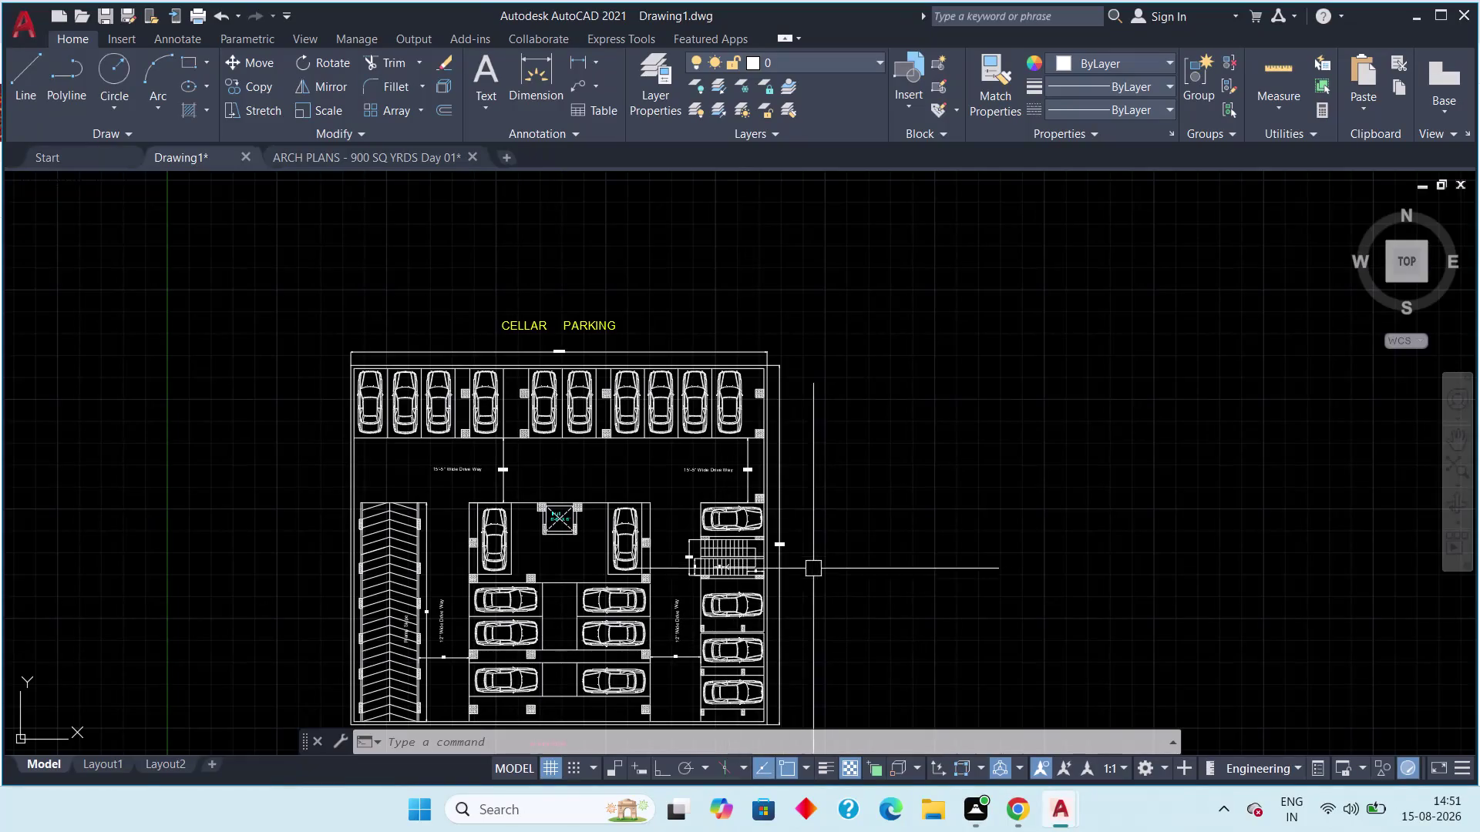
Window-select the entire cellar parking plan, including its title.
middle_drag(802, 584, 939, 437)
scroll(up, 3)
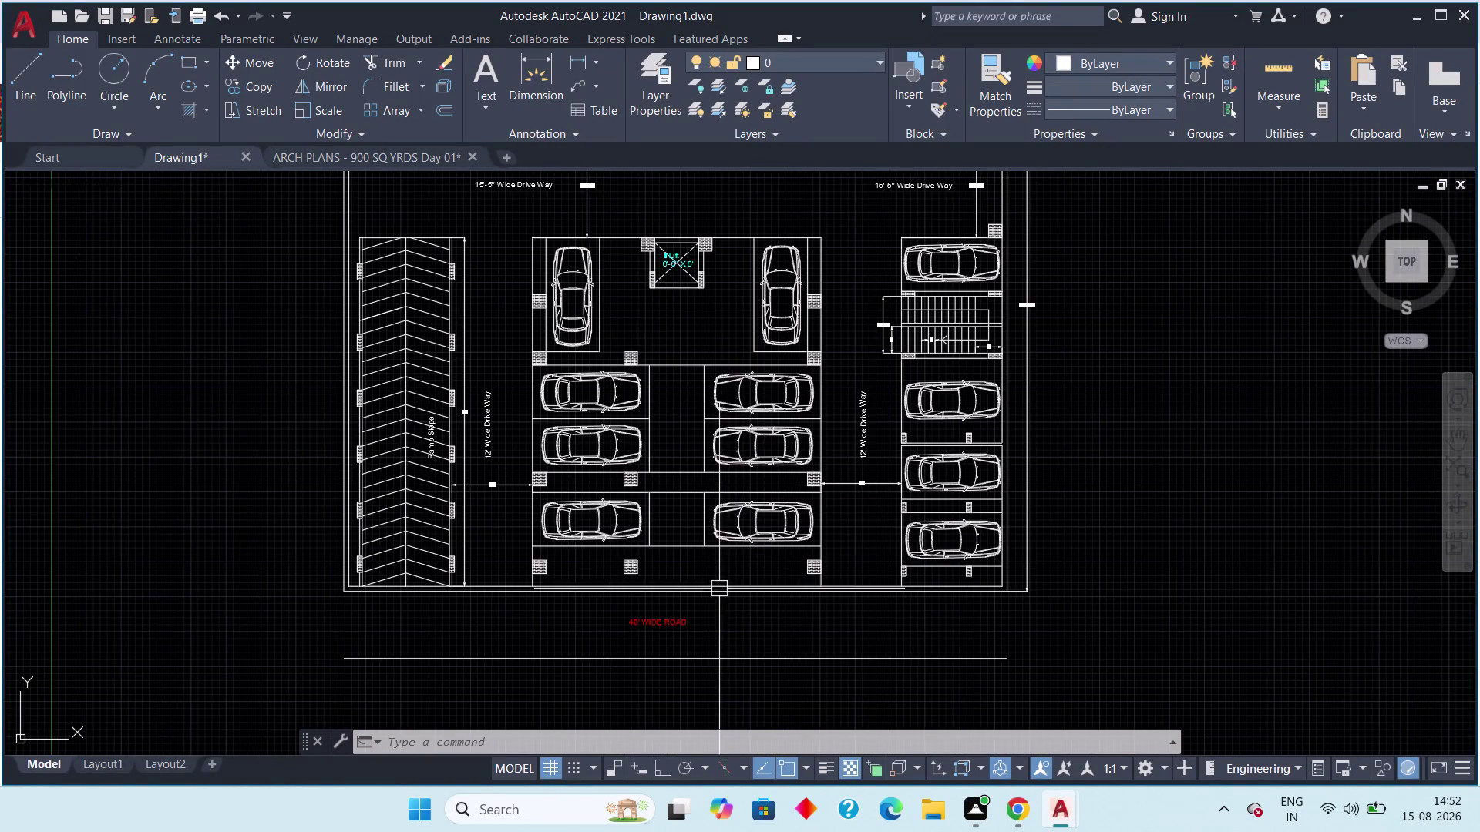
scroll(up, 3)
middle_drag(714, 585, 612, 669)
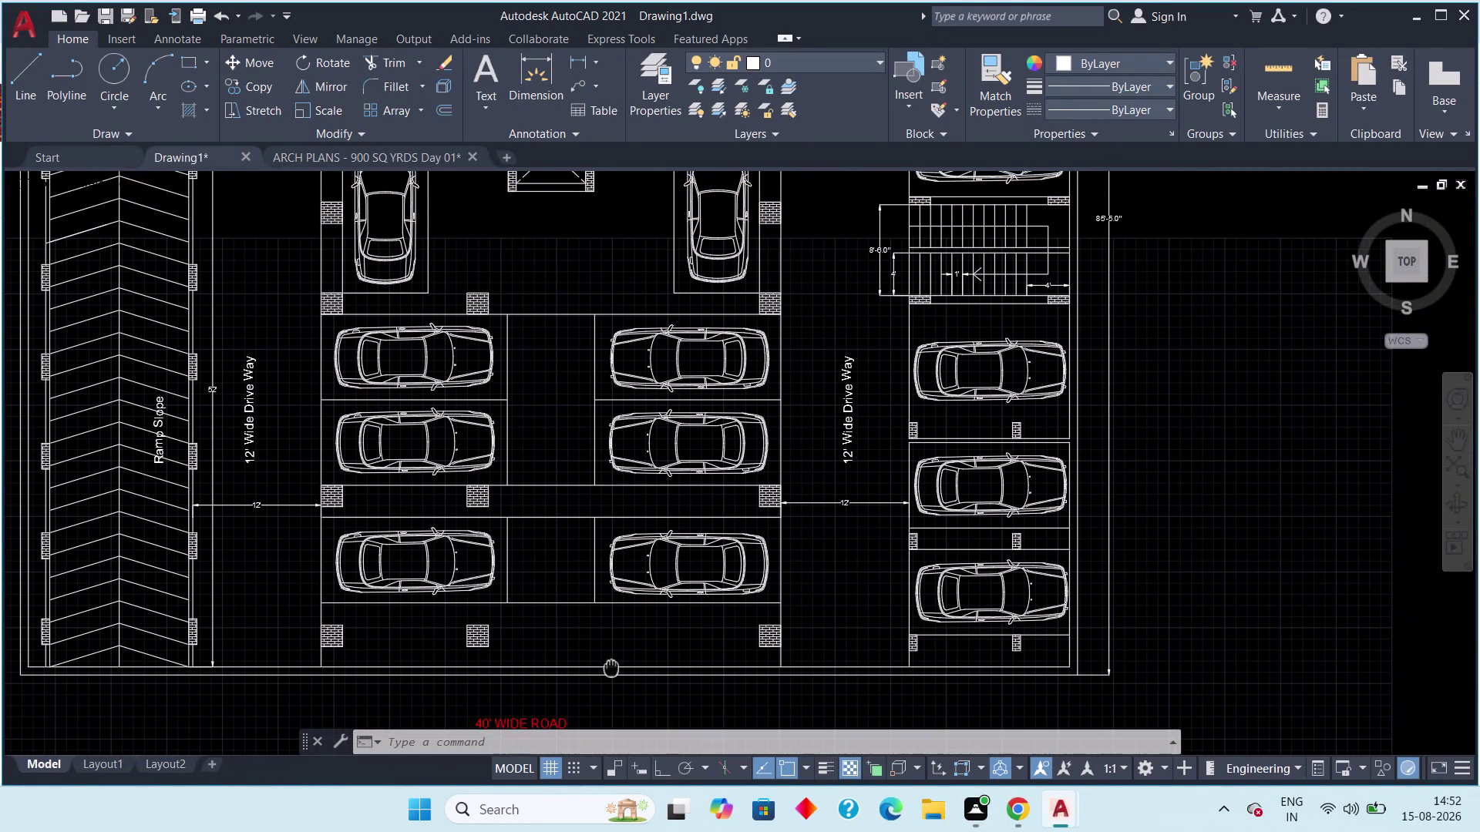
middle_drag(612, 668, 611, 668)
middle_drag(569, 564, 556, 653)
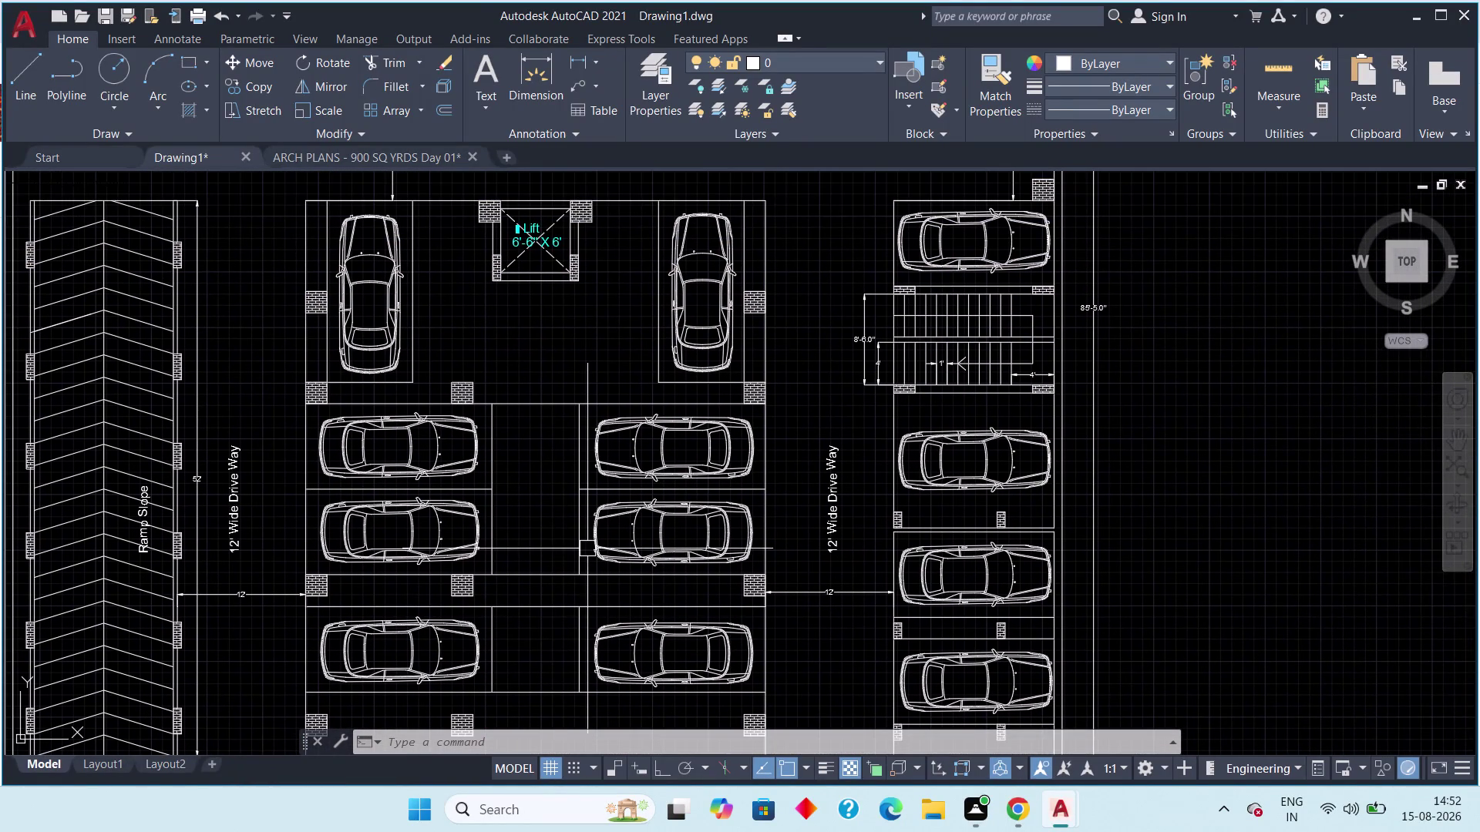
scroll(down, 3)
middle_drag(589, 534, 494, 615)
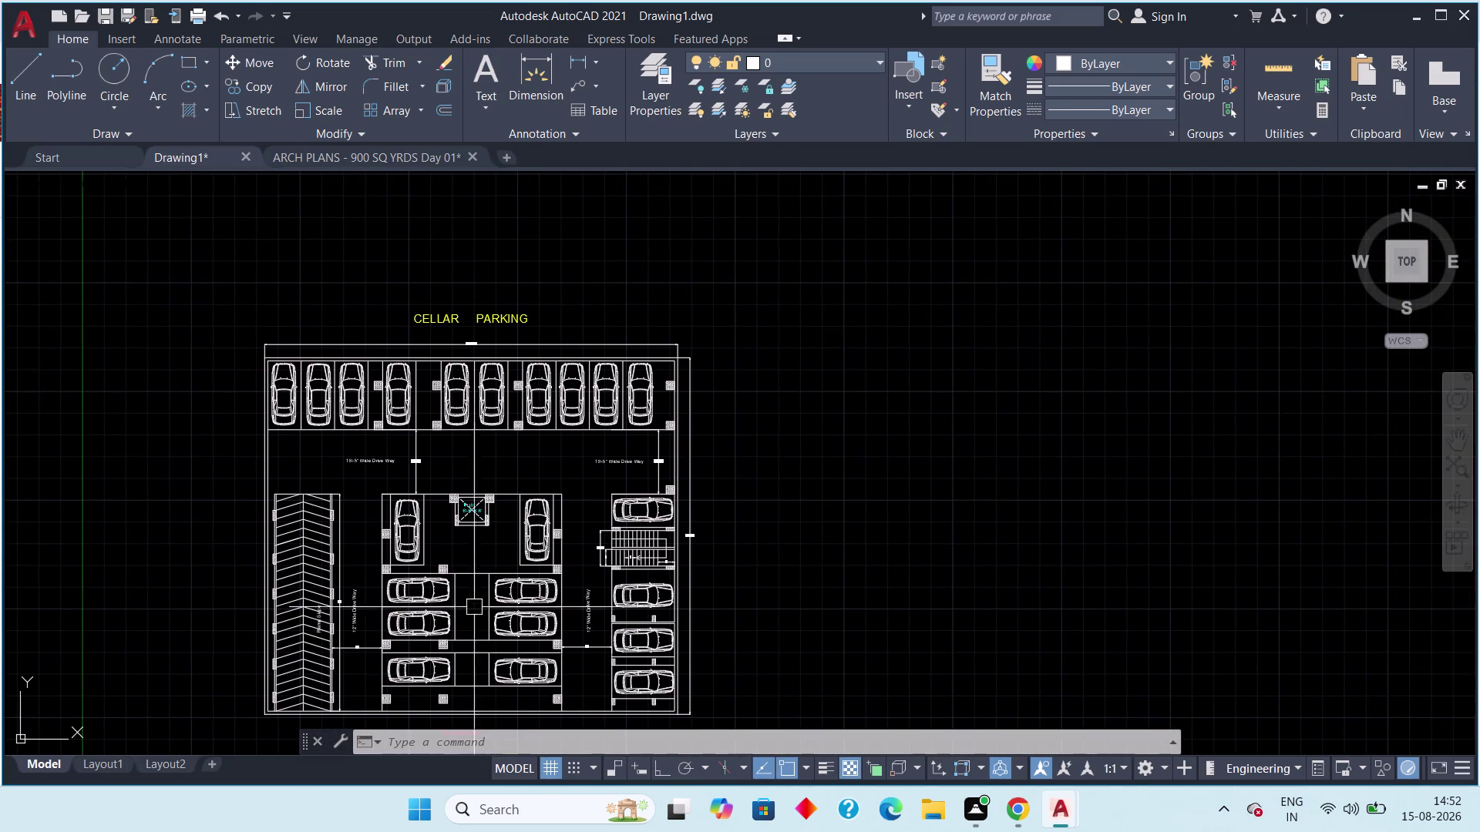
scroll(up, 3)
scroll(down, 3)
scroll(up, 3)
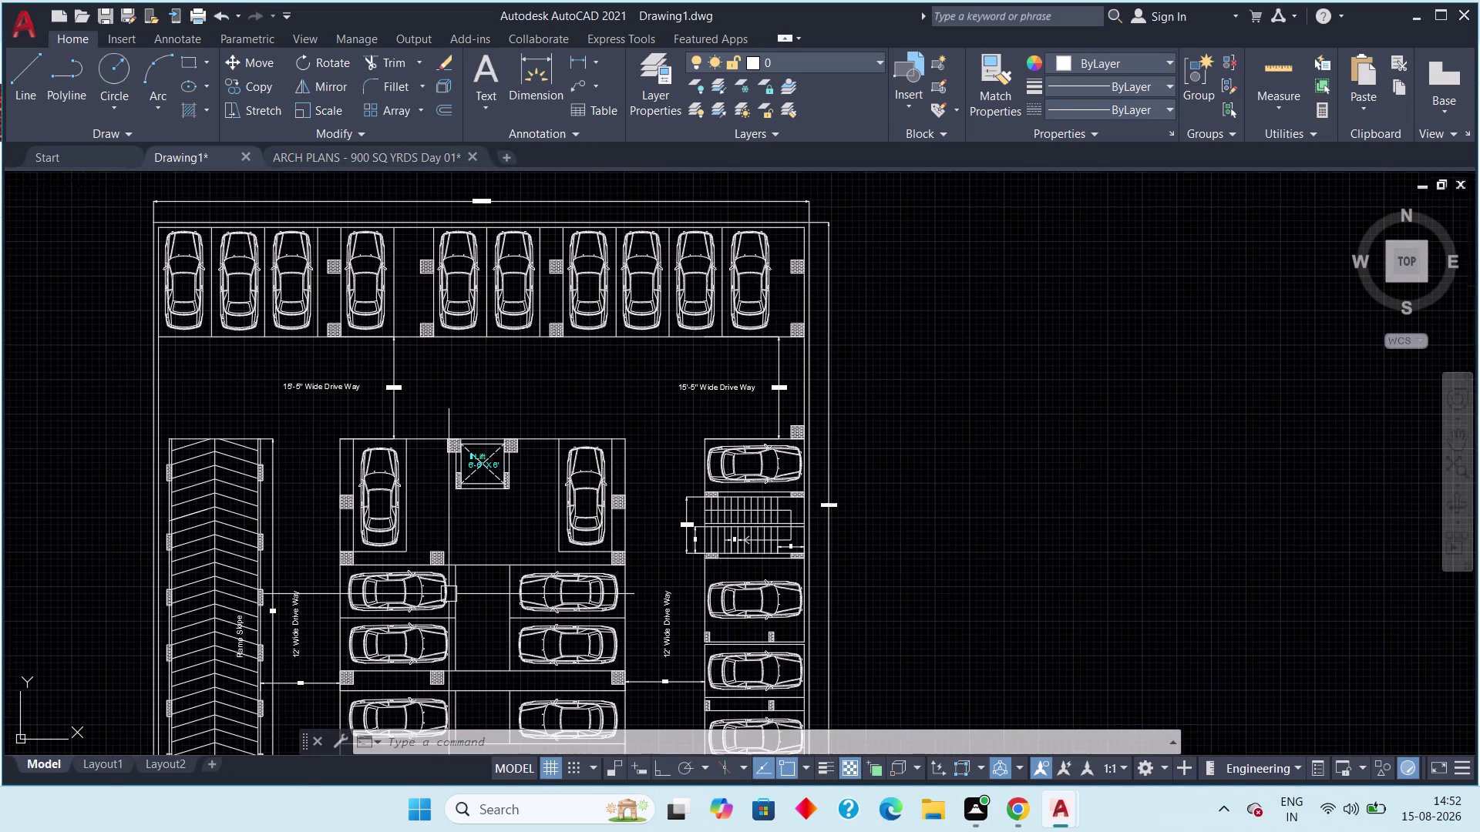
middle_drag(449, 594, 538, 509)
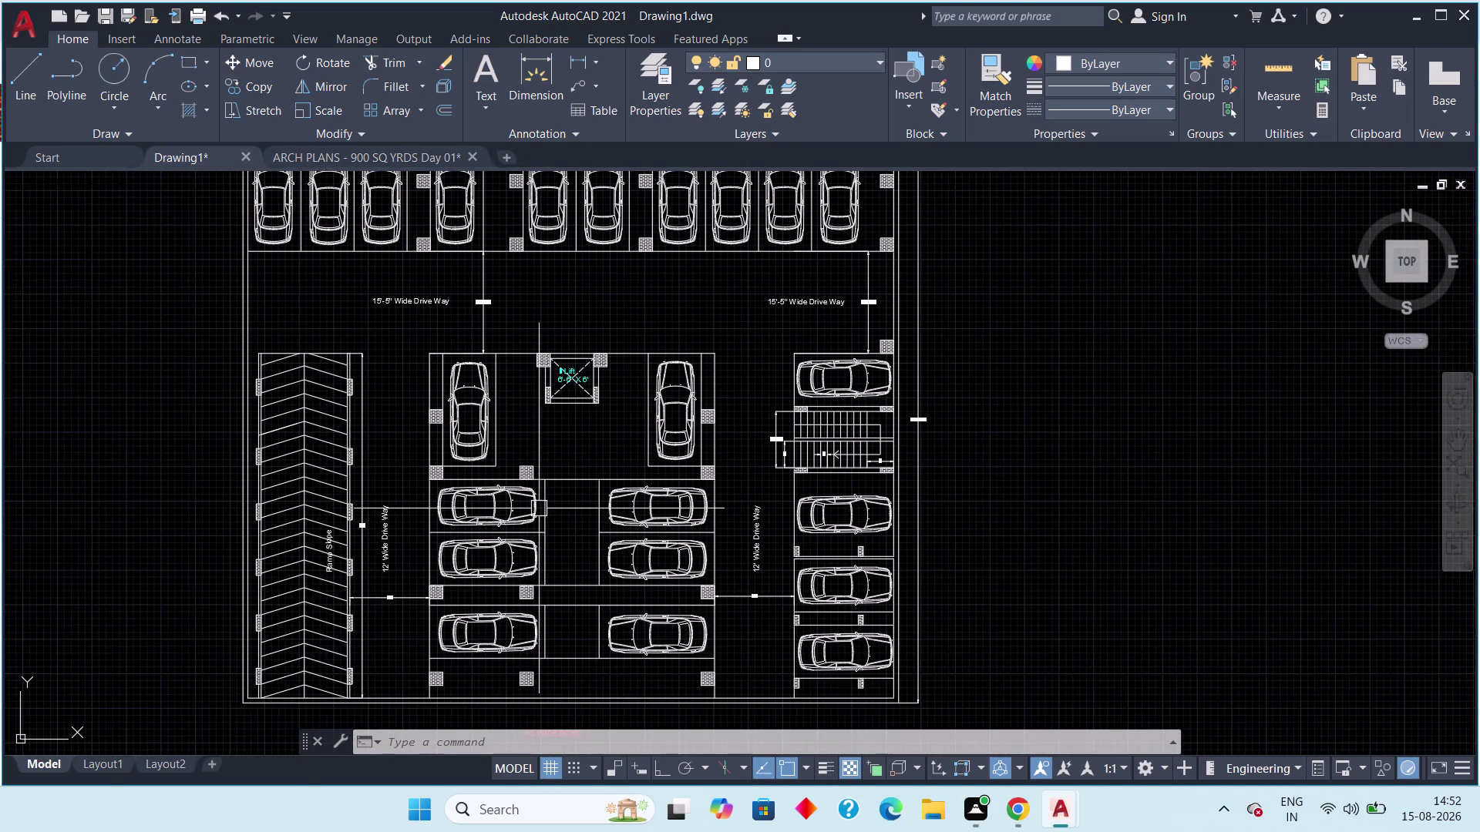
scroll(down, 3)
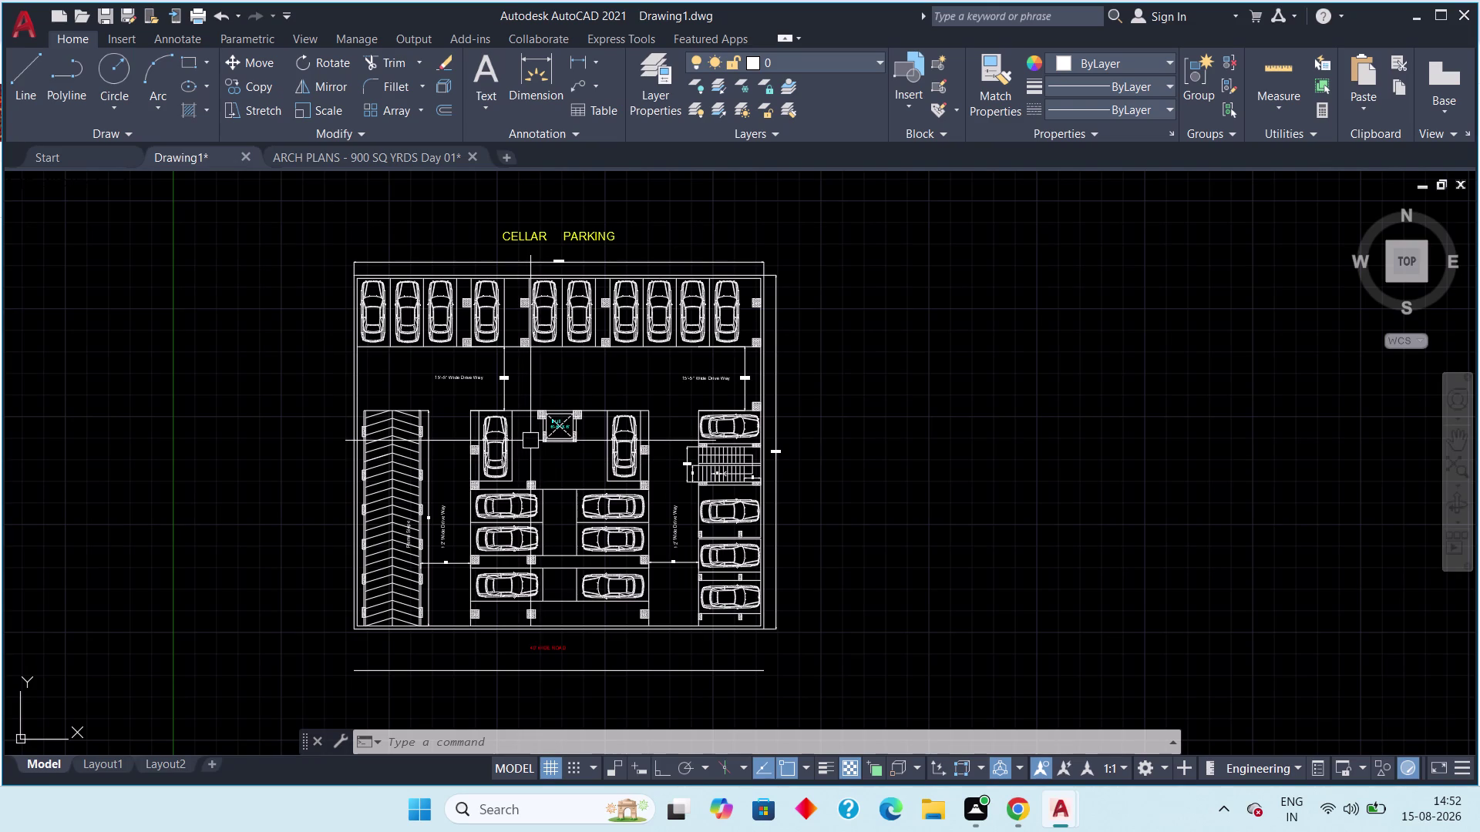
scroll(up, 3)
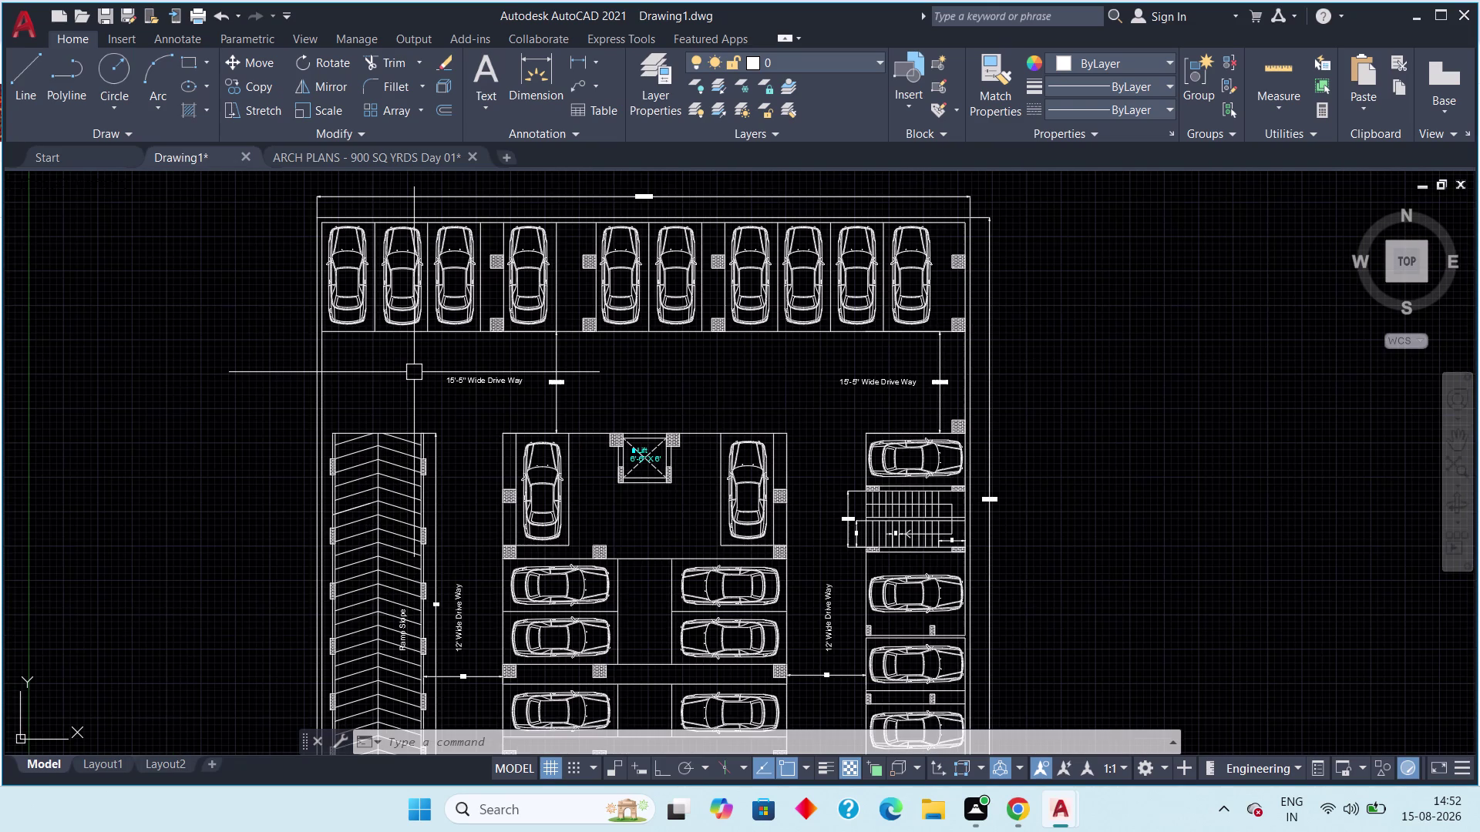
middle_drag(844, 361, 736, 347)
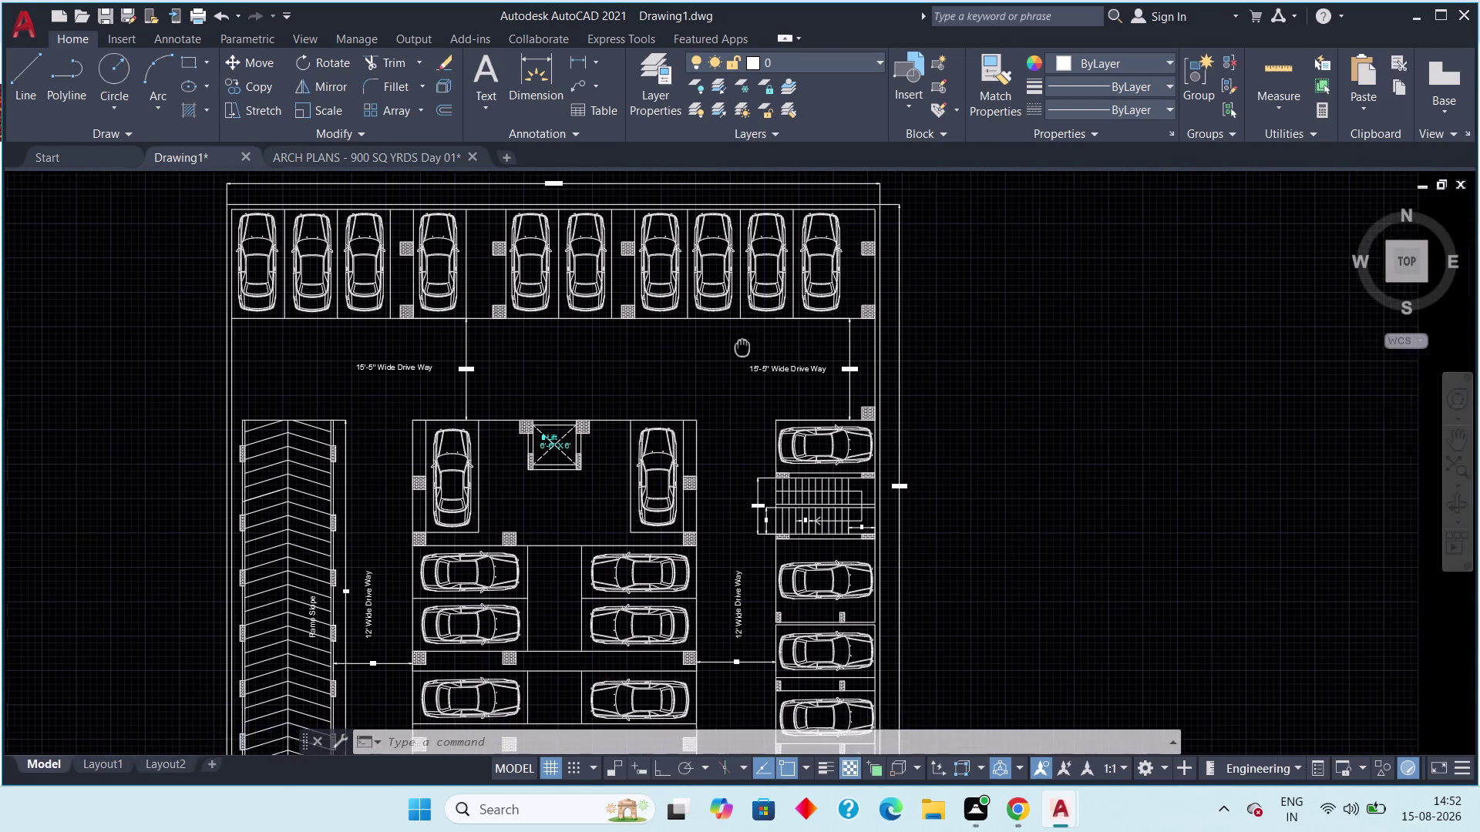
middle_drag(737, 348, 432, 346)
scroll(down, 3)
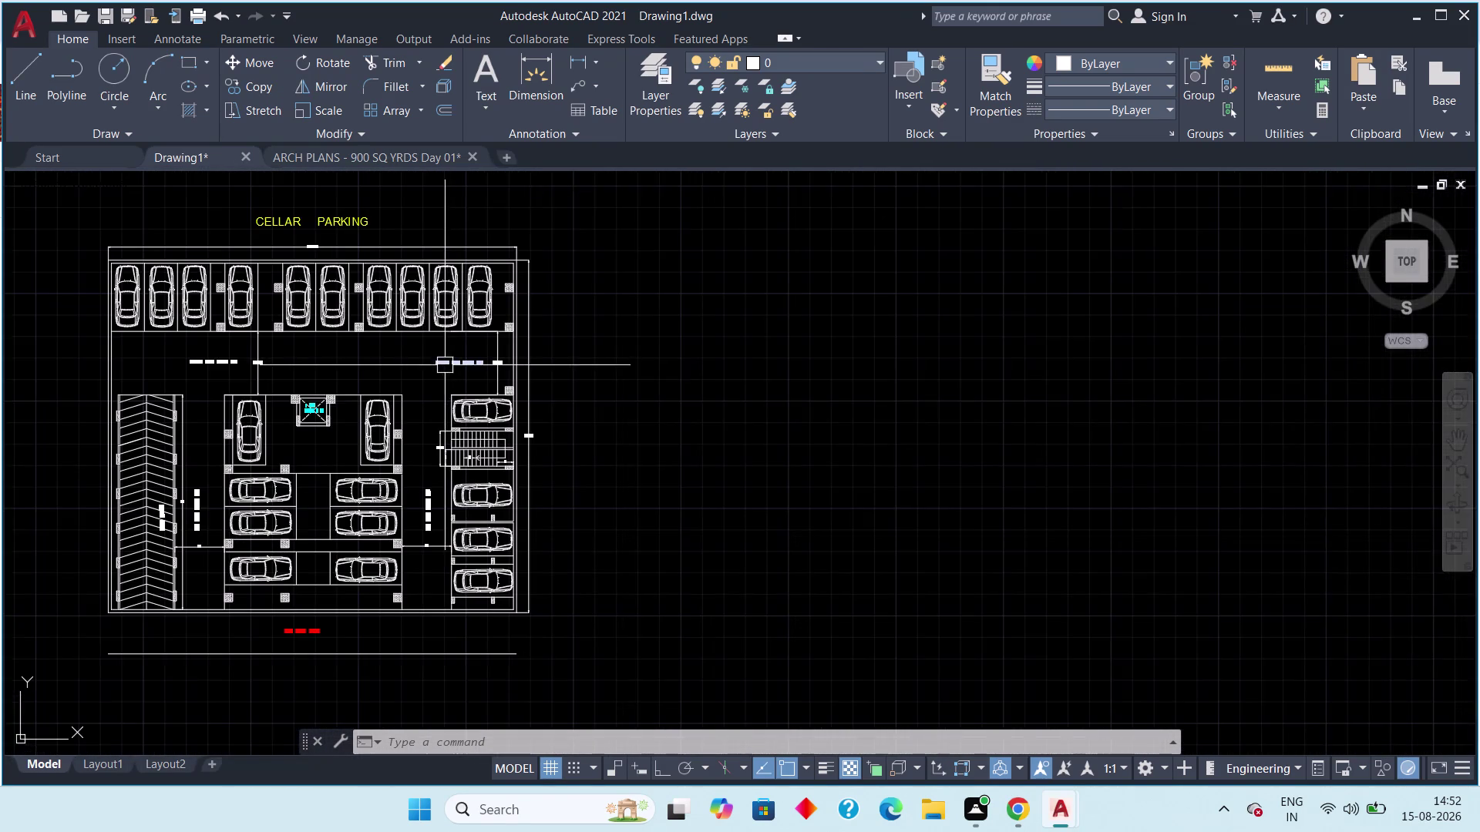
middle_drag(444, 365, 559, 360)
scroll(up, 3)
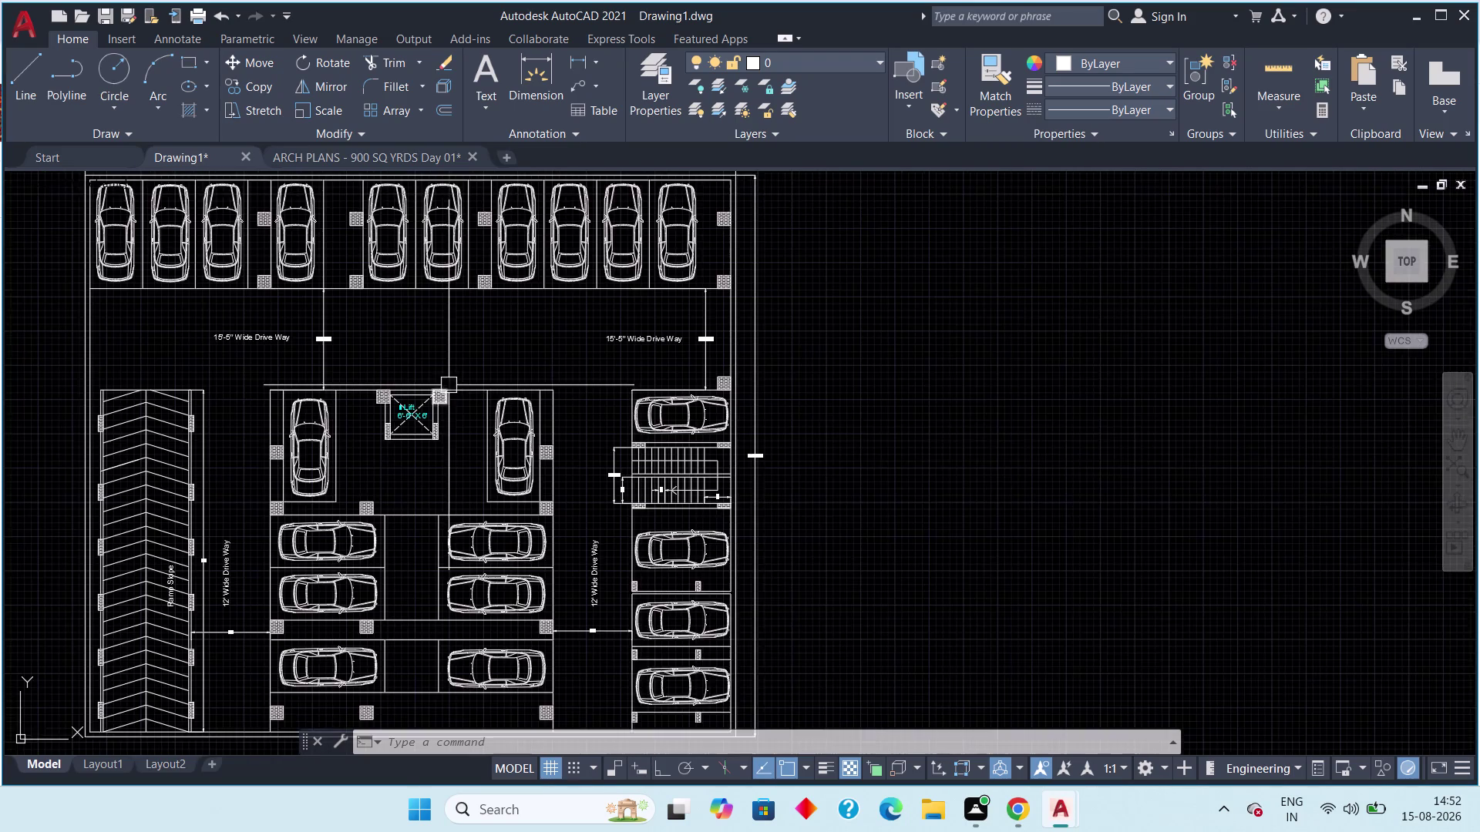
middle_drag(449, 385, 520, 347)
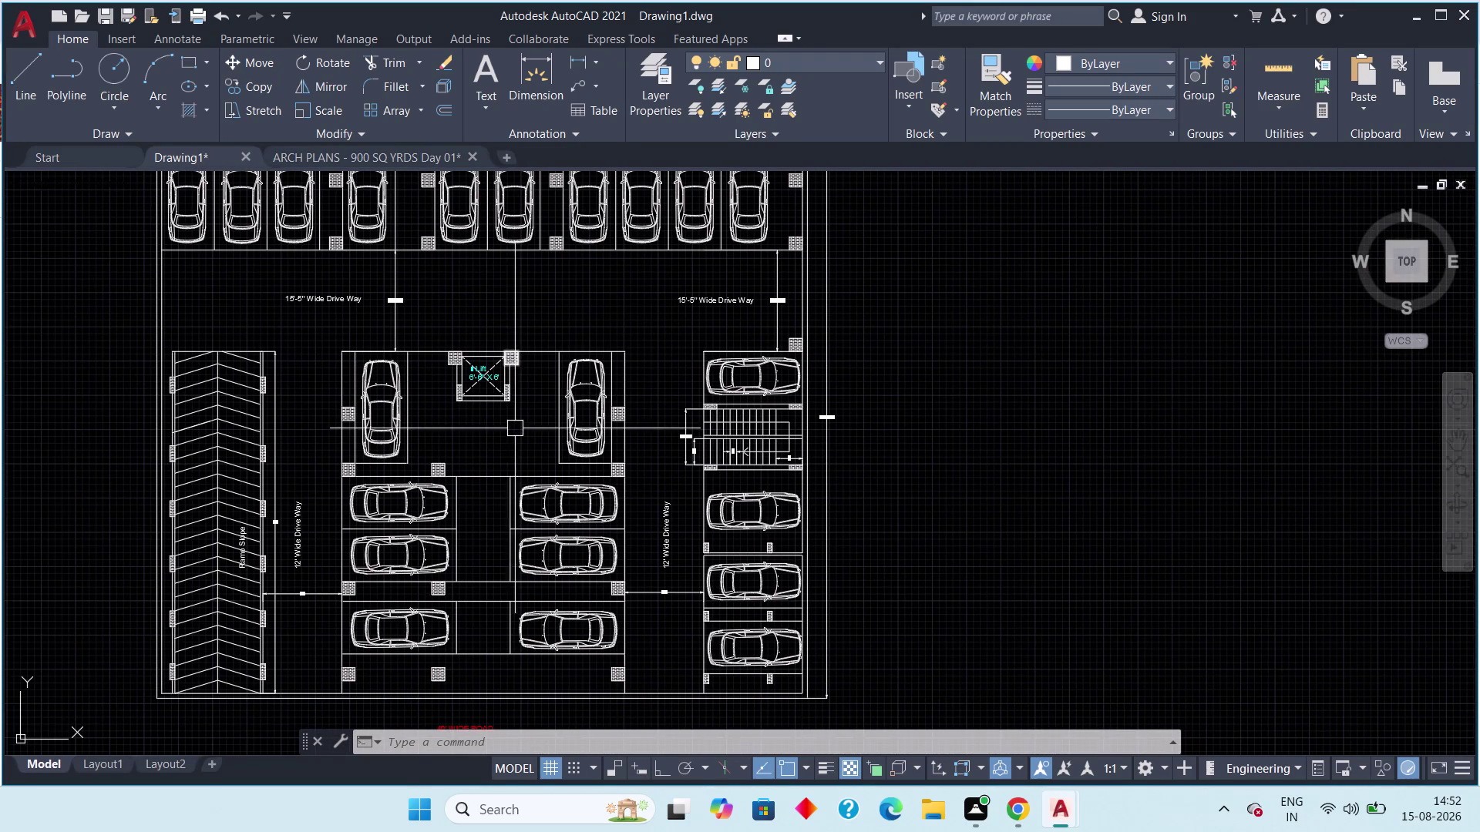
scroll(down, 3)
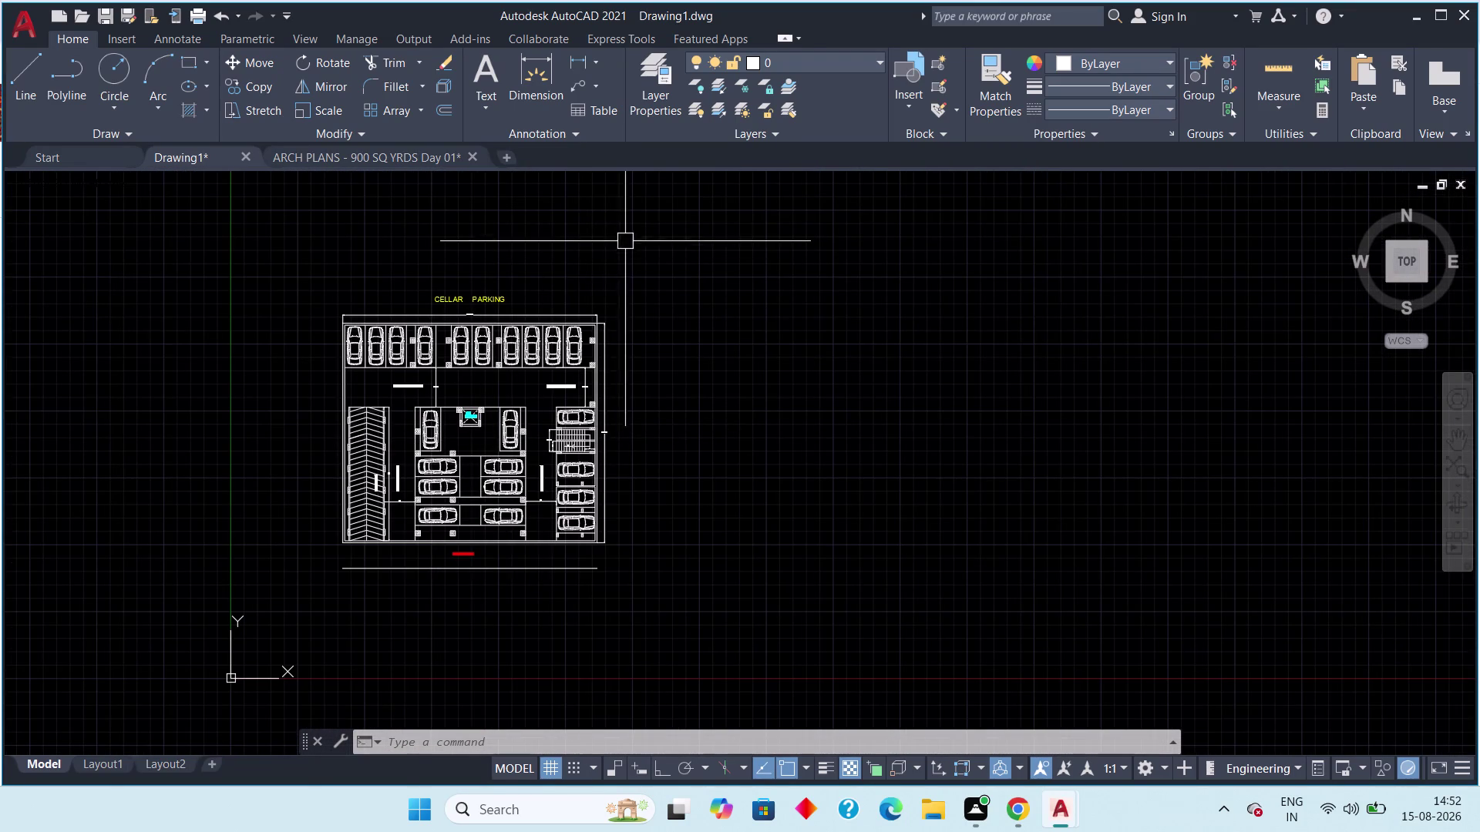
drag(627, 235, 625, 242)
click(286, 614)
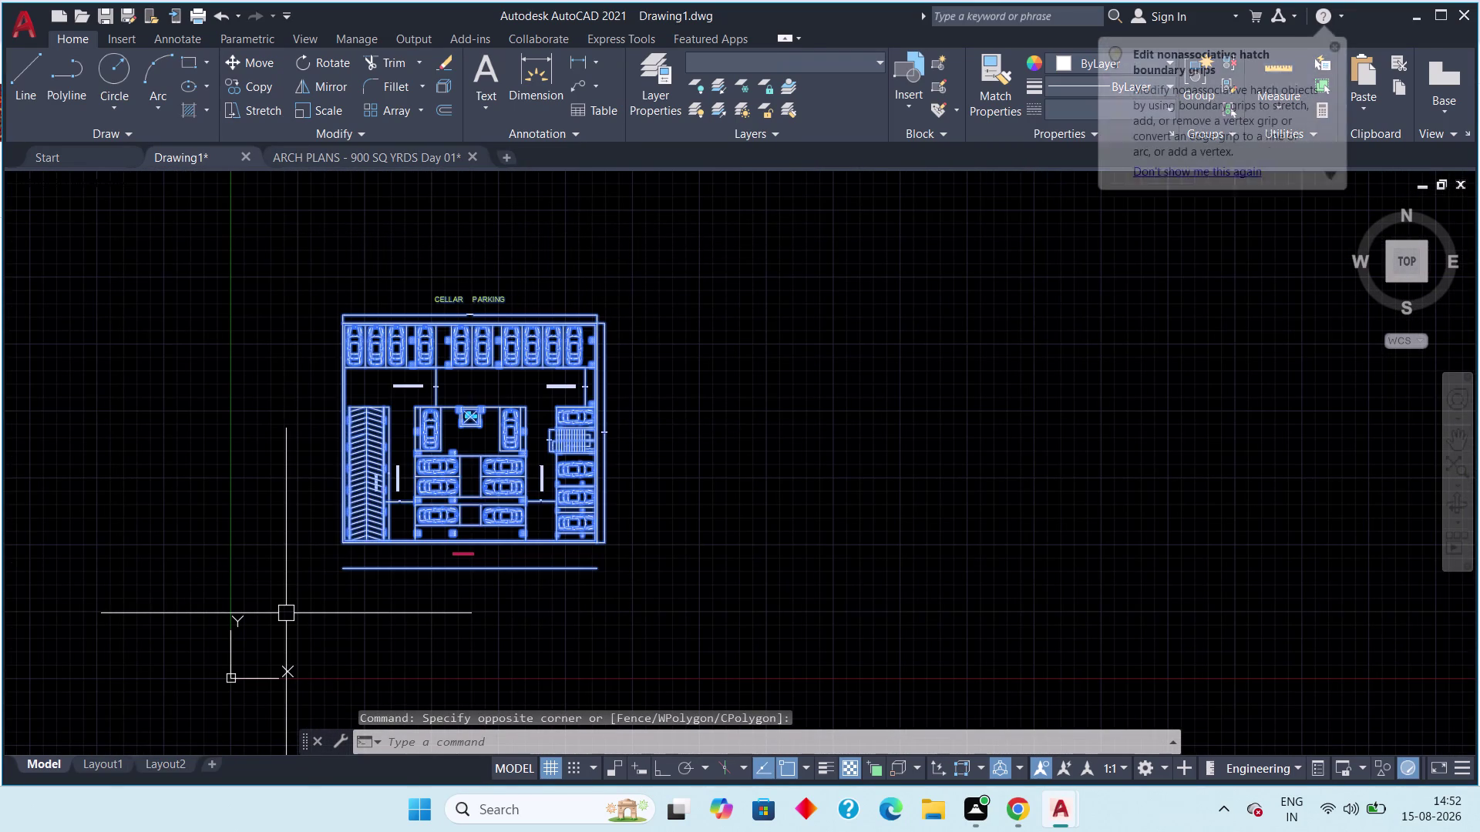
Copy the selected plan with CO and place the duplicate to the right of the original.
key(c)
key(o)
key(space)
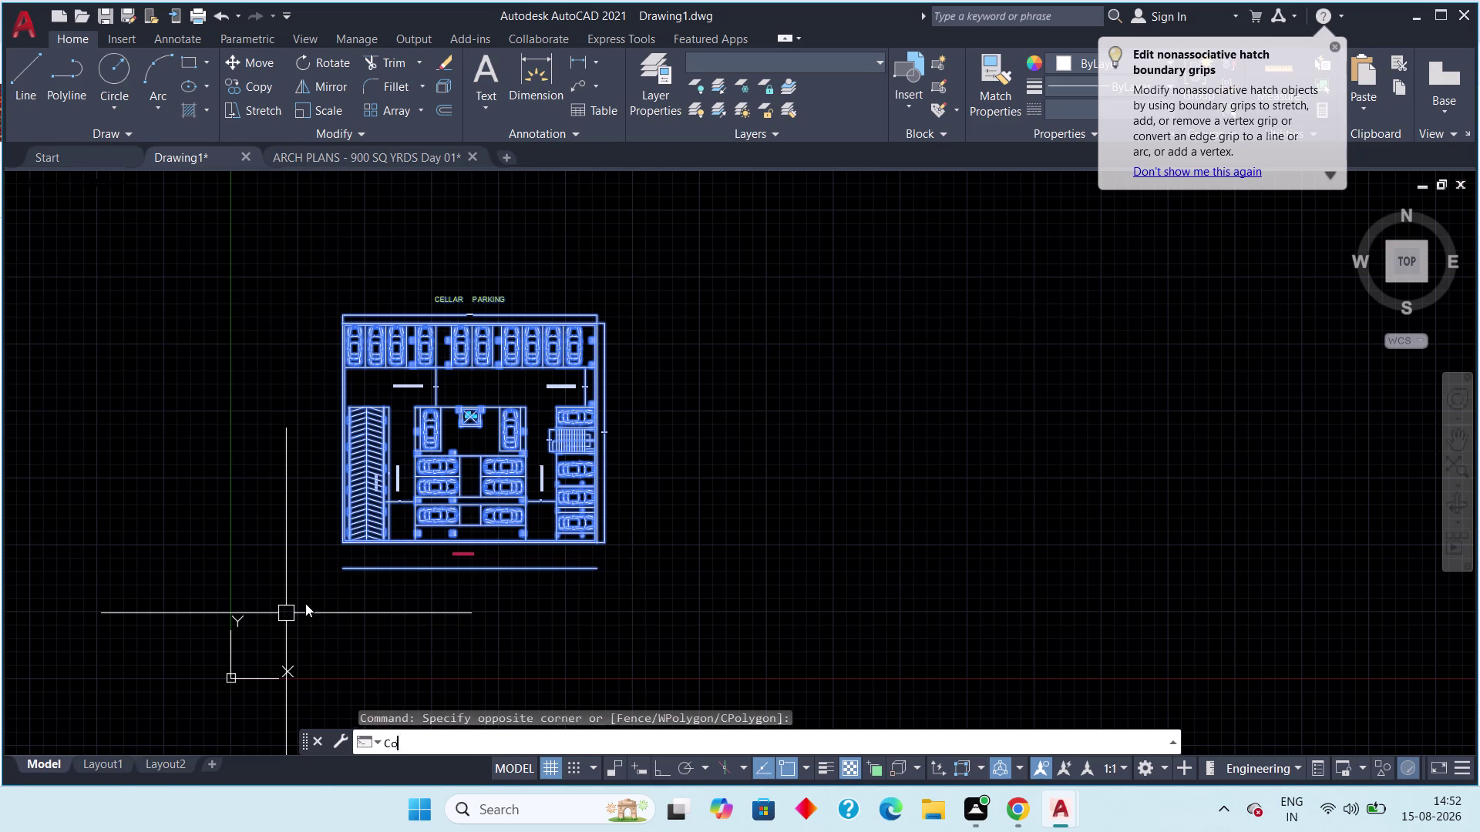
click(479, 461)
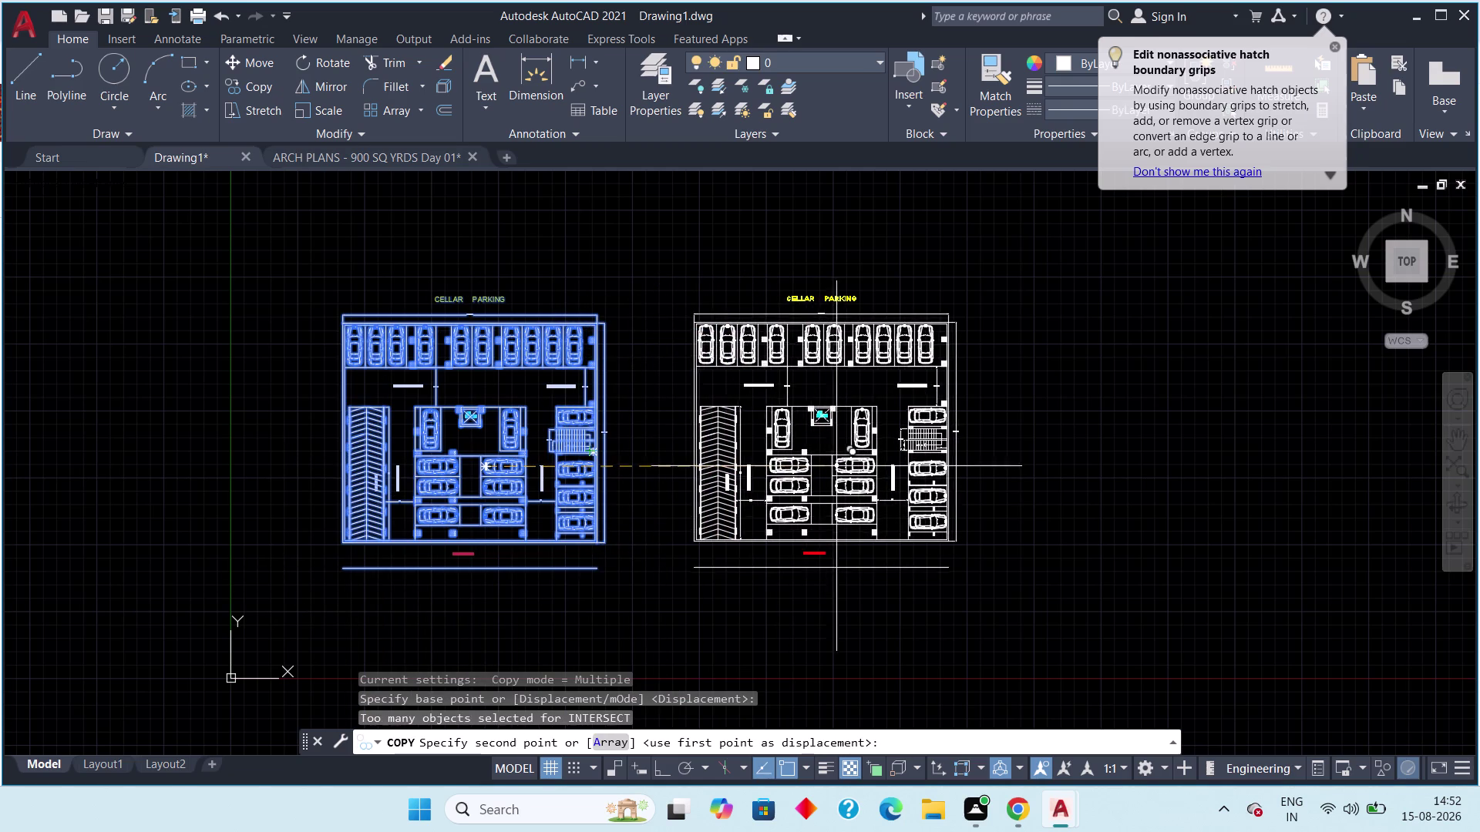
click(842, 464)
key(Escape)
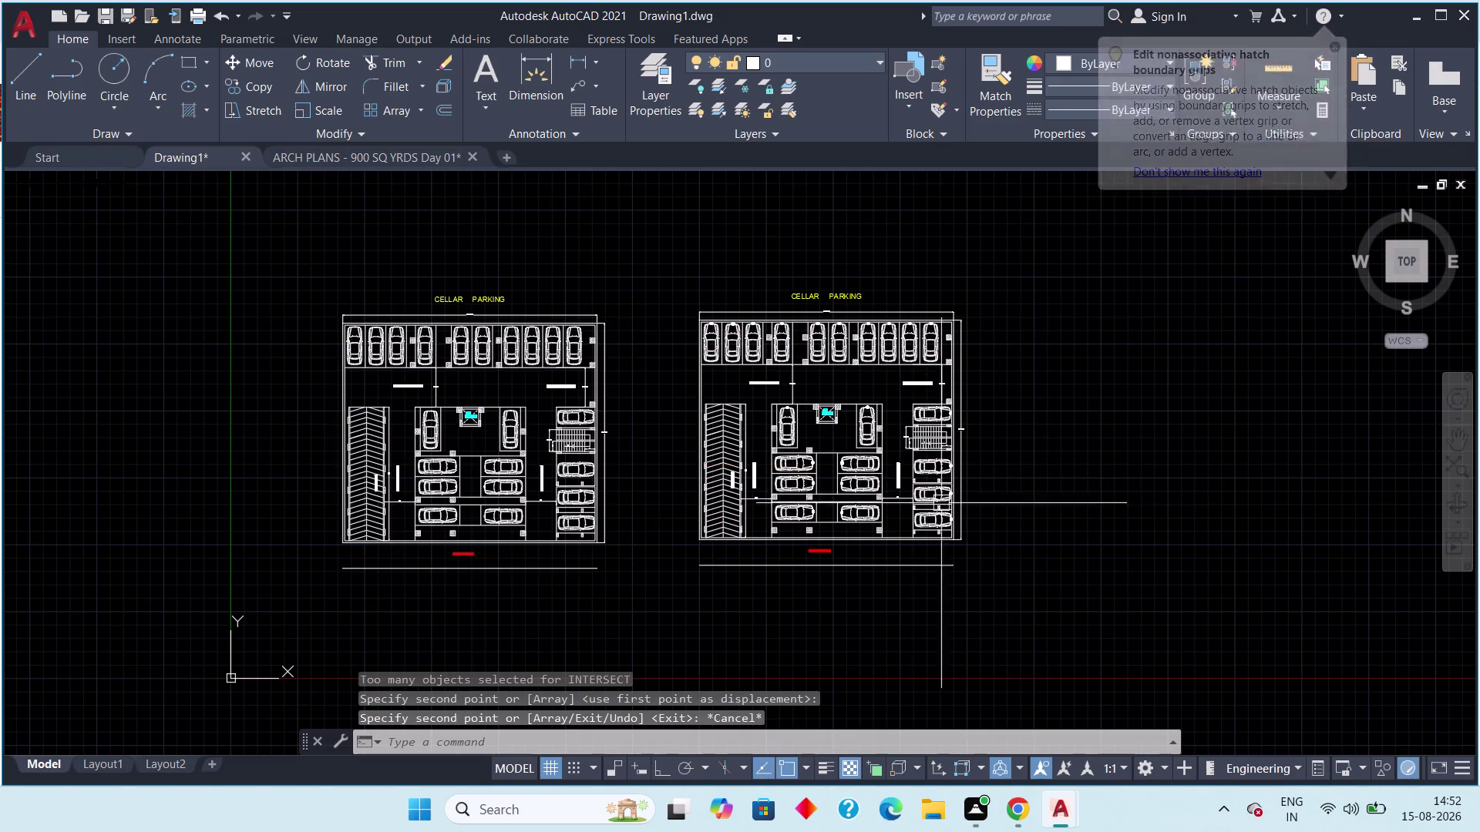
scroll(up, 3)
middle_drag(798, 345, 752, 241)
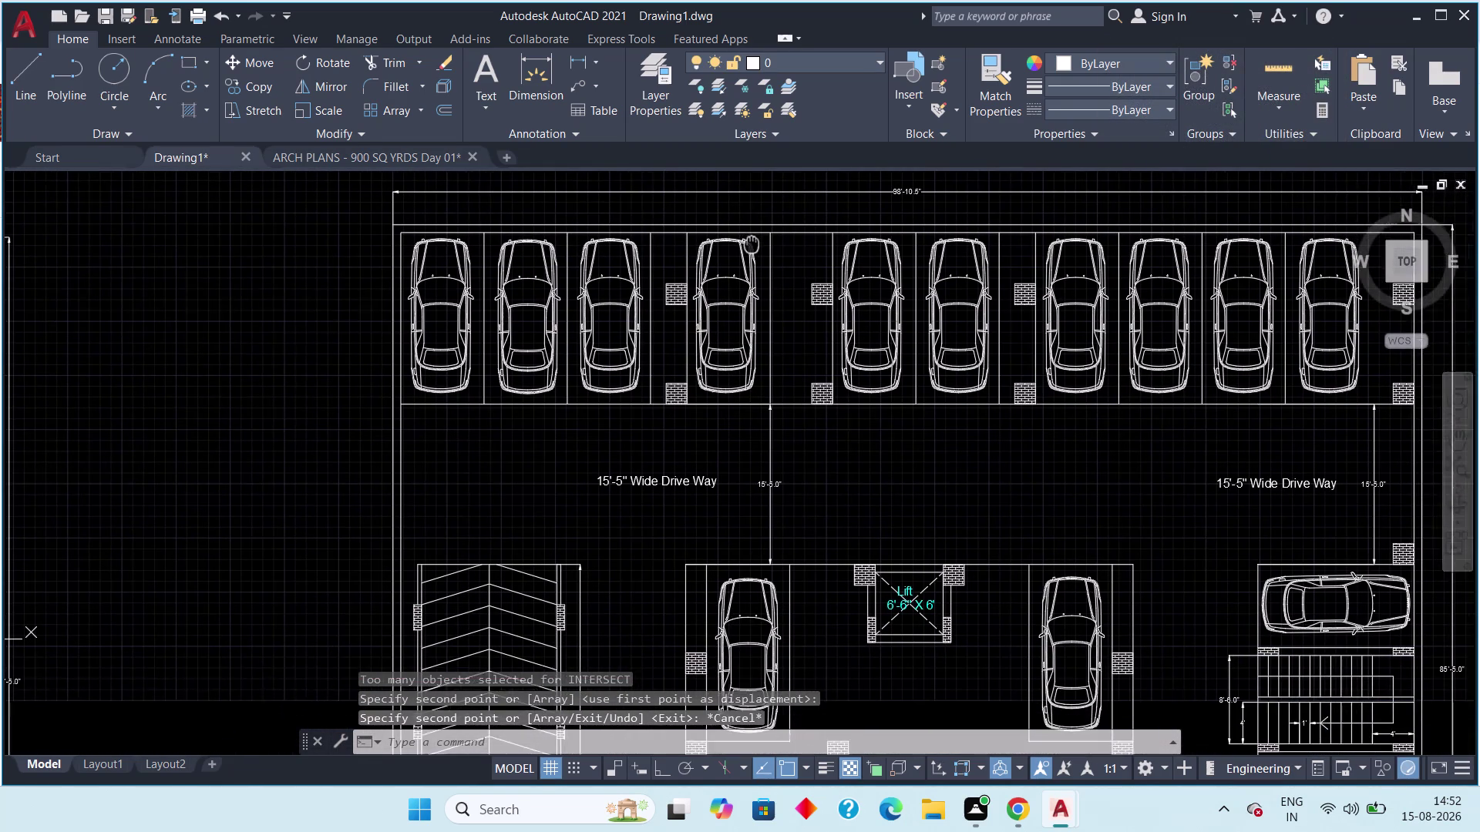
middle_drag(751, 240, 756, 227)
middle_drag(756, 226, 746, 259)
middle_drag(732, 302, 609, 326)
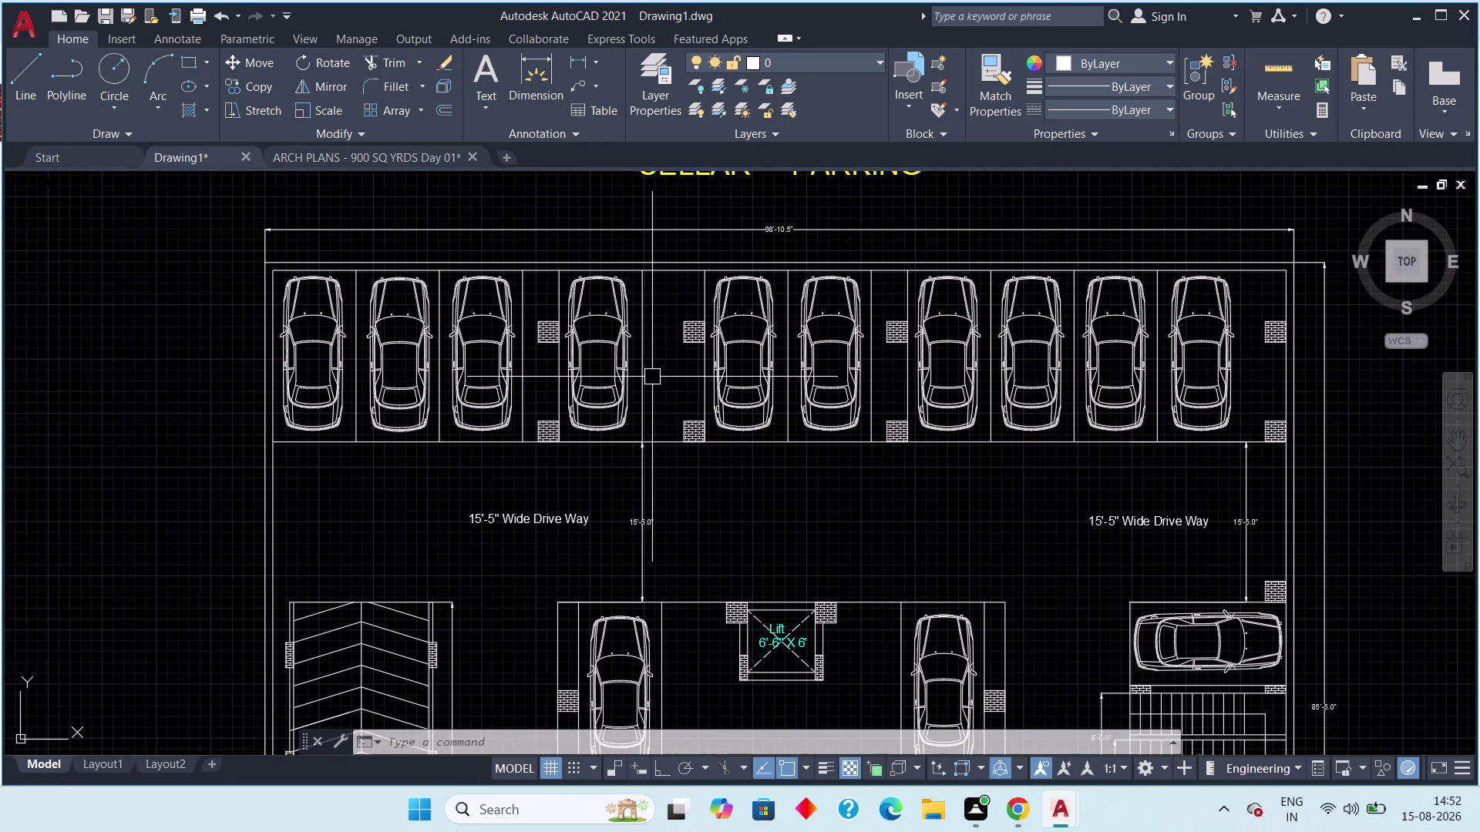
Delete the ten cars in the middle and right bays of the top row.
click(624, 361)
key(Delete)
click(751, 356)
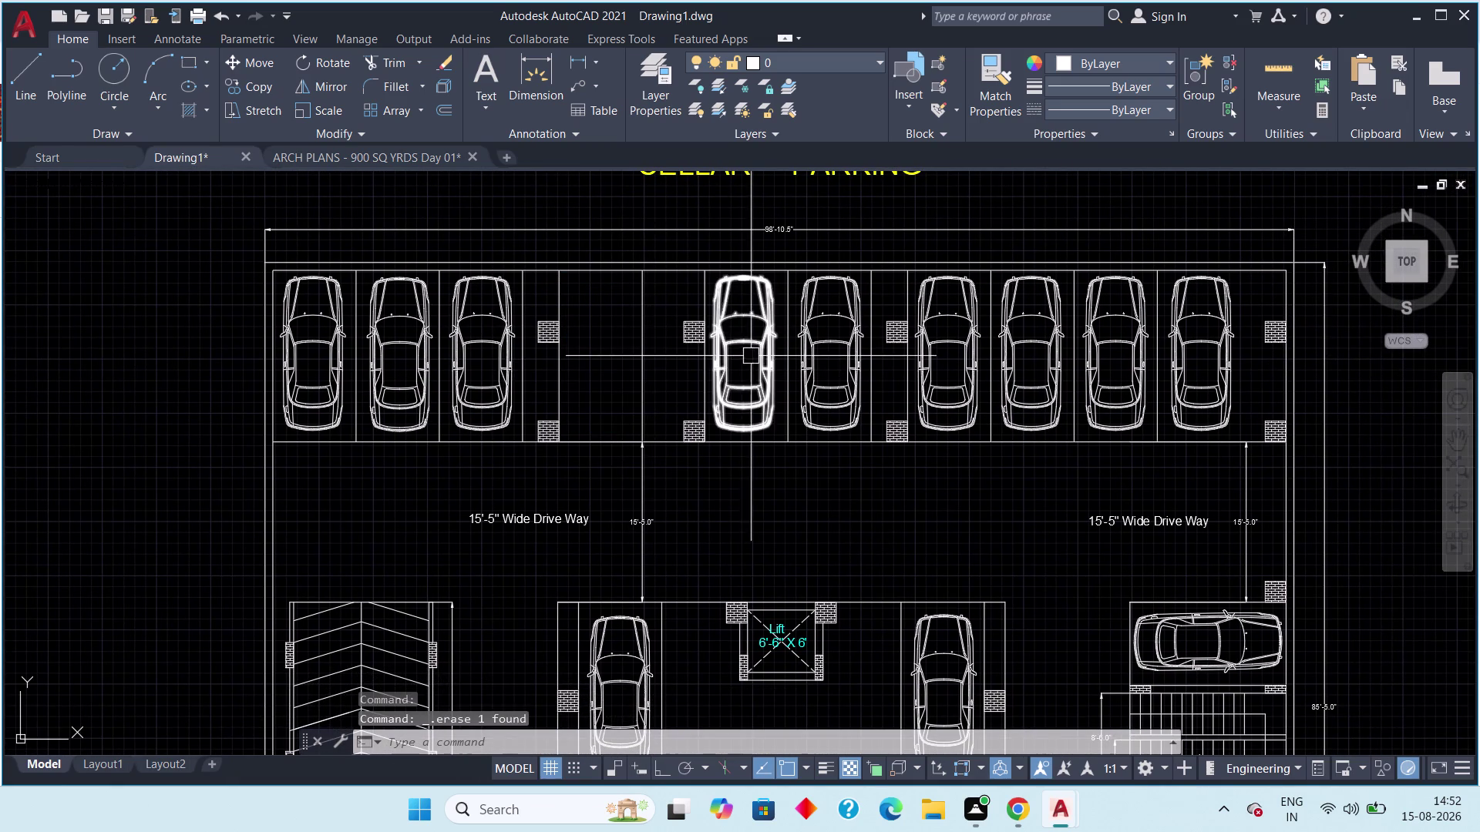
key(Delete)
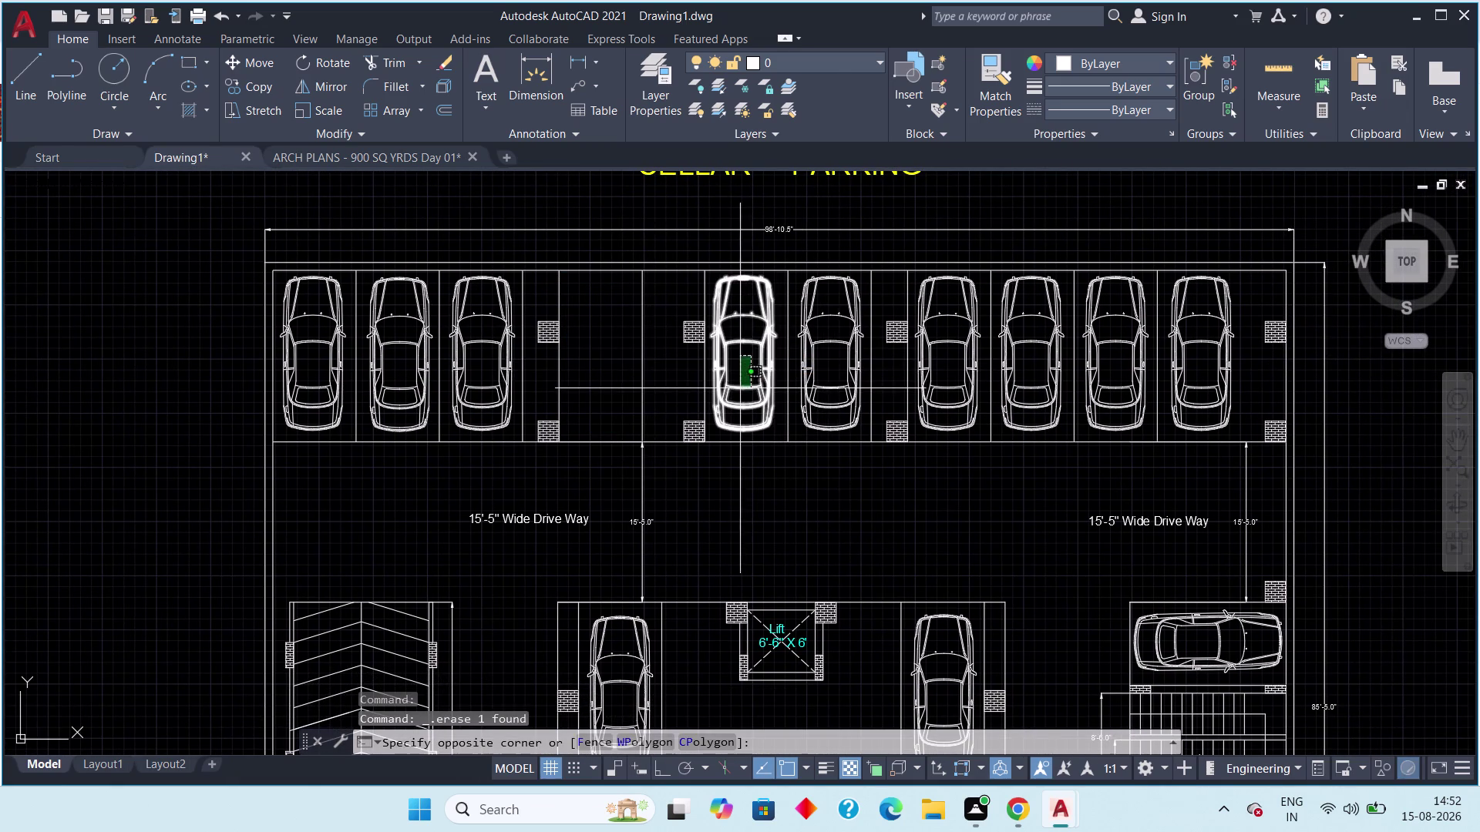
click(739, 390)
key(Delete)
click(820, 380)
key(Delete)
click(960, 373)
key(Delete)
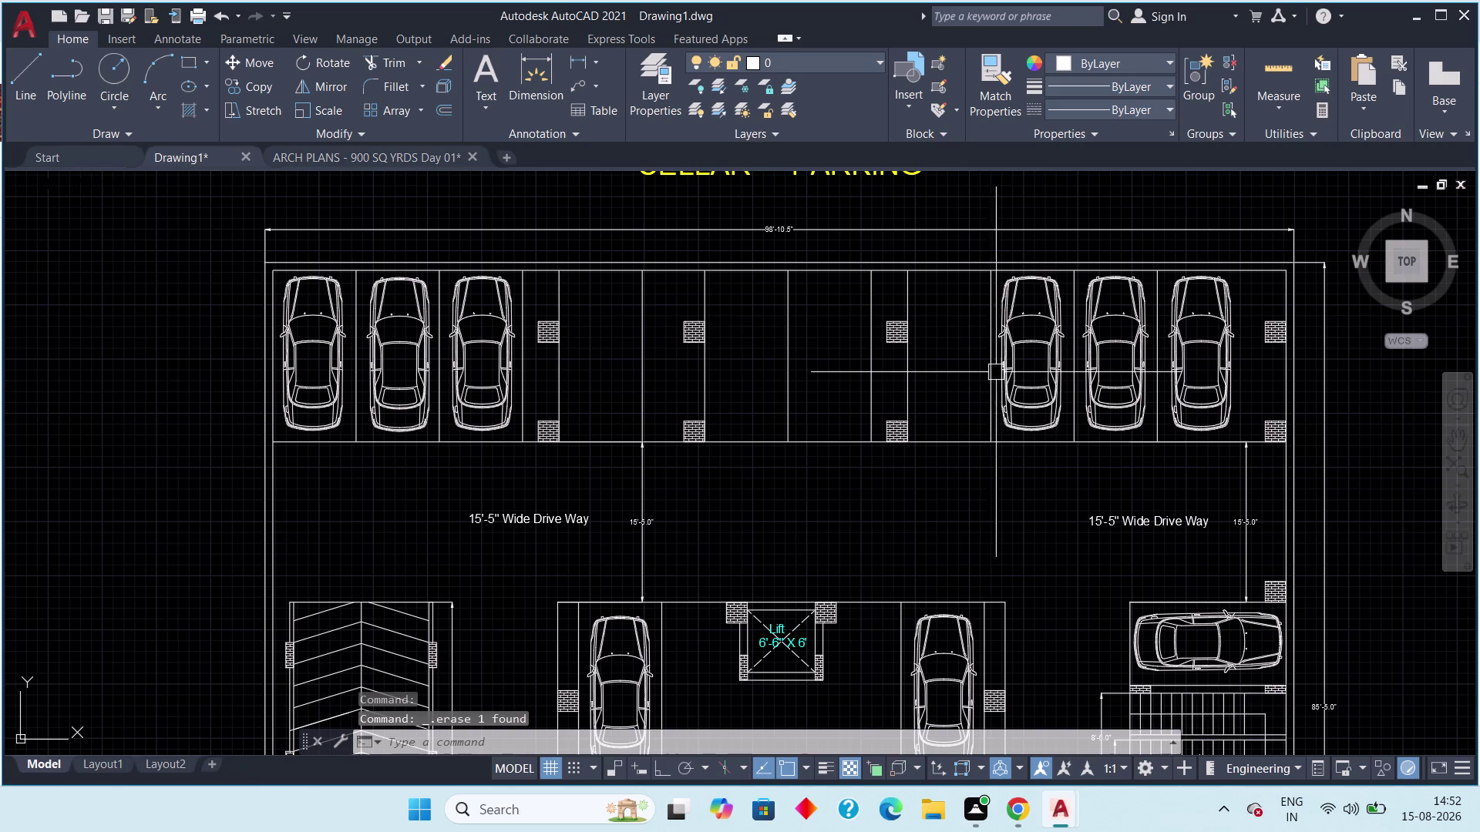
click(1025, 368)
key(Delete)
click(1039, 394)
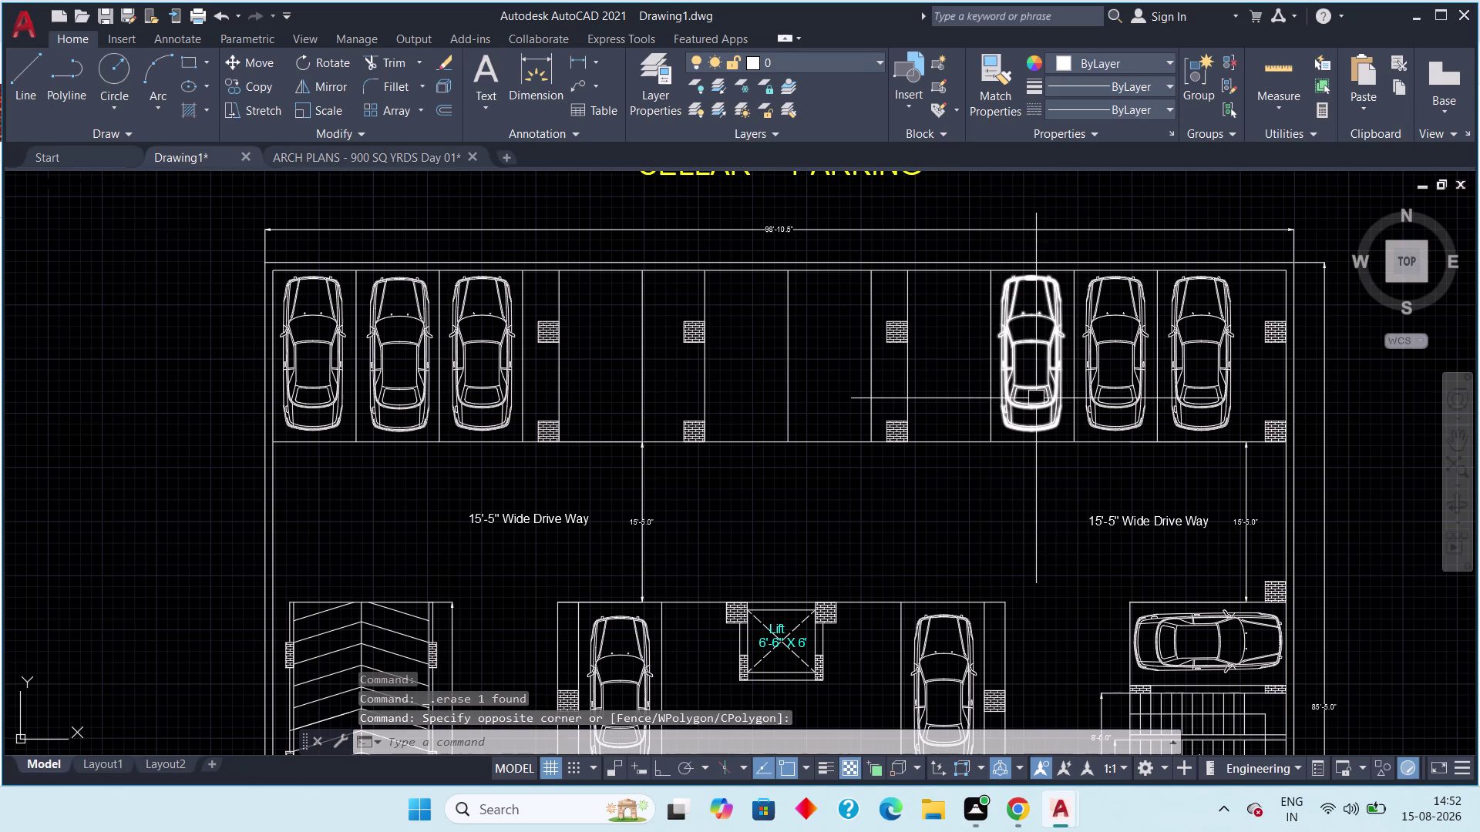
key(Delete)
click(1113, 394)
key(Delete)
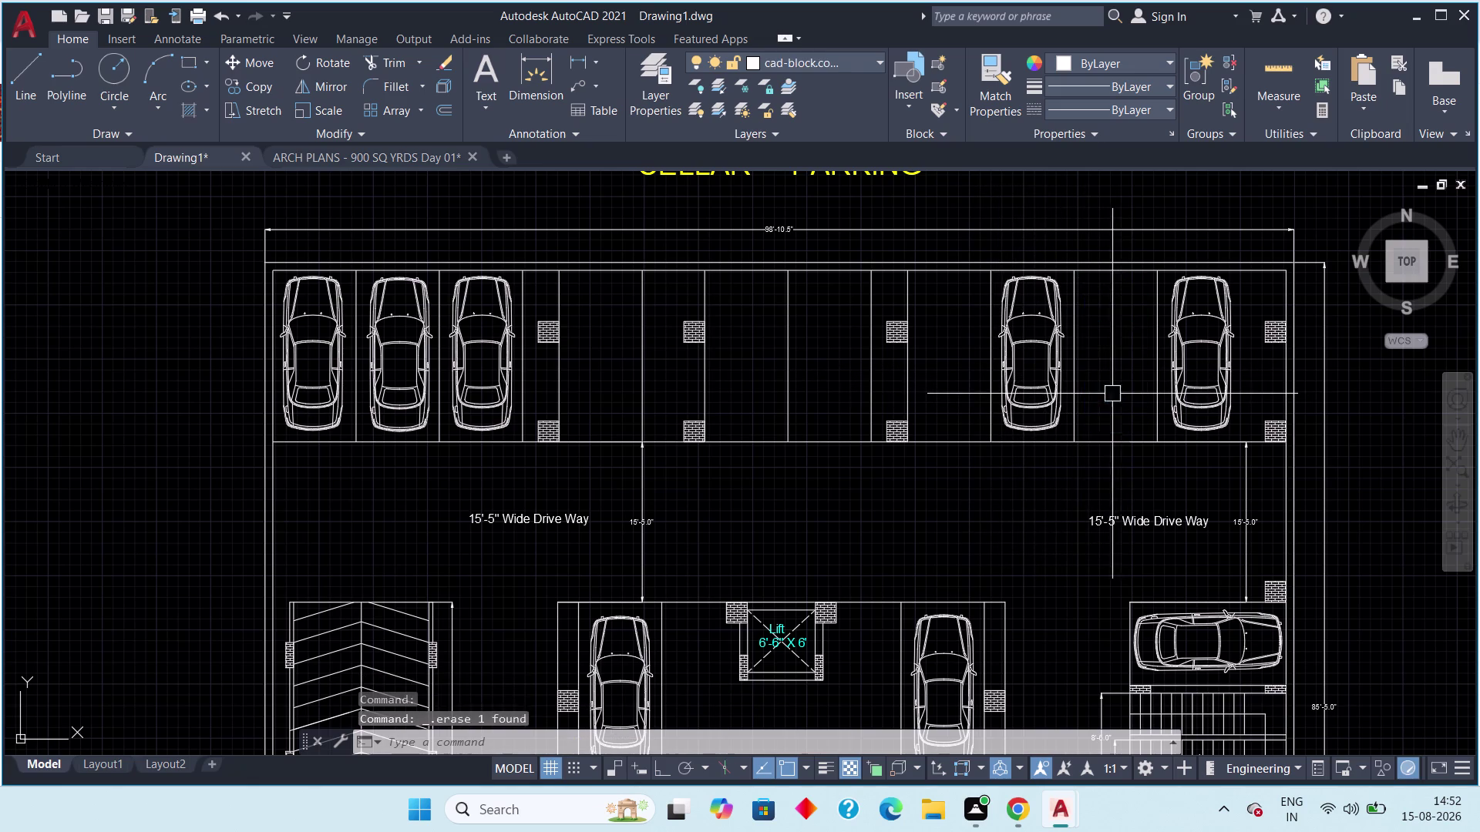
click(1032, 399)
key(Delete)
click(1177, 399)
key(Delete)
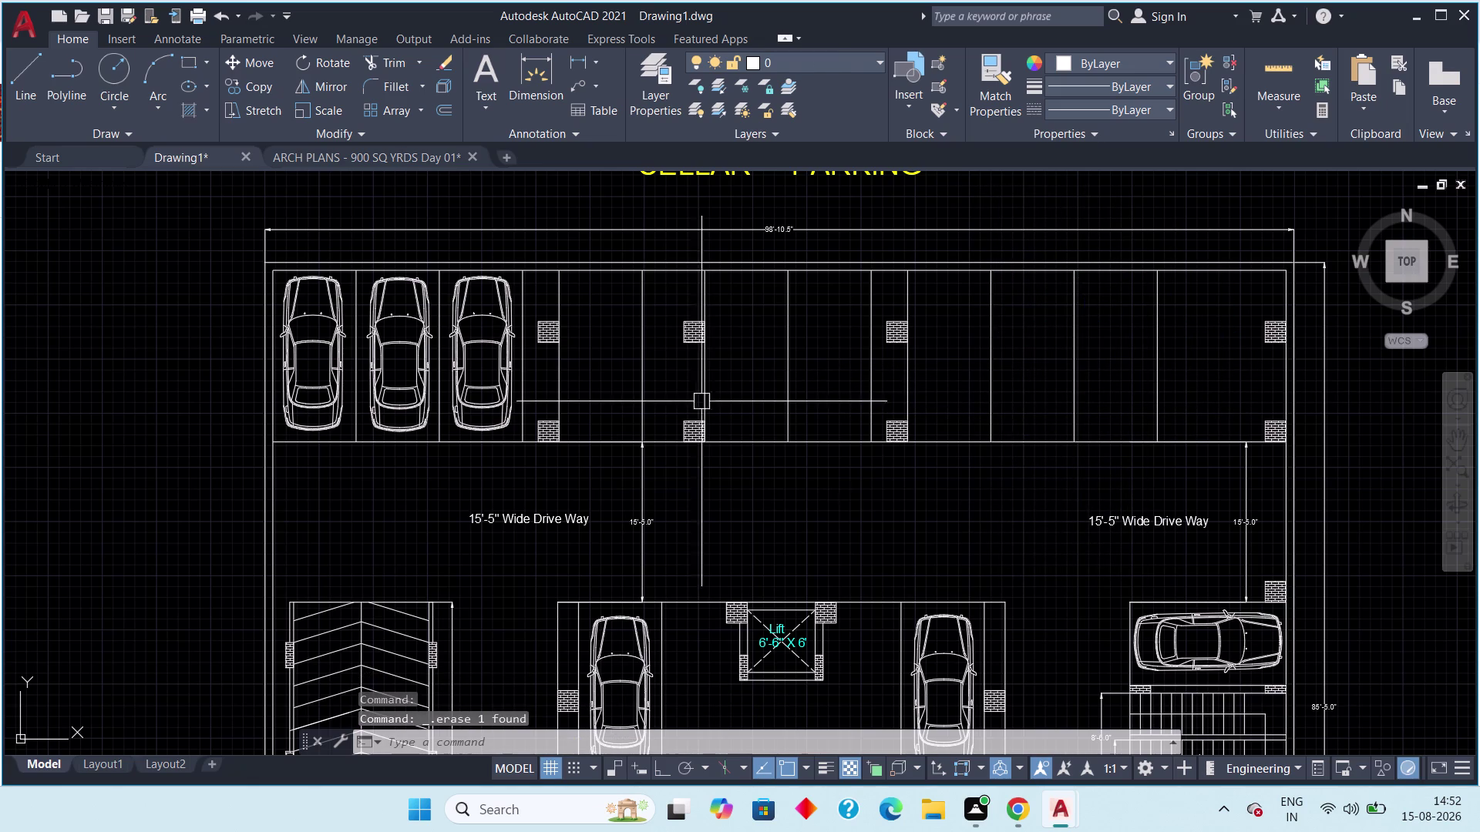
Delete the remaining left top-row cars and switch to the ARCH PLANS - 900 SQ YRDS Day 01 drawing.
click(489, 393)
key(Delete)
click(426, 394)
key(Delete)
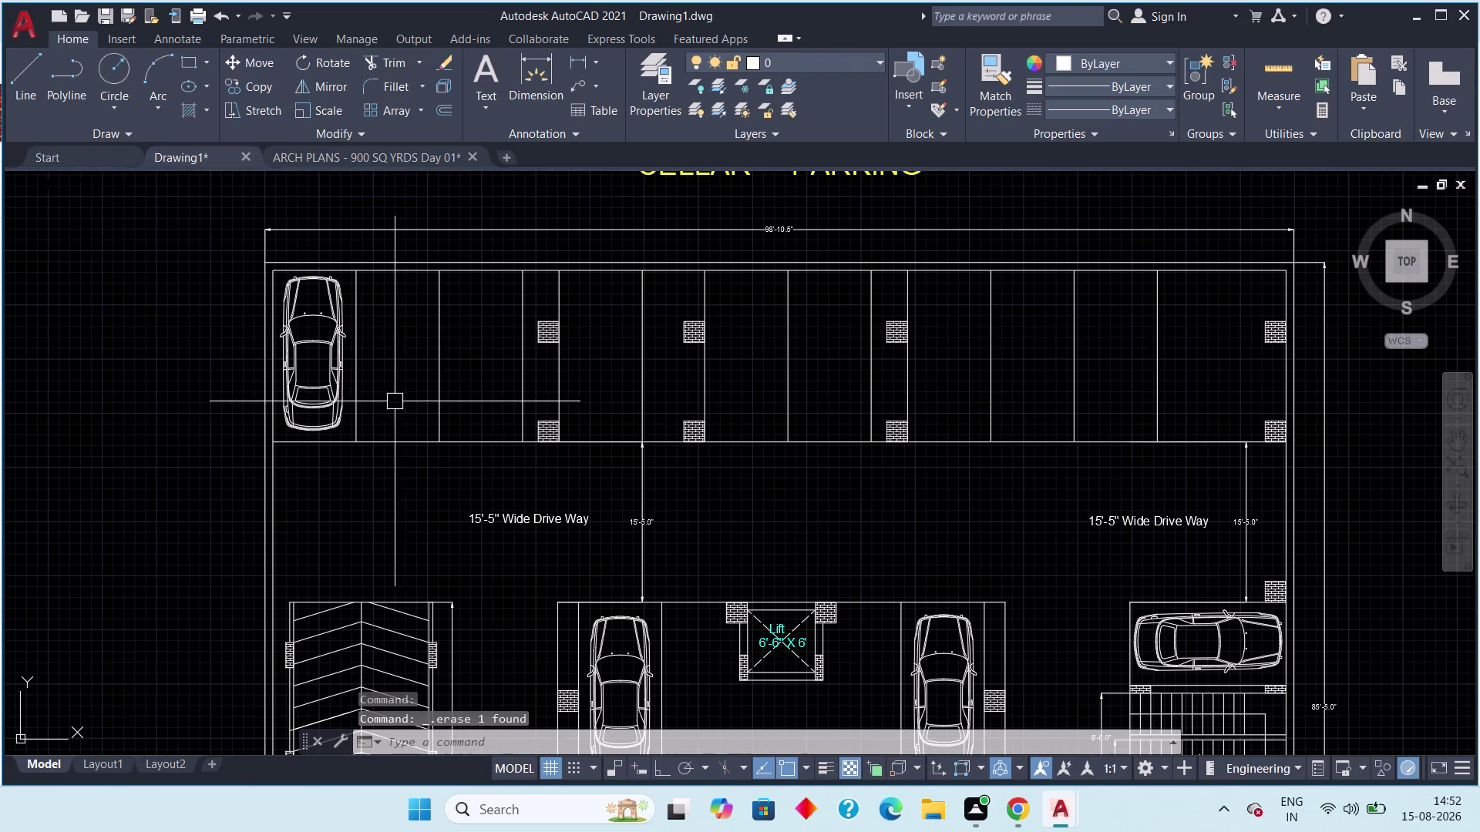
click(330, 388)
key(Delete)
key(Delete)
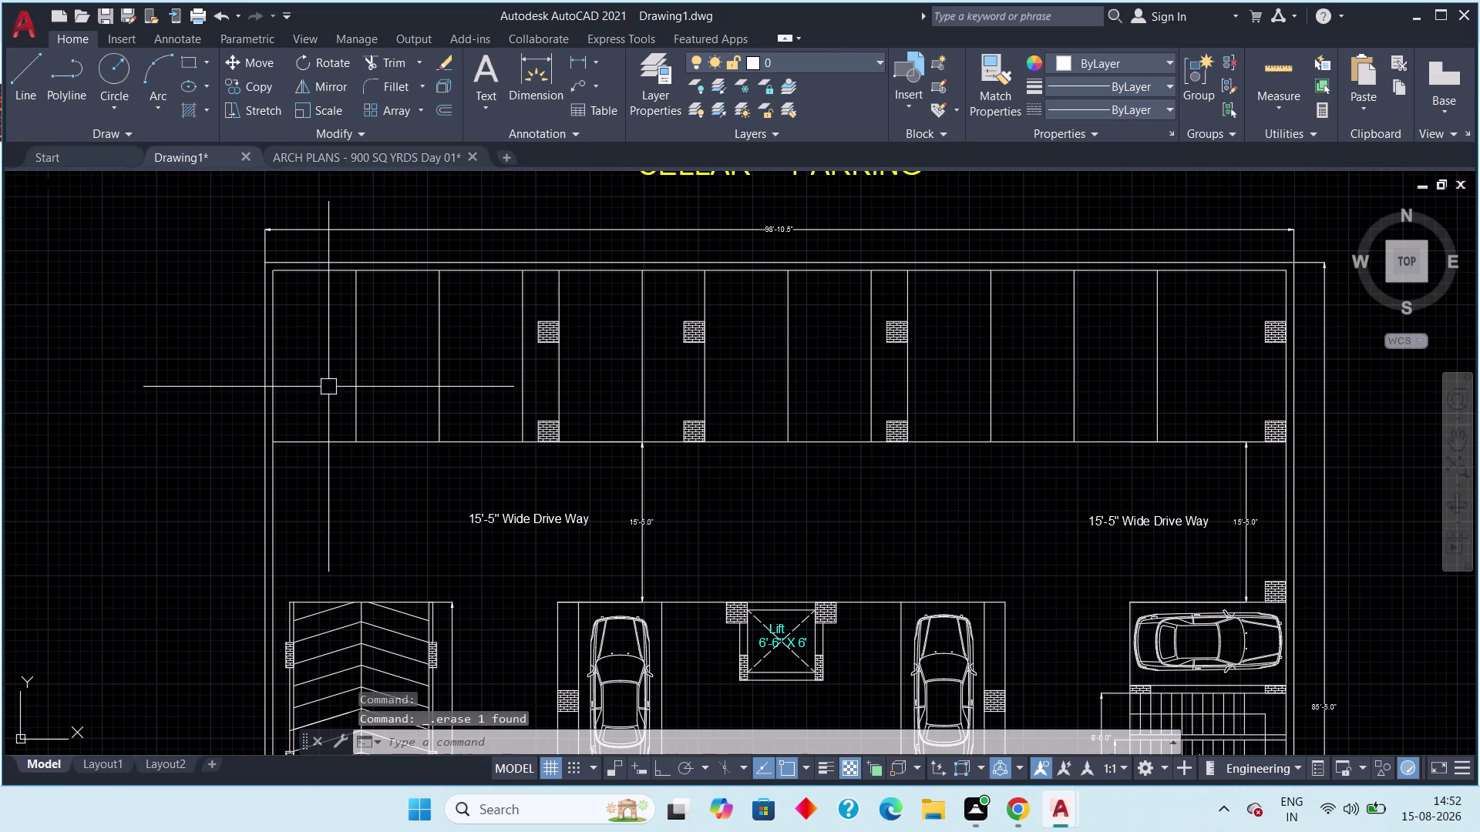
click(349, 153)
Take a trial linear measurement of the top-left bay in ARCH PLANS, then cancel it.
middle_drag(307, 265, 373, 338)
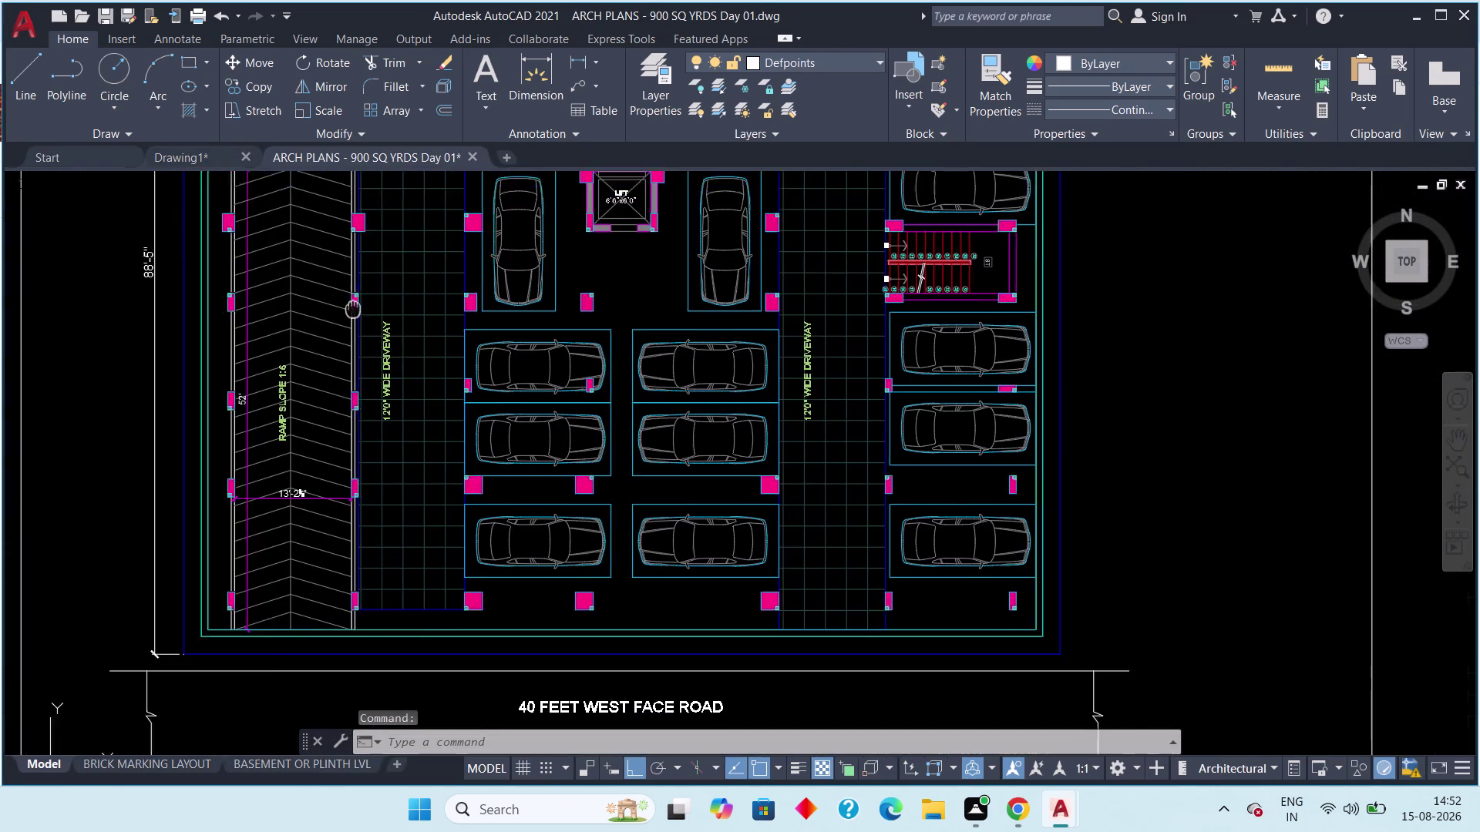
middle_drag(373, 338, 461, 525)
scroll(down, 3)
scroll(up, 3)
middle_drag(395, 345, 370, 535)
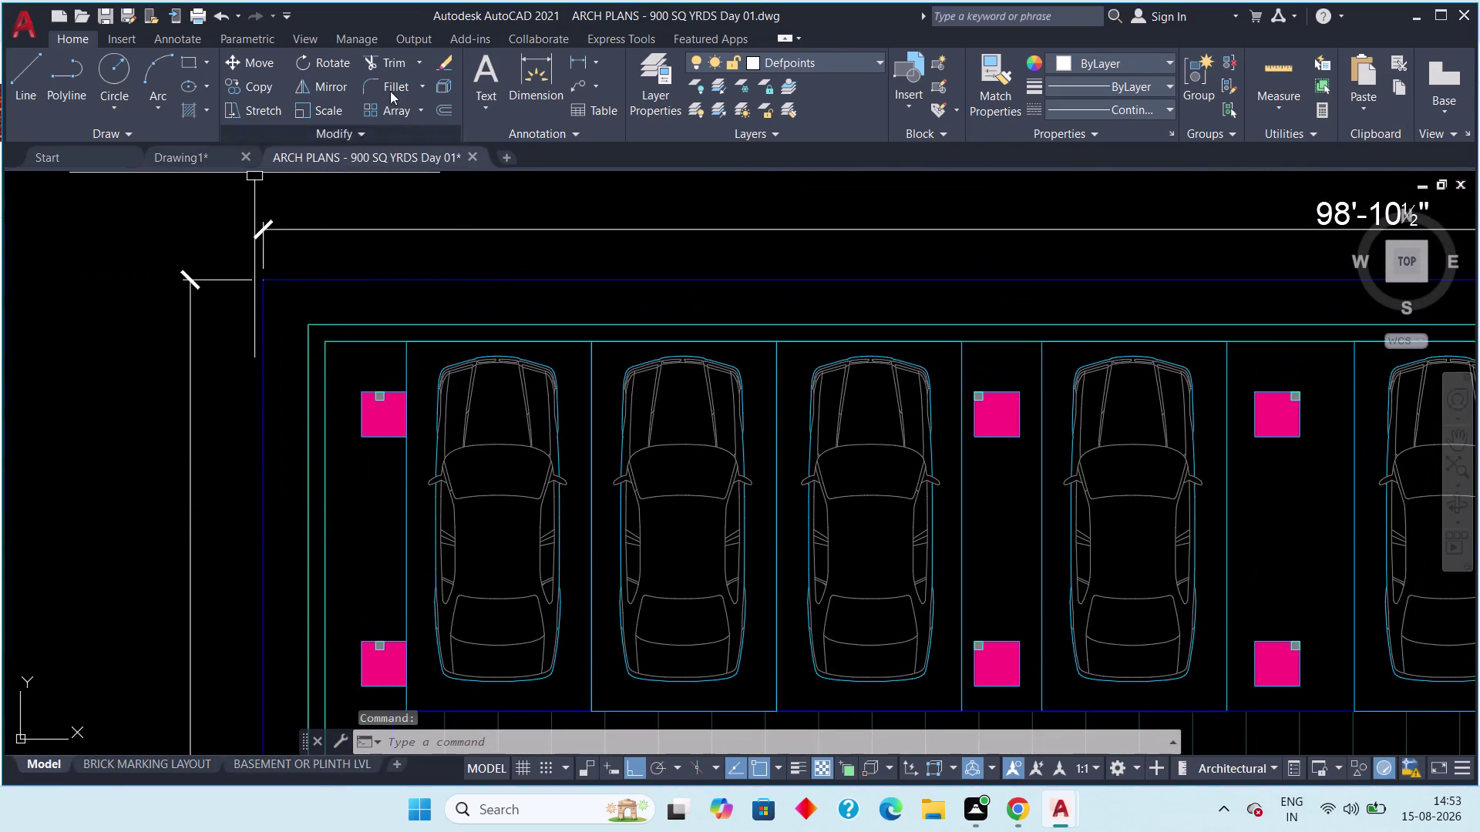
click(577, 68)
scroll(up, 3)
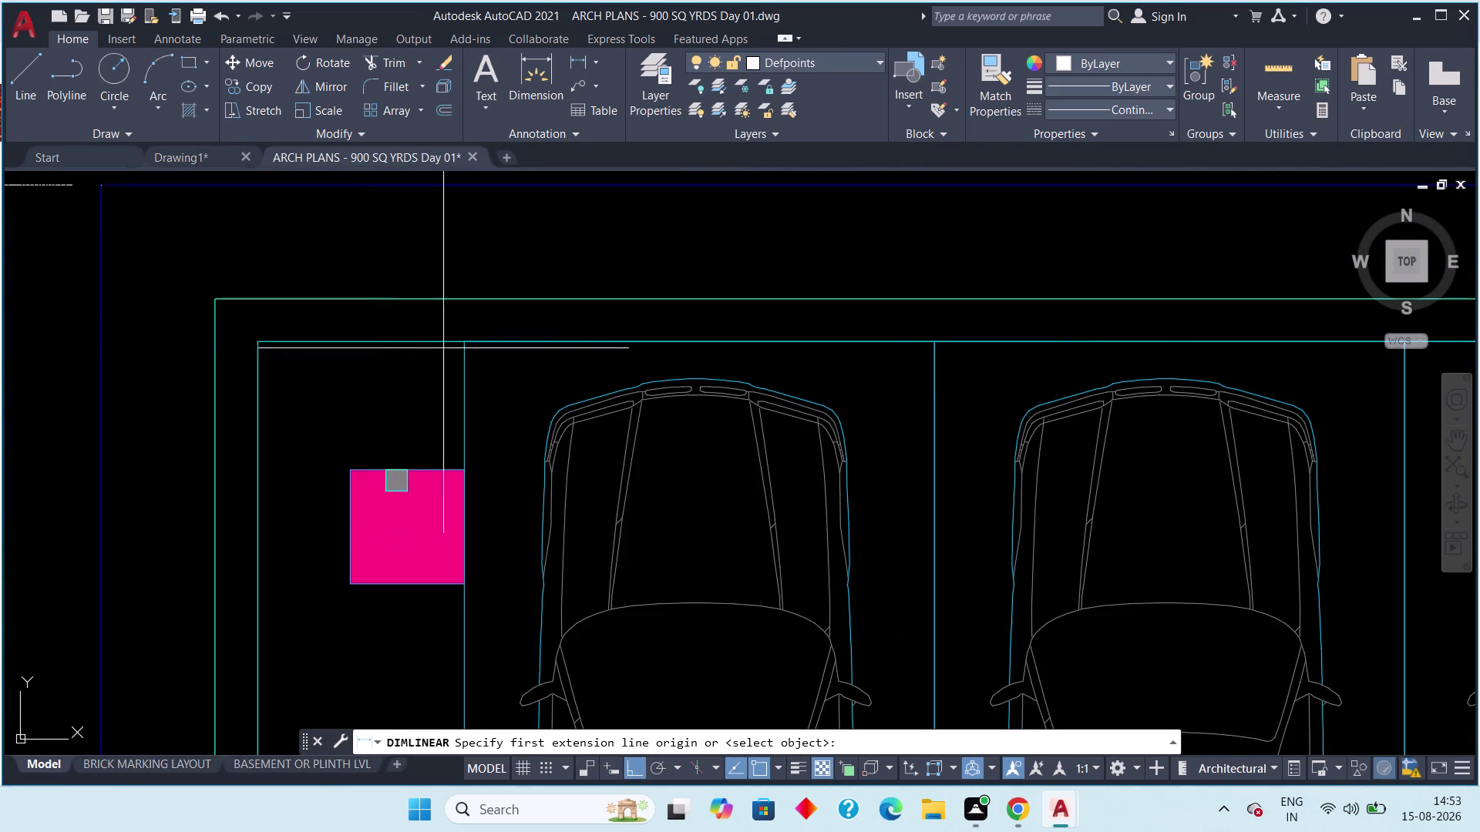
click(469, 336)
click(262, 336)
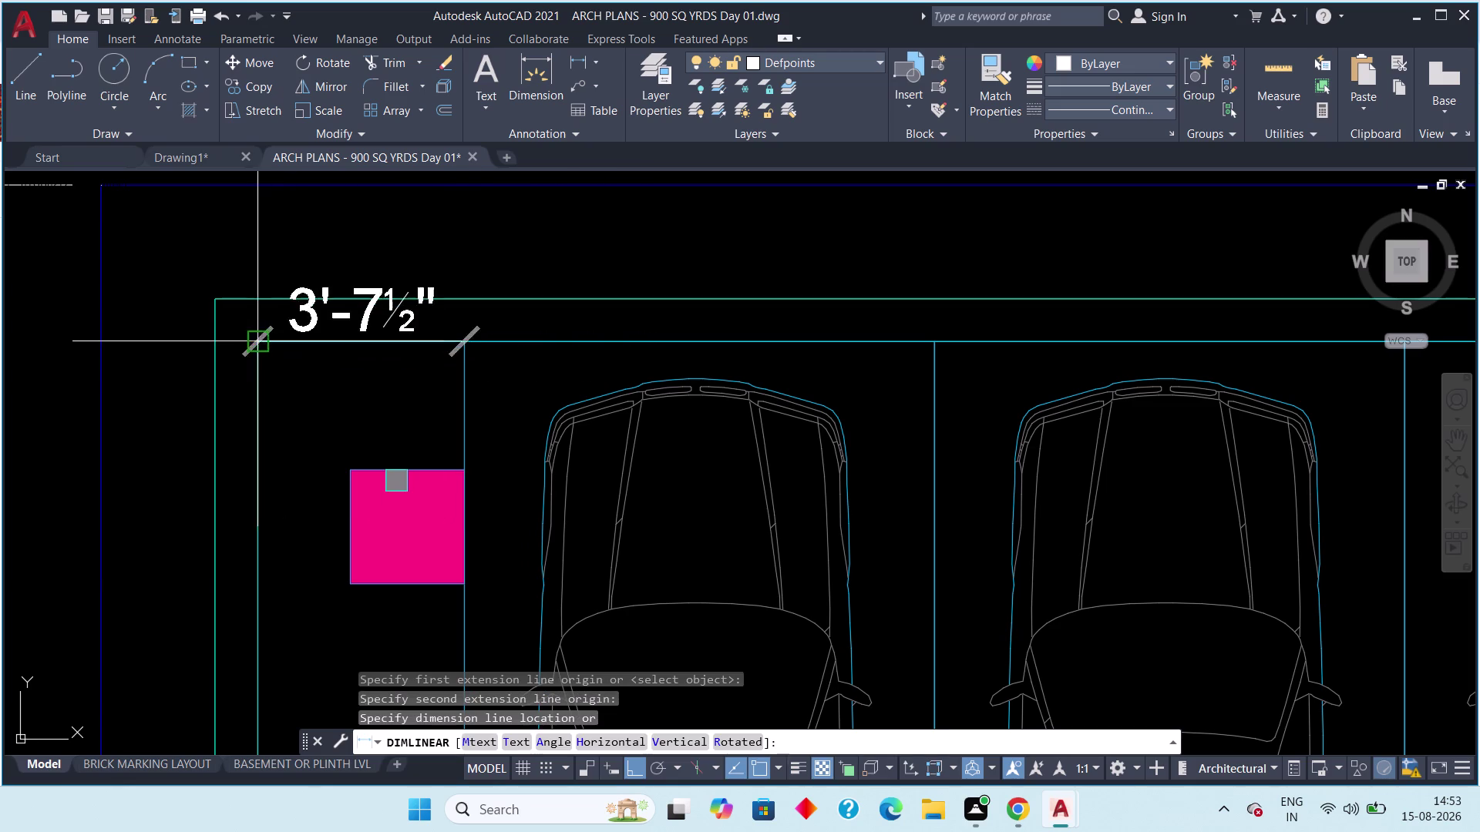
key(Escape)
key(Escape)
key(Escape)
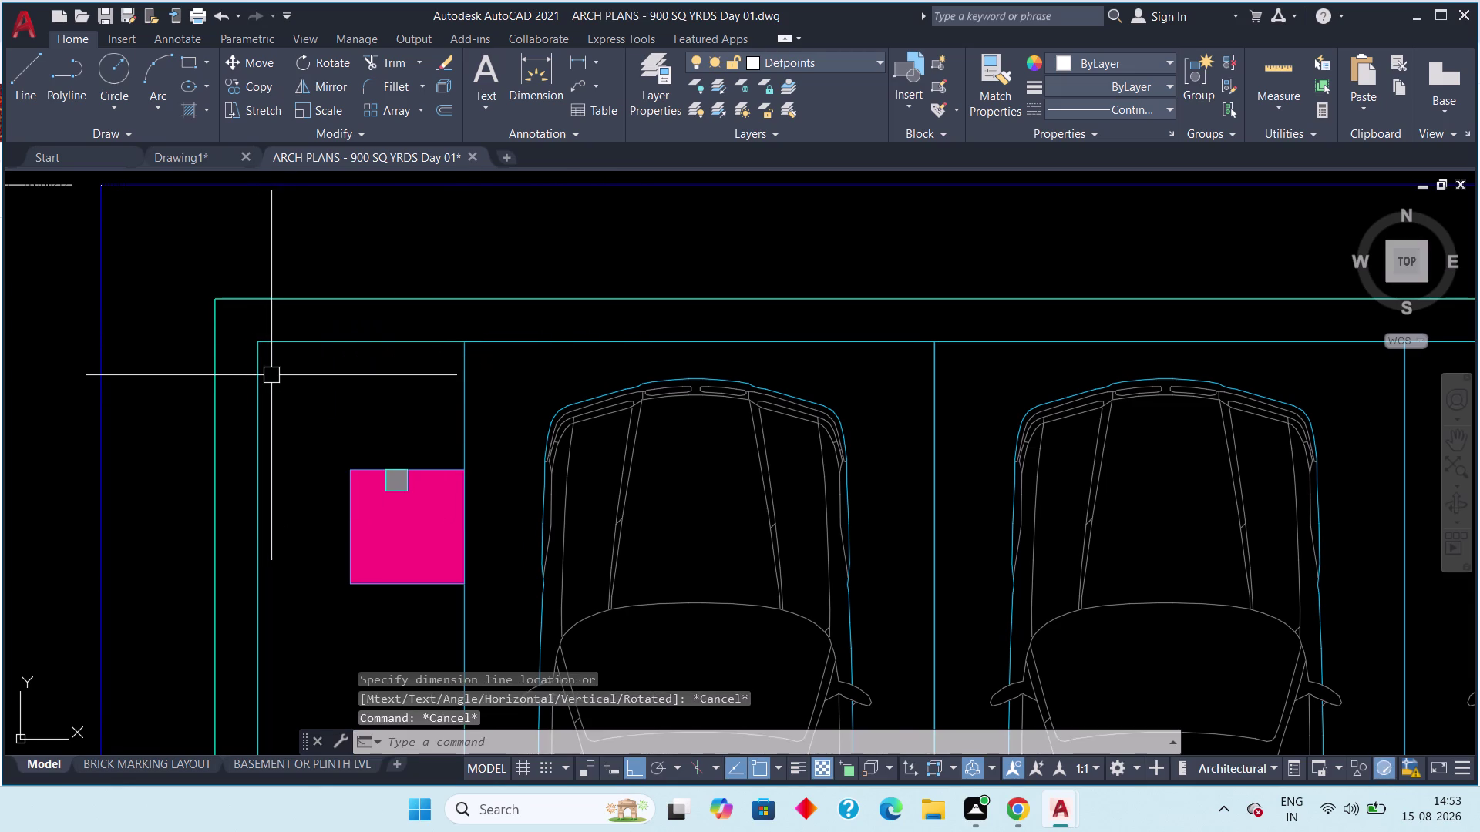
Zoom out and return to the Drawing1 copy of the cellar plan.
scroll(down, 3)
middle_drag(356, 308, 356, 288)
scroll(down, 3)
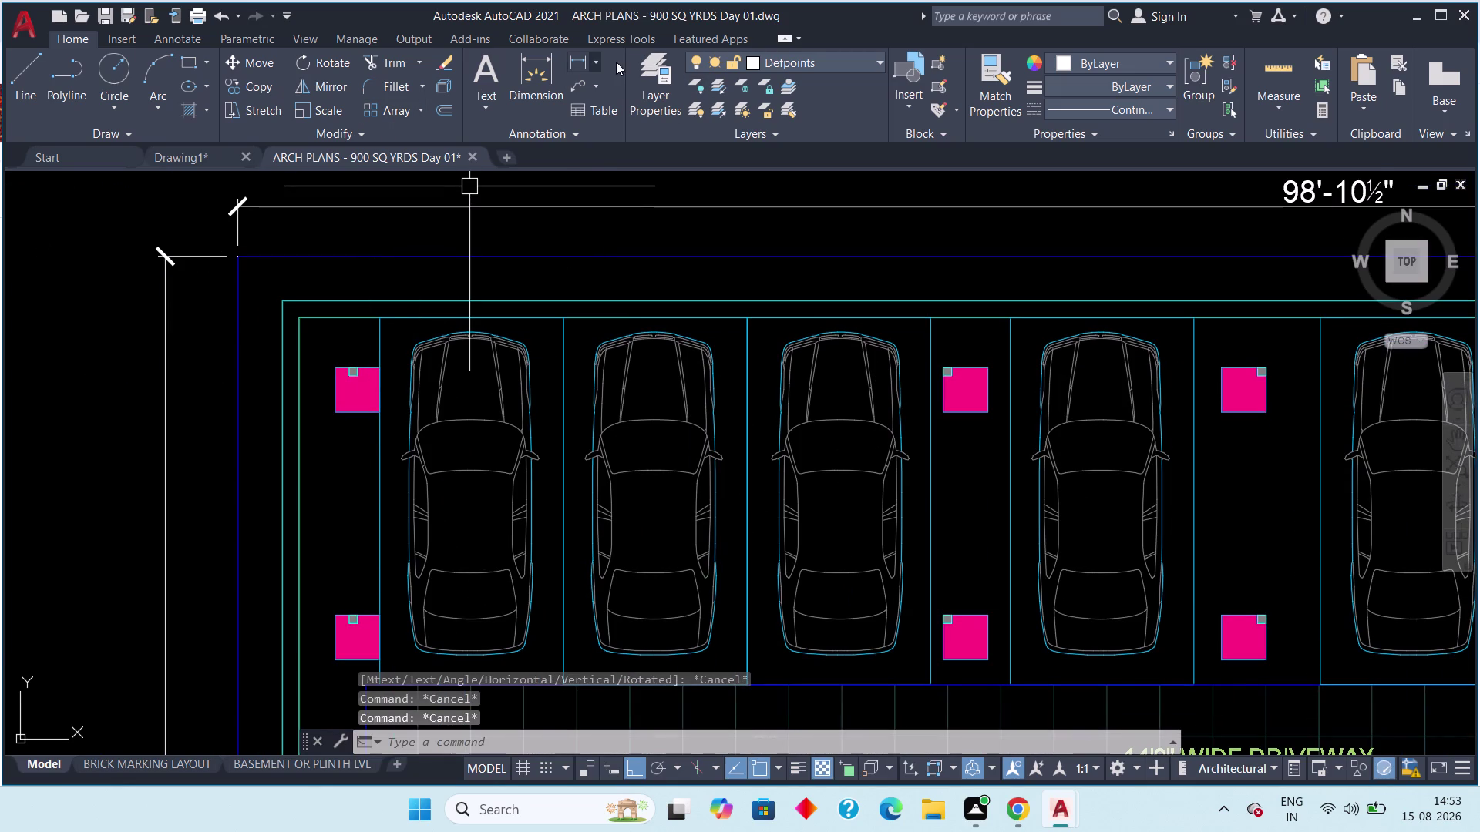
click(177, 158)
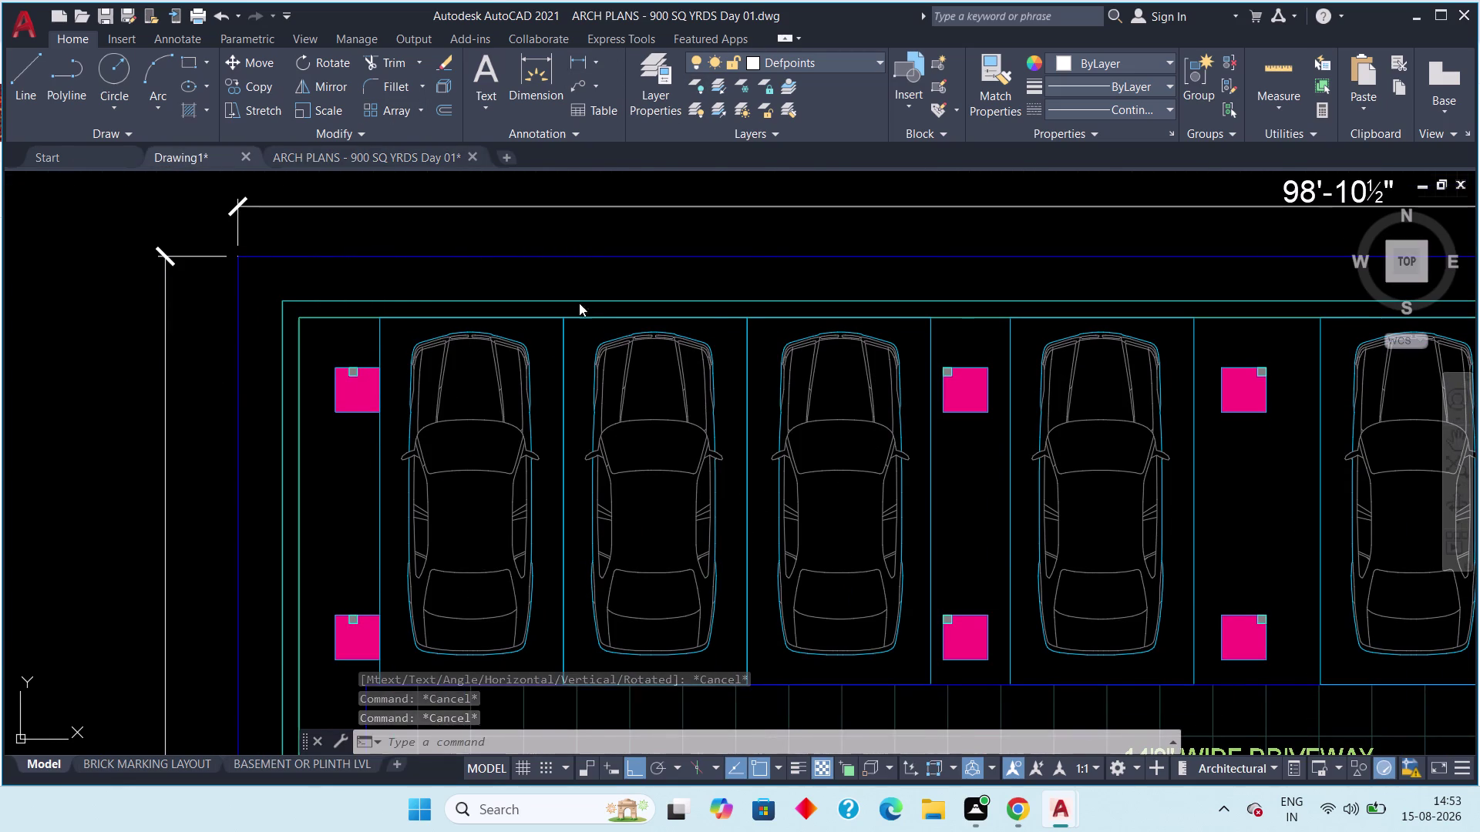
scroll(down, 3)
scroll(up, 3)
Select the first bay's left edge line, cancelling an accidental grip stretch.
middle_drag(633, 371, 784, 397)
scroll(down, 3)
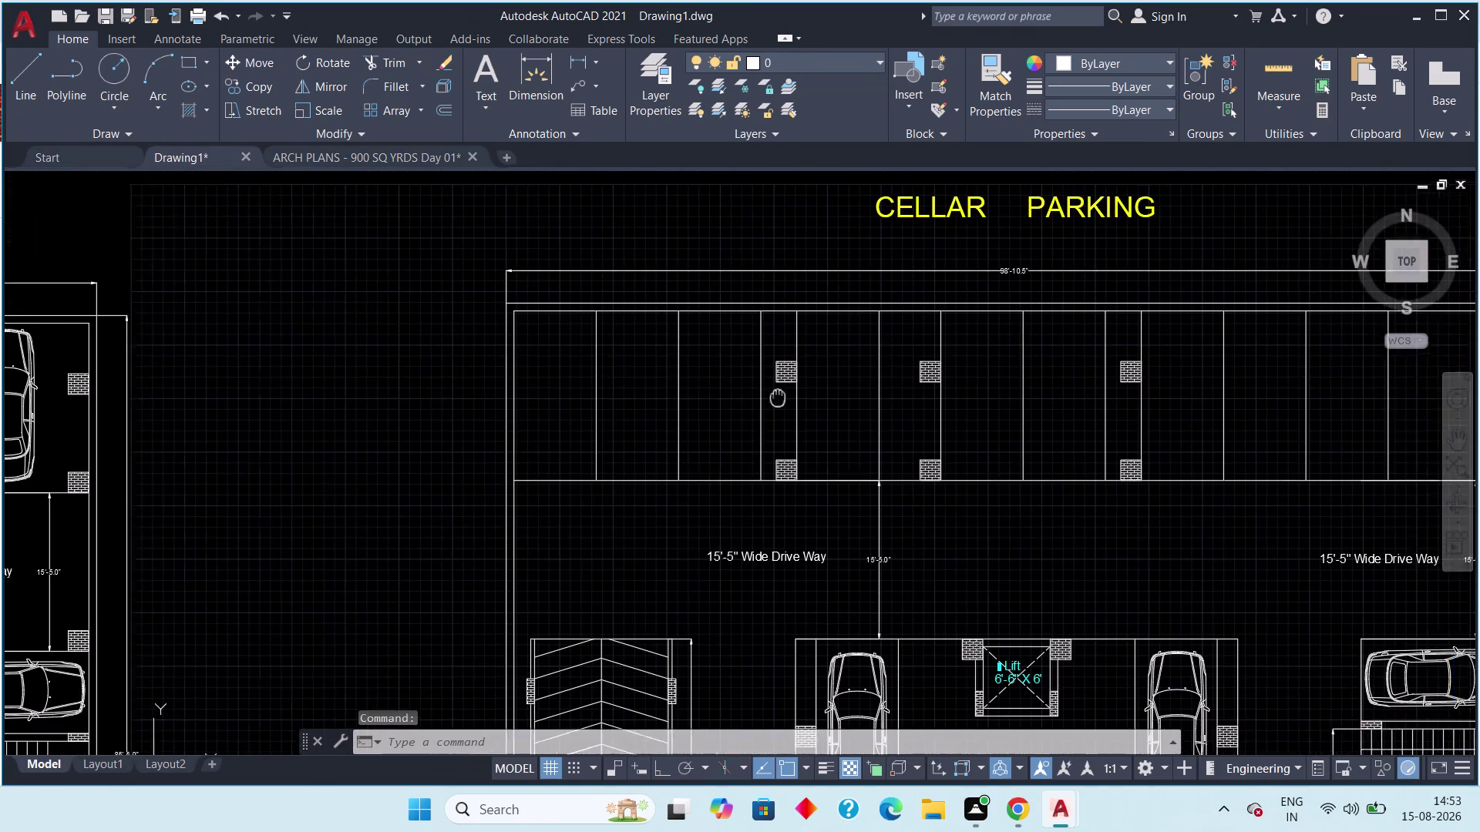
middle_drag(785, 397, 812, 395)
scroll(up, 3)
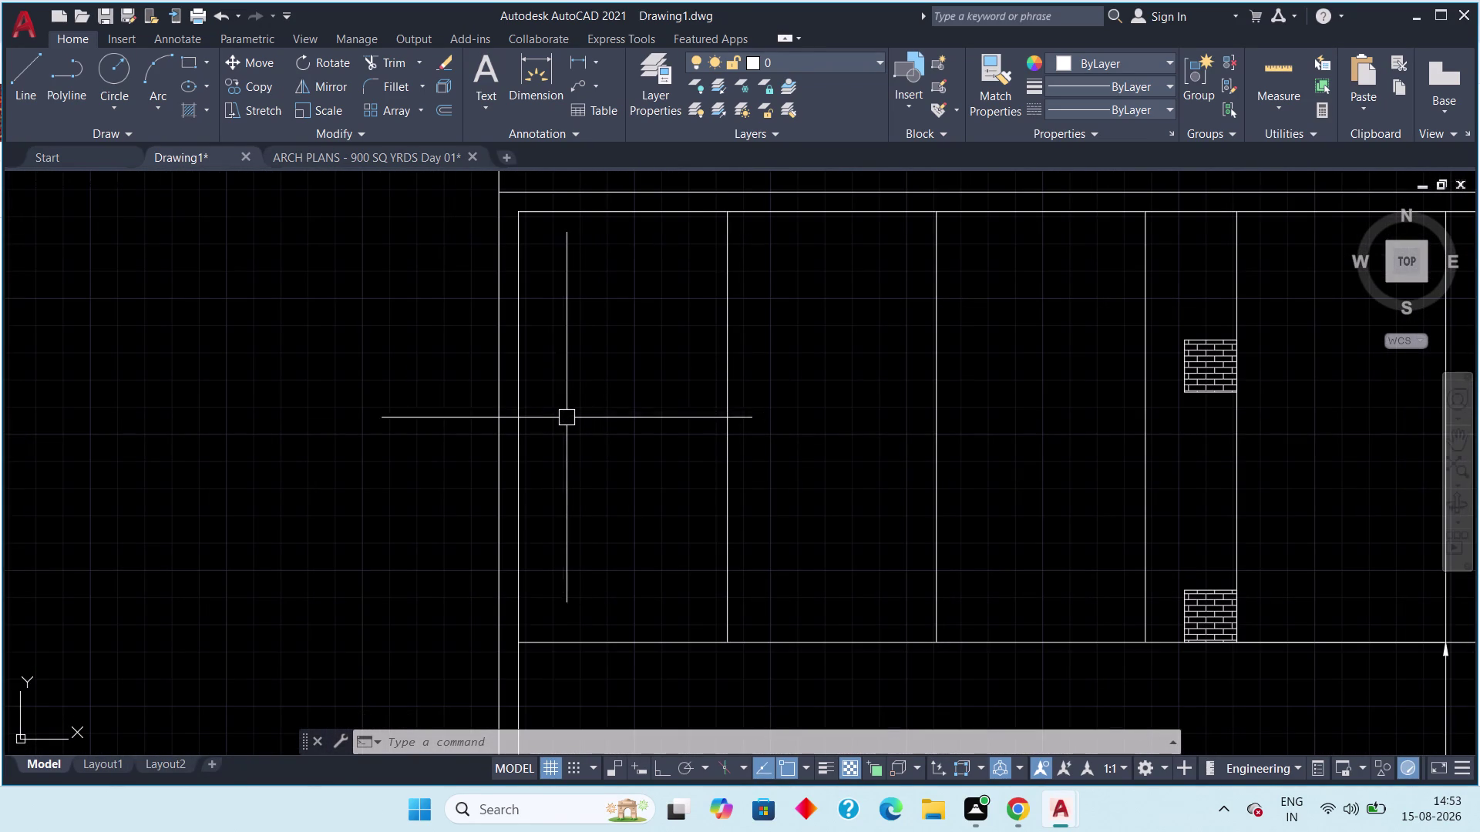
click(515, 428)
click(515, 213)
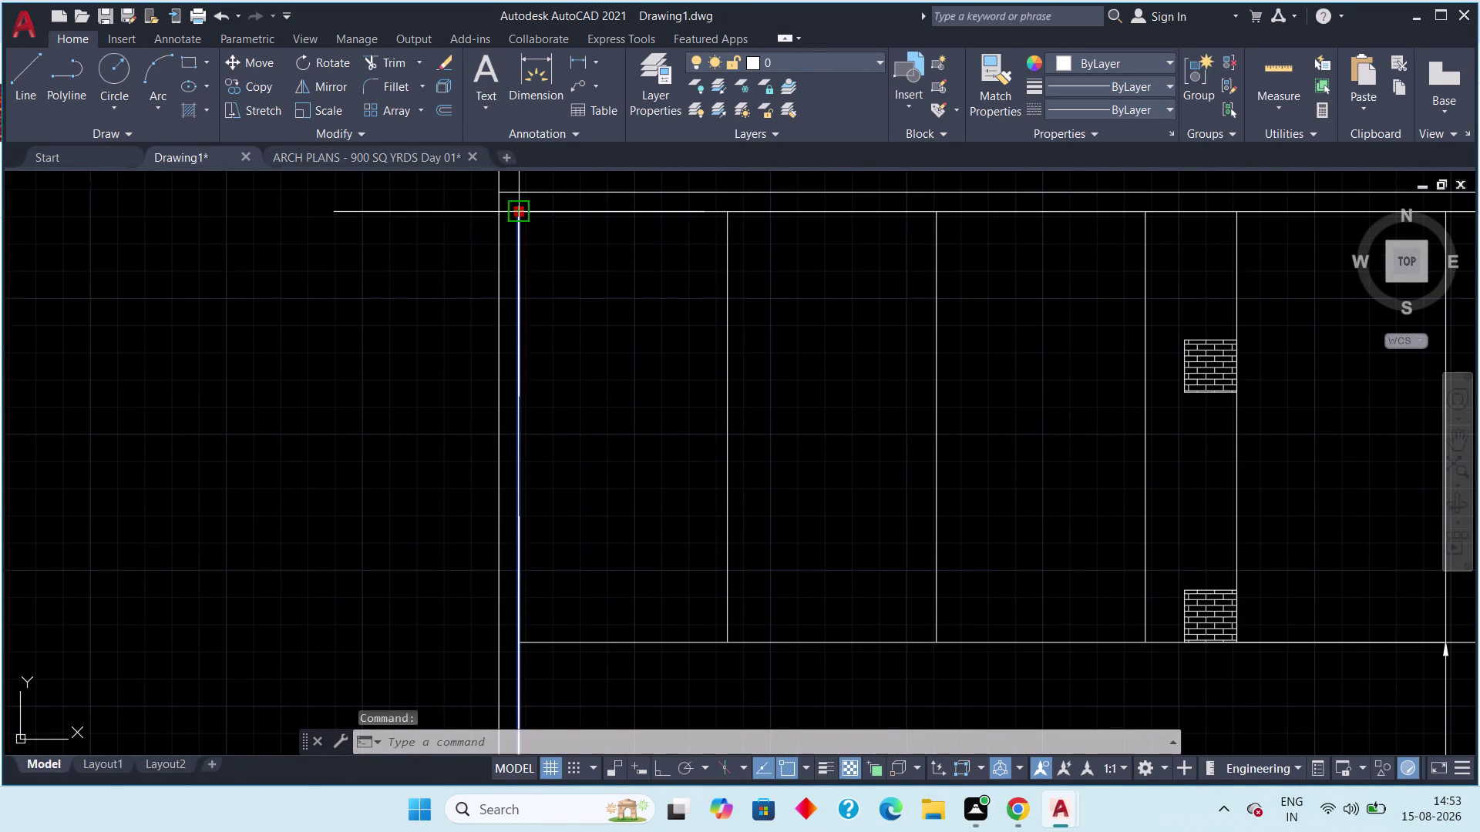
click(514, 639)
key(Escape)
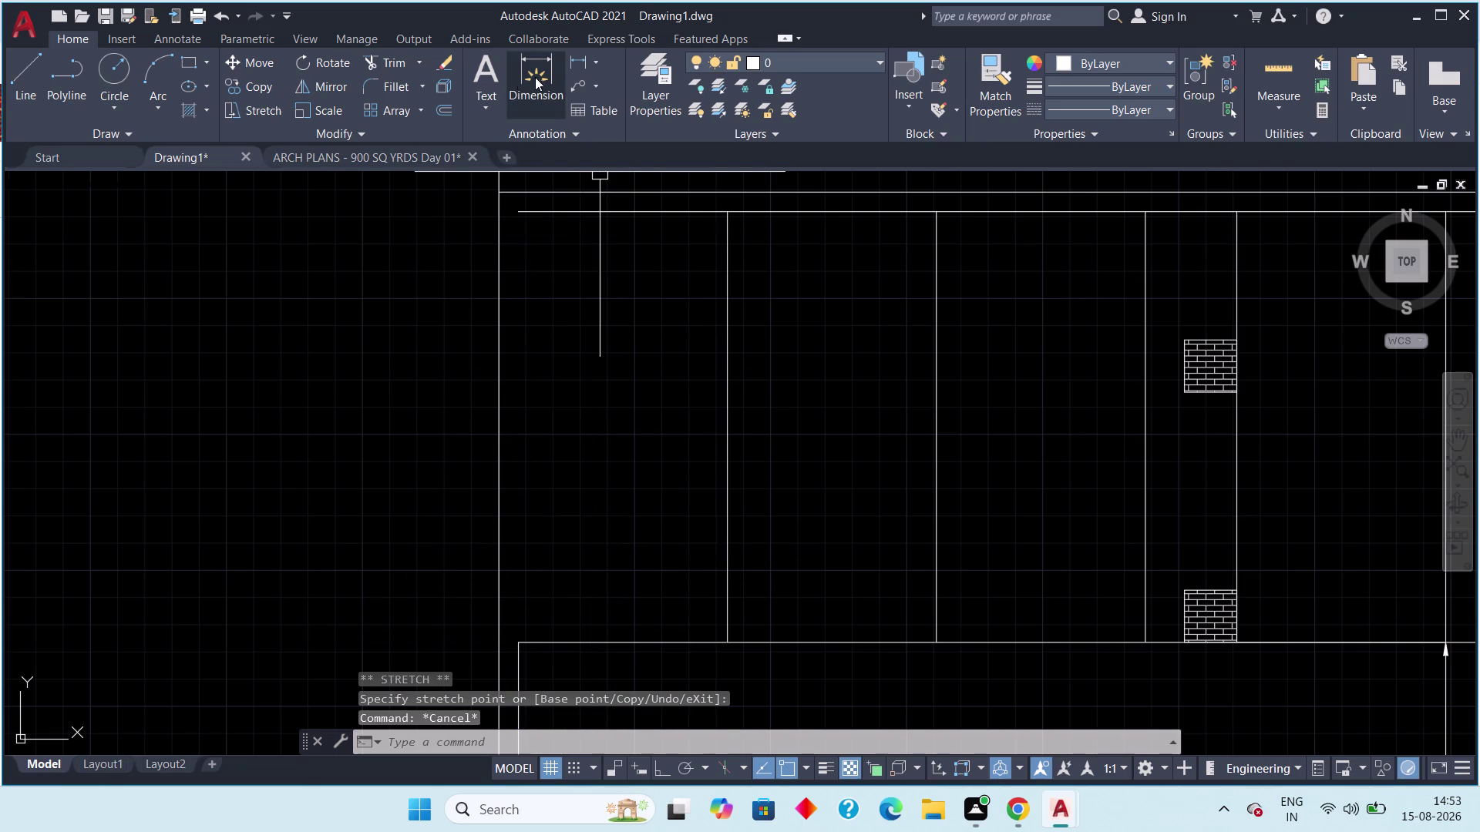
Draw a vertical line from the bay's top-left corner to its bottom-left corner.
click(15, 70)
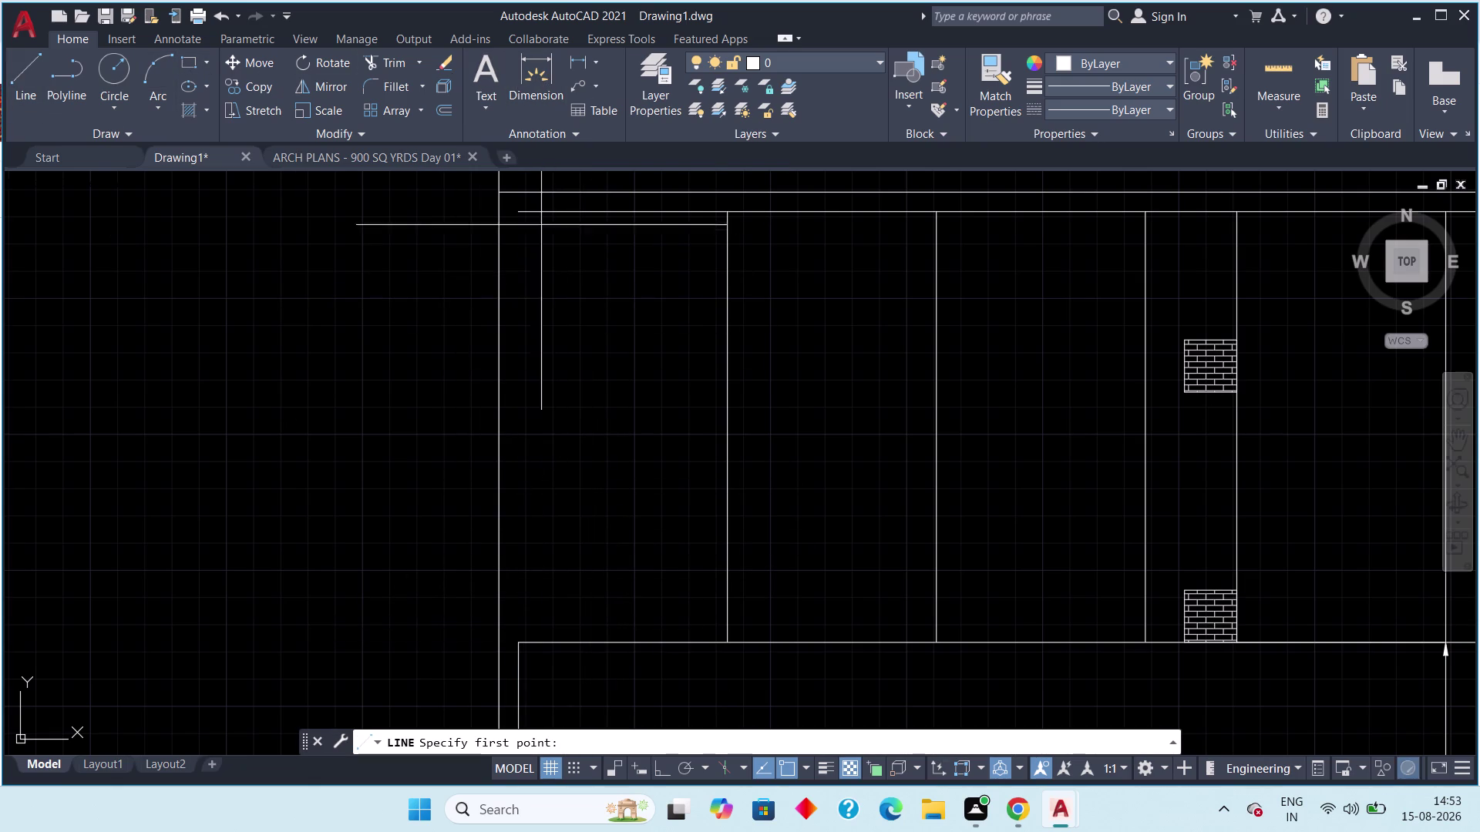
click(524, 210)
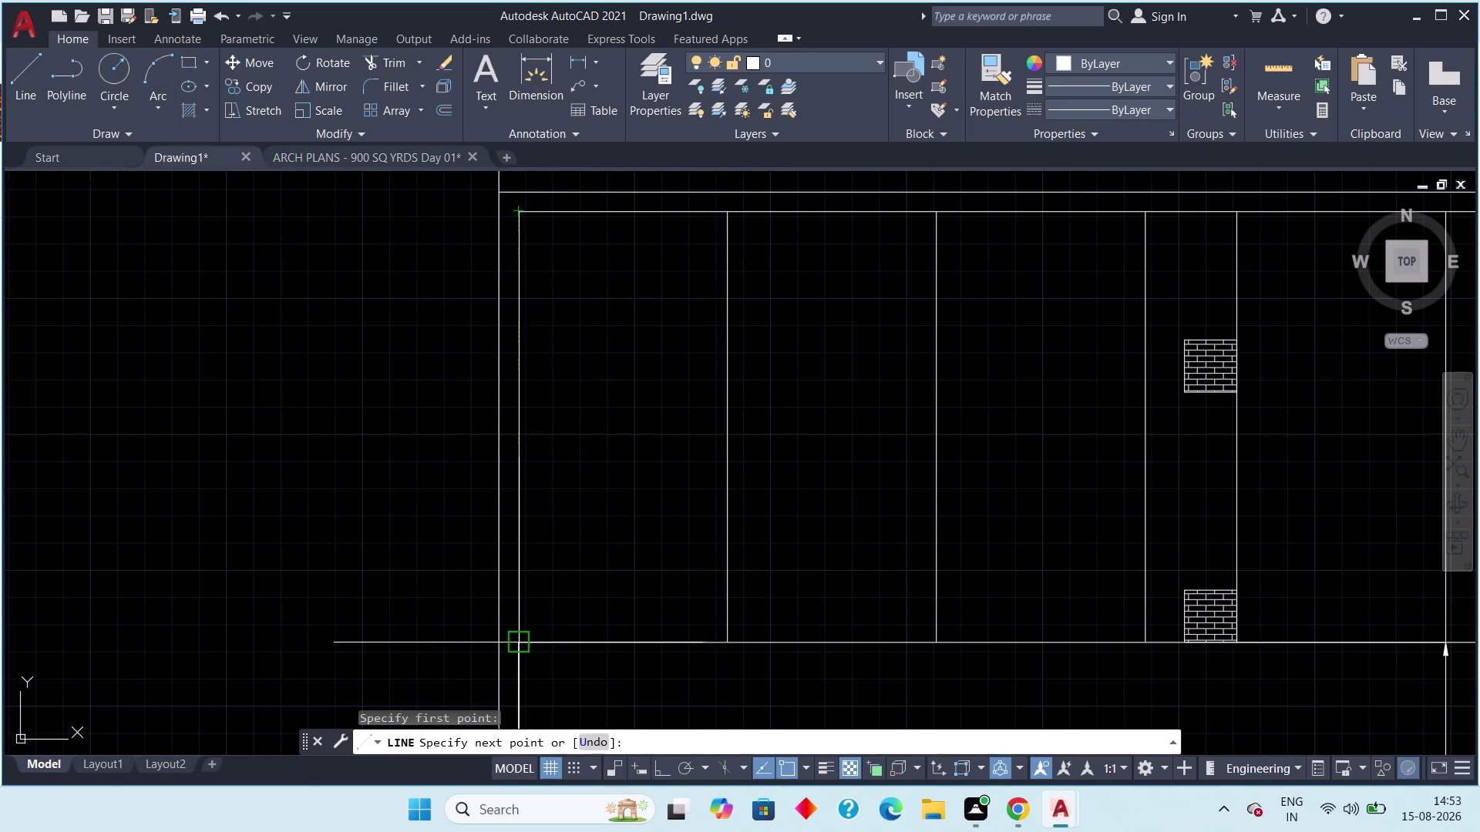
click(522, 640)
key(Escape)
middle_drag(642, 608, 623, 607)
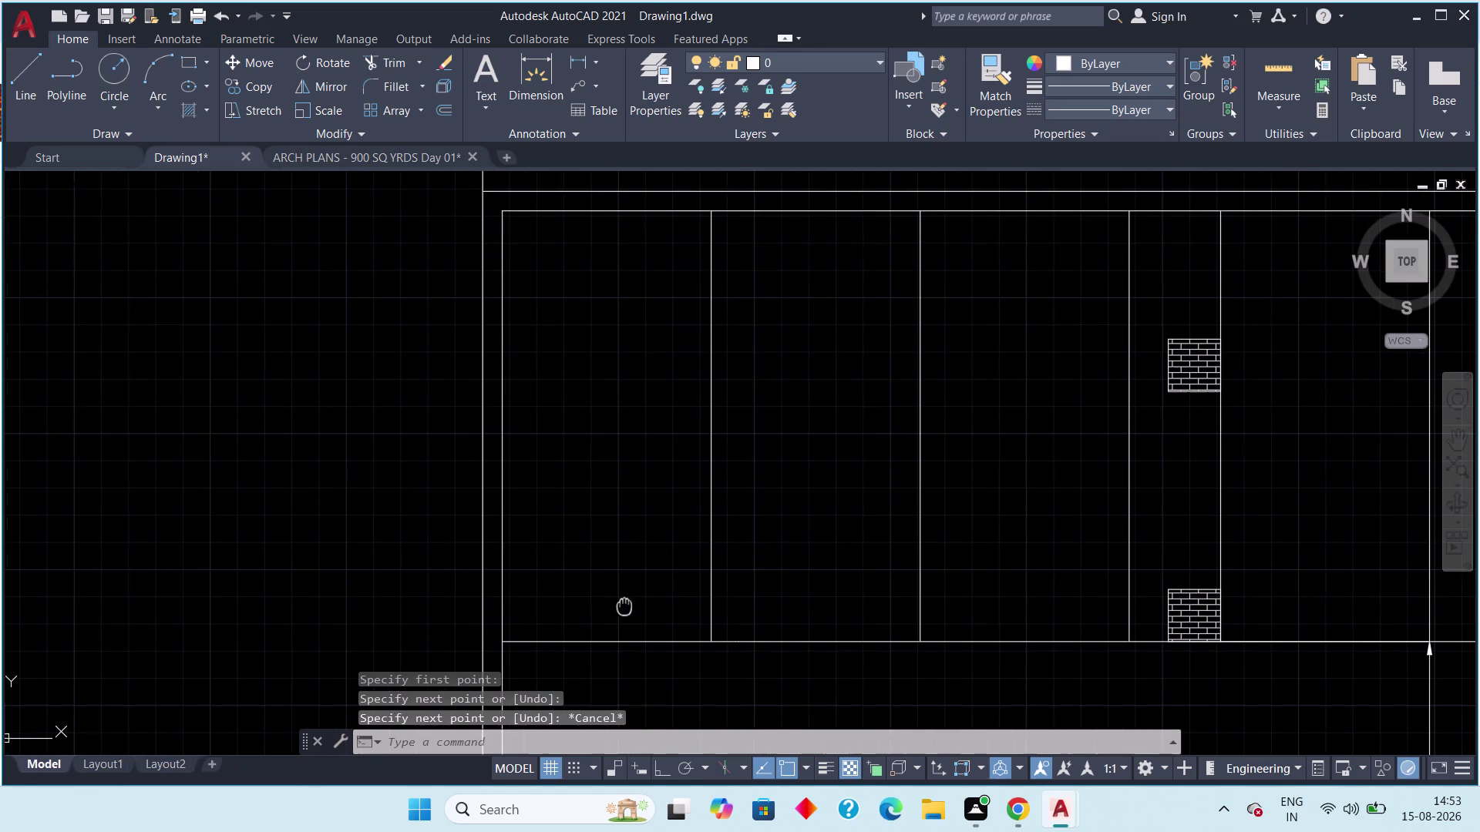
middle_drag(623, 606, 621, 607)
Offset the left edge line 3'-6" into the bay with OFF.
text(o)
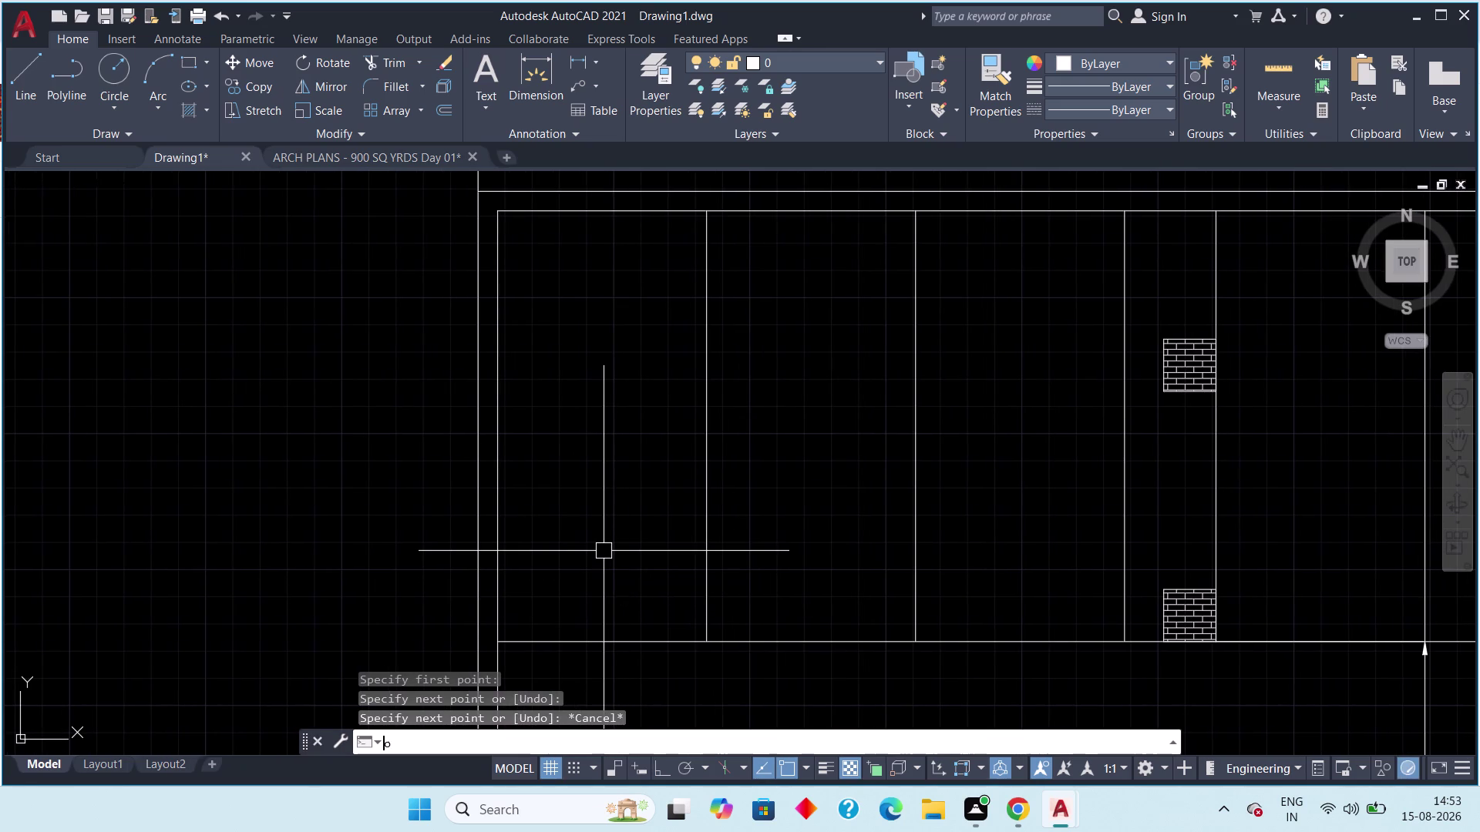
text(ff)
key(space)
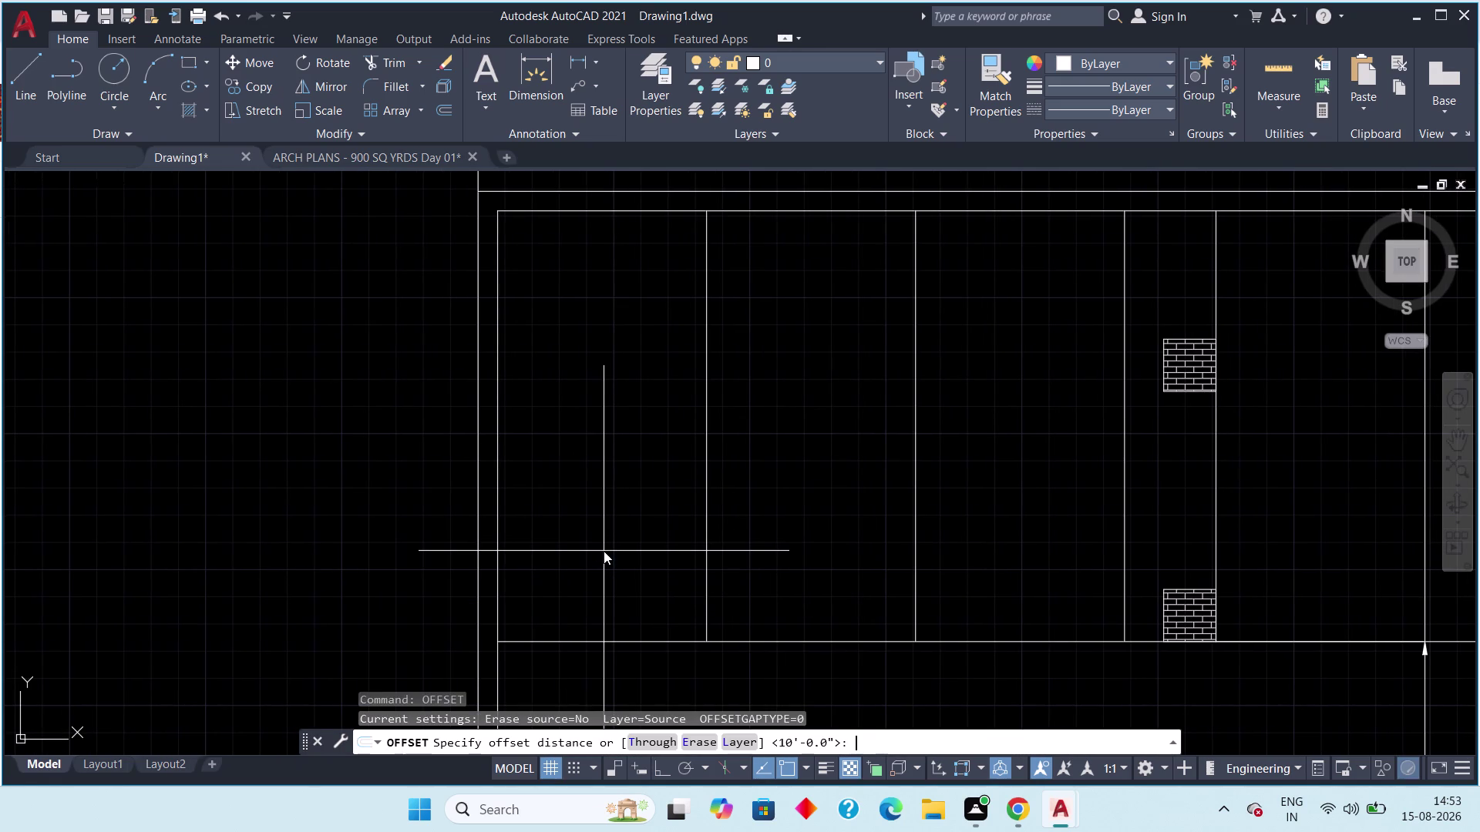
text(3'6")
key(space)
click(492, 578)
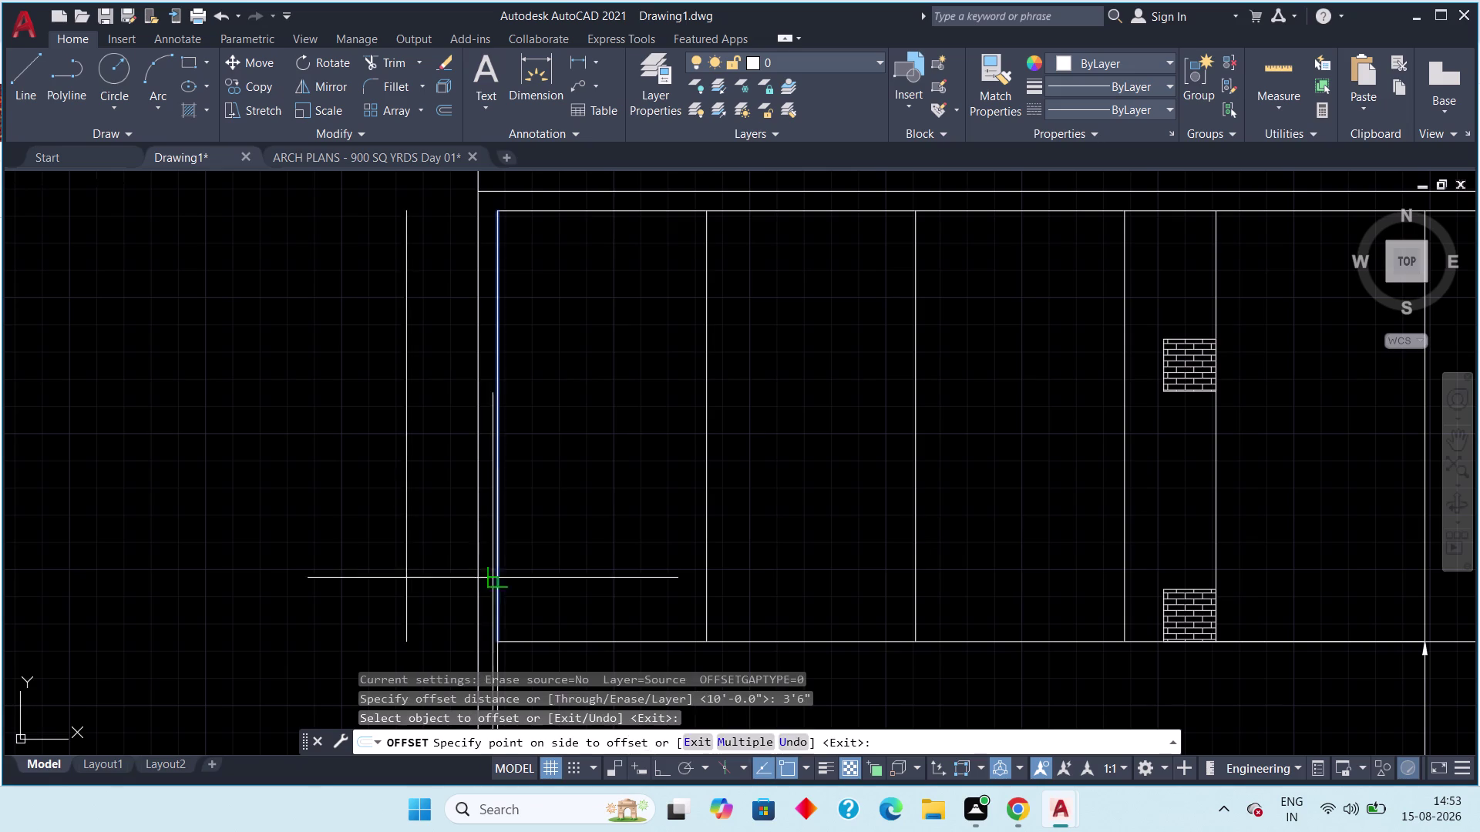
drag(581, 566, 590, 569)
key(Escape)
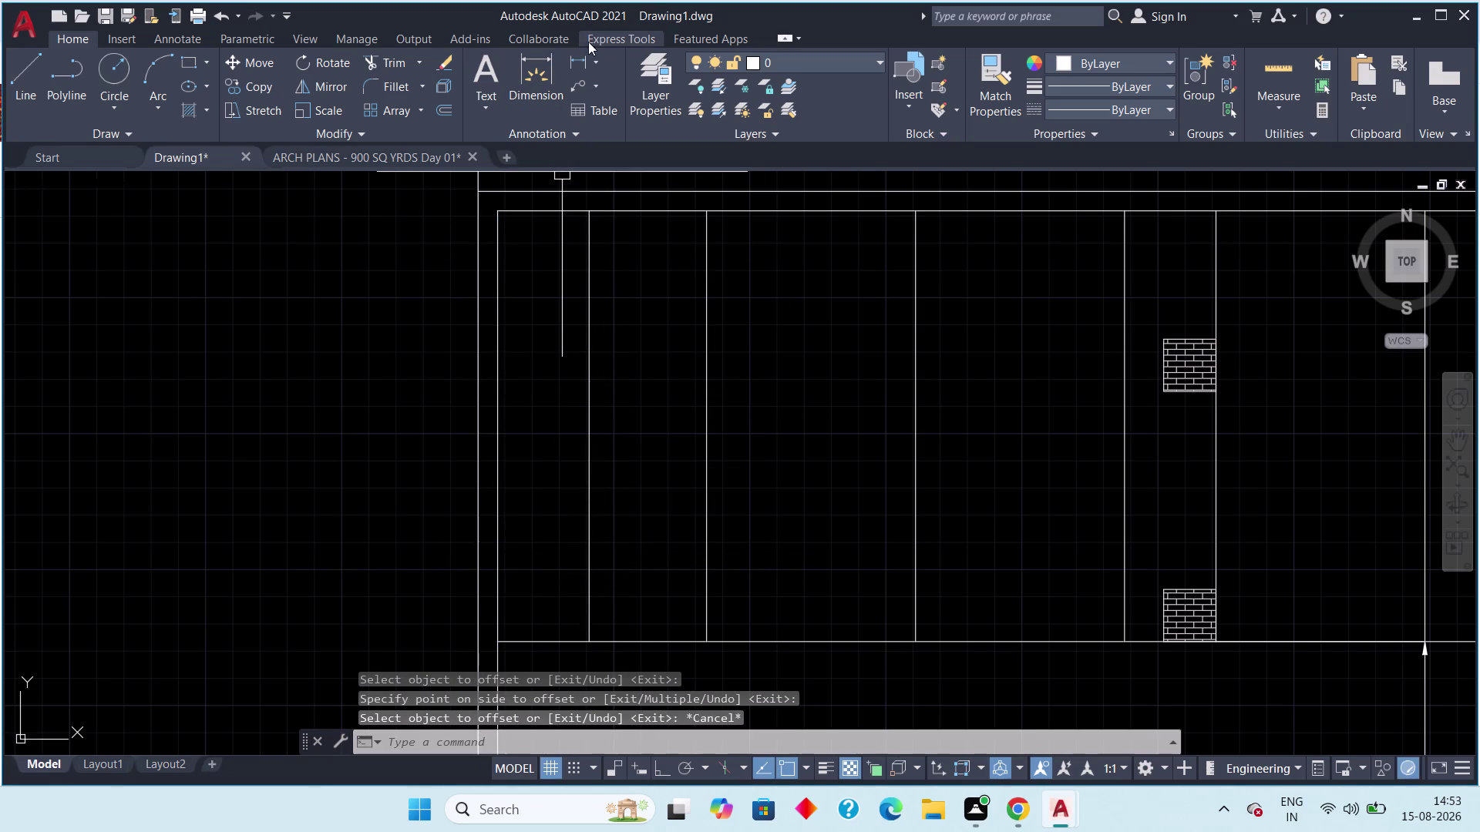
Check the 3'-6" and 8' distances with trial linear dimensions, then discard them.
click(576, 57)
scroll(up, 3)
middle_drag(579, 199, 555, 330)
scroll(up, 3)
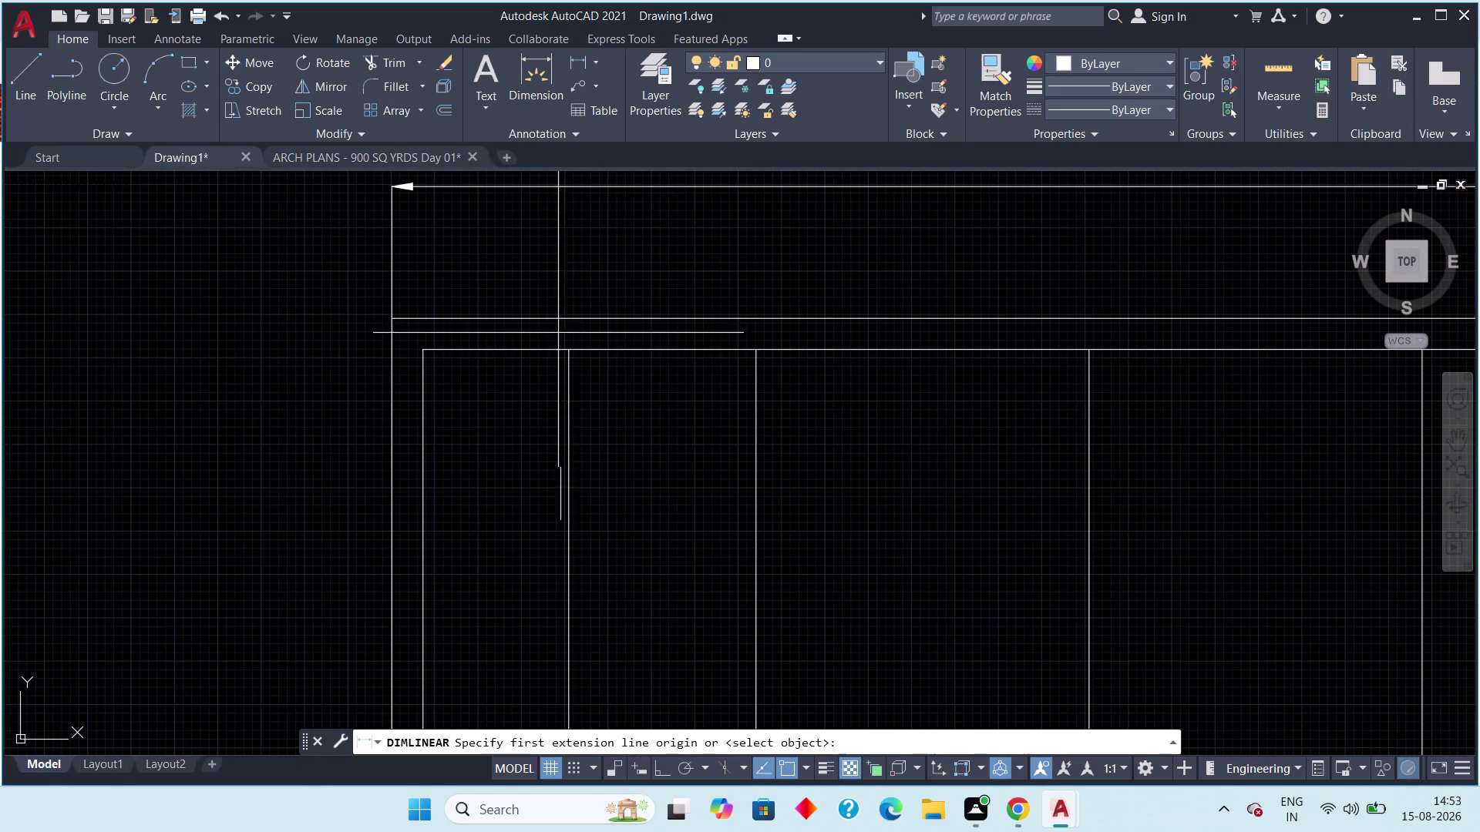
drag(567, 348, 541, 347)
click(425, 347)
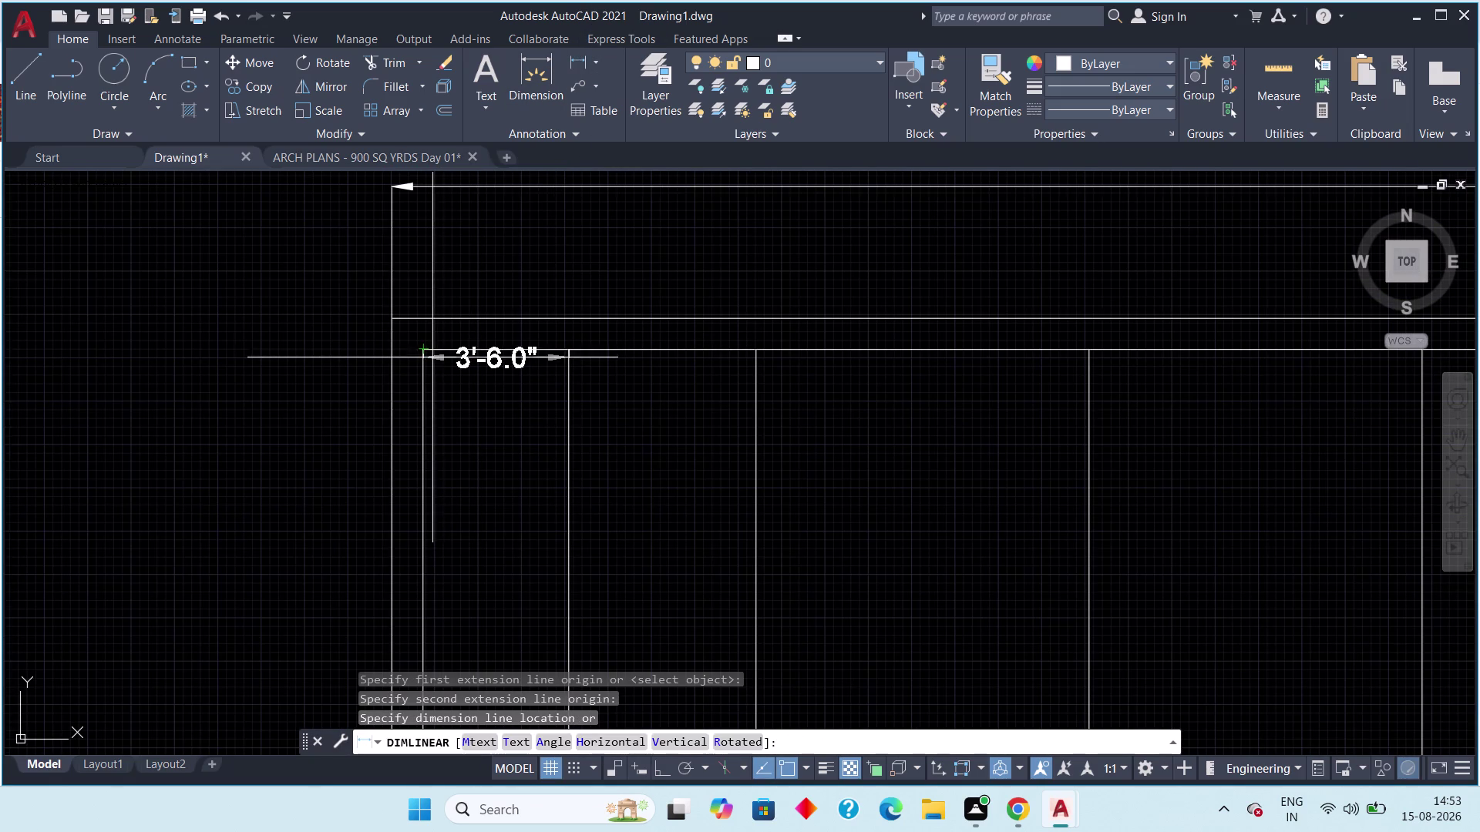
key(Escape)
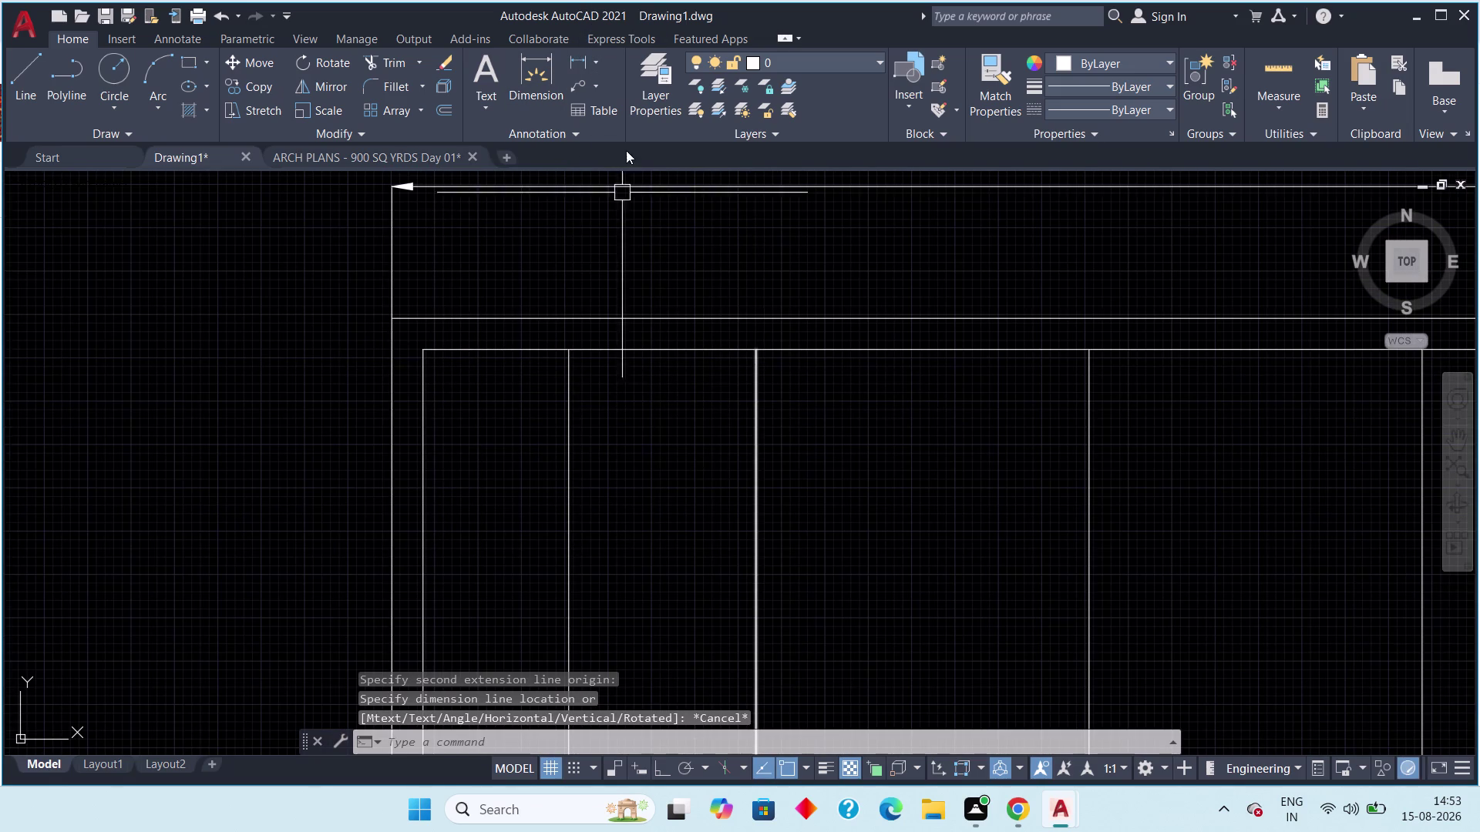
click(585, 62)
click(756, 351)
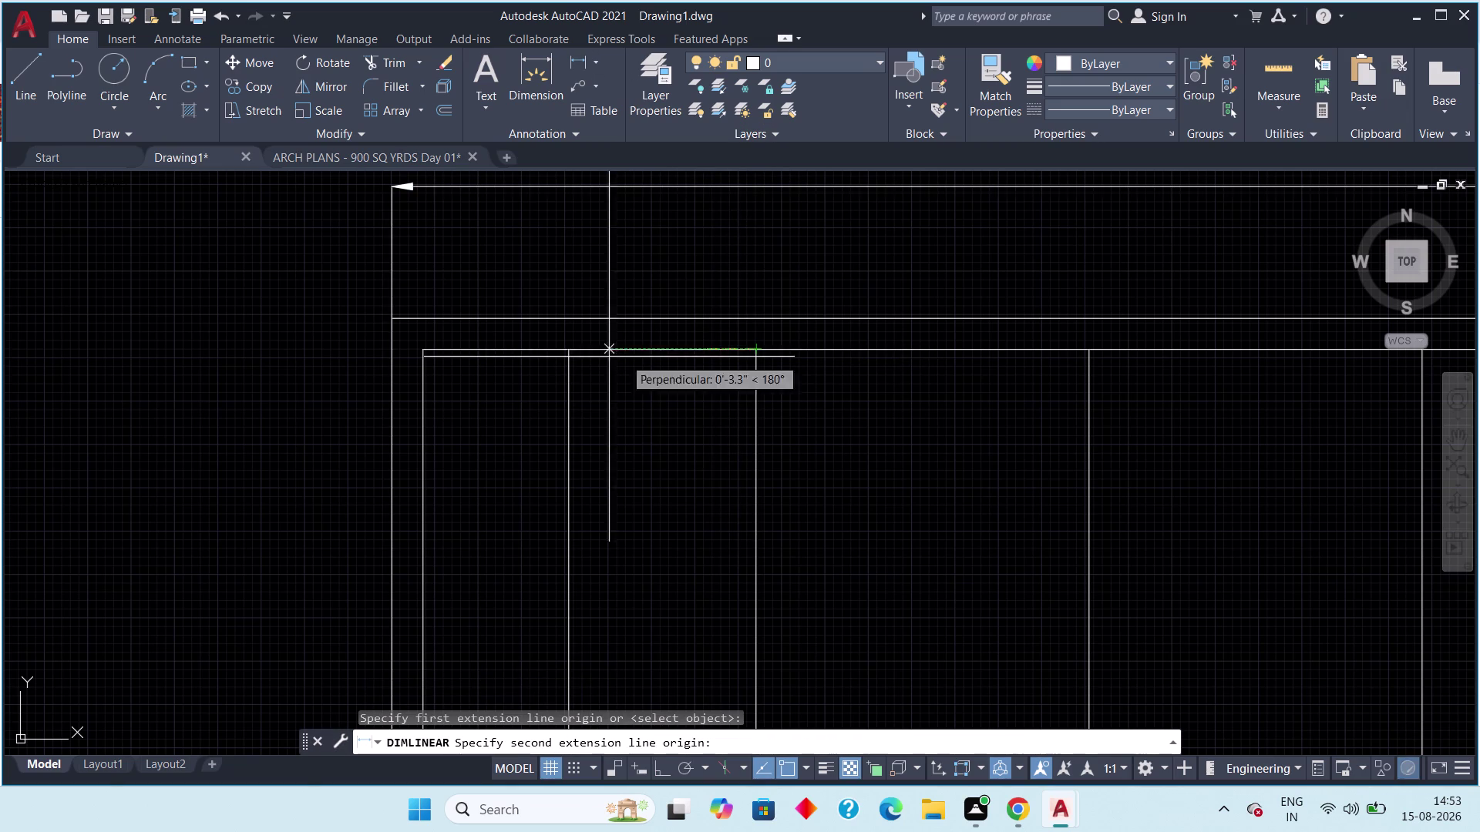
click(424, 351)
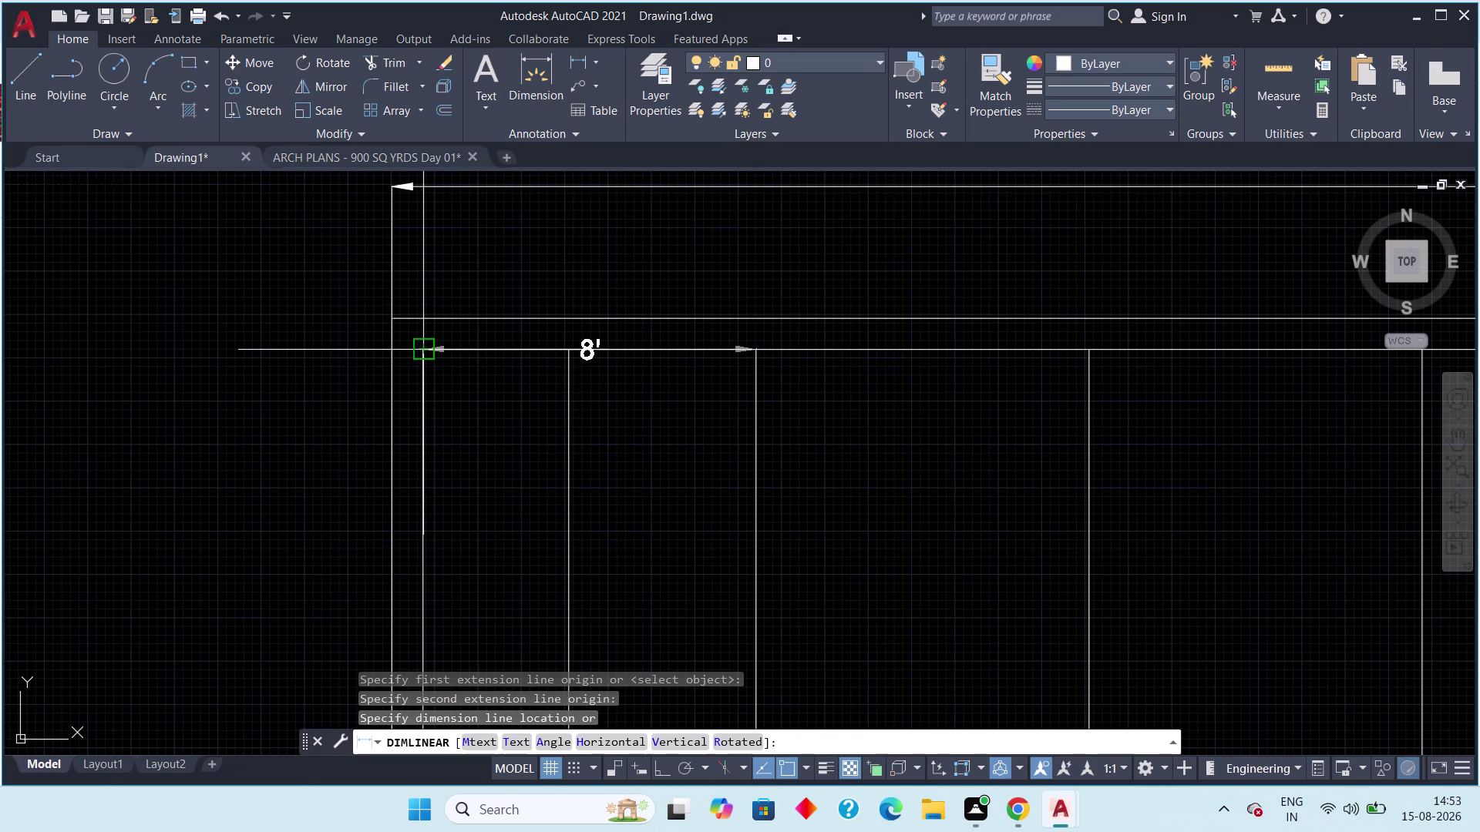
key(Escape)
Erase the old bay divider line.
middle_drag(618, 442, 586, 414)
scroll(down, 3)
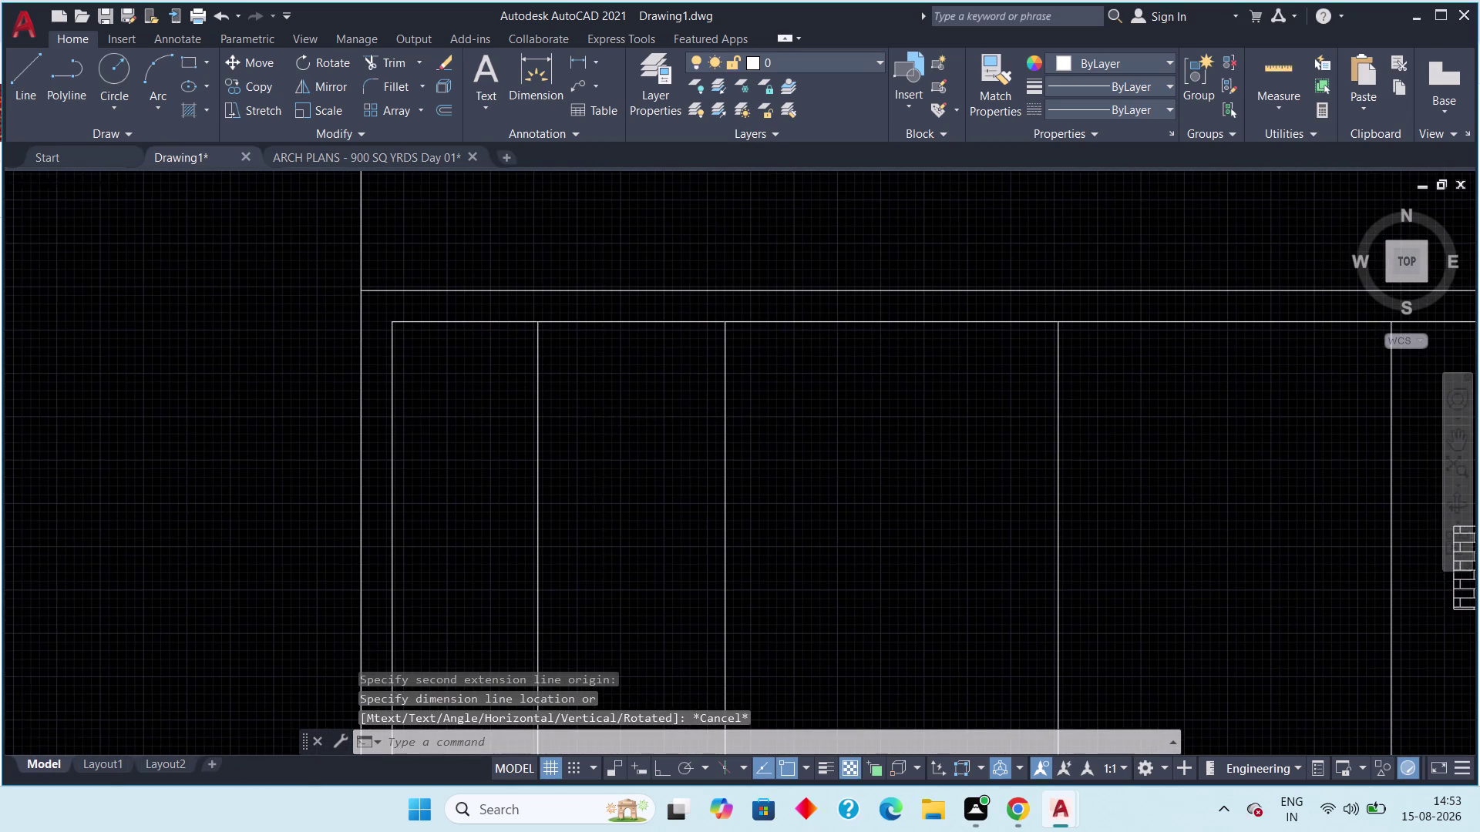
drag(725, 434, 694, 440)
click(599, 455)
key(Delete)
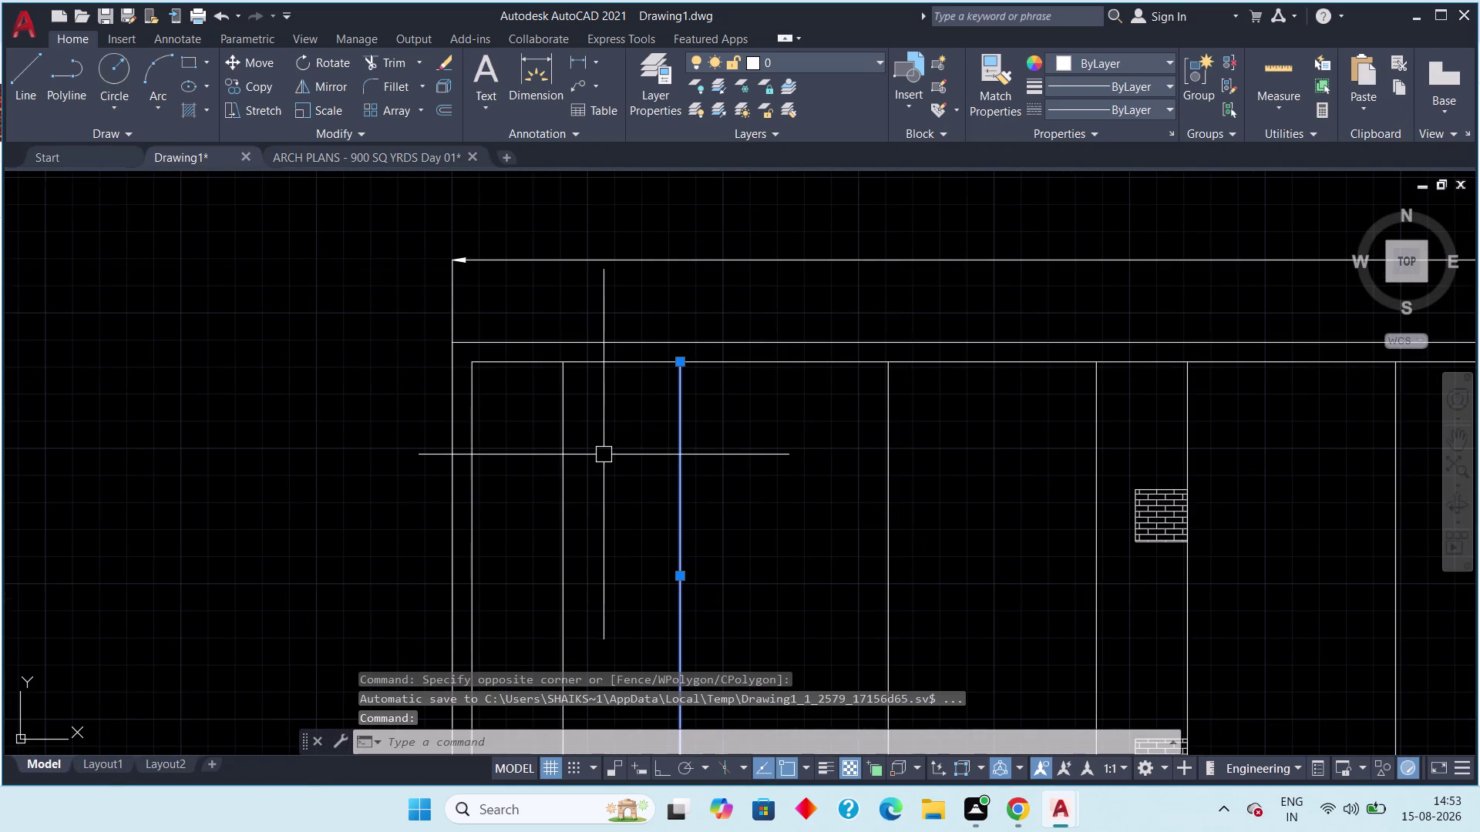
Offset the 3'-6" line 8' to the right to form the new divider.
text(o)
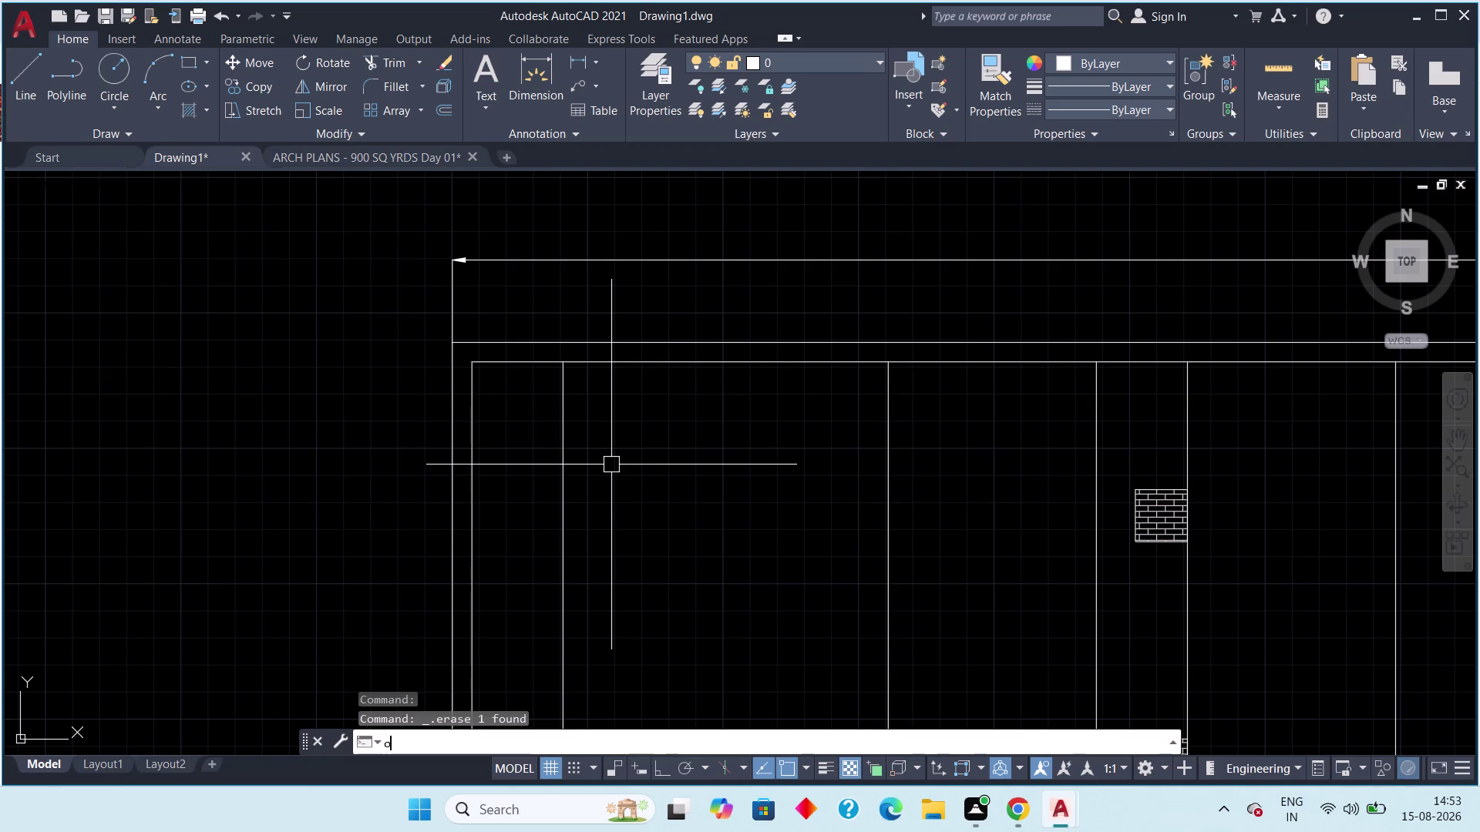
text(ff)
key(space)
text(8')
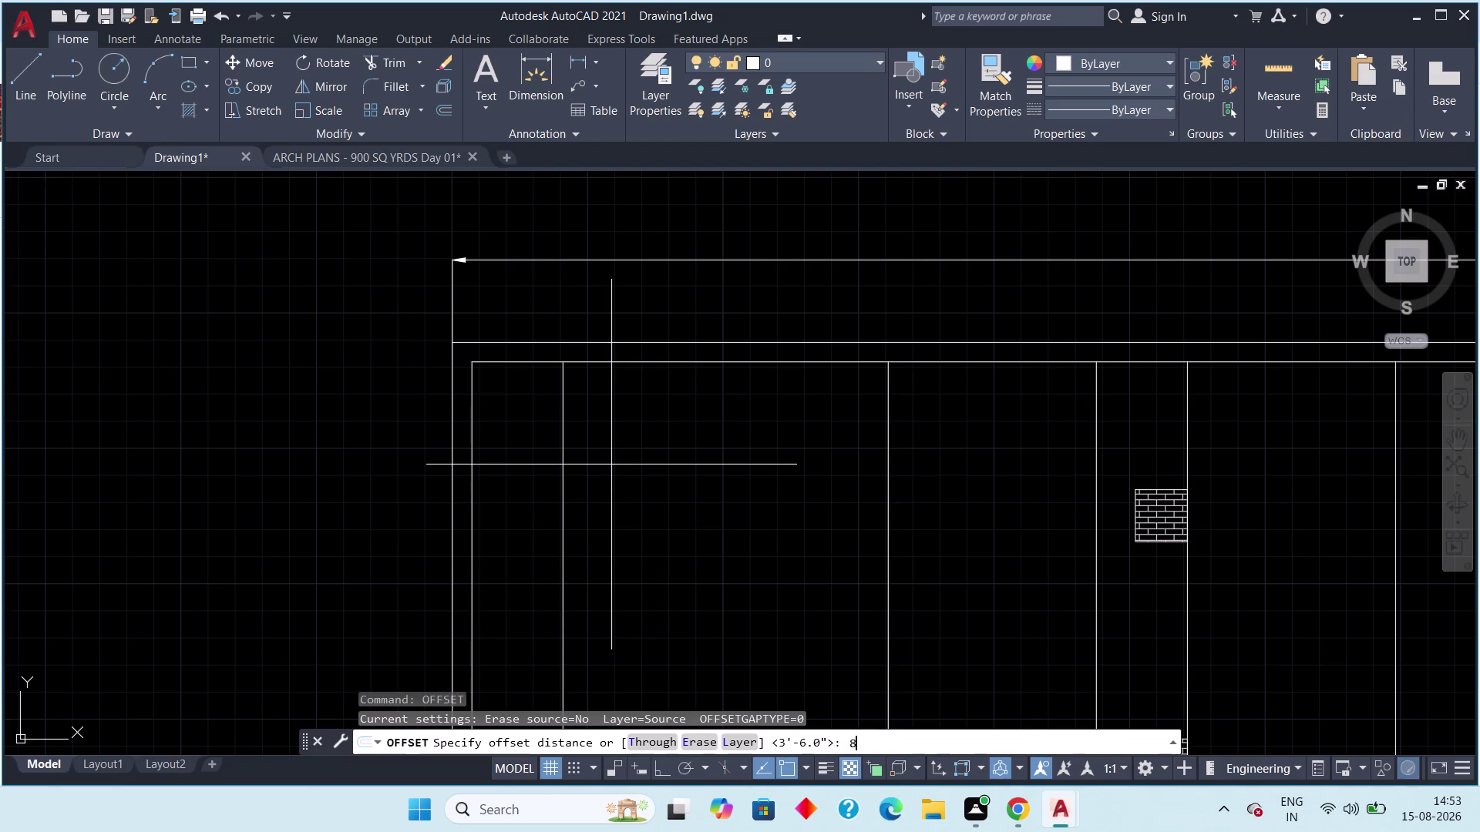
key(space)
click(565, 494)
click(657, 488)
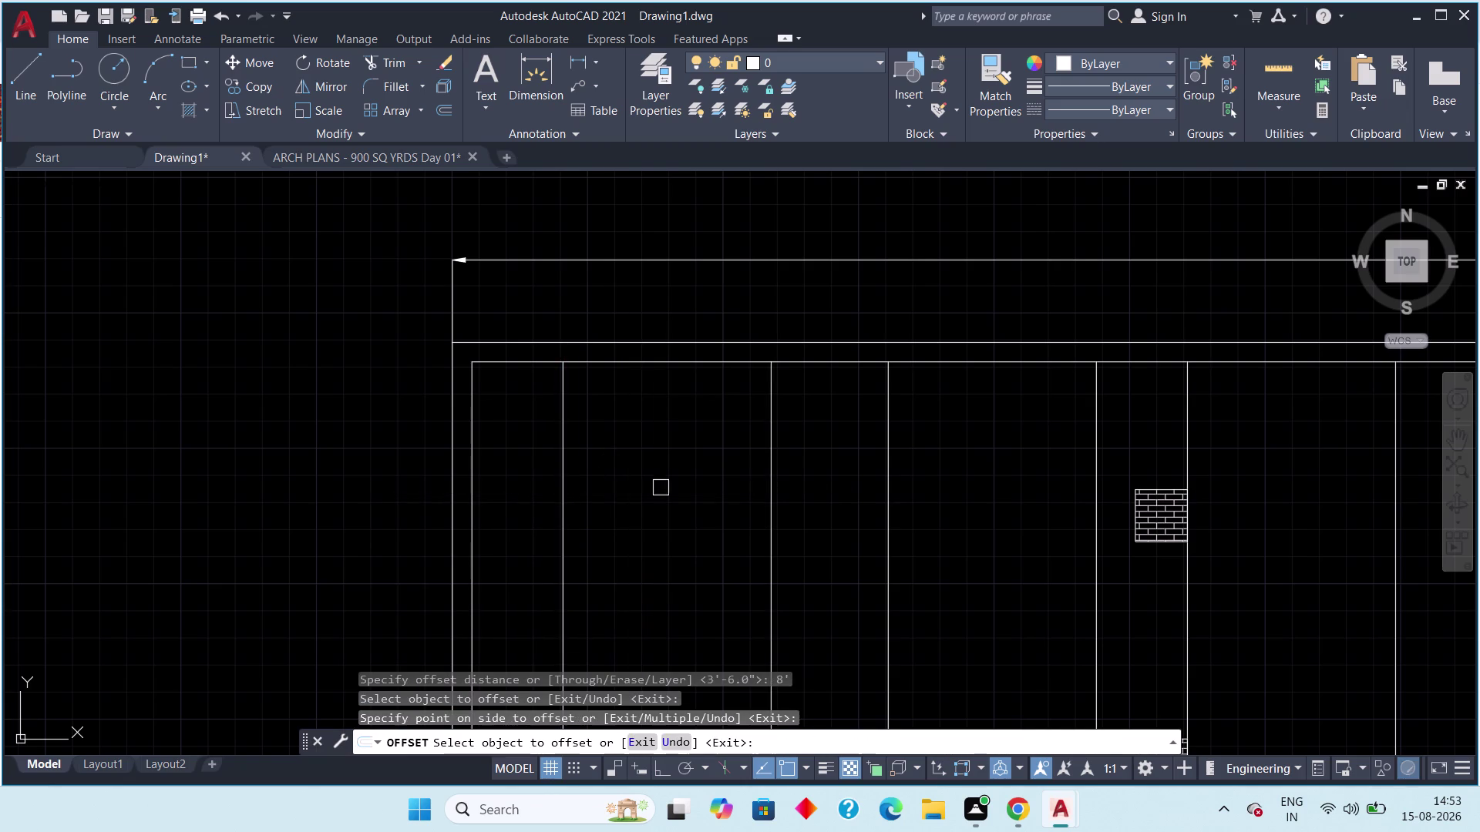
middle_drag(752, 522, 534, 518)
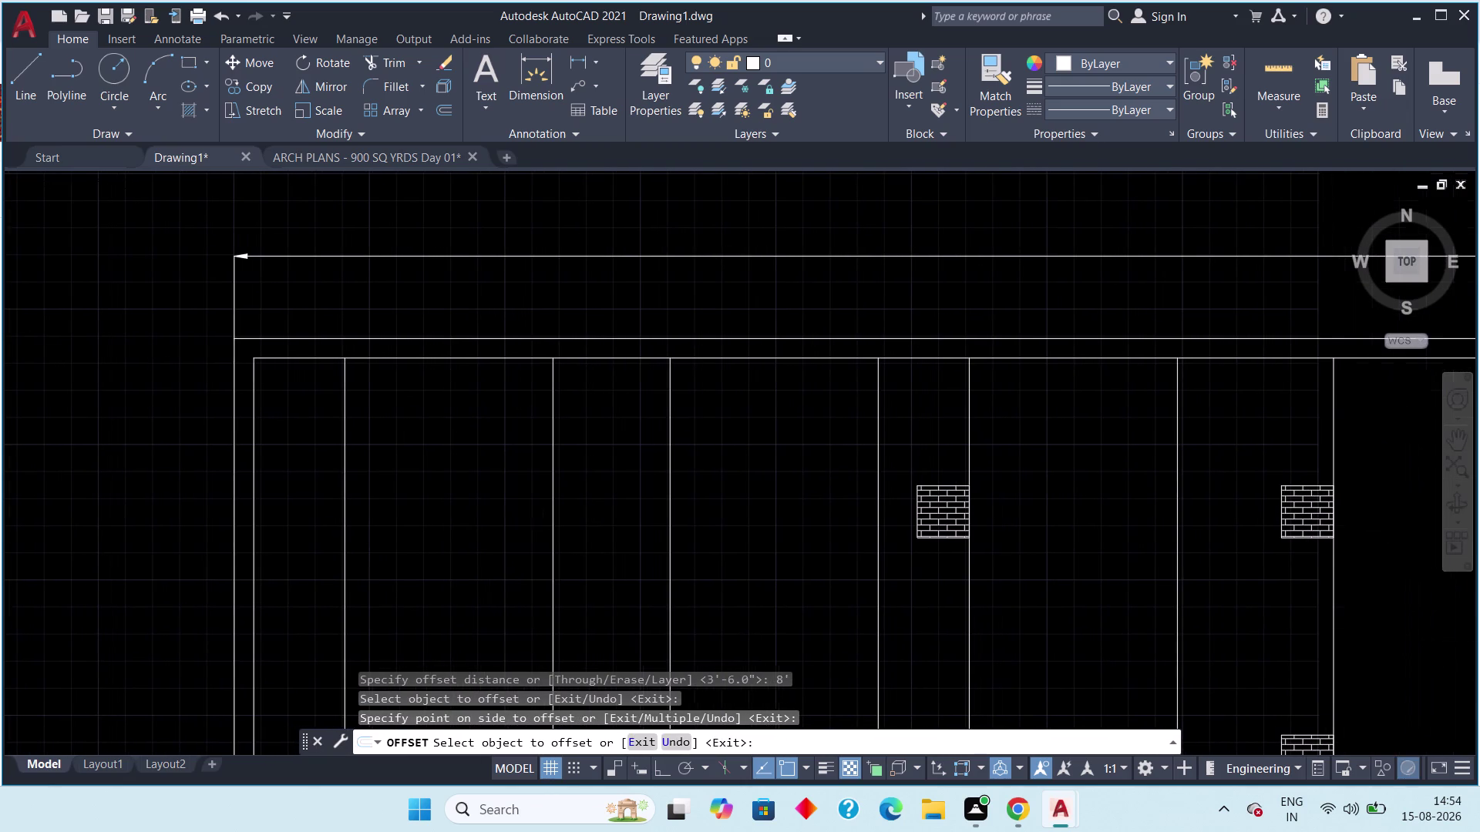
key(Escape)
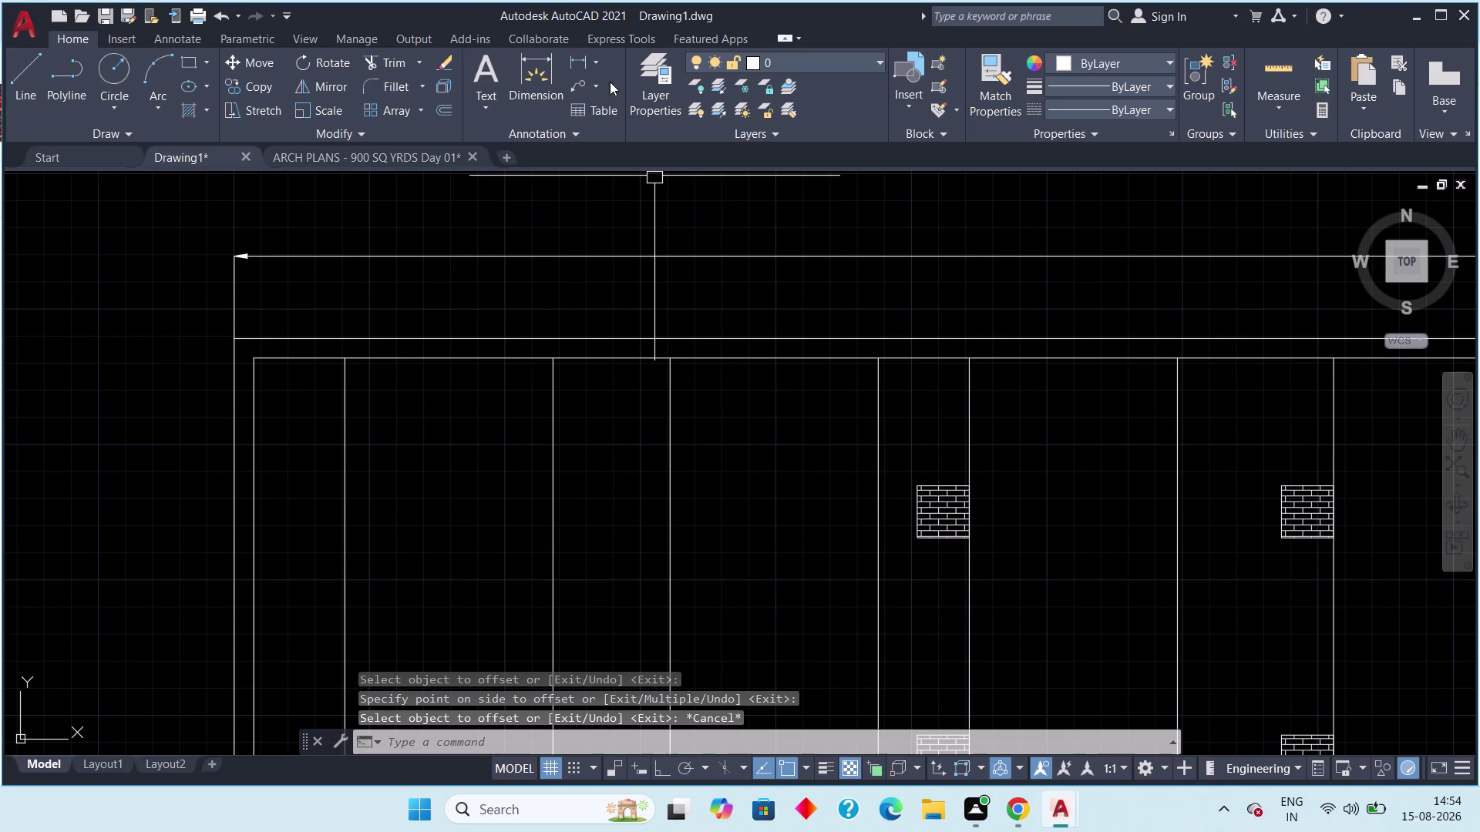
click(583, 54)
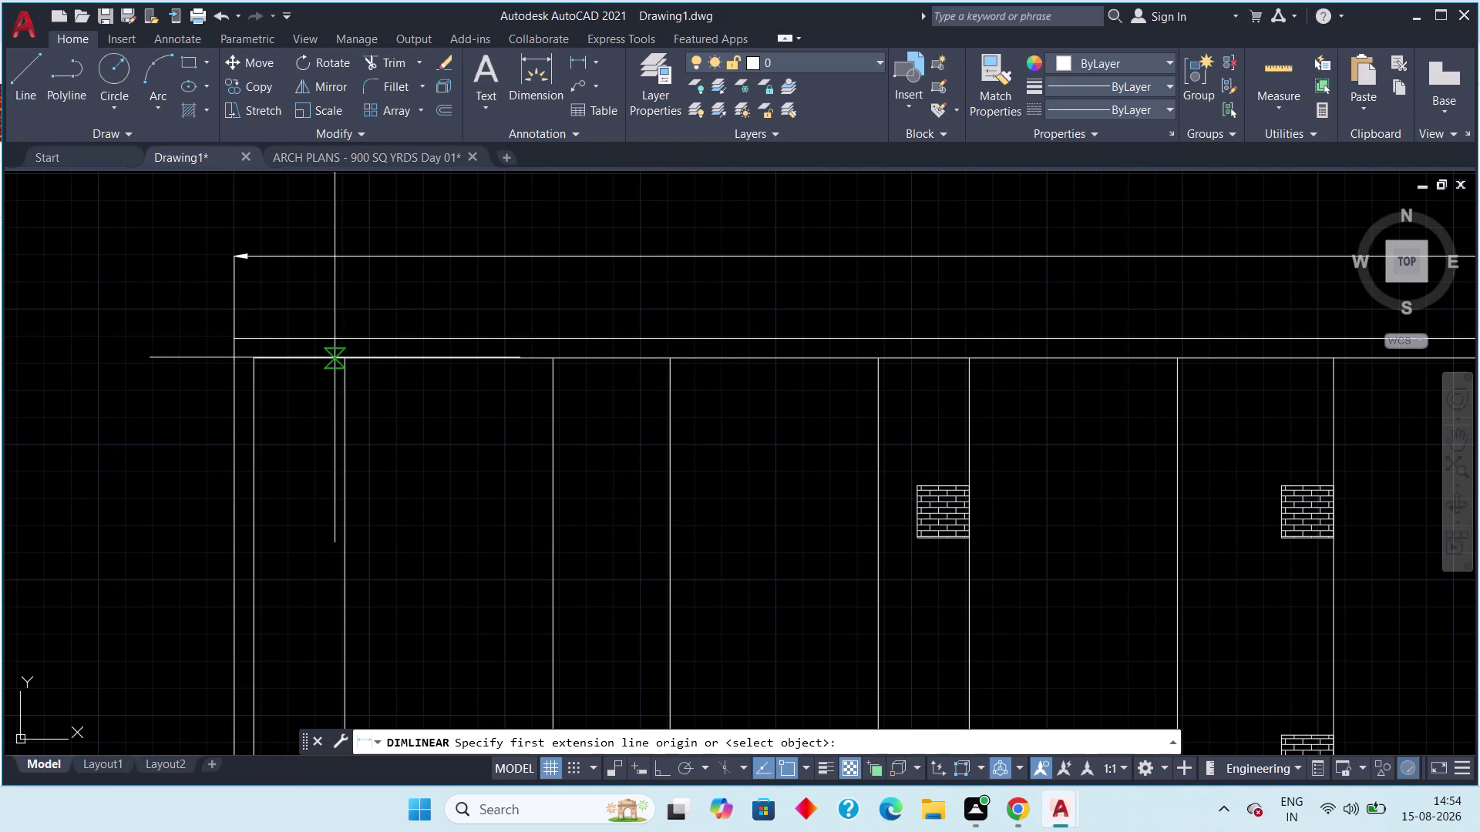
Take trial measurements between the bay lines and cancel them.
click(343, 360)
click(669, 358)
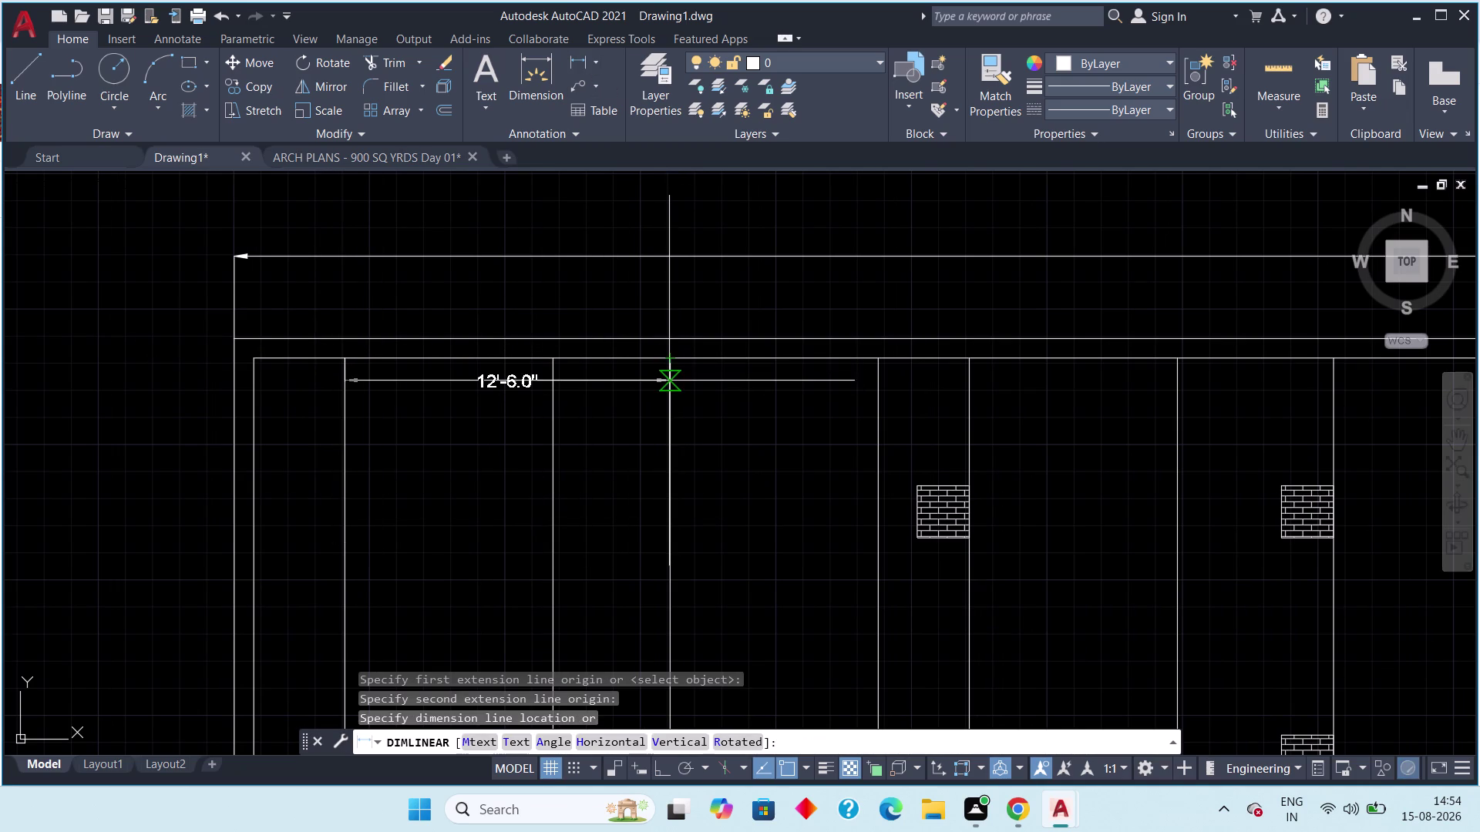
key(Escape)
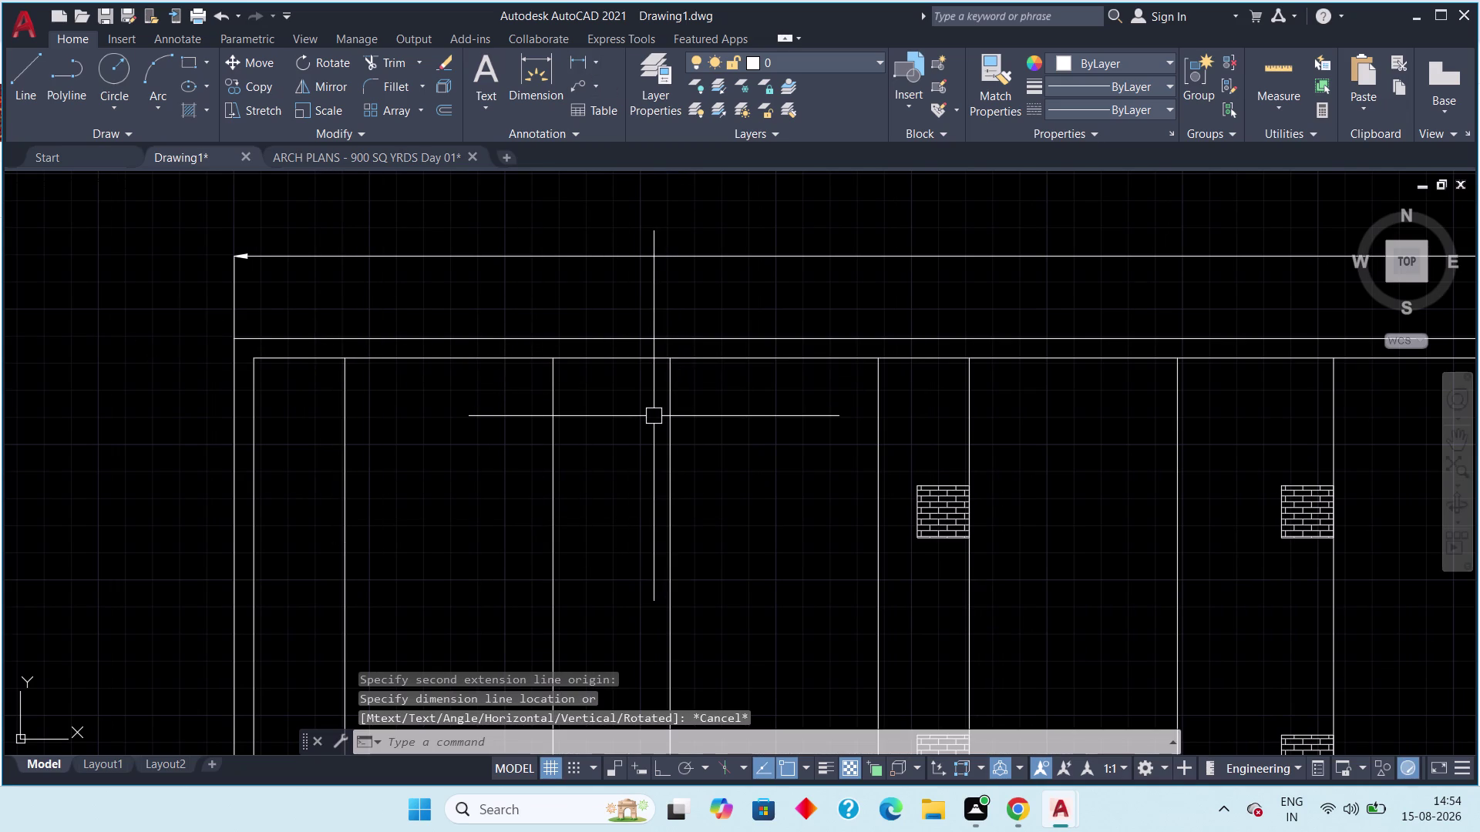
scroll(down, 3)
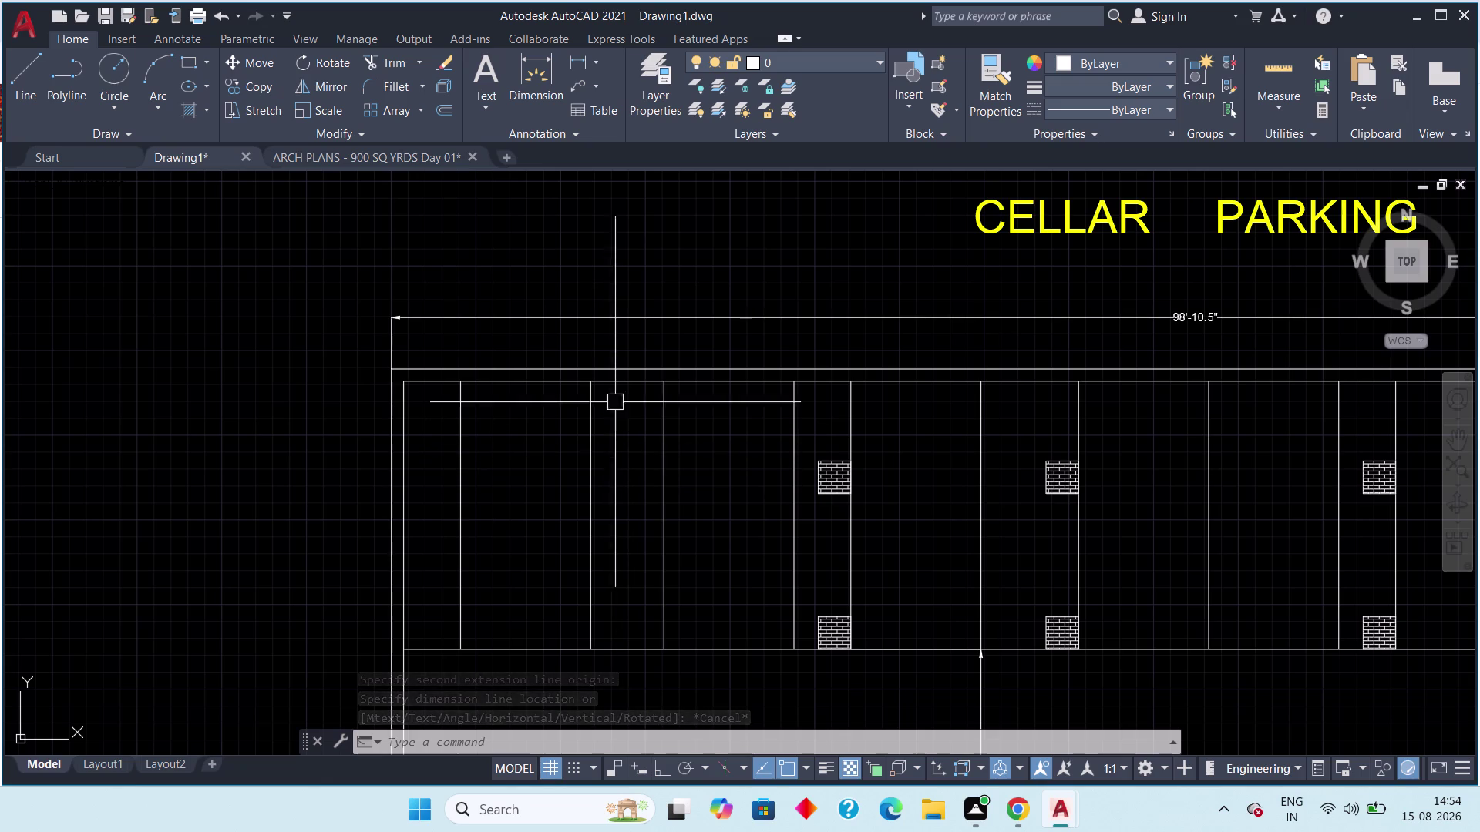
click(575, 57)
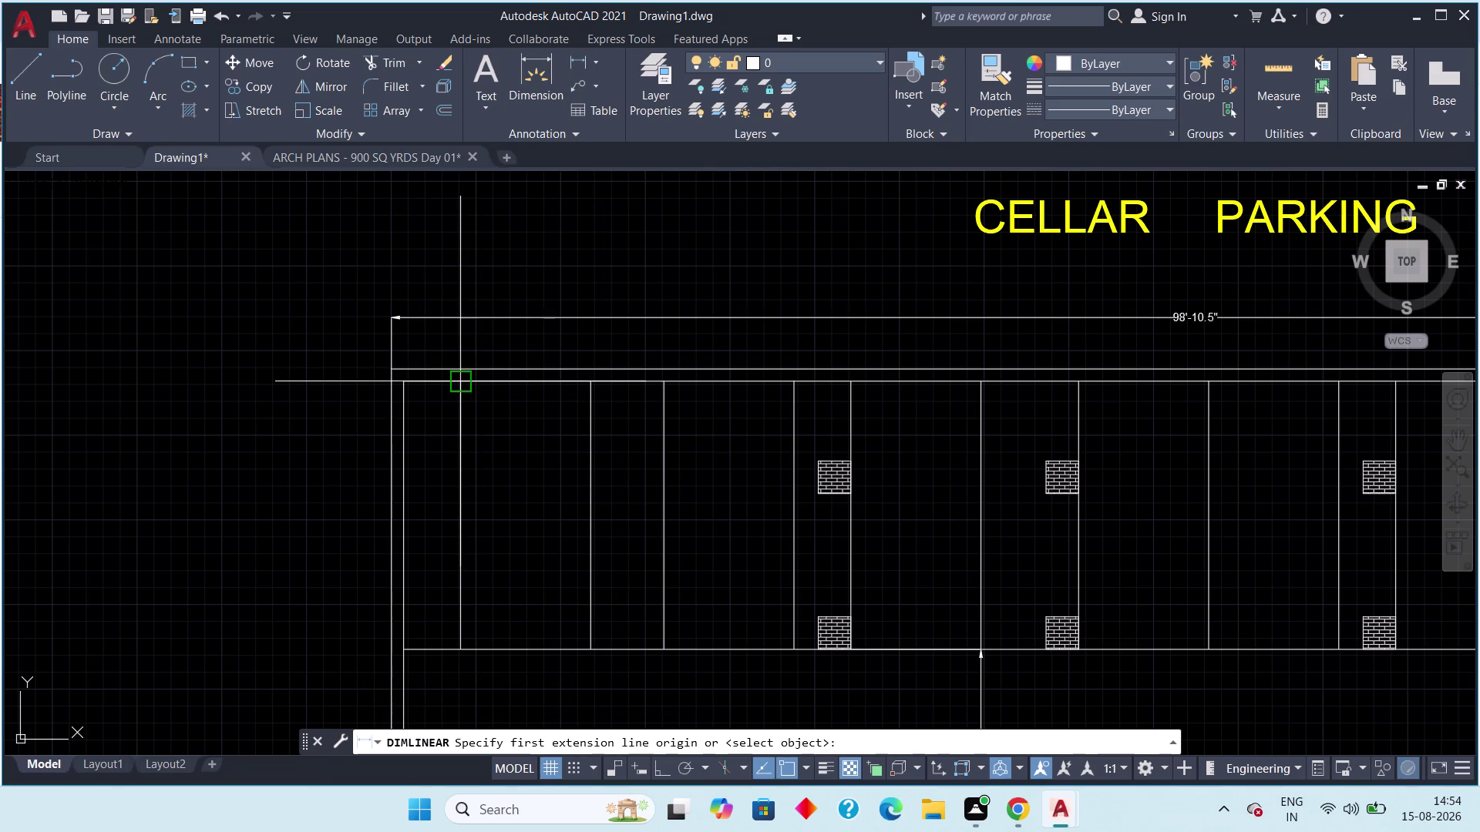
click(462, 387)
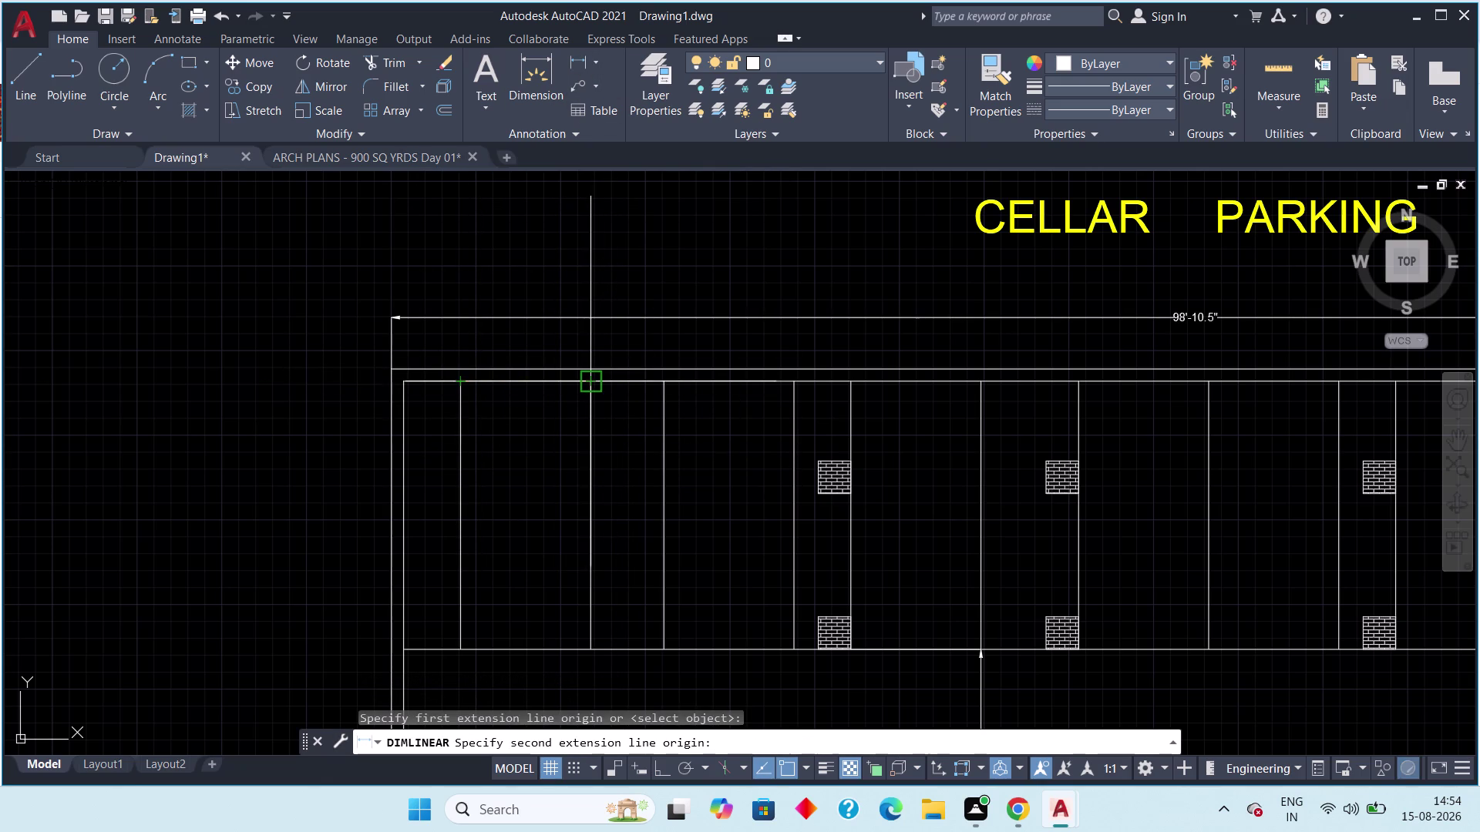
click(592, 390)
key(Escape)
Select the stray bay line and delete it.
click(680, 418)
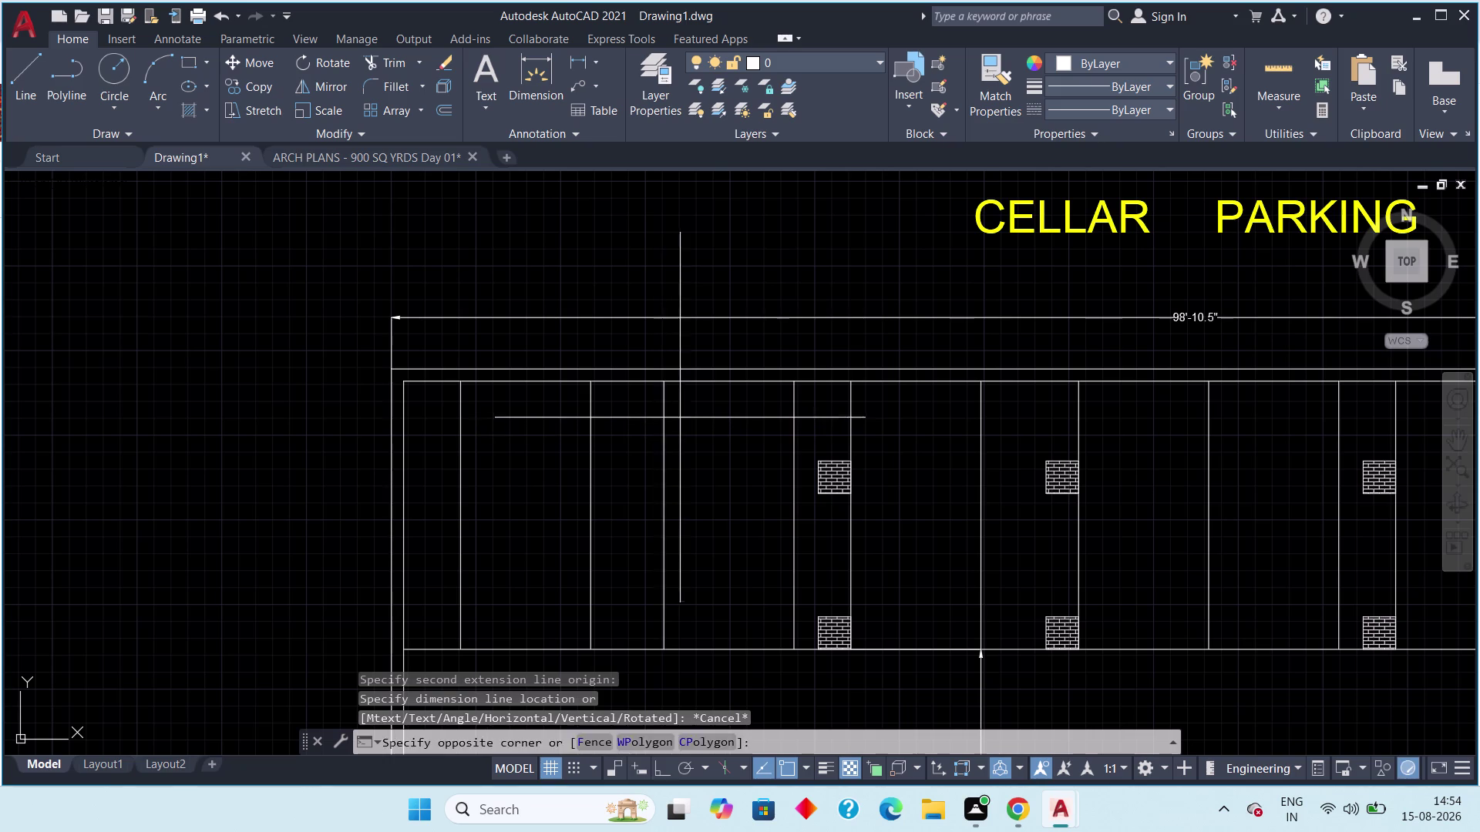
click(659, 432)
key(Delete)
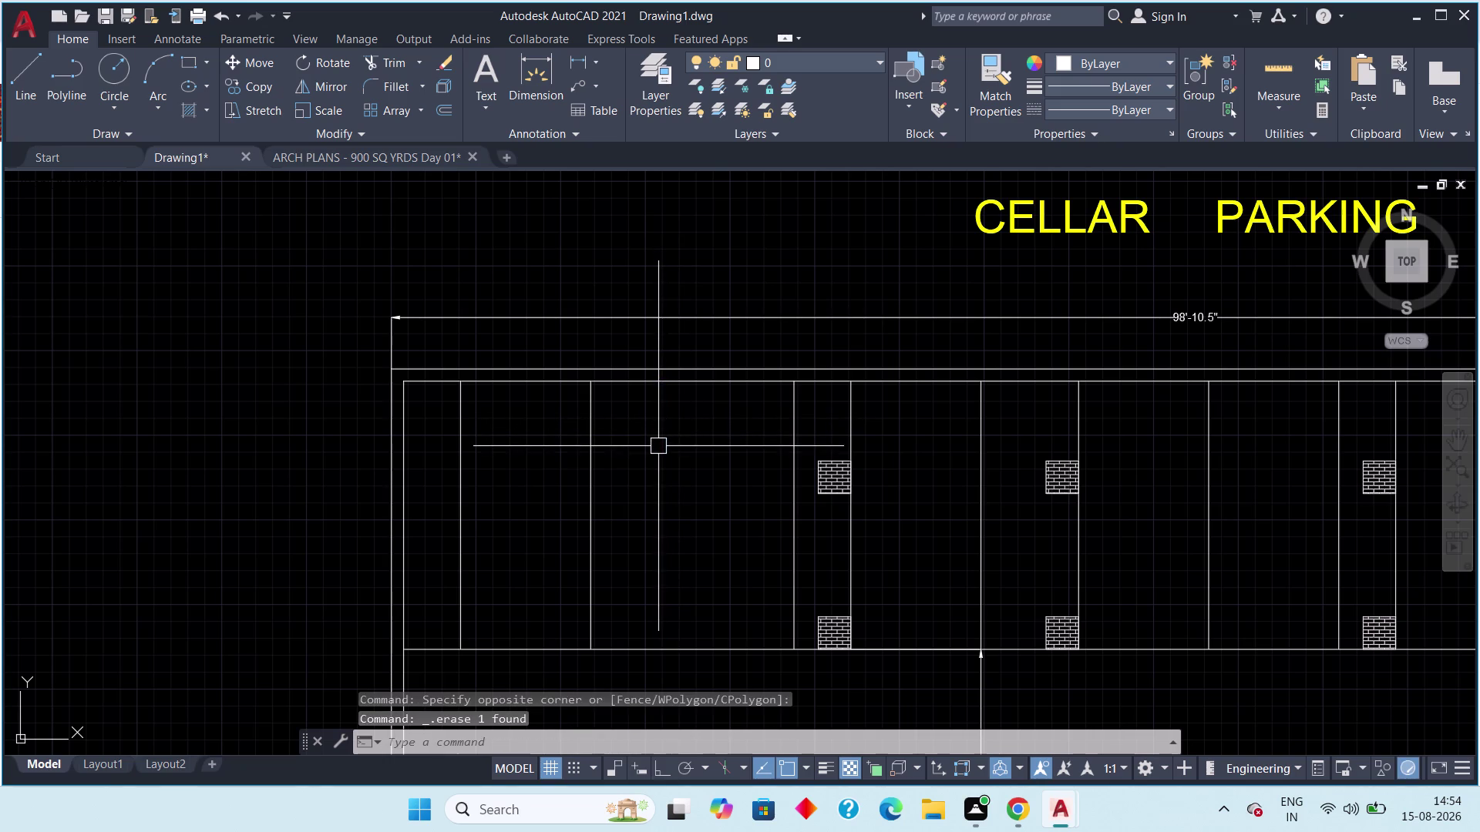
middle_drag(681, 453, 637, 478)
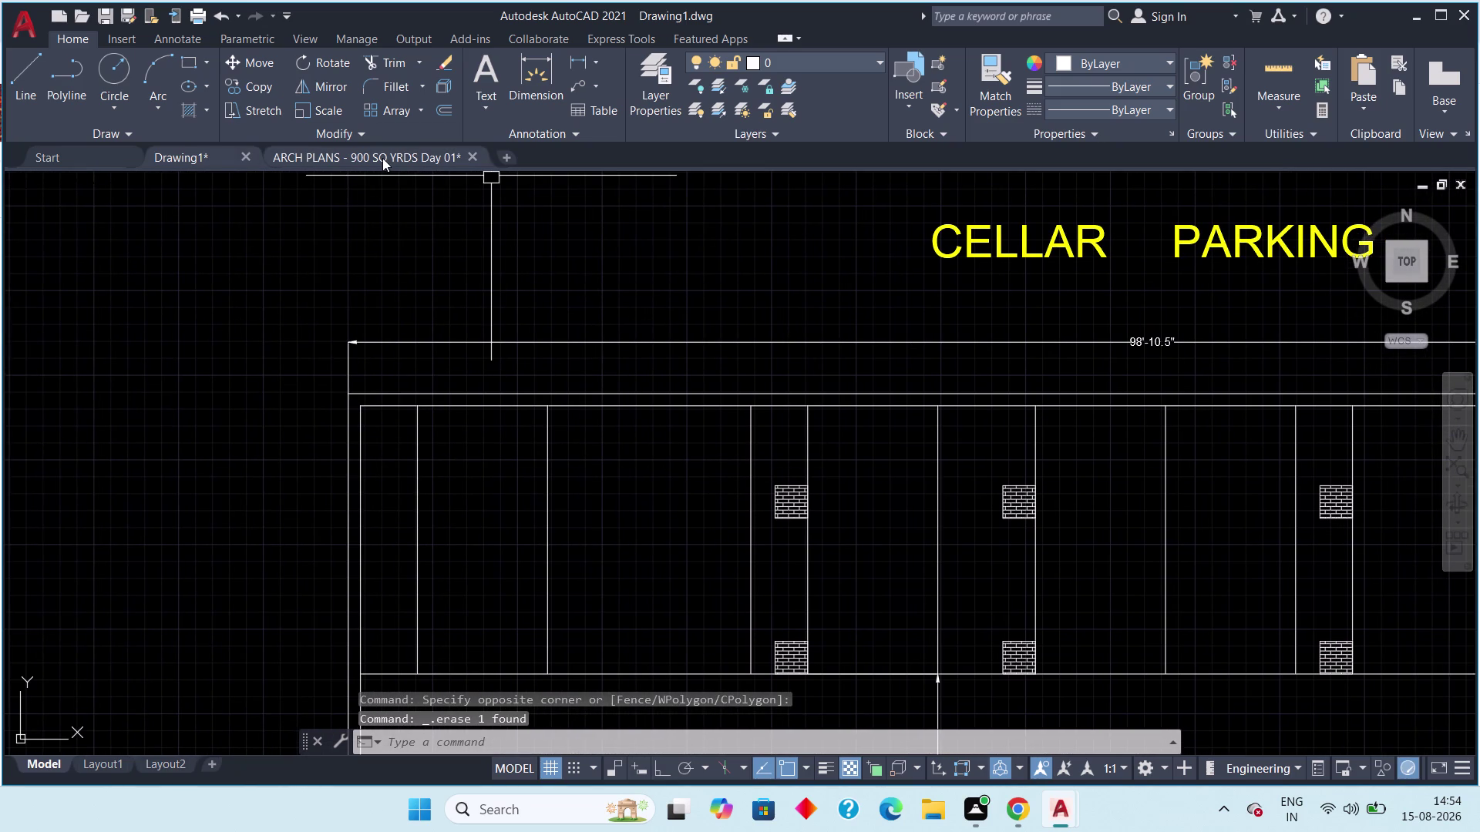
Compare the parked cars in the ARCH PLANS original, then return to the Drawing1 copy.
click(382, 158)
middle_drag(613, 398, 522, 421)
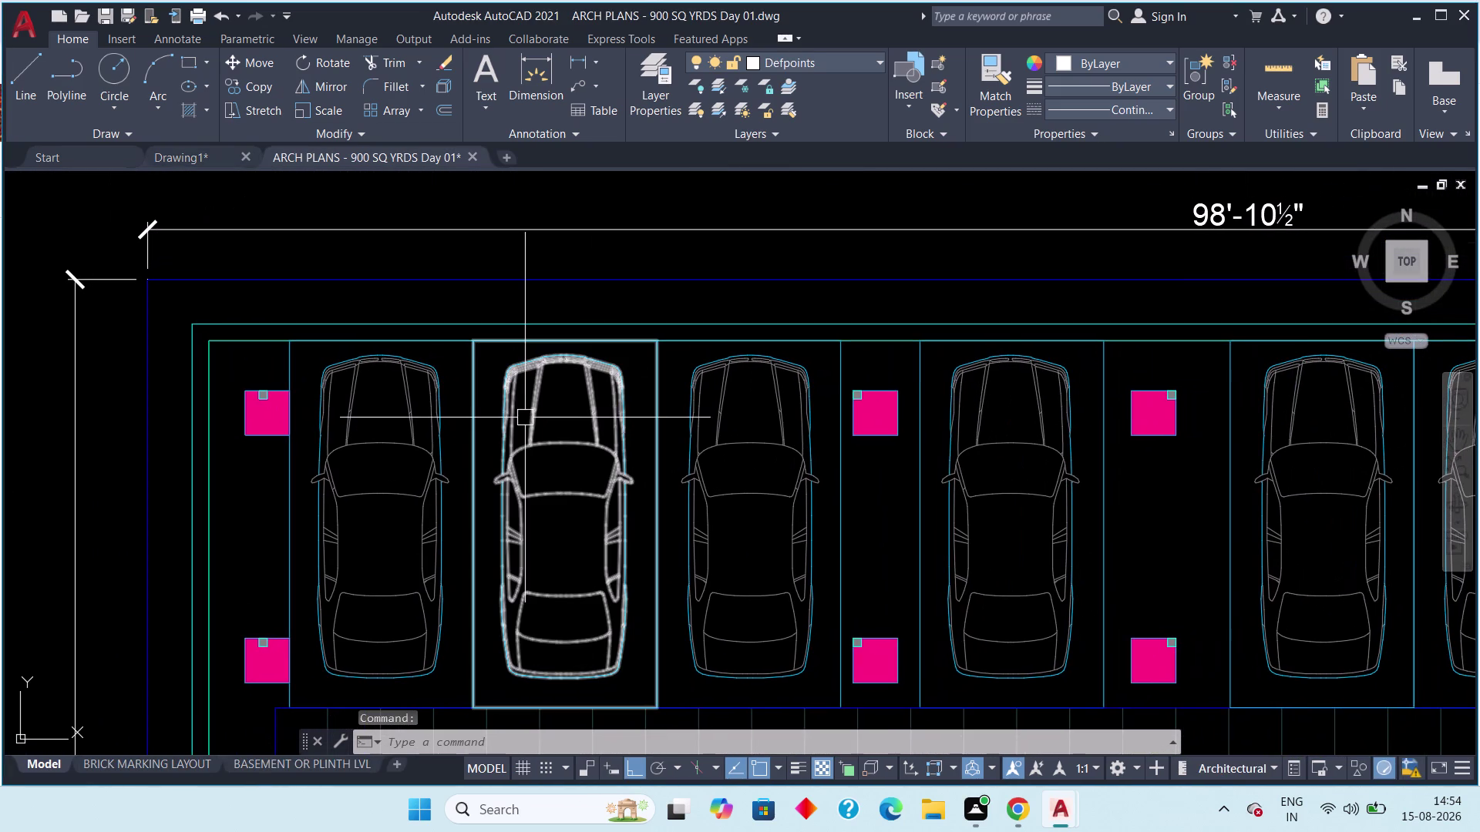
click(196, 150)
middle_drag(654, 459, 510, 430)
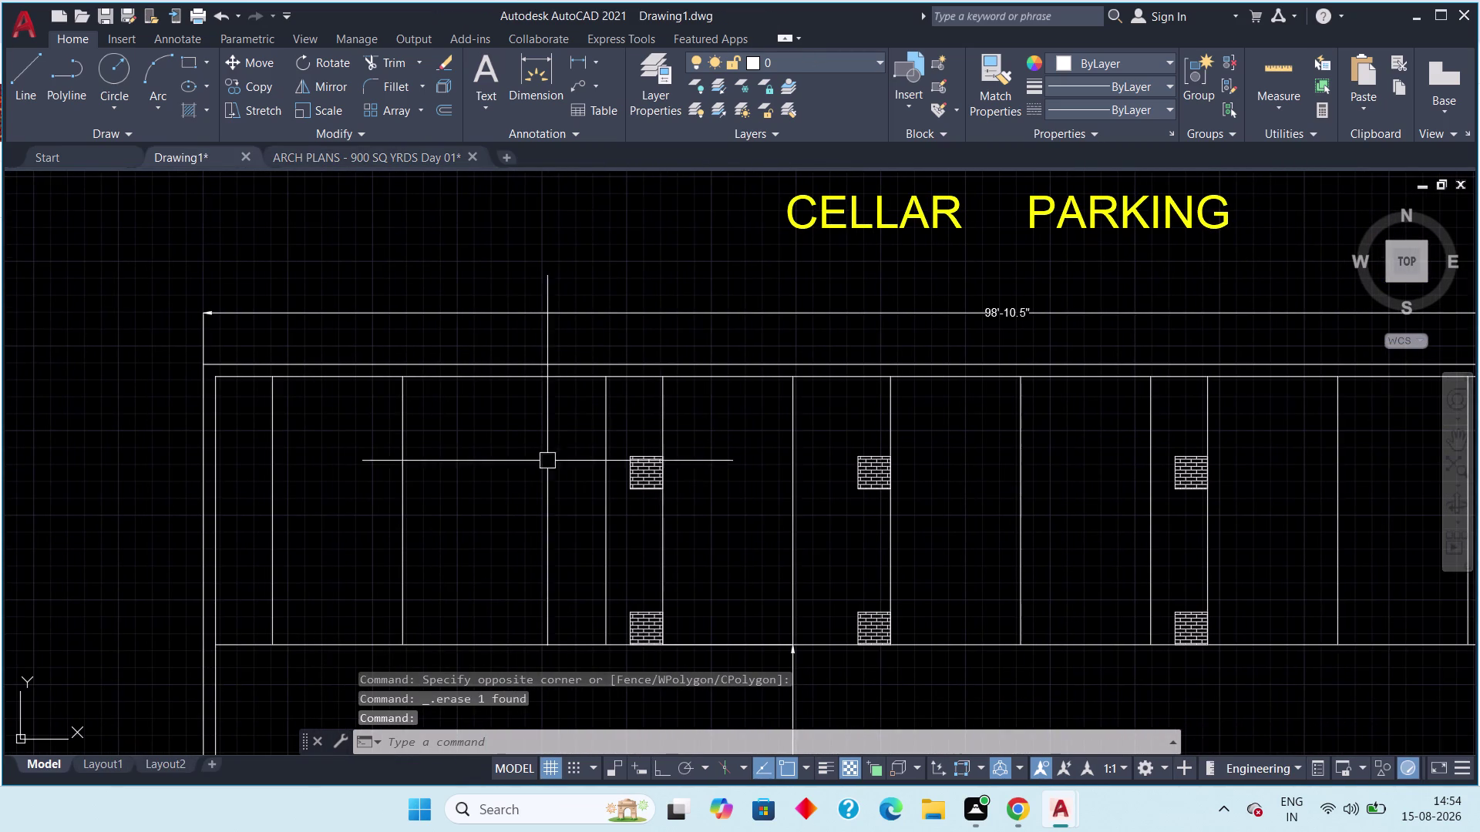
Erase the first three old bay divider lines from the top parking row.
click(604, 458)
key(Delete)
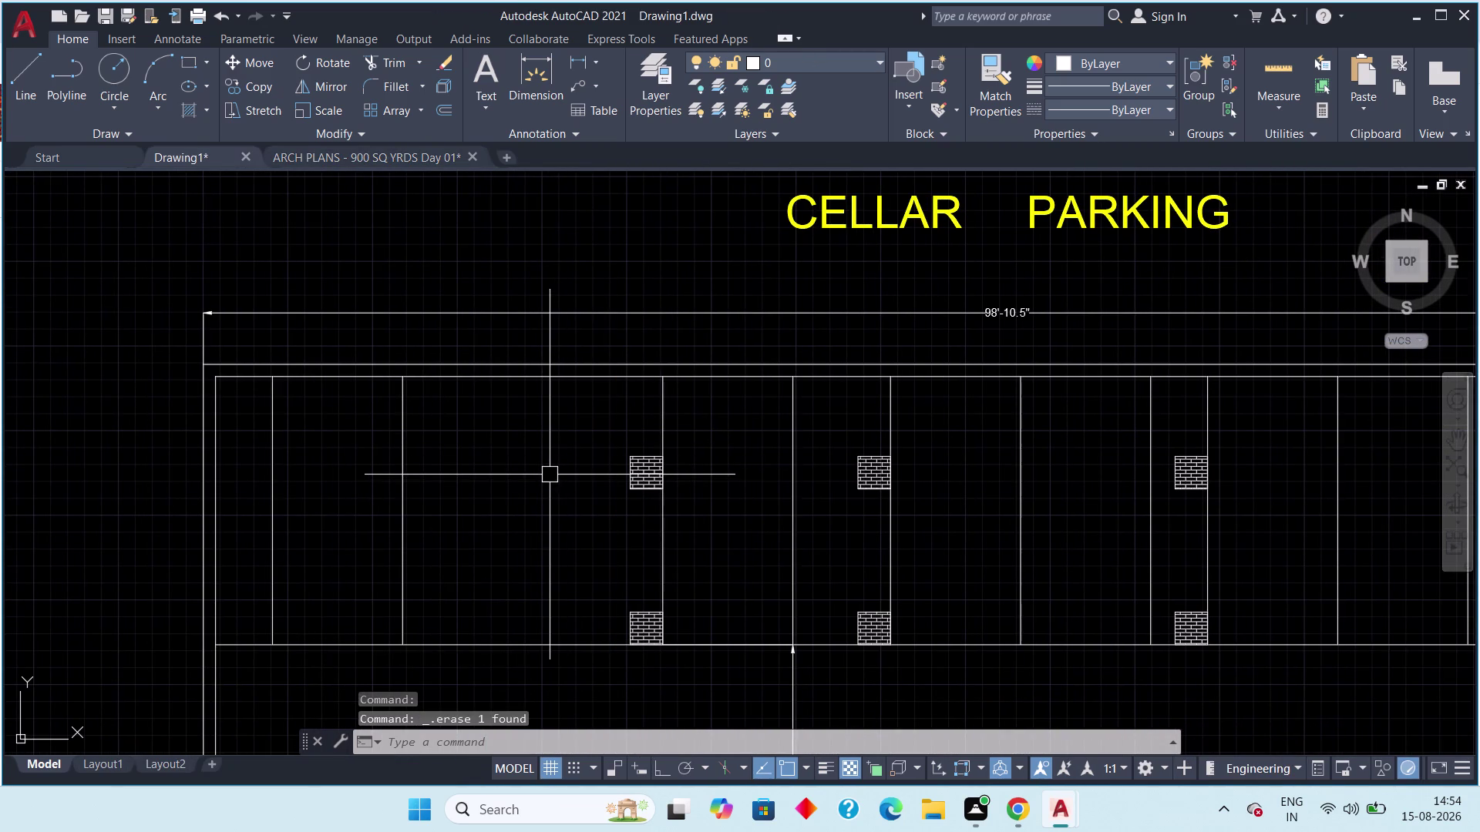
scroll(down, 3)
middle_drag(800, 471, 784, 450)
click(784, 448)
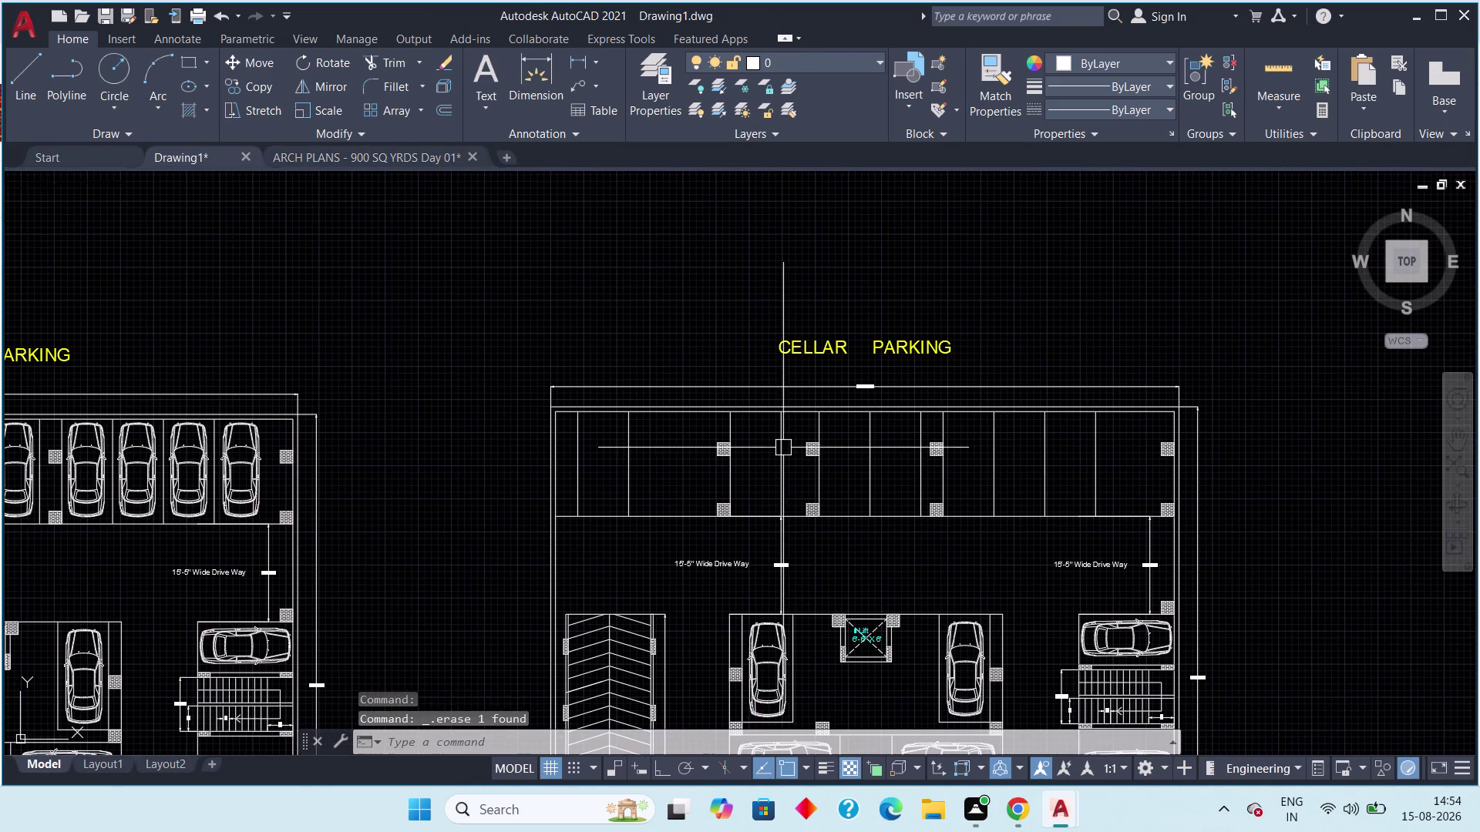
key(Delete)
click(867, 473)
key(Delete)
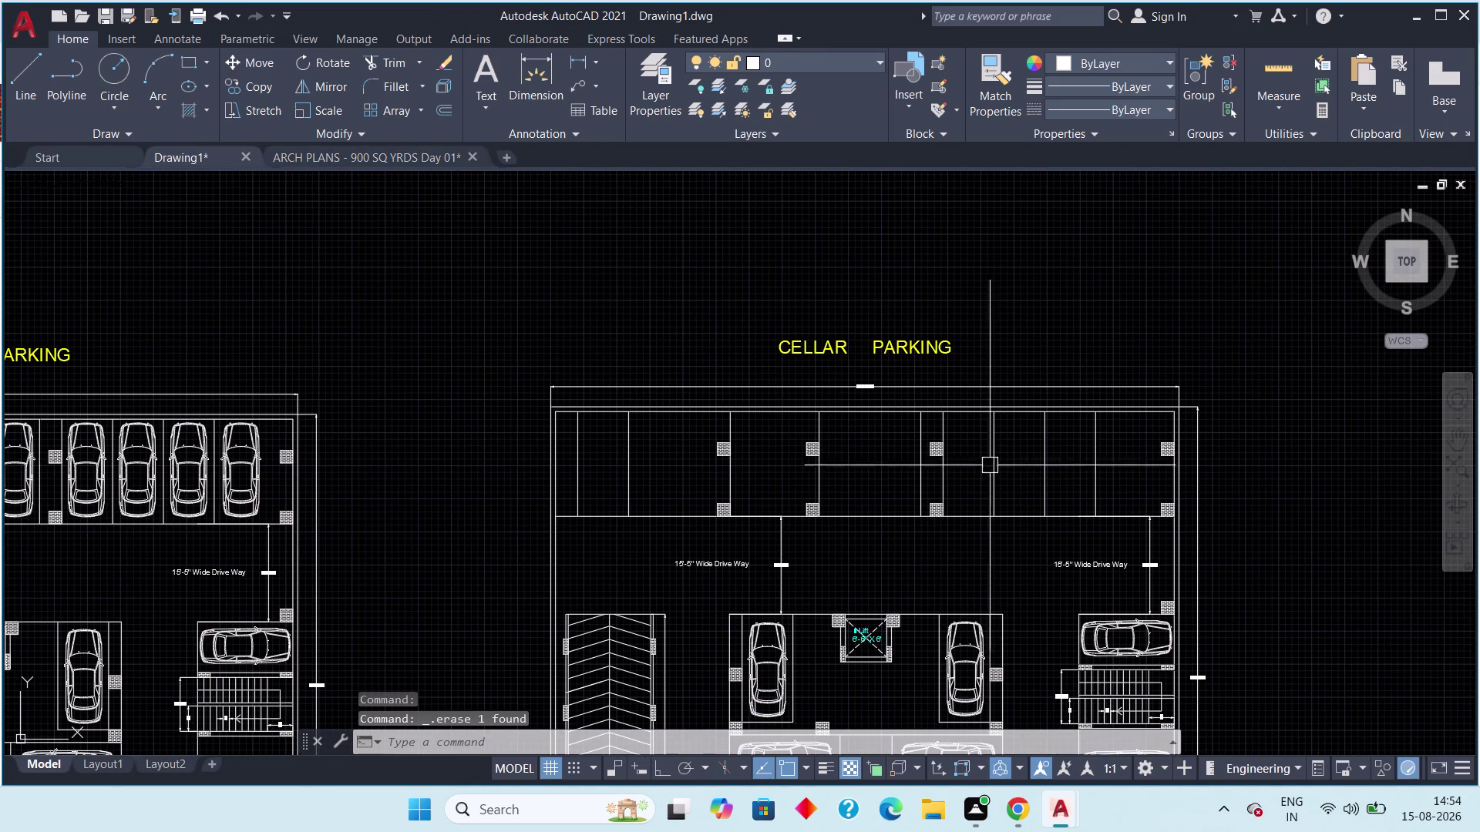
Erase the remaining four old bay lines and zoom back to the top row.
click(991, 465)
key(Delete)
click(1043, 457)
key(Delete)
click(1090, 464)
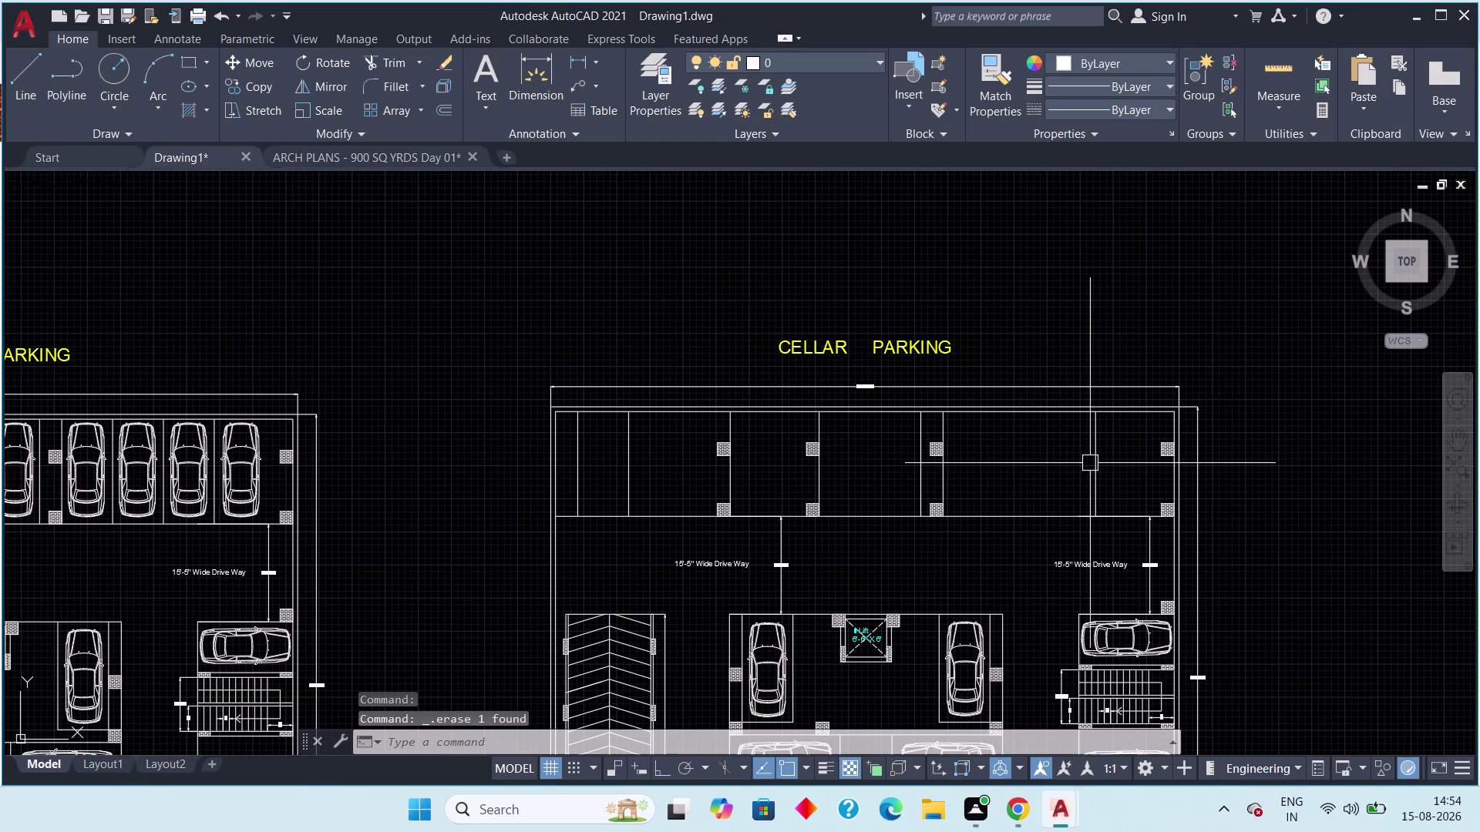
key(Delete)
click(925, 484)
key(Delete)
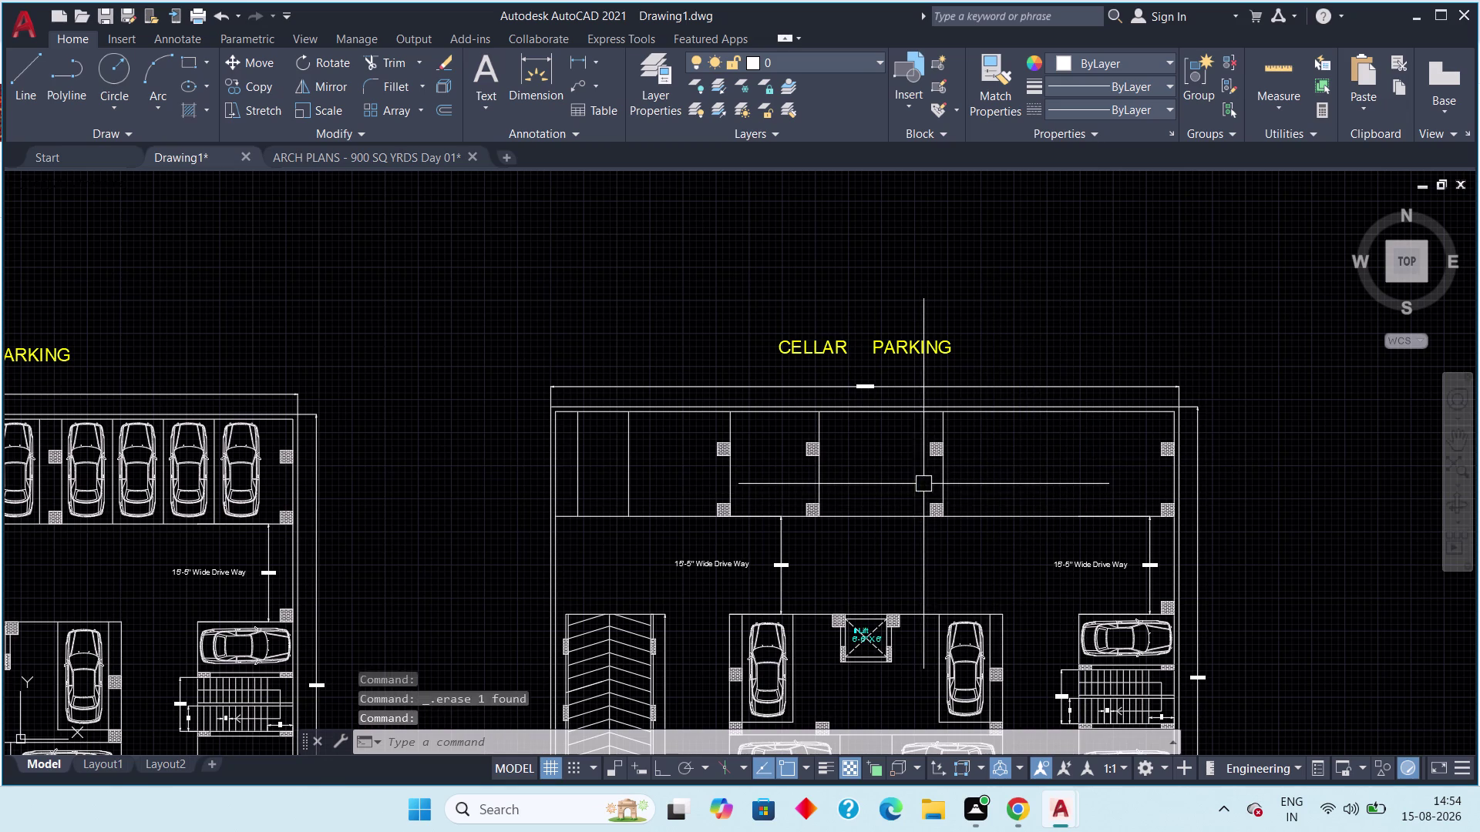
scroll(up, 3)
middle_drag(650, 480, 693, 486)
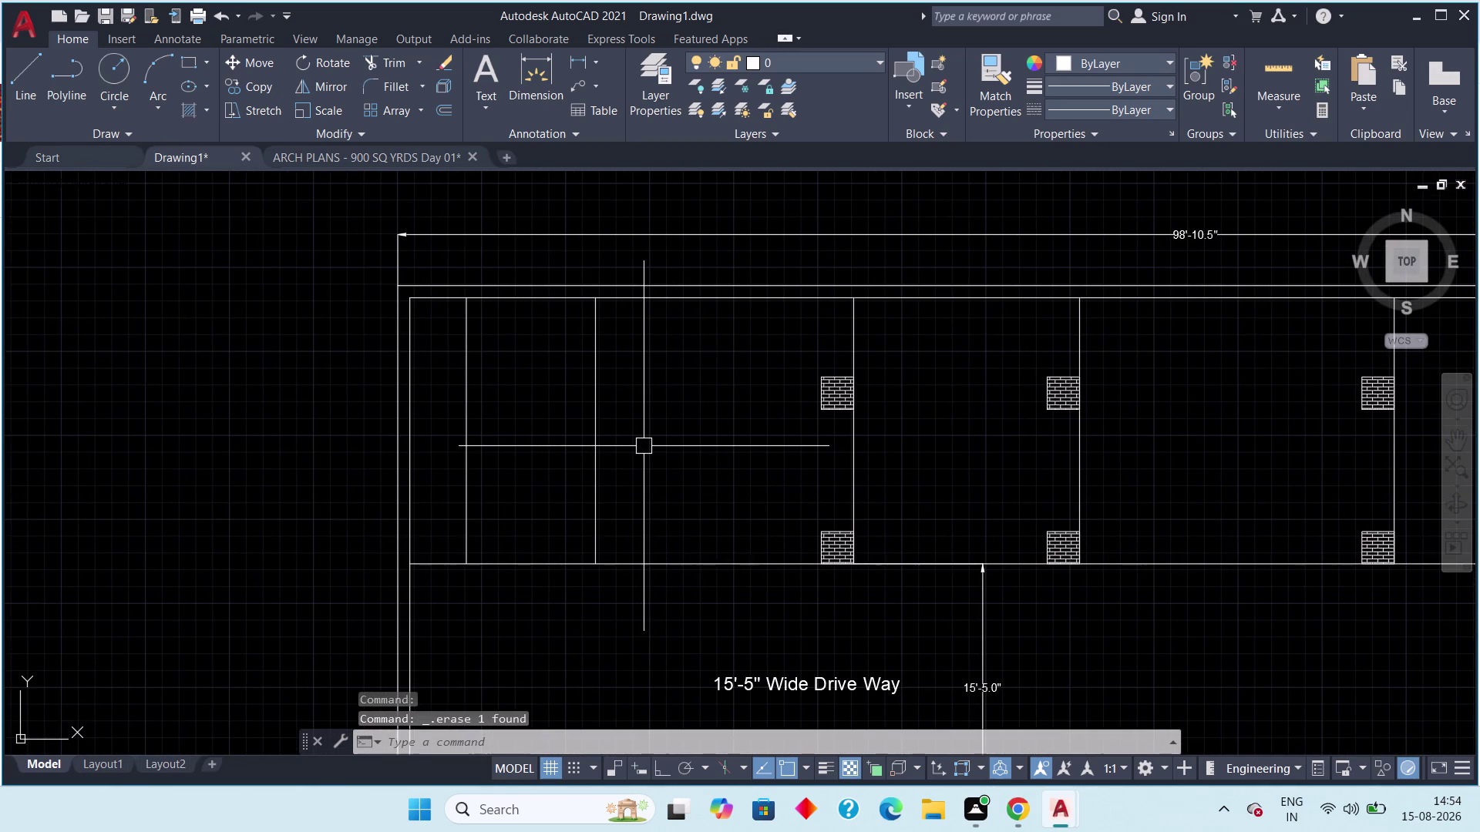
Start OFFSET with an 8' distance, restarting it after one cancelled attempt.
text(off)
key(space)
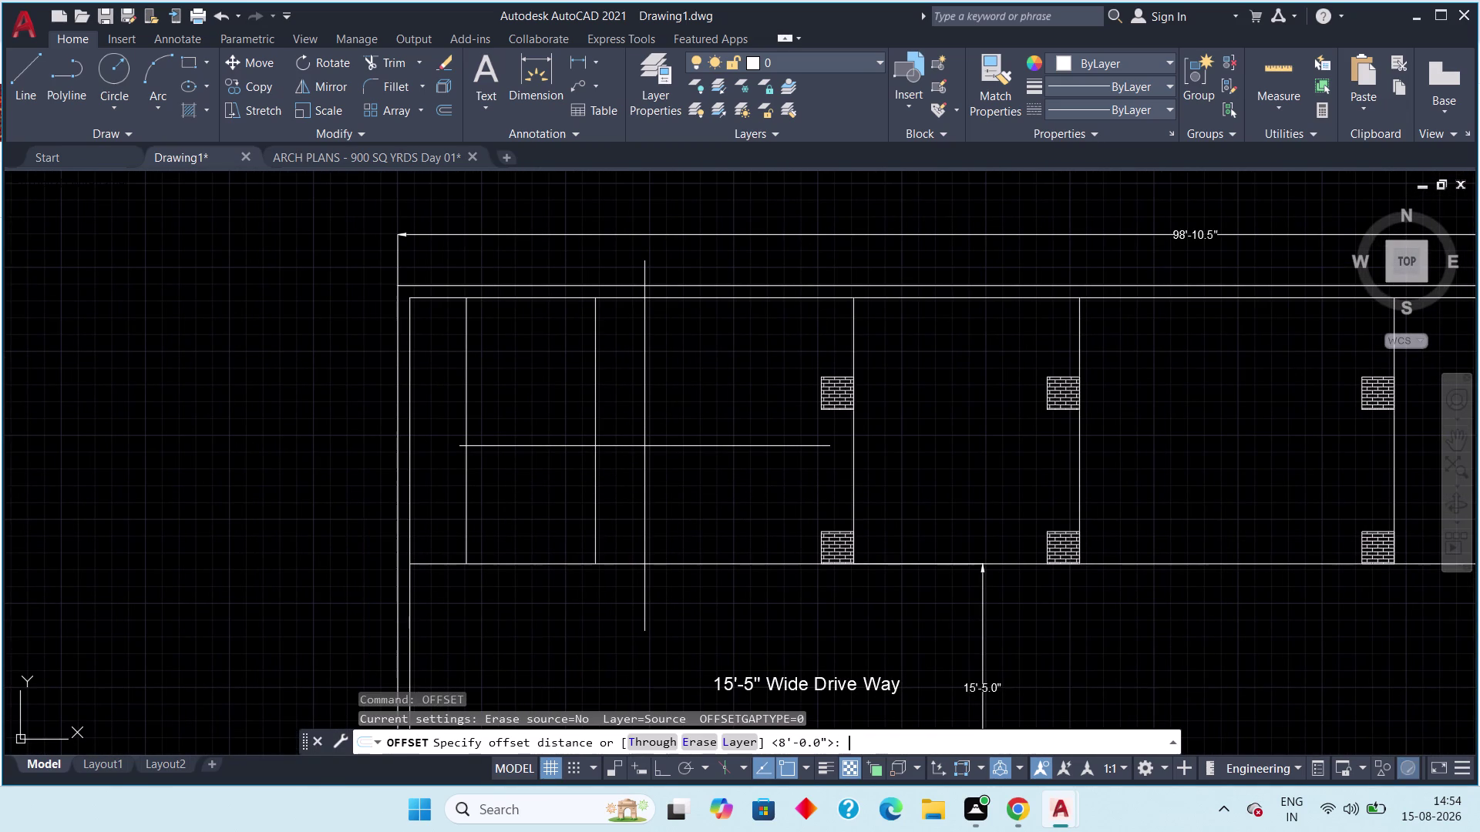
key(8)
key(apostrophe)
key(Escape)
text(off)
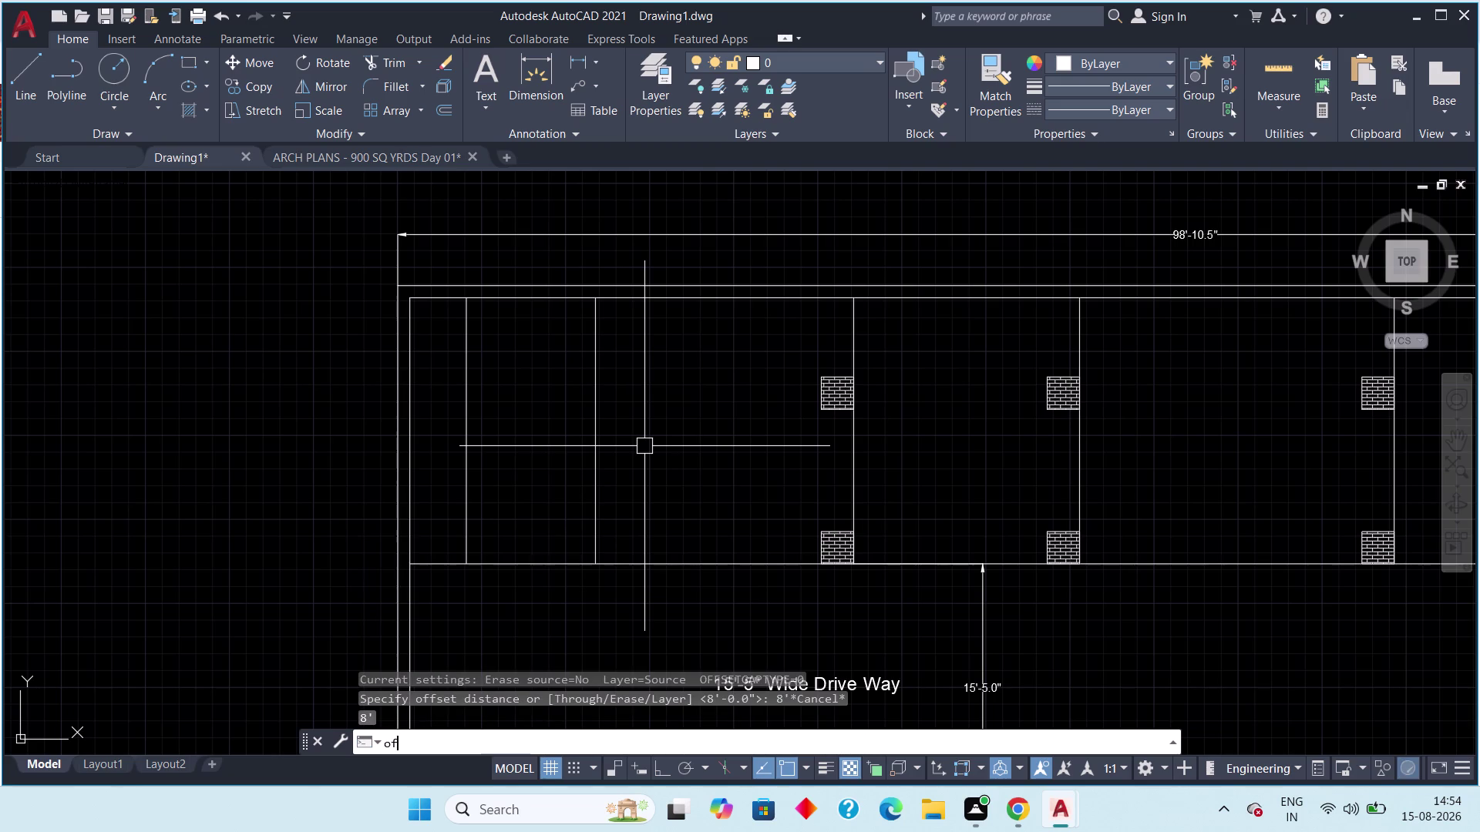
key(space)
text(8)
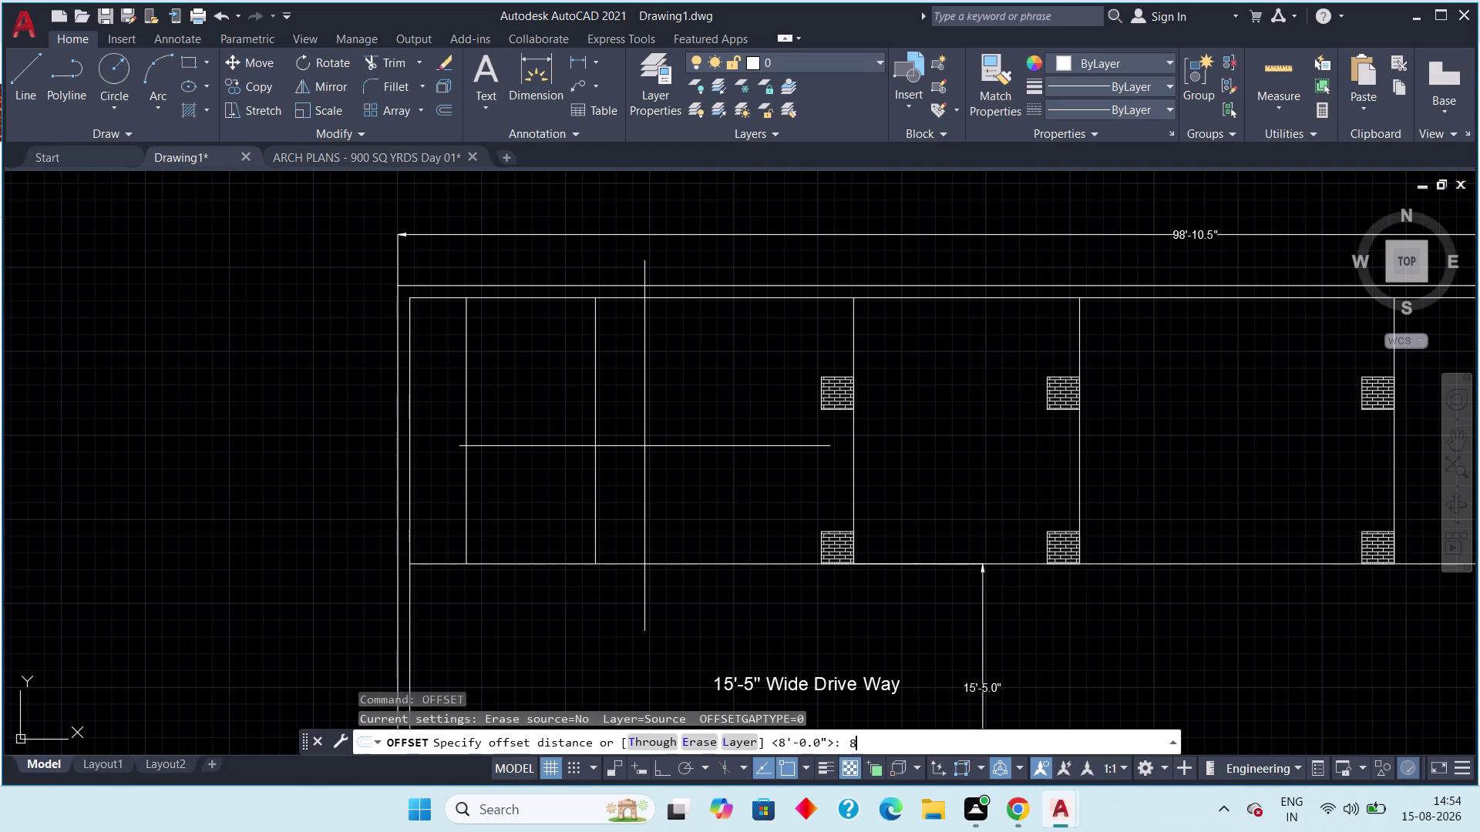
text(')
key(space)
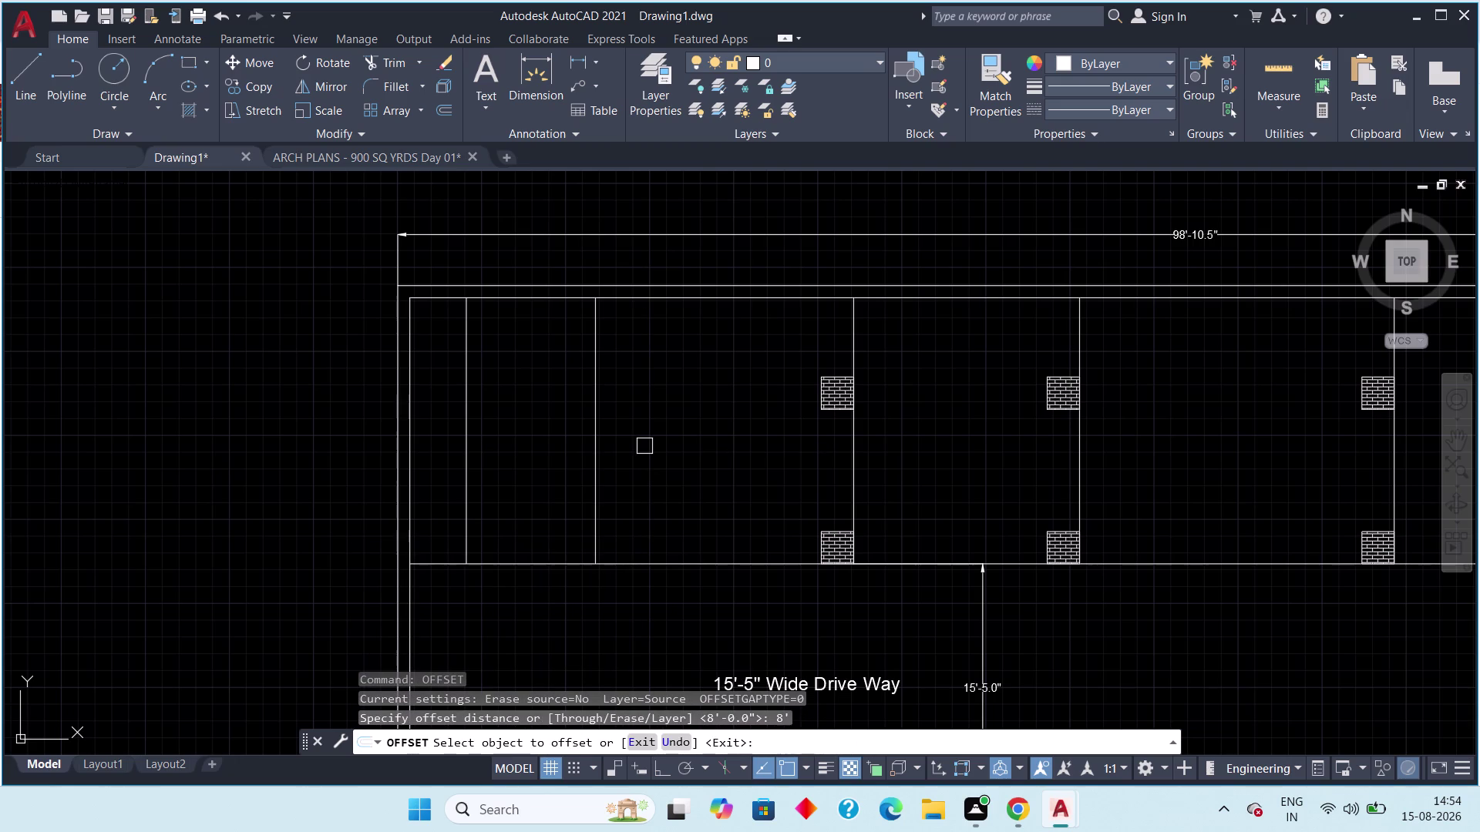
Offset the bay line 8' to the right and erase the extra copy.
click(610, 458)
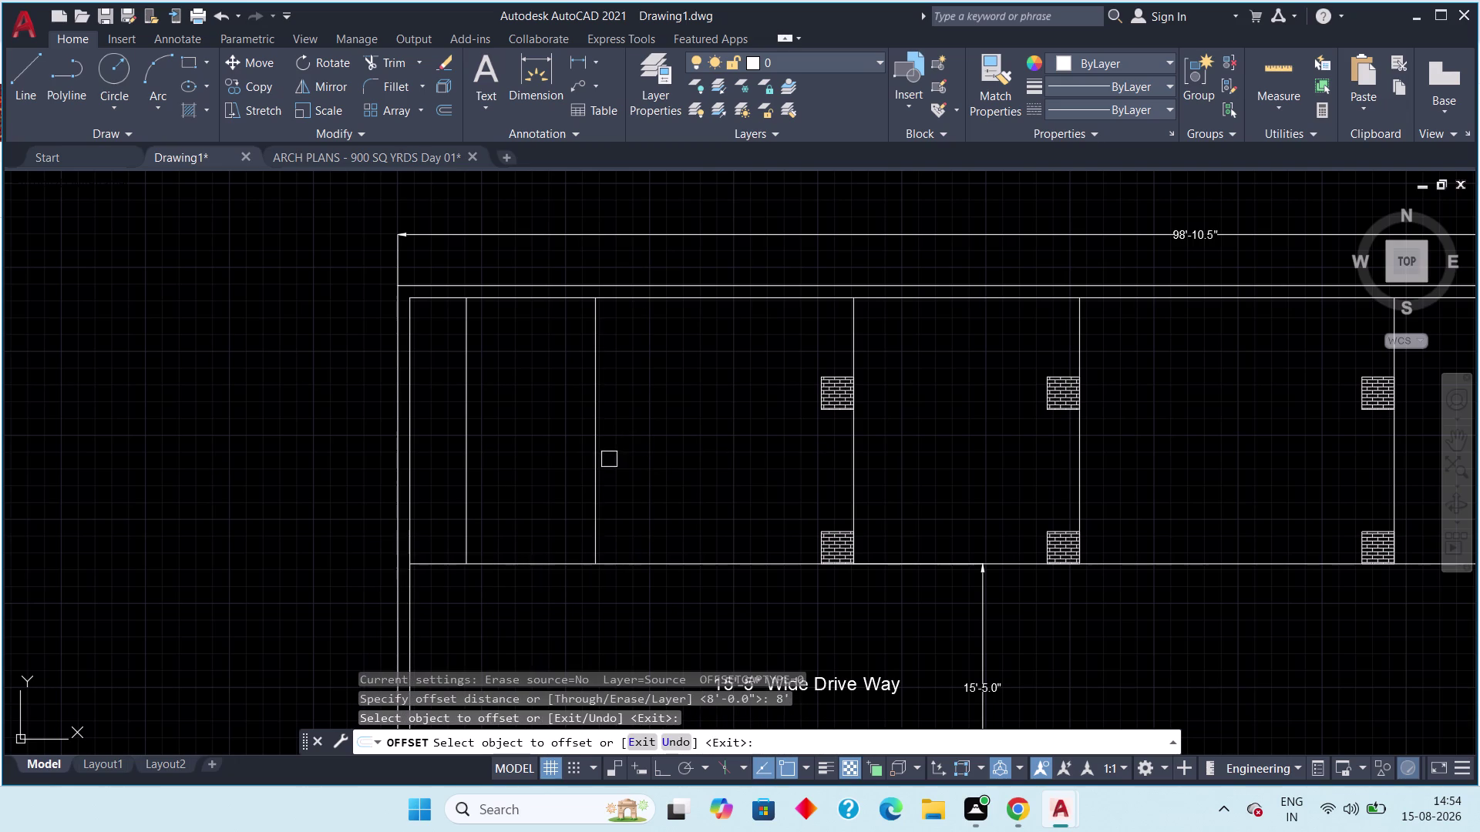
drag(599, 479, 609, 478)
click(672, 465)
drag(723, 470, 730, 470)
click(788, 464)
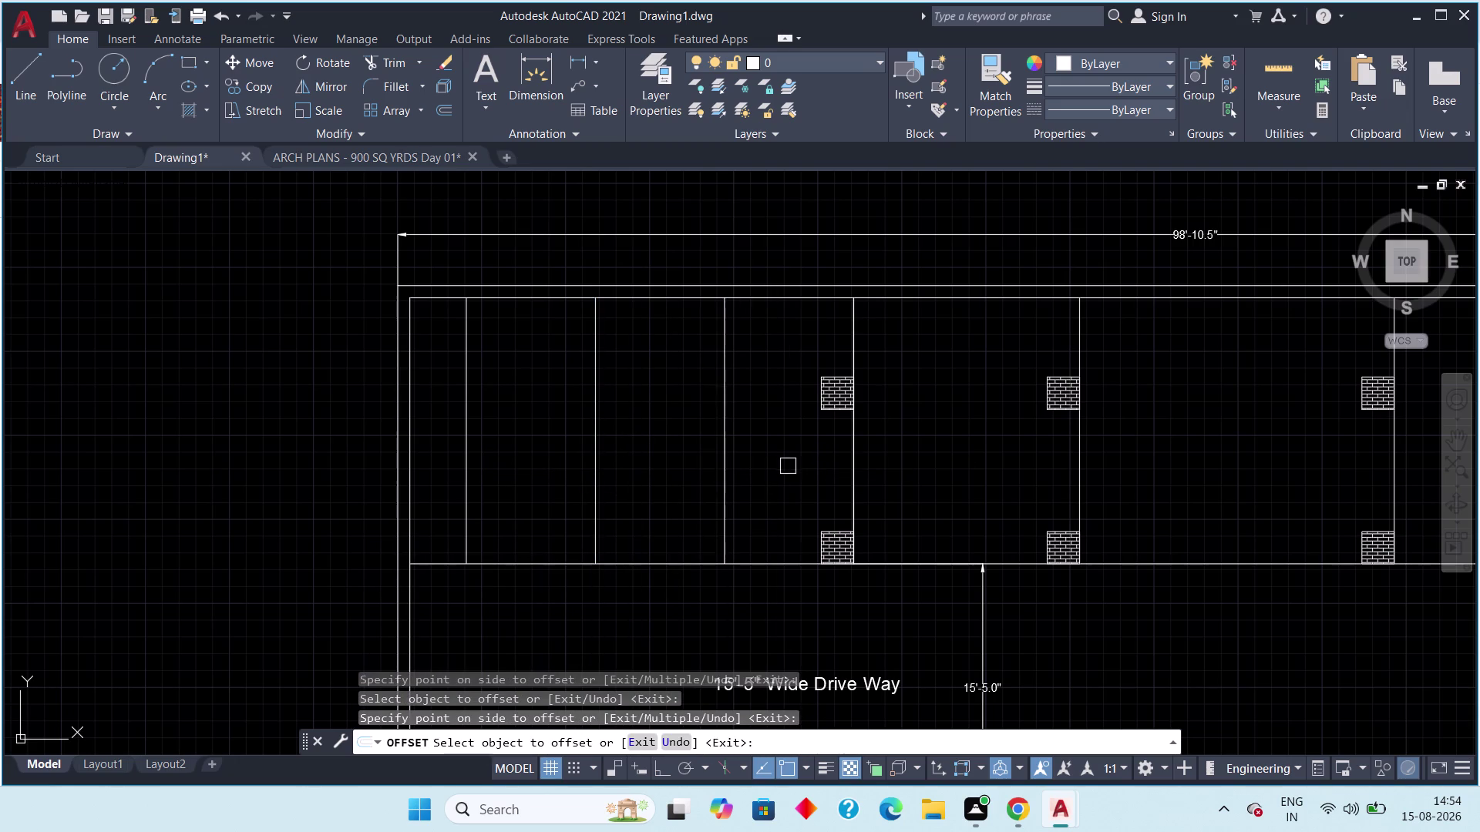
drag(727, 491, 741, 490)
key(Escape)
key(Escape)
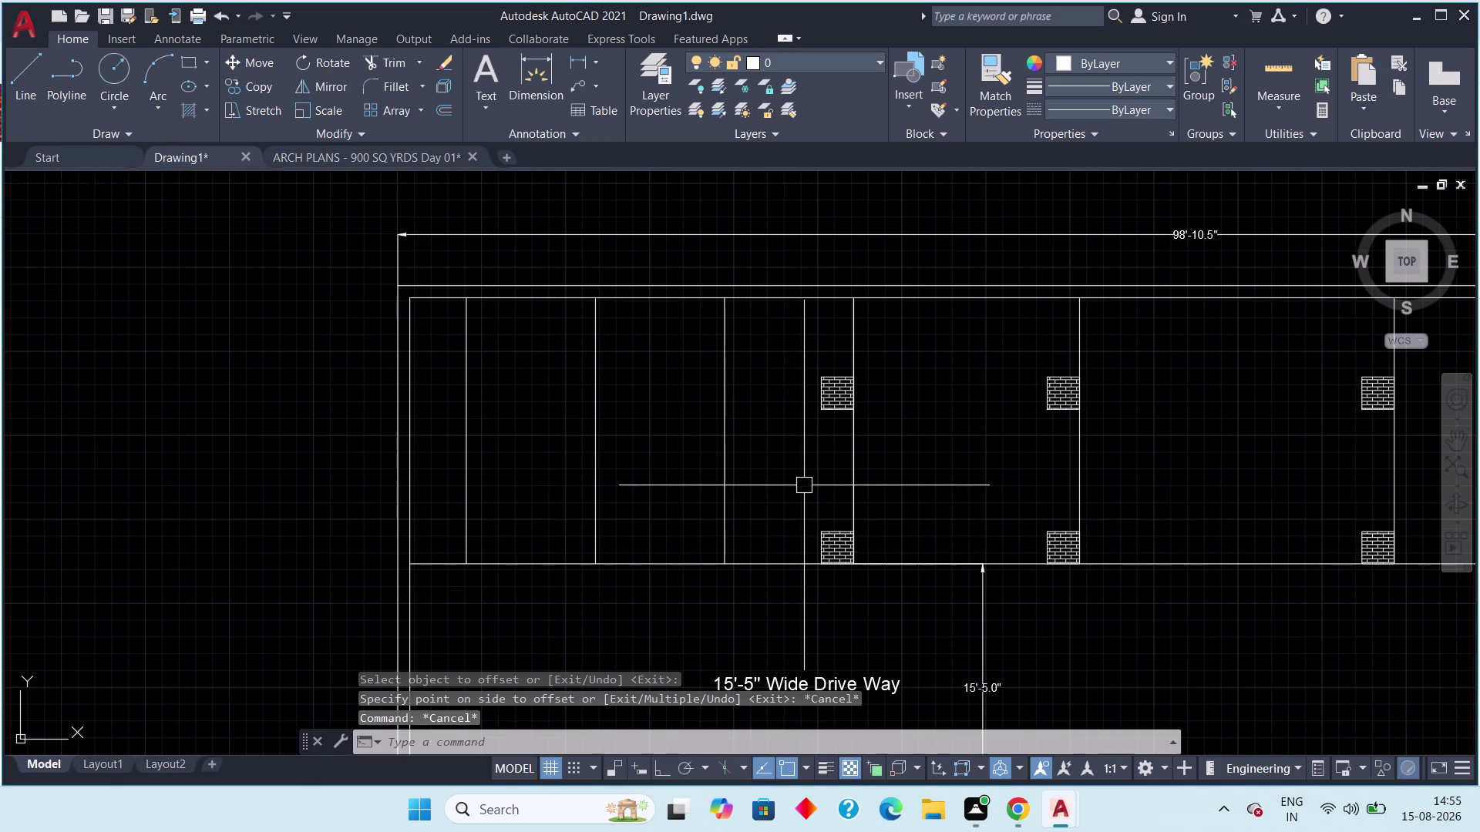
click(857, 458)
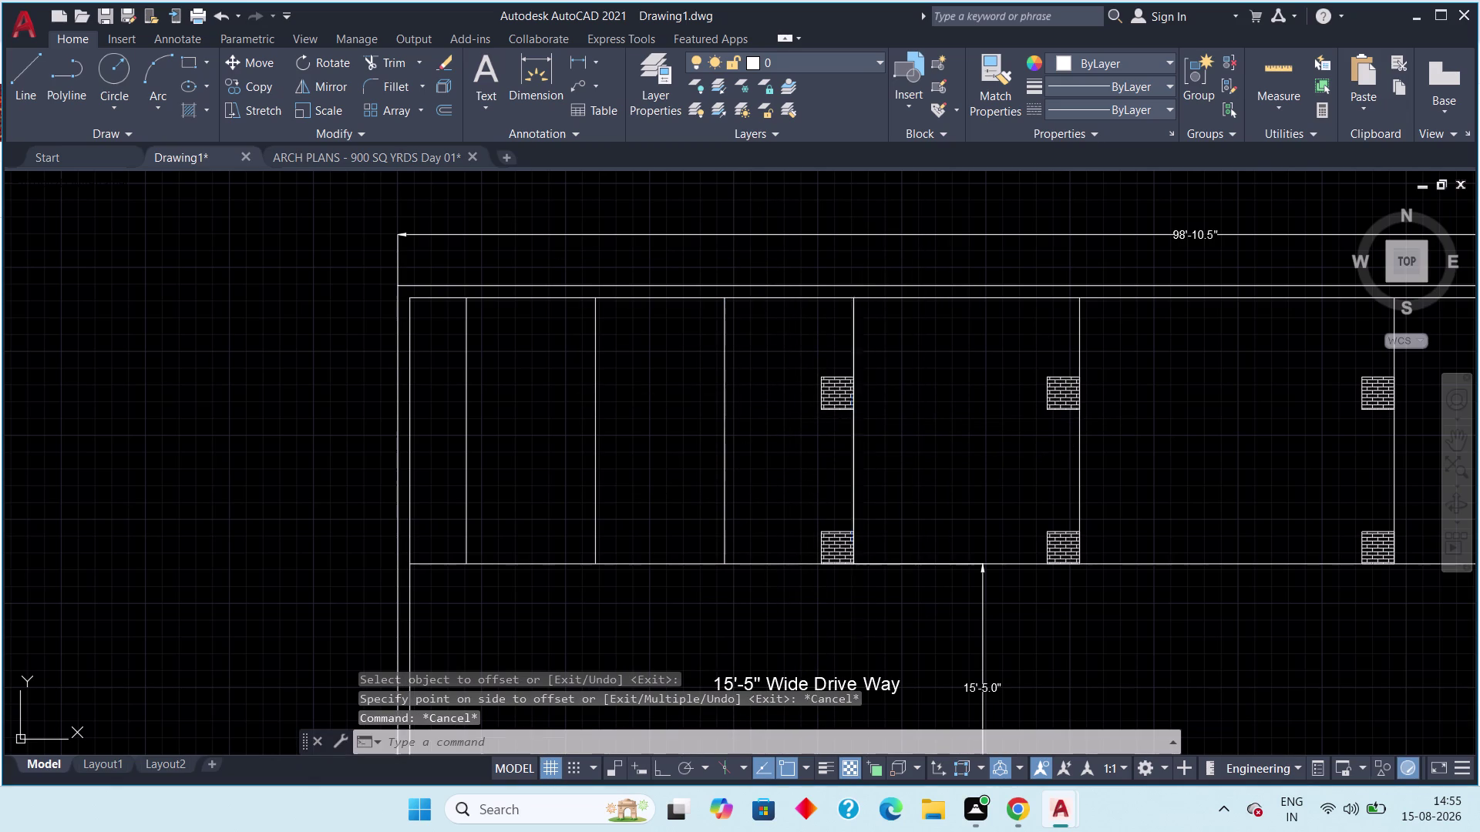
key(Delete)
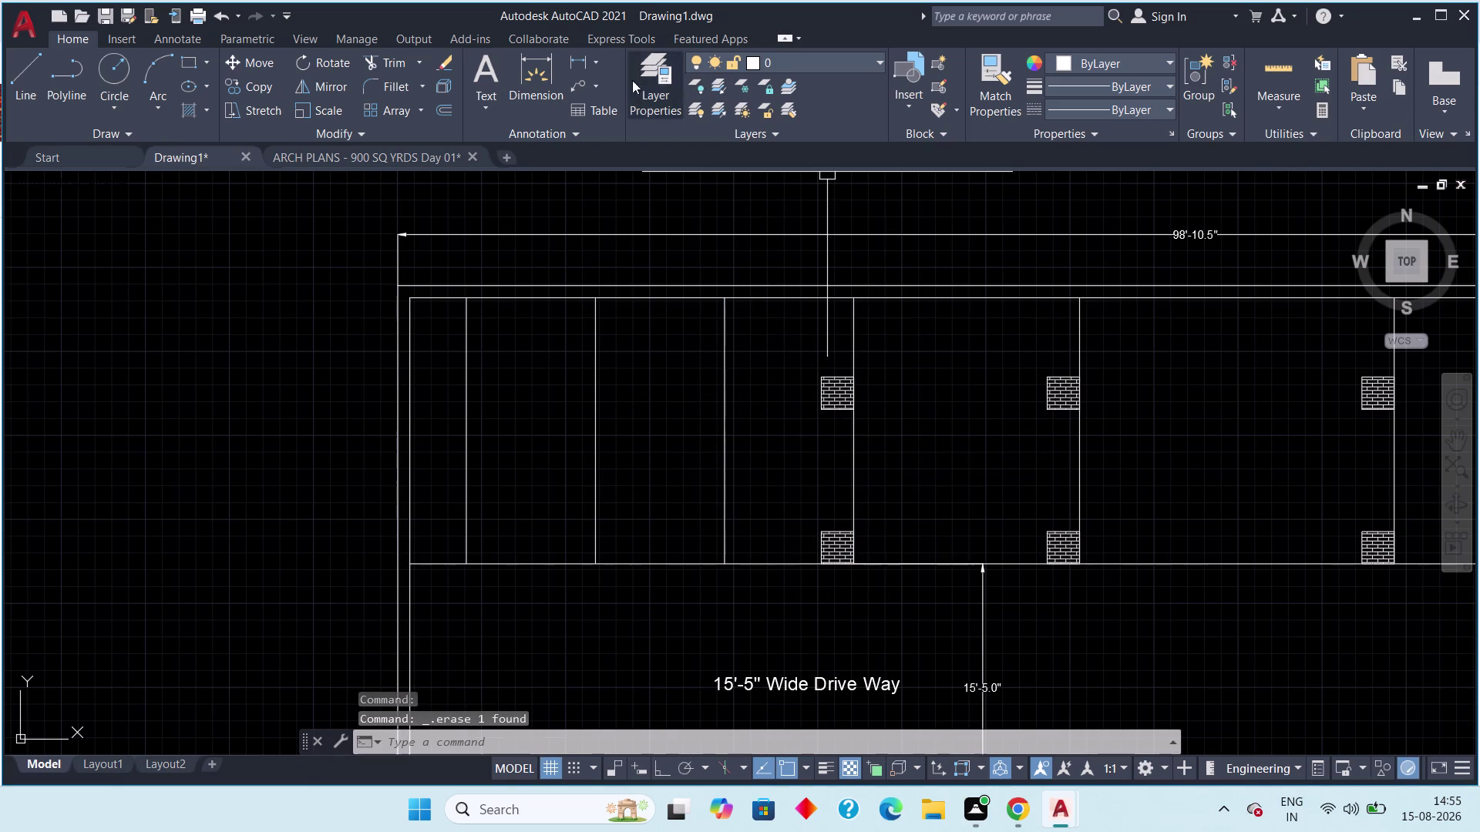
Measure a trial linear distance between two points, then discard it.
click(576, 56)
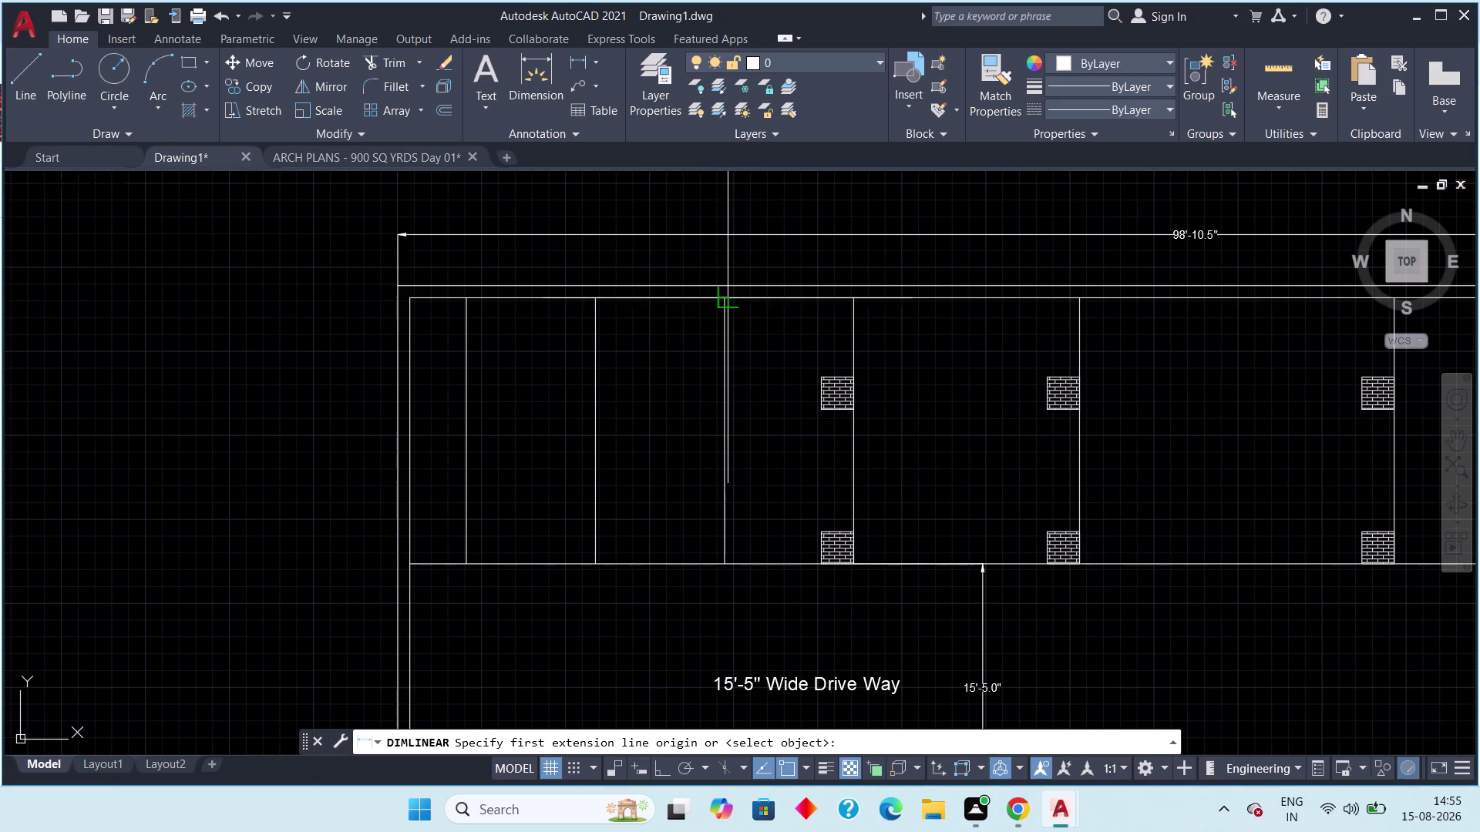
click(726, 296)
click(855, 304)
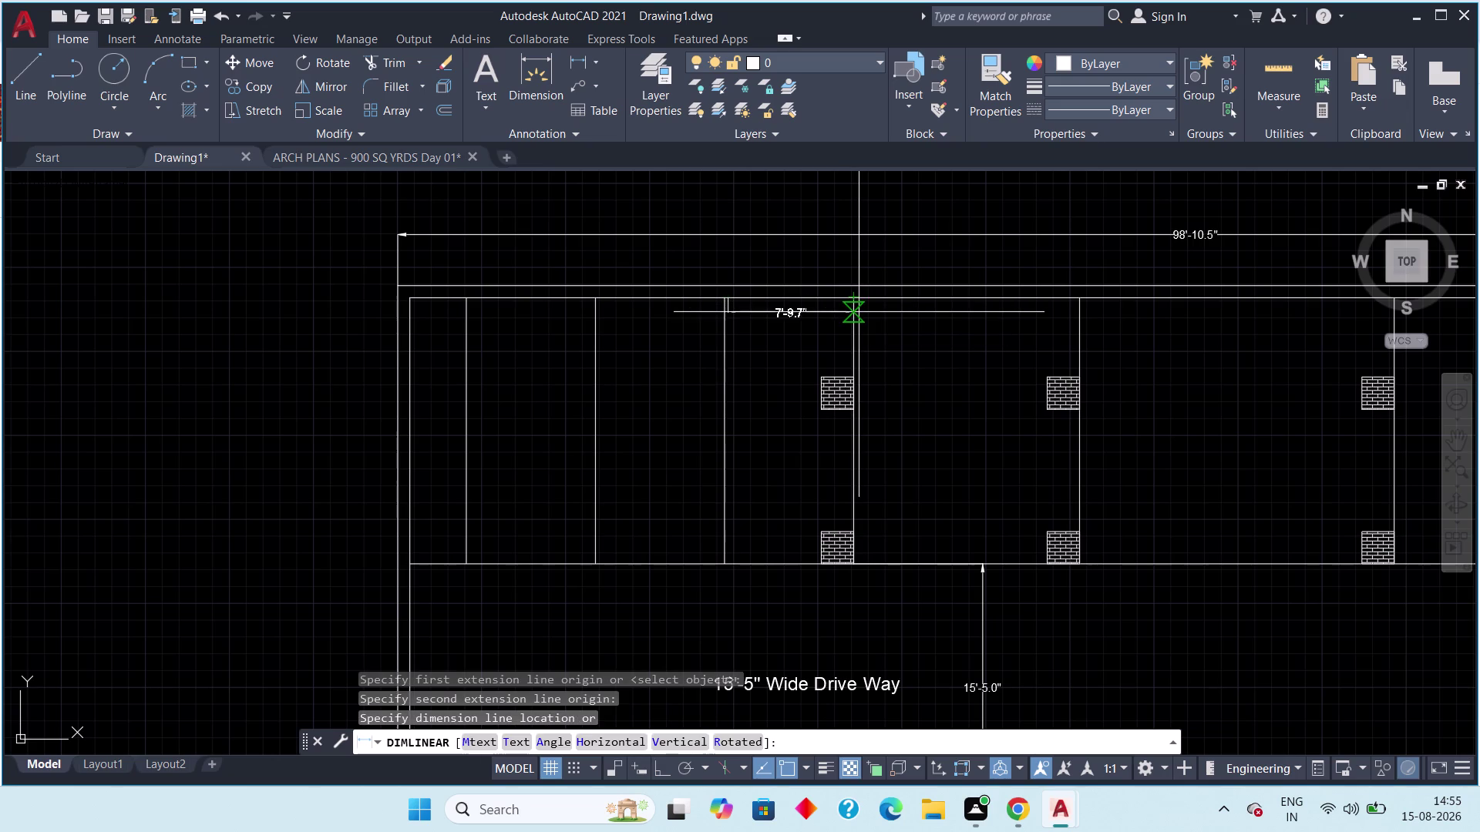
key(Escape)
scroll(up, 3)
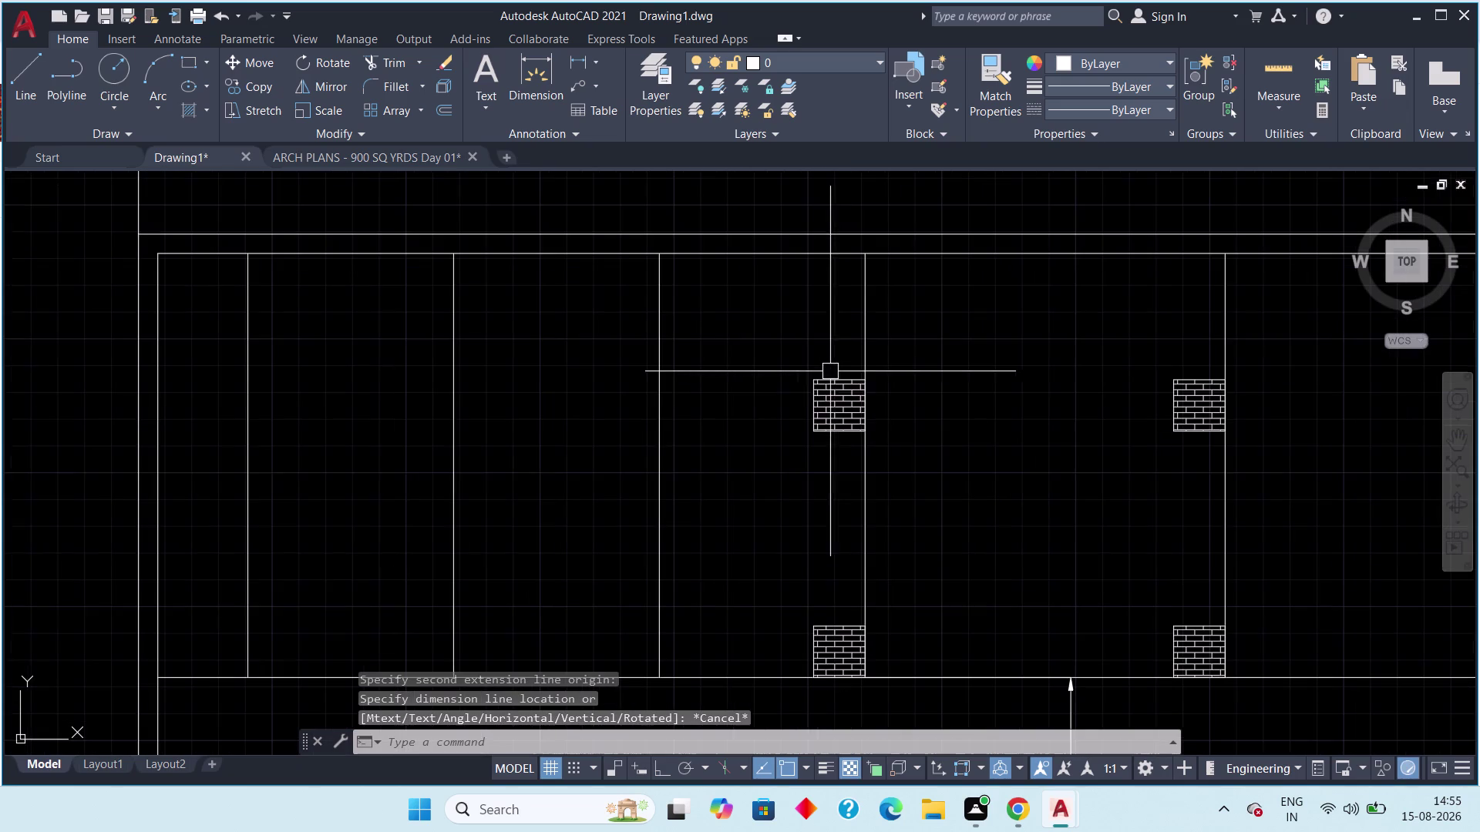
middle_drag(830, 406, 801, 378)
scroll(down, 3)
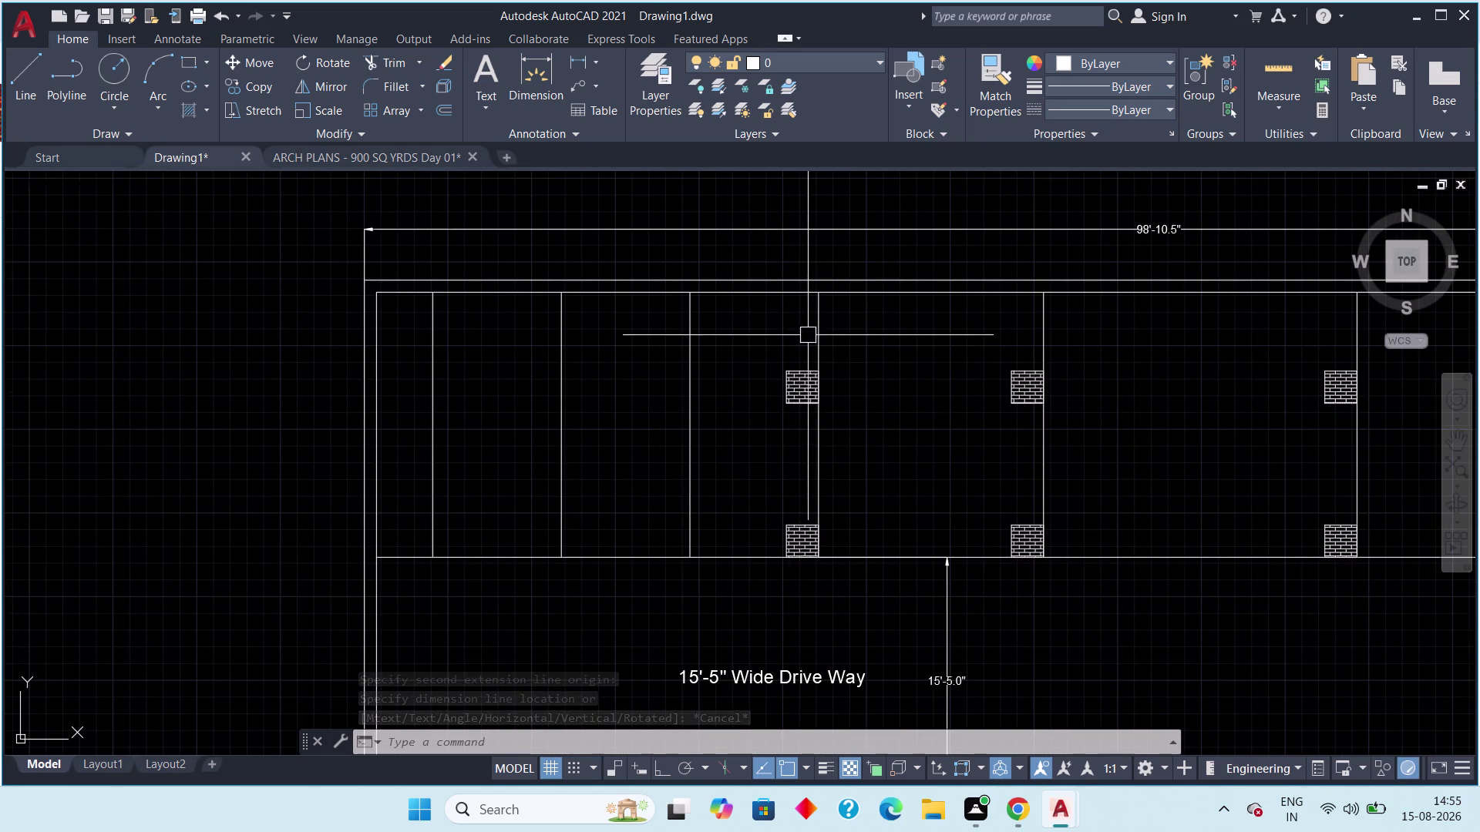
drag(808, 337, 806, 354)
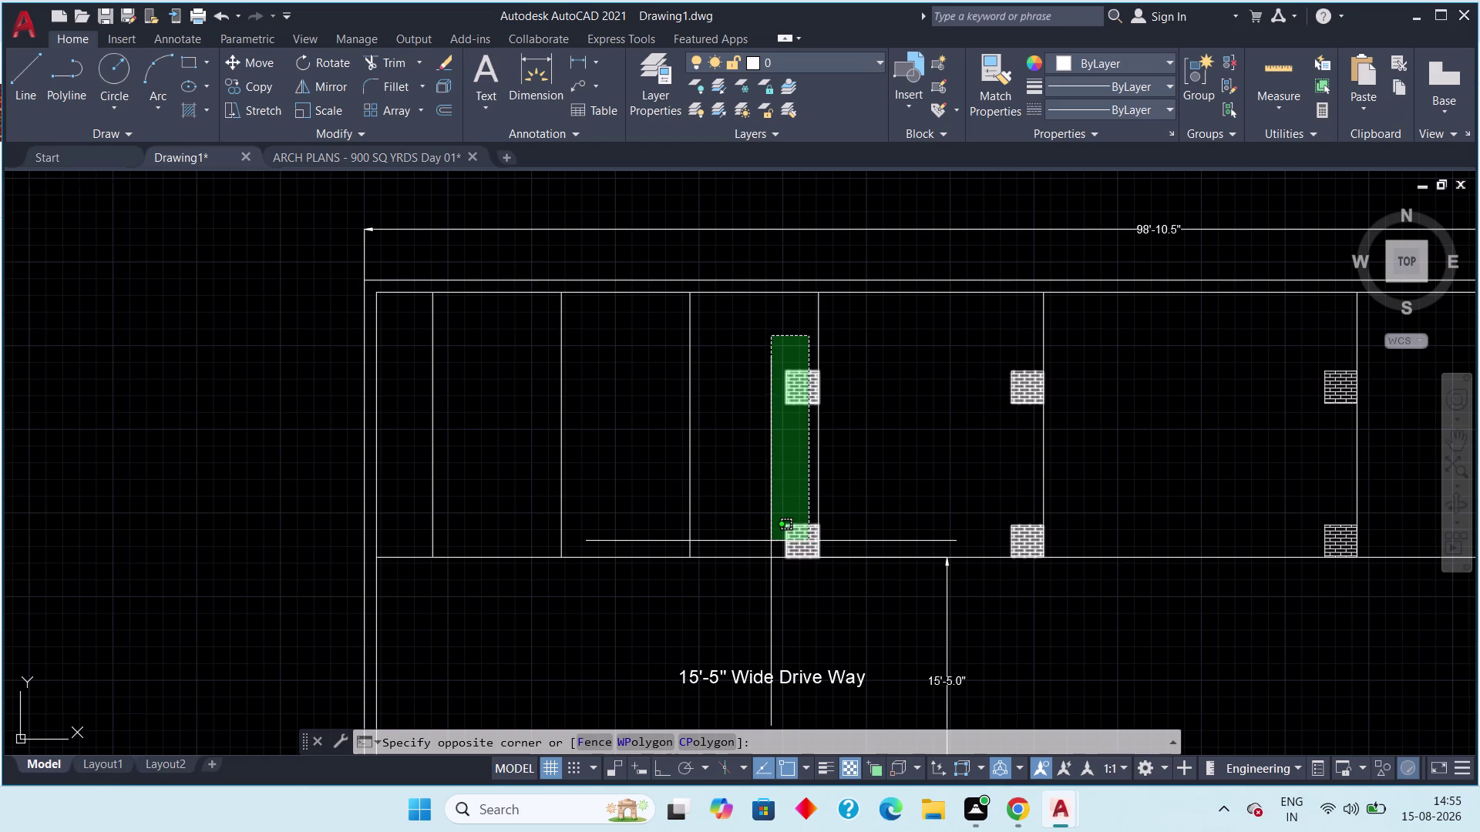
Move the left pair of hatched columns from their corner onto the bay line.
click(760, 546)
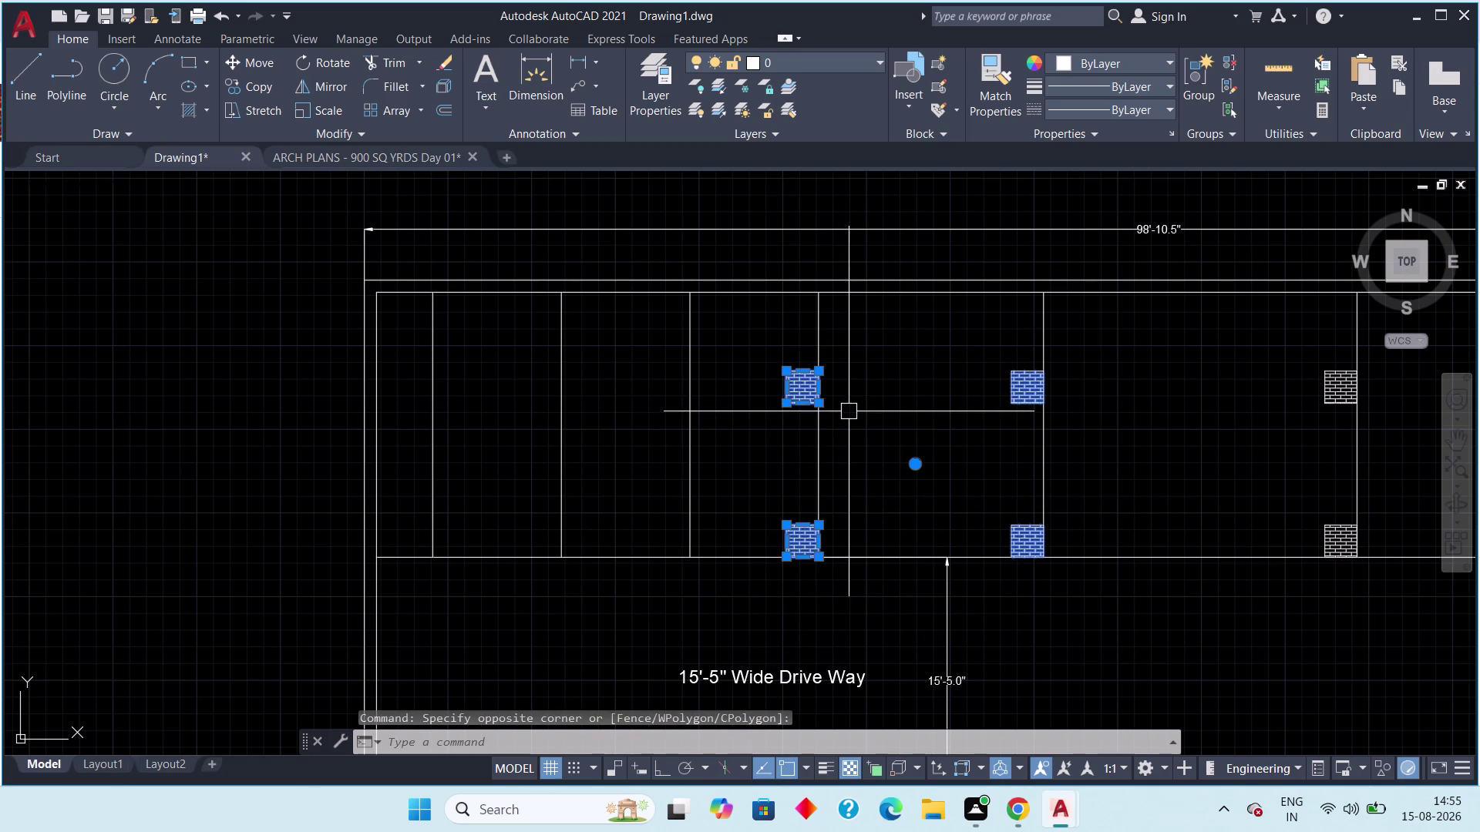
text(m)
key(space)
scroll(up, 3)
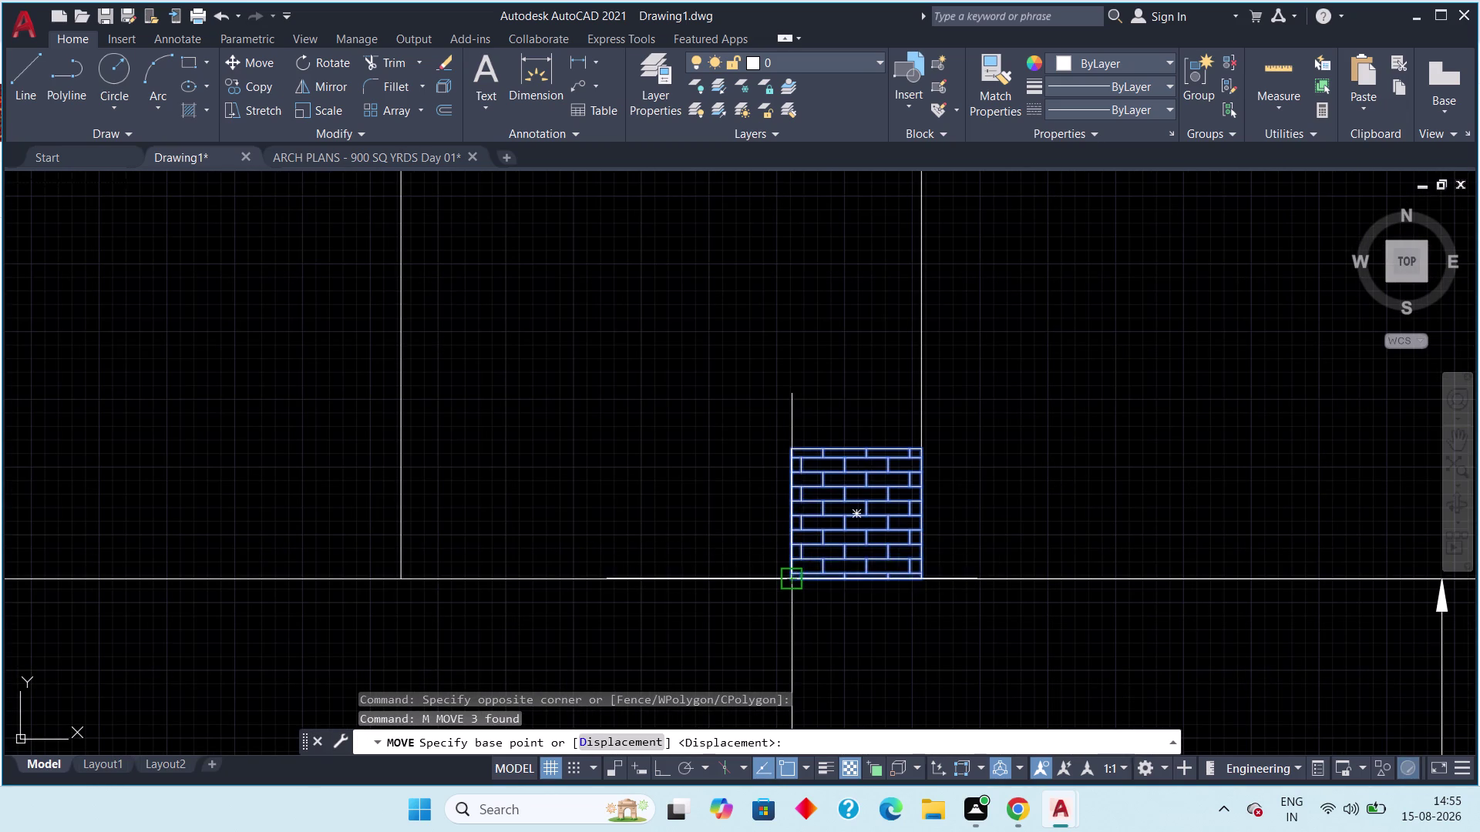
drag(786, 579, 800, 579)
click(933, 573)
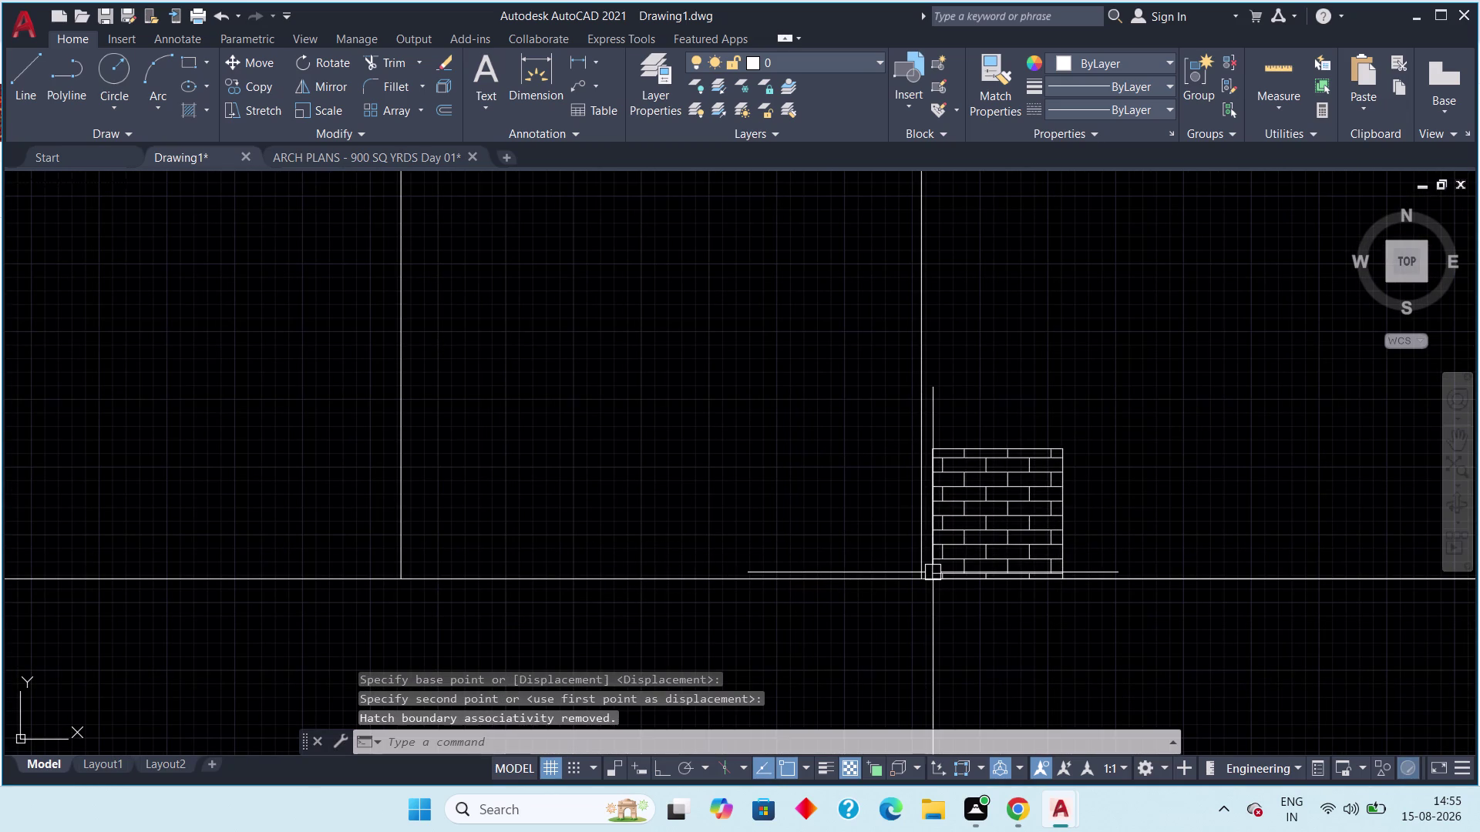
scroll(down, 3)
Move the next hatched column pair against its bay line.
middle_drag(1050, 490, 891, 498)
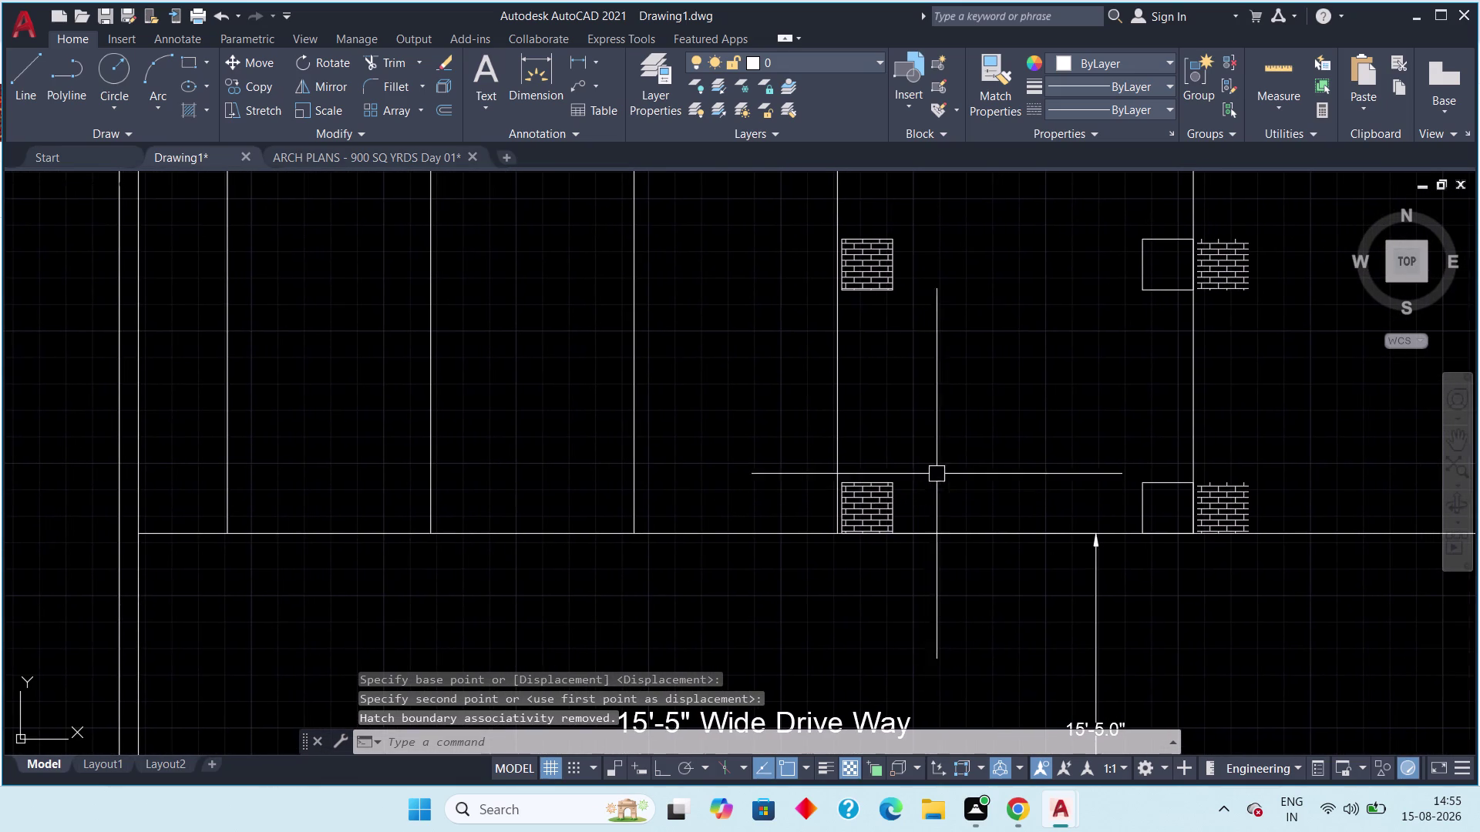
drag(942, 456, 855, 500)
click(849, 507)
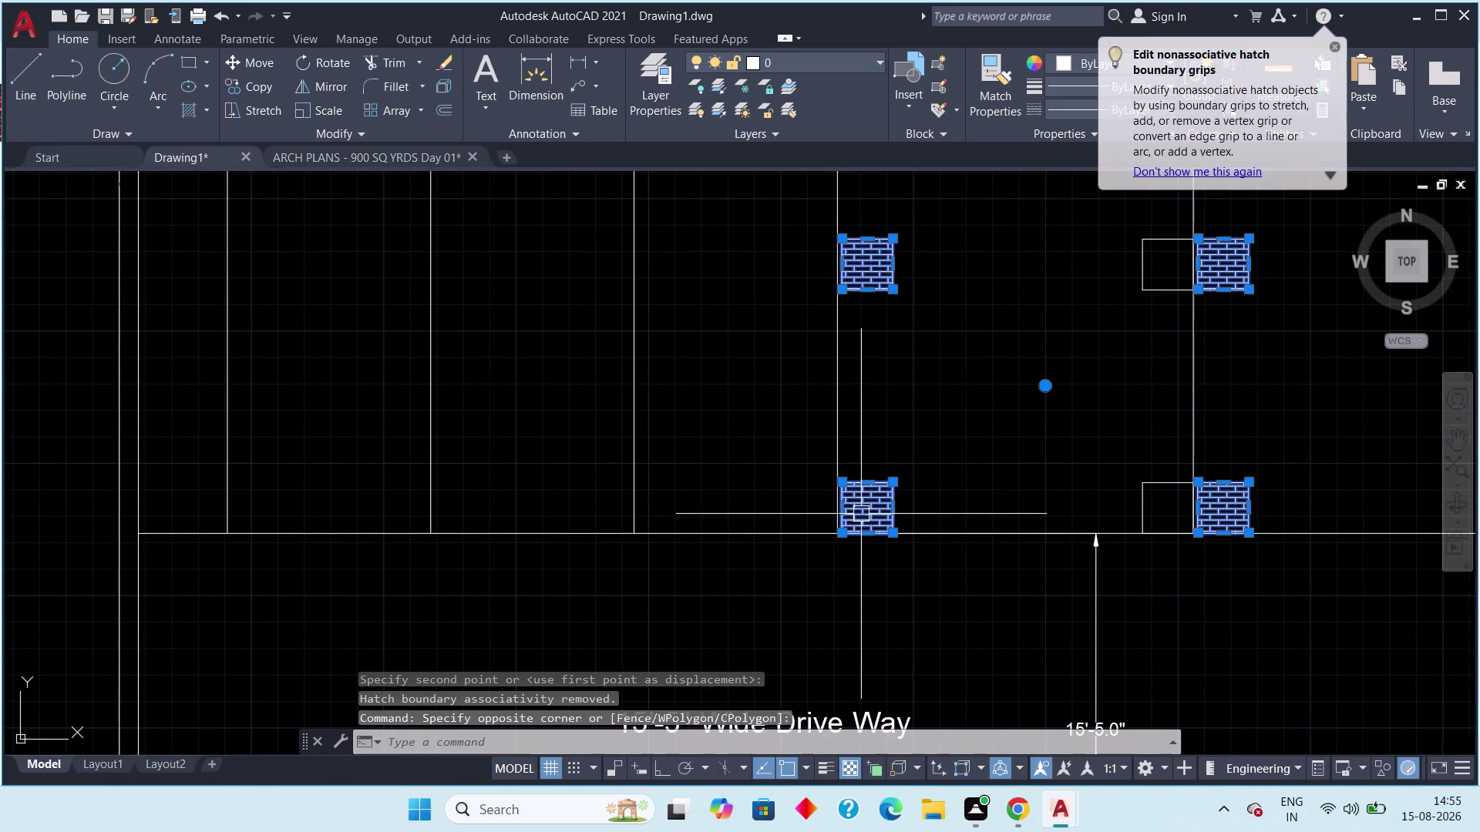
key(m)
key(space)
scroll(up, 3)
middle_drag(861, 525, 920, 425)
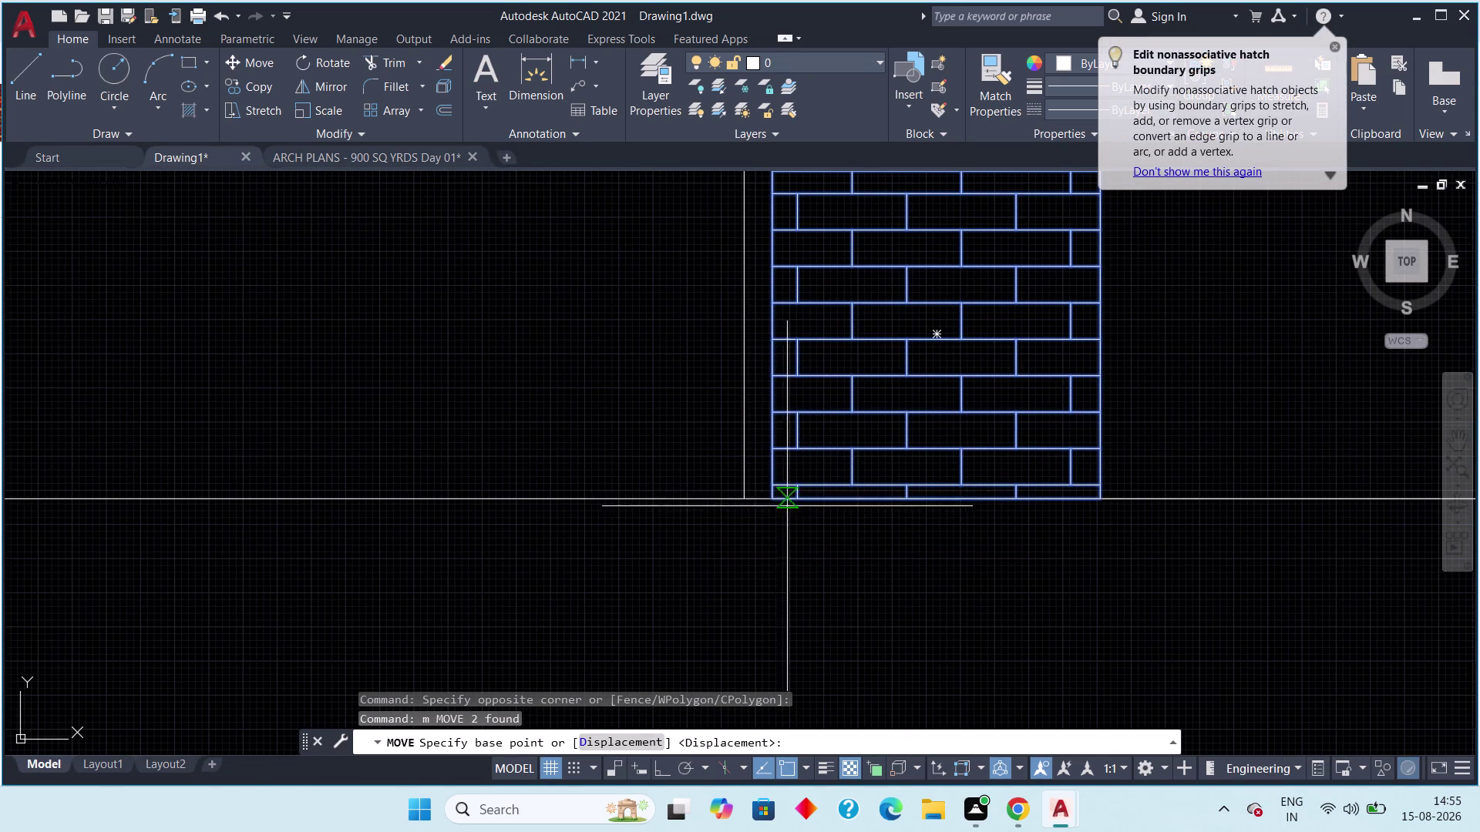
click(770, 498)
click(749, 494)
scroll(down, 3)
middle_drag(943, 453, 599, 435)
key(Escape)
key(Escape)
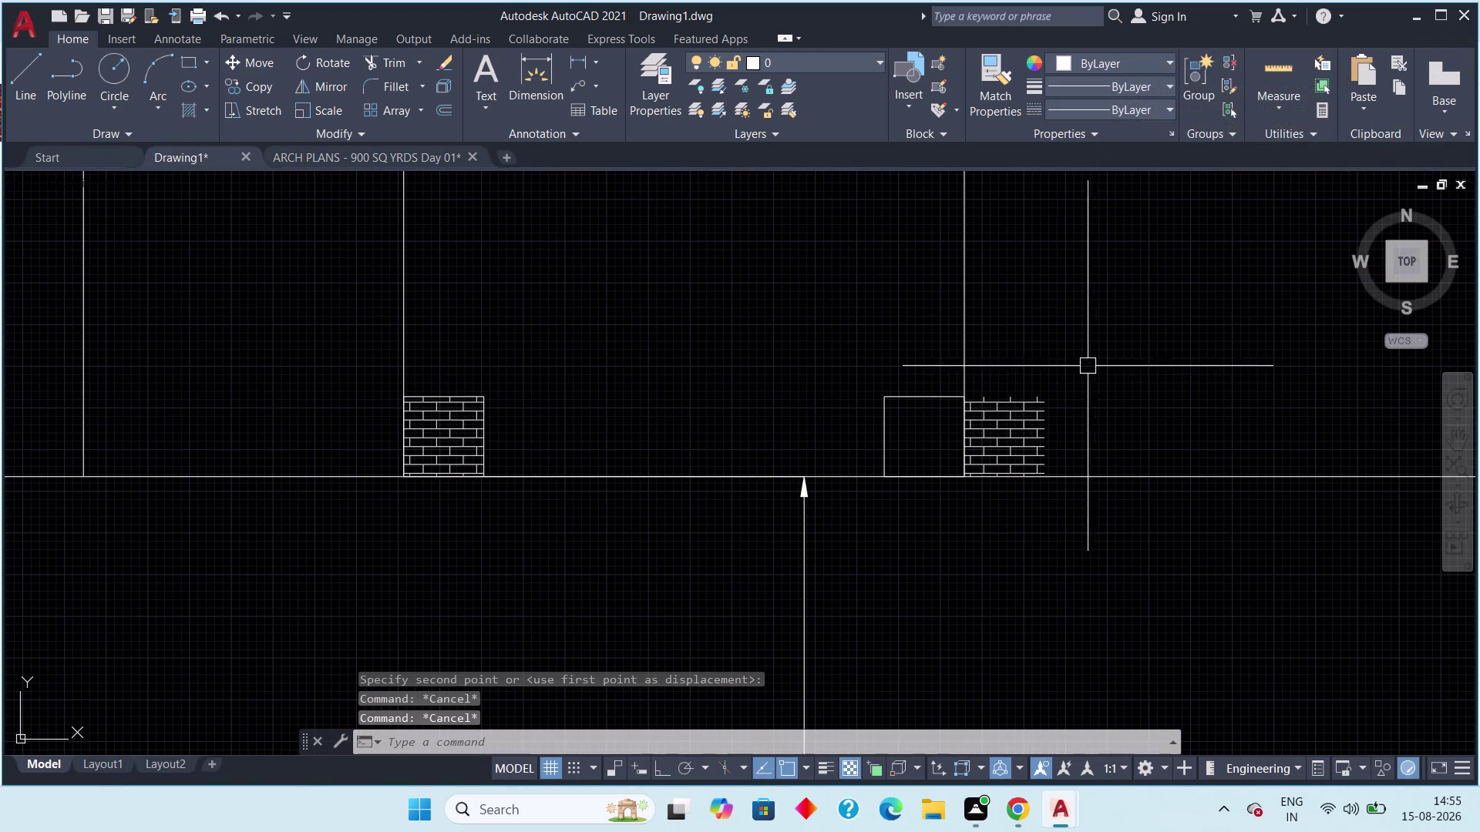
Select and delete objects along the column row.
drag(1086, 365, 1070, 386)
click(1023, 430)
middle_drag(1045, 403, 948, 569)
scroll(down, 3)
scroll(down, 3)
key(Delete)
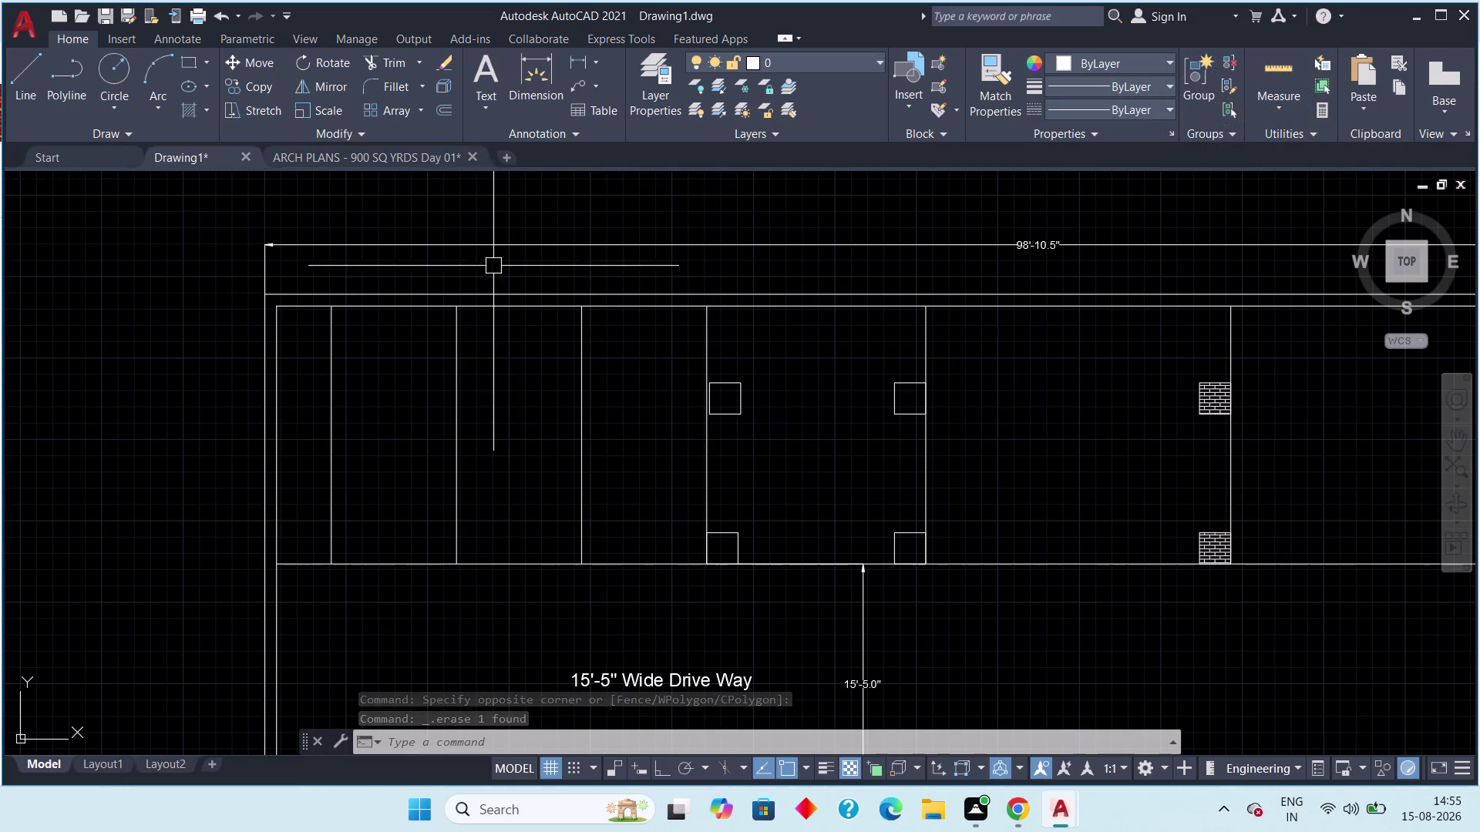
click(380, 159)
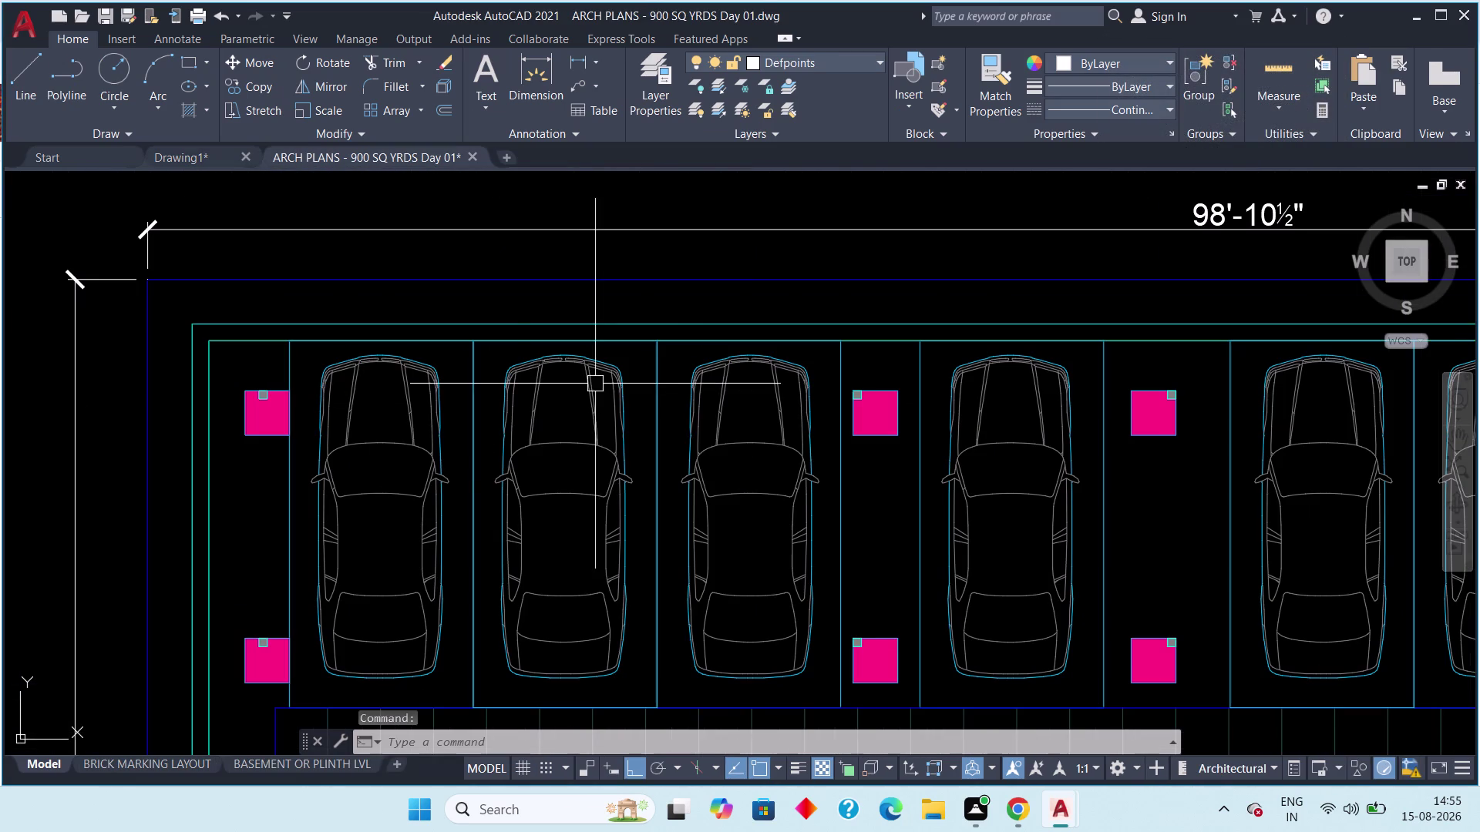
middle_drag(743, 493, 683, 469)
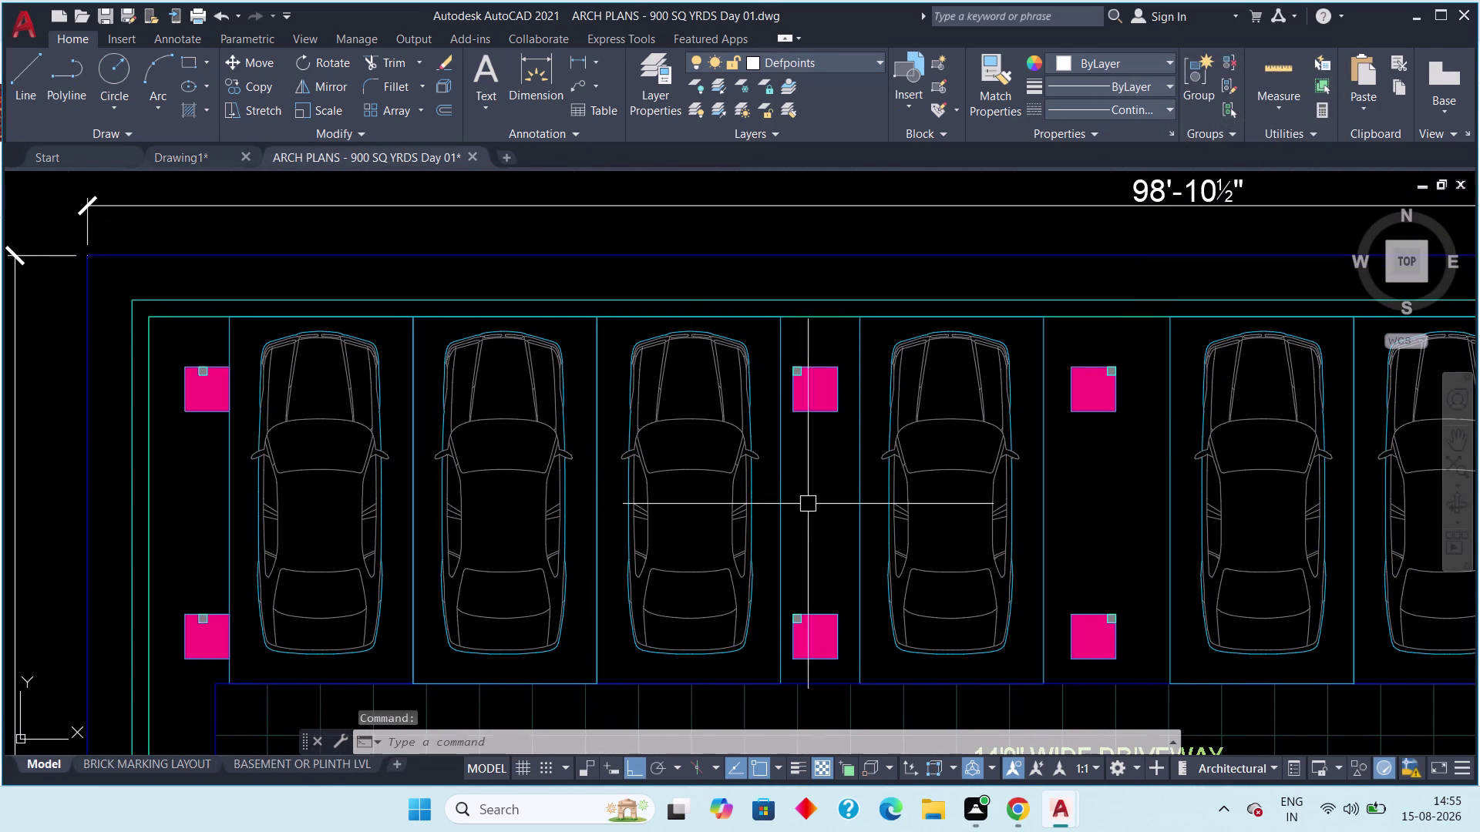
click(577, 61)
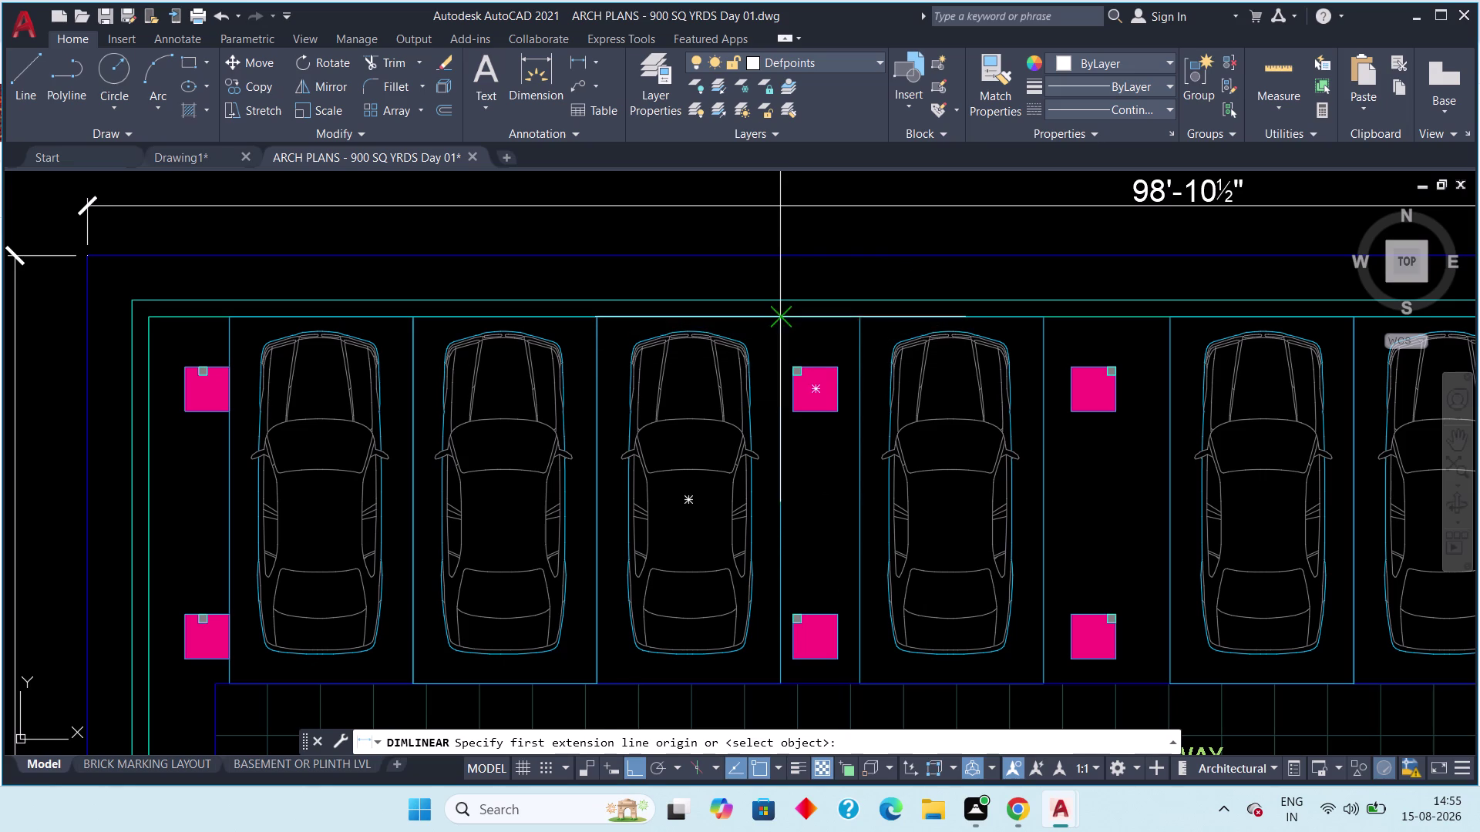
click(778, 318)
click(860, 319)
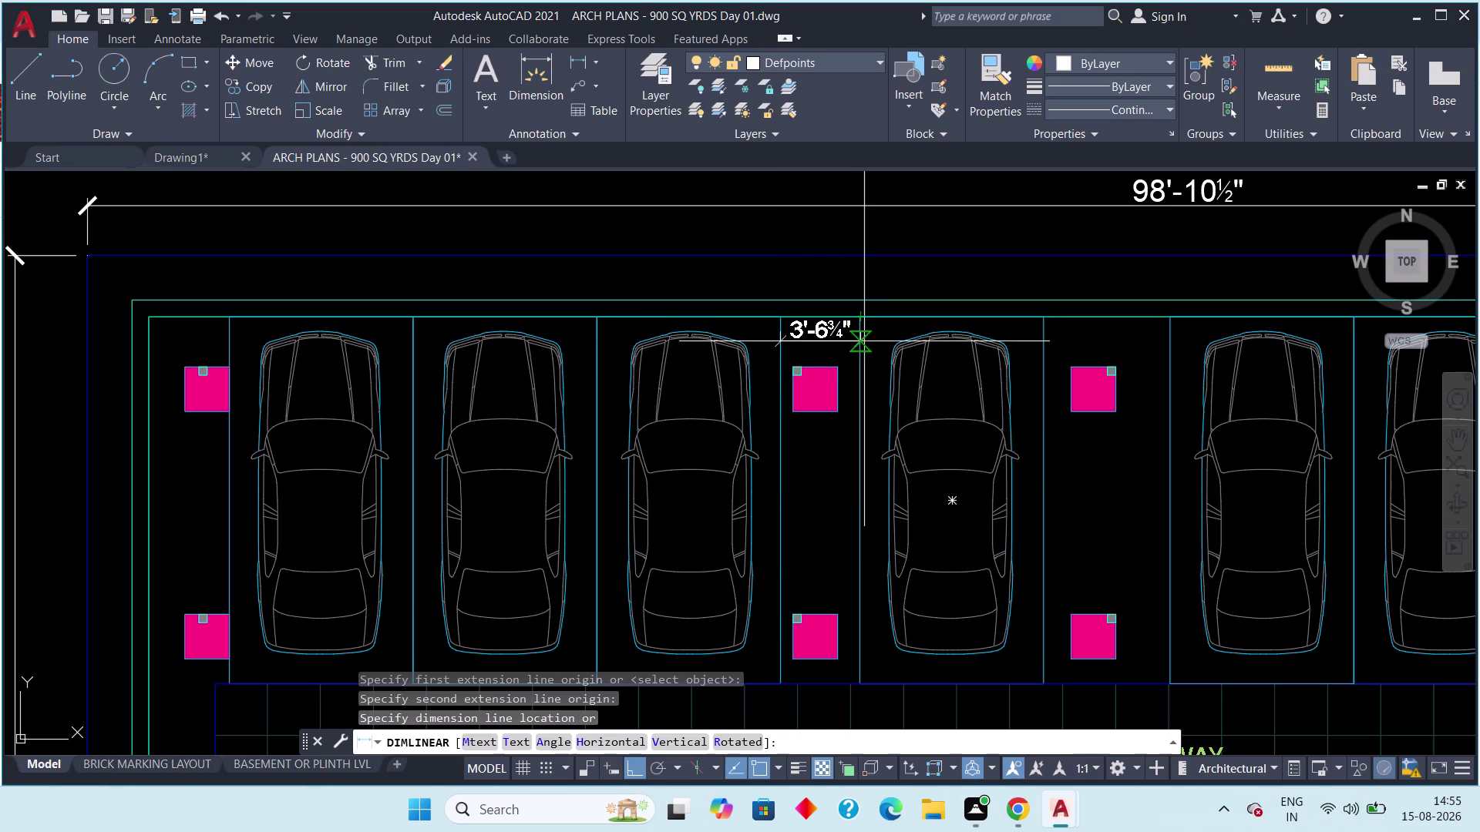
key(Escape)
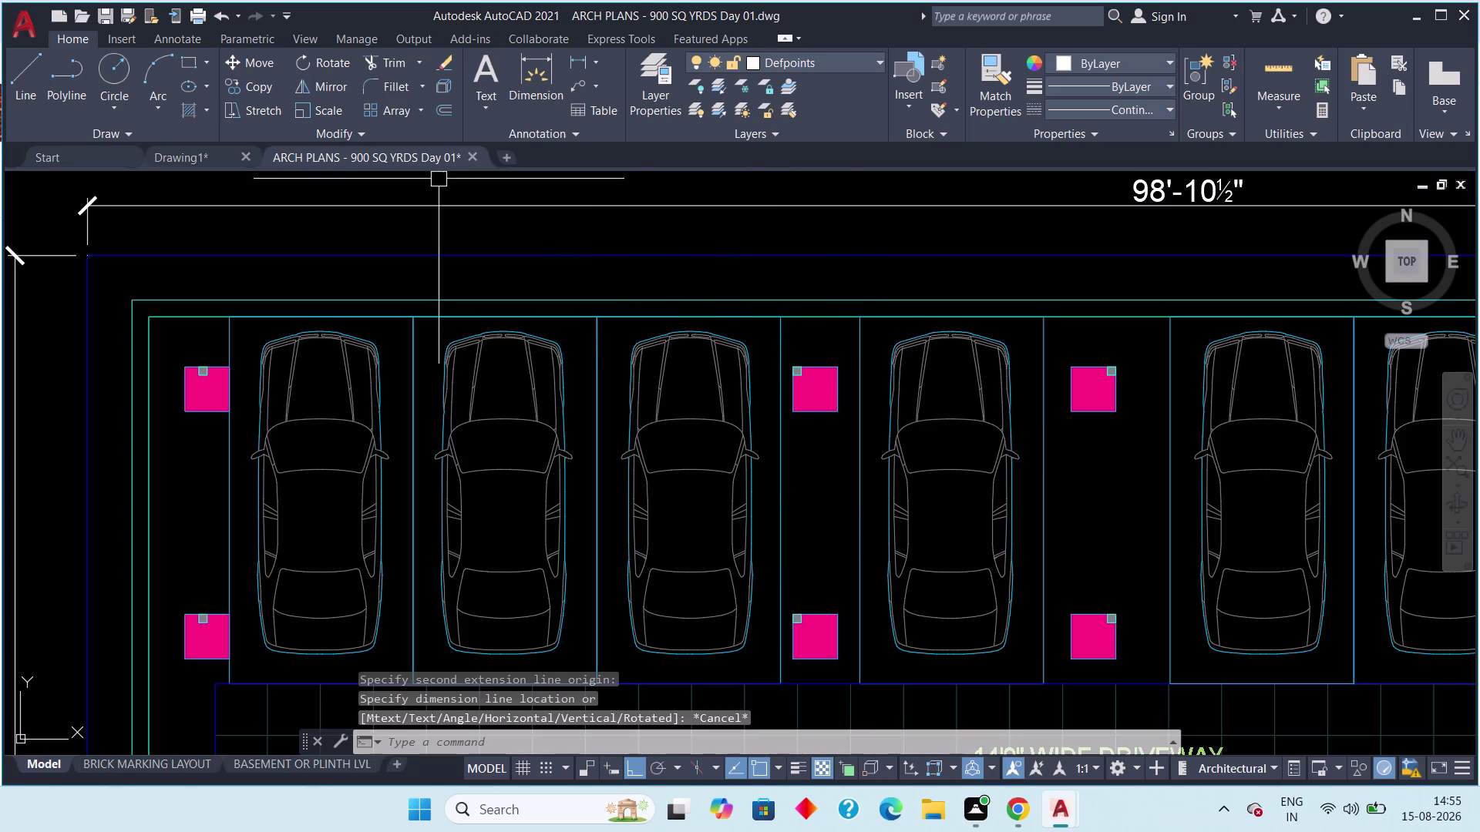
click(194, 151)
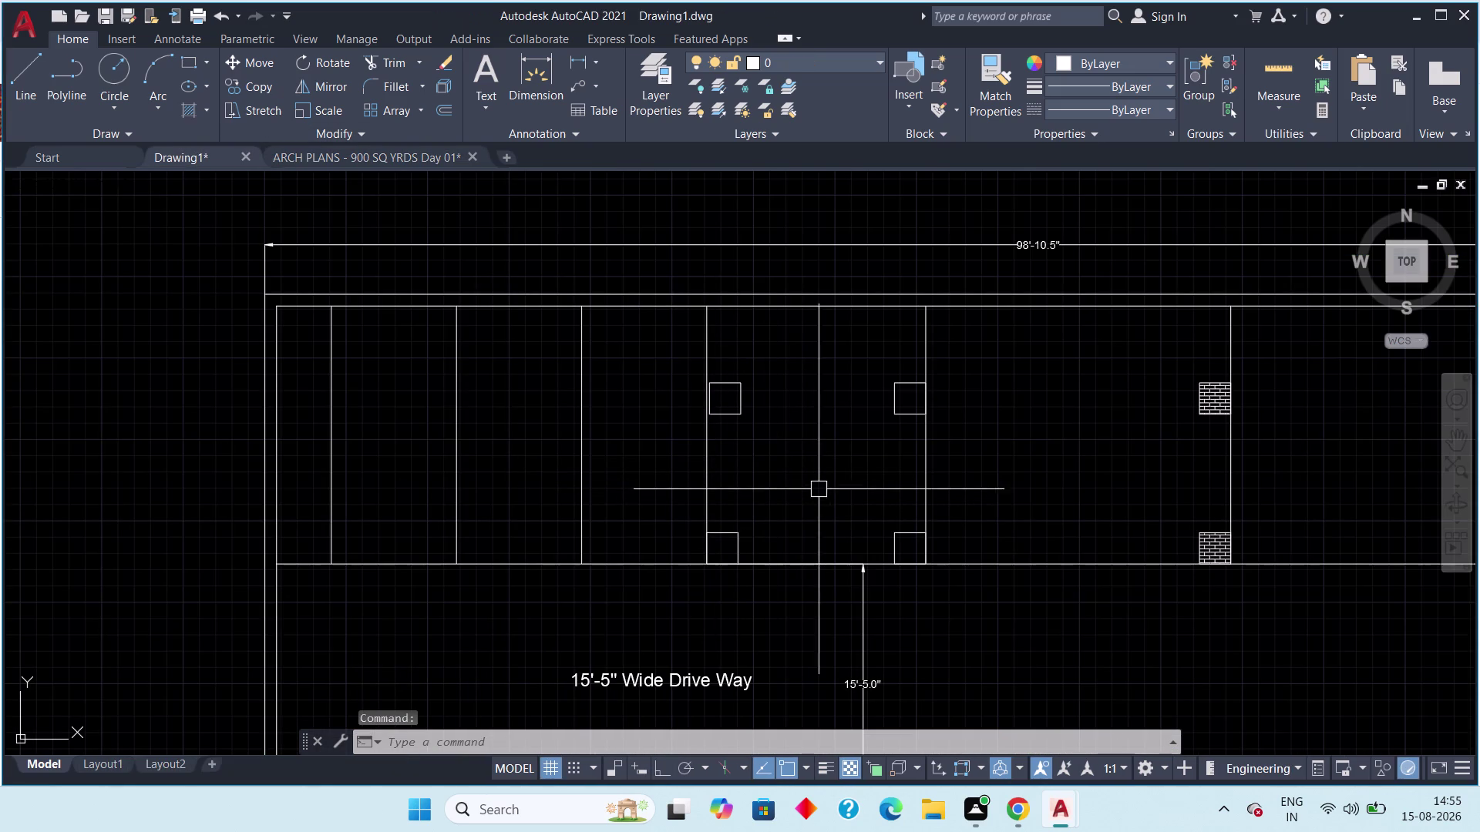
middle_drag(821, 487, 786, 503)
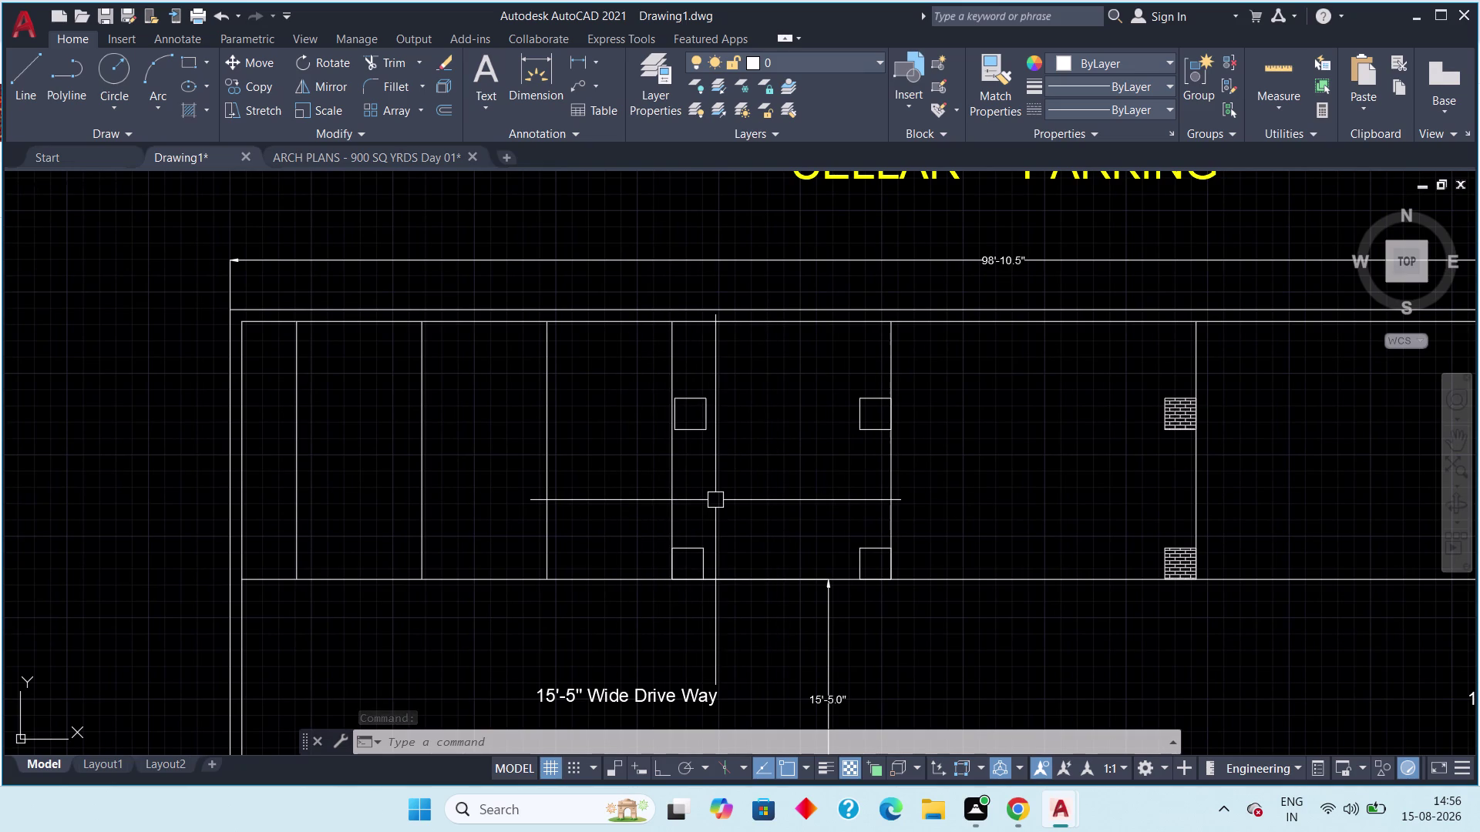
Offset the bay line 3'6" to the right.
text(off)
key(space)
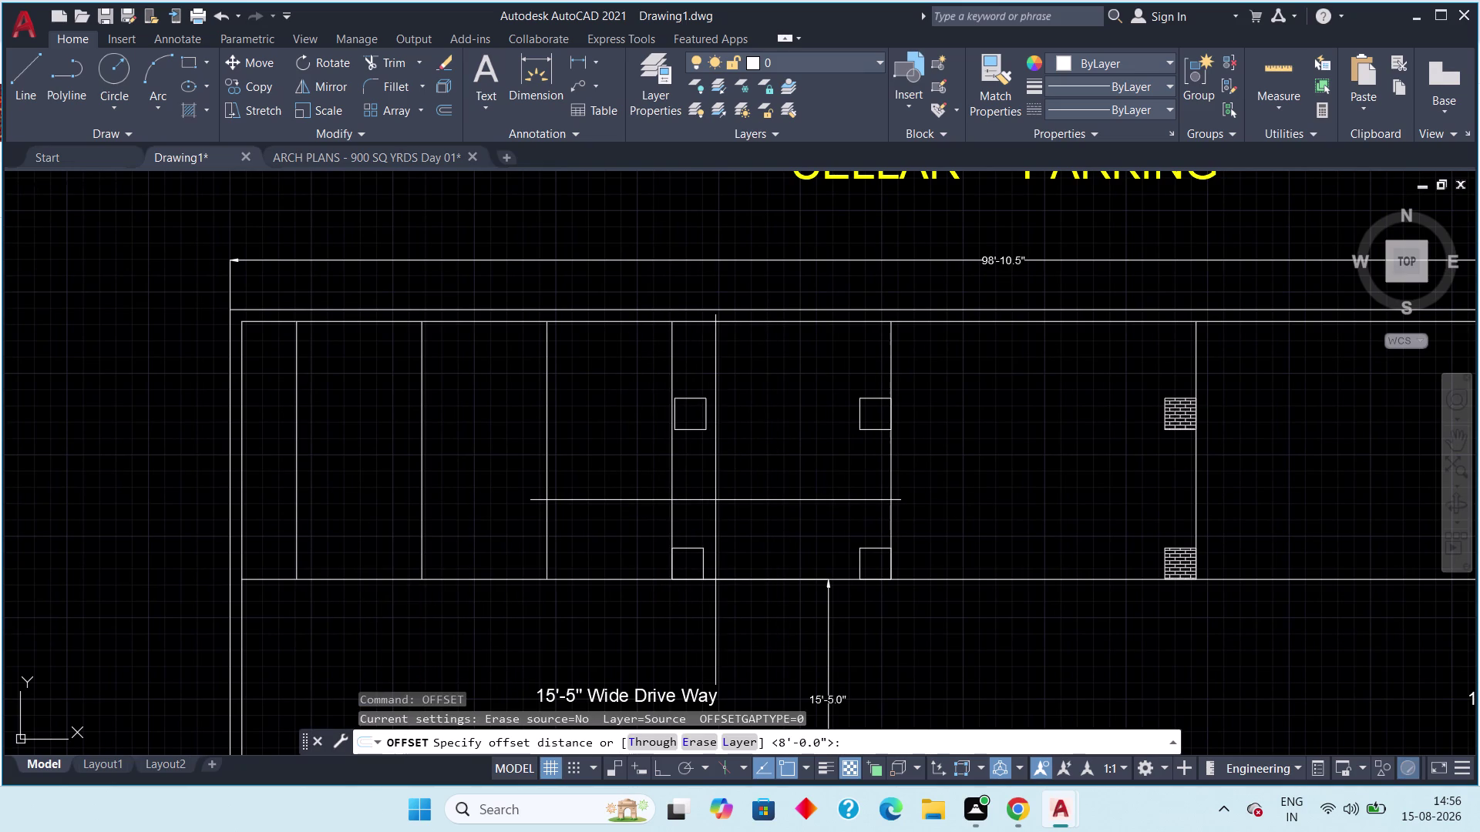
text(3'6)
text(")
key(space)
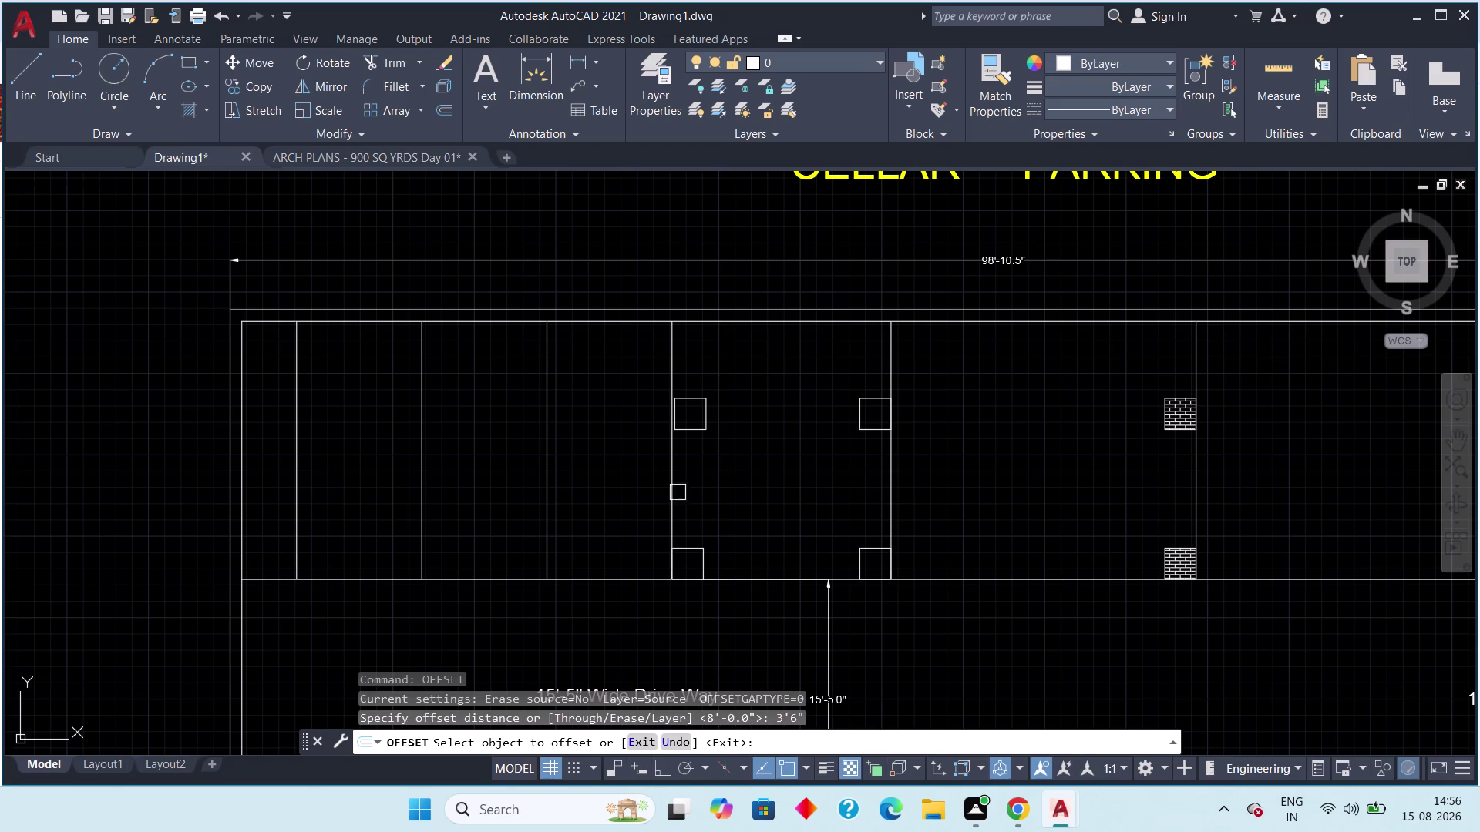
click(671, 488)
click(753, 467)
key(Escape)
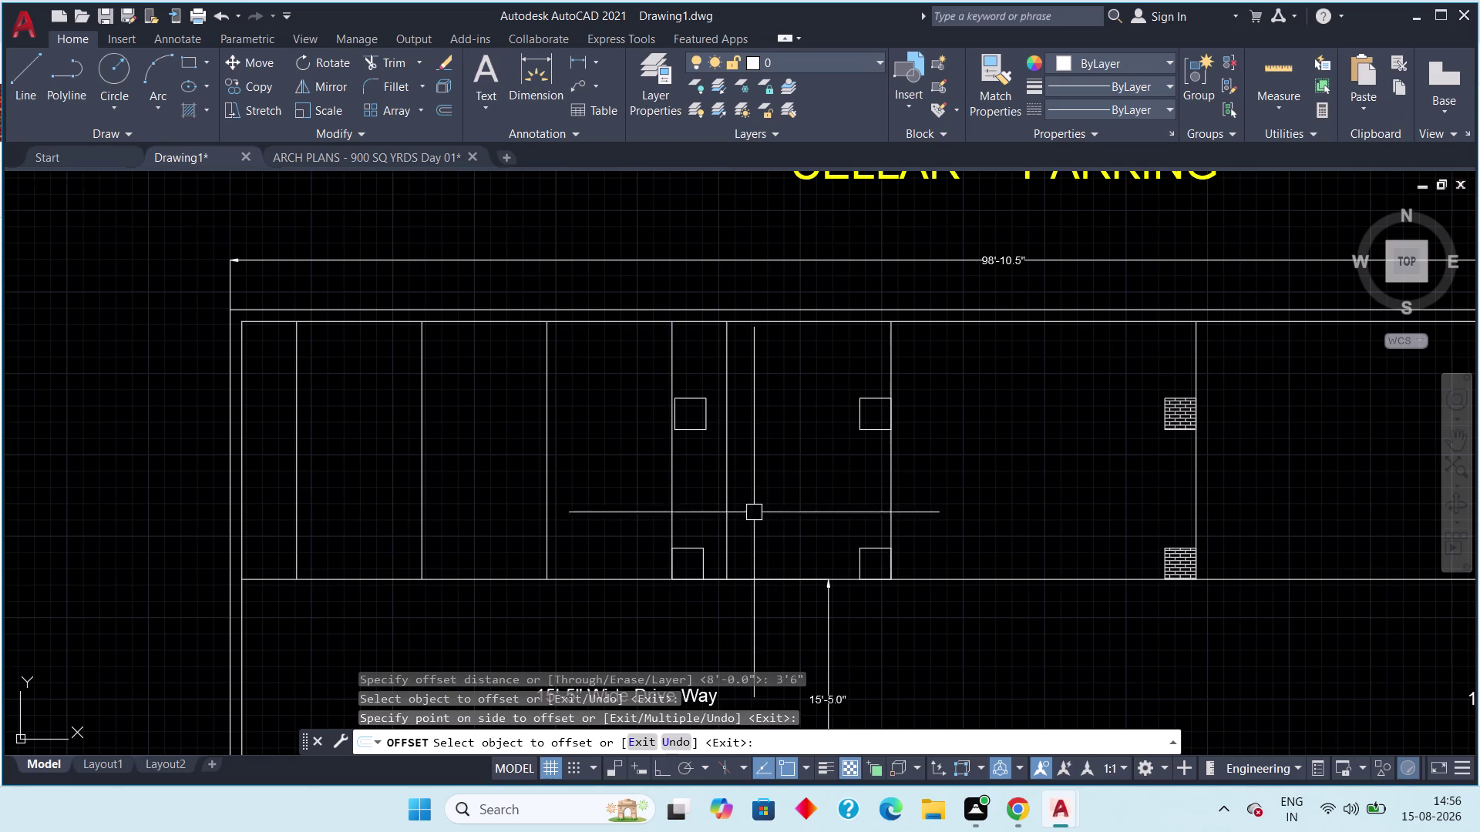
key(Escape)
Check ARCH PLANS, then move the two left columns flush against the bay line.
click(363, 165)
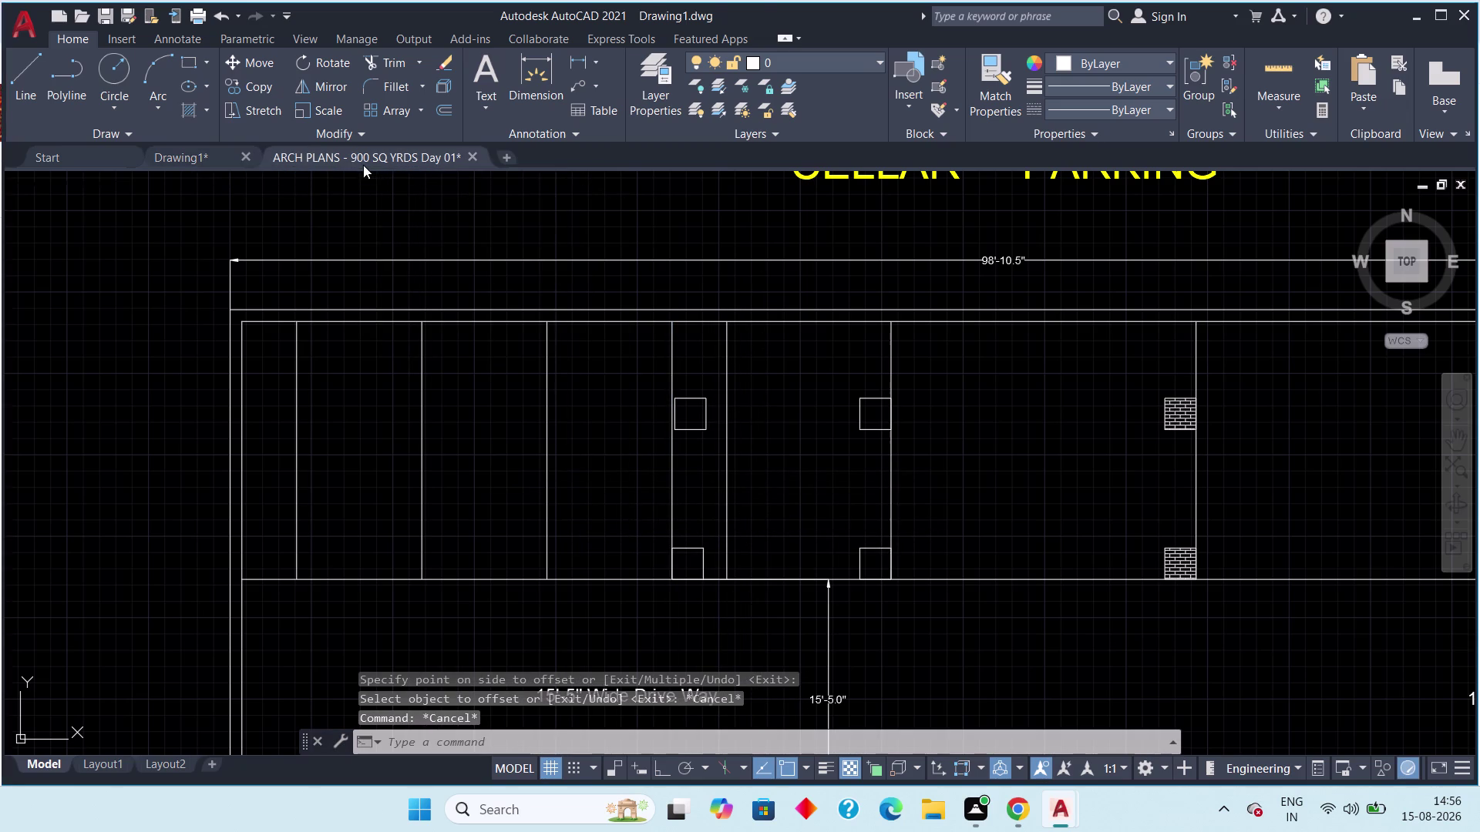
click(192, 151)
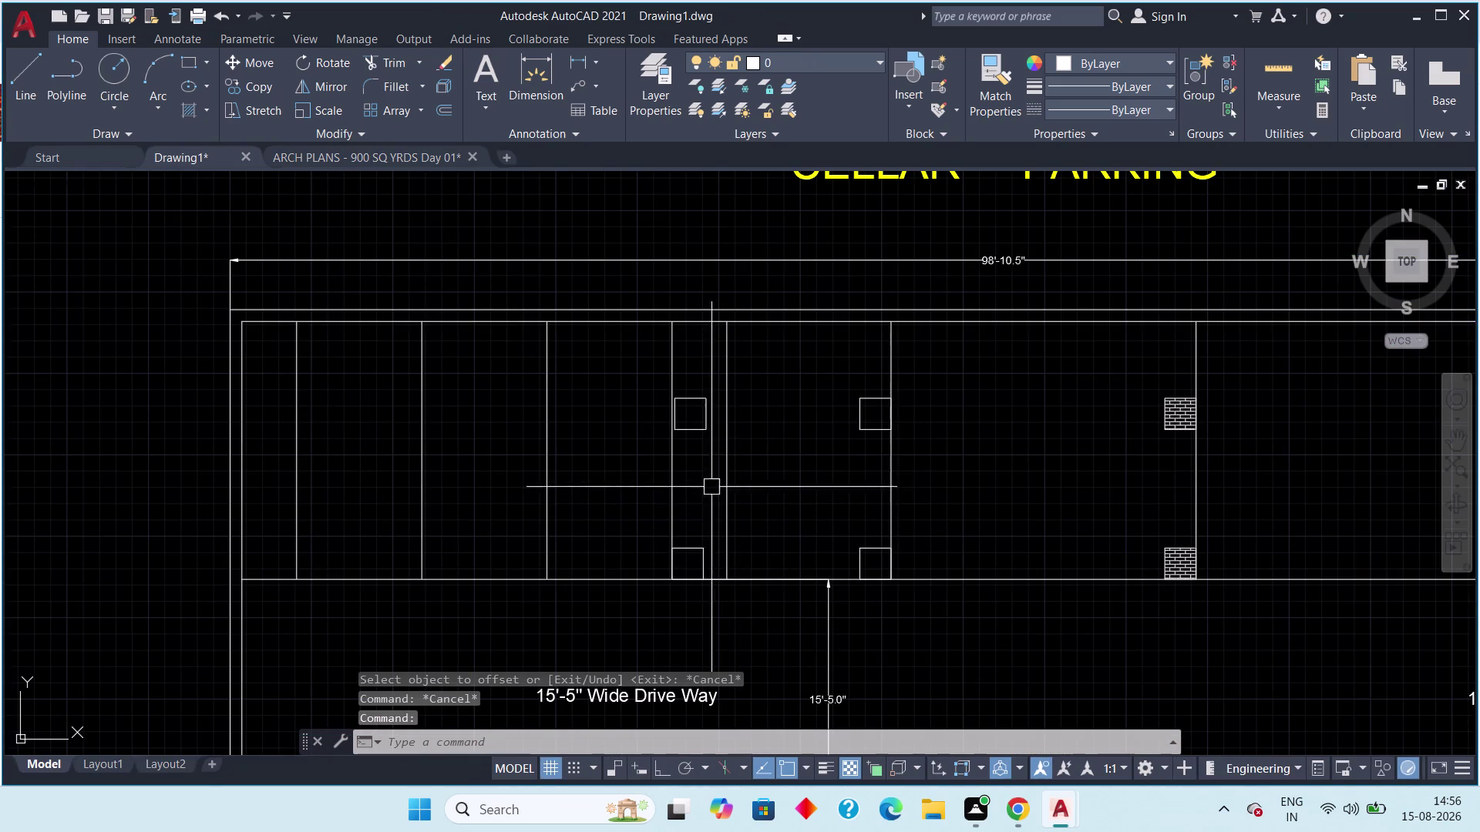
click(719, 377)
click(696, 569)
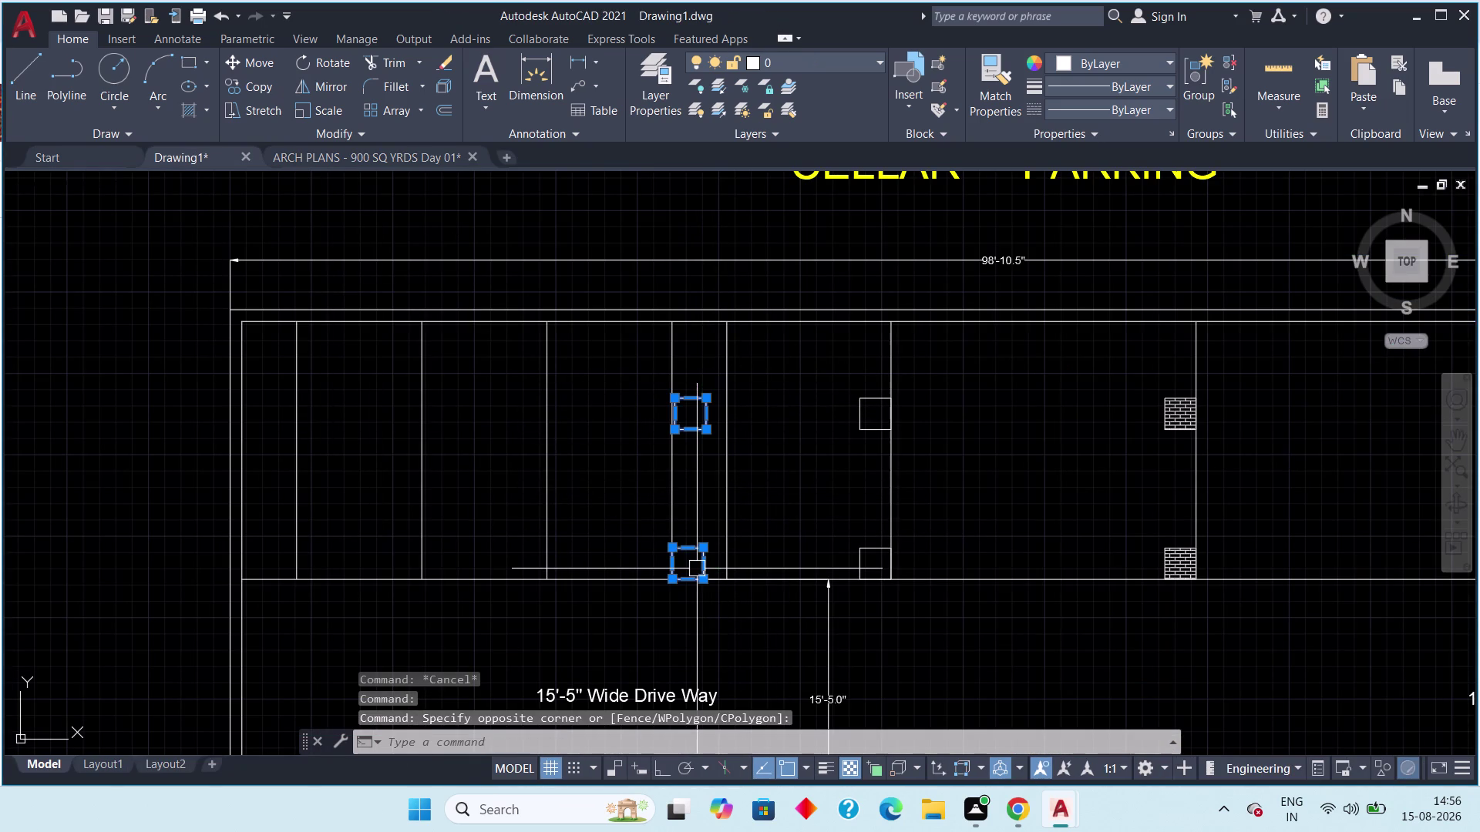
text(m)
key(space)
scroll(up, 3)
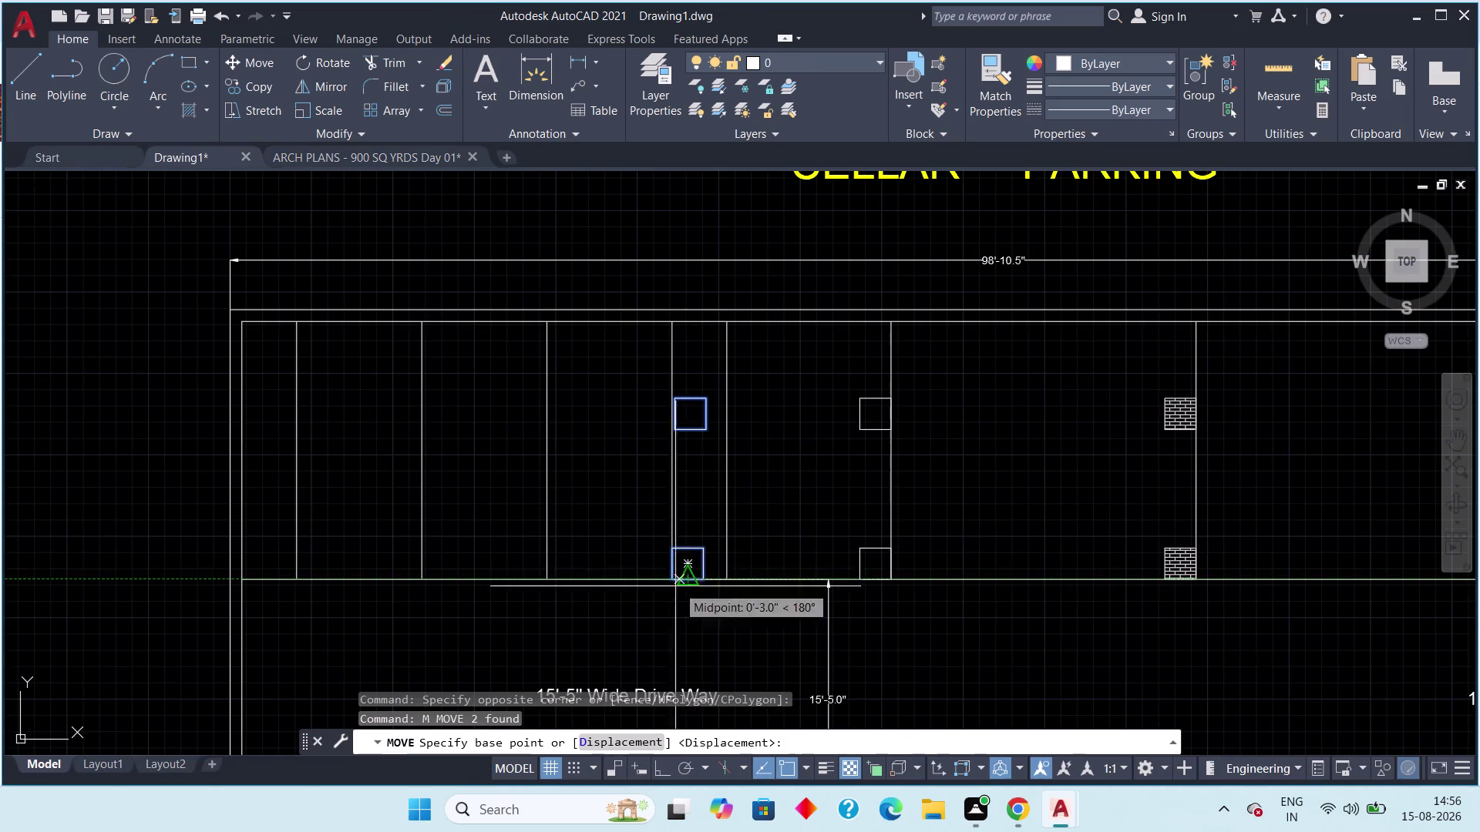
scroll(up, 3)
click(648, 561)
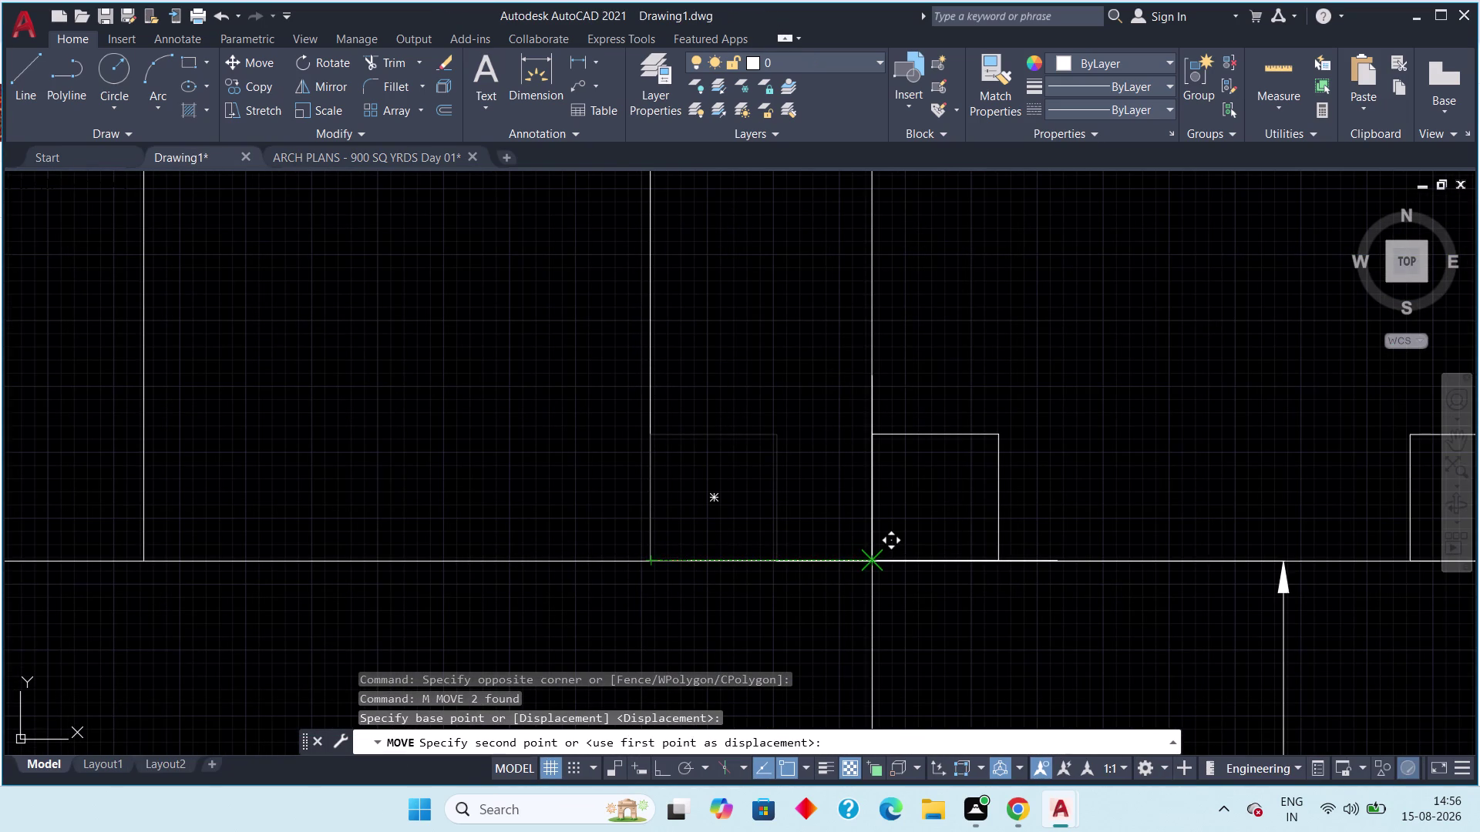
click(873, 555)
scroll(down, 3)
Move a single column from its corner onto the bay line.
middle_drag(1007, 508, 836, 553)
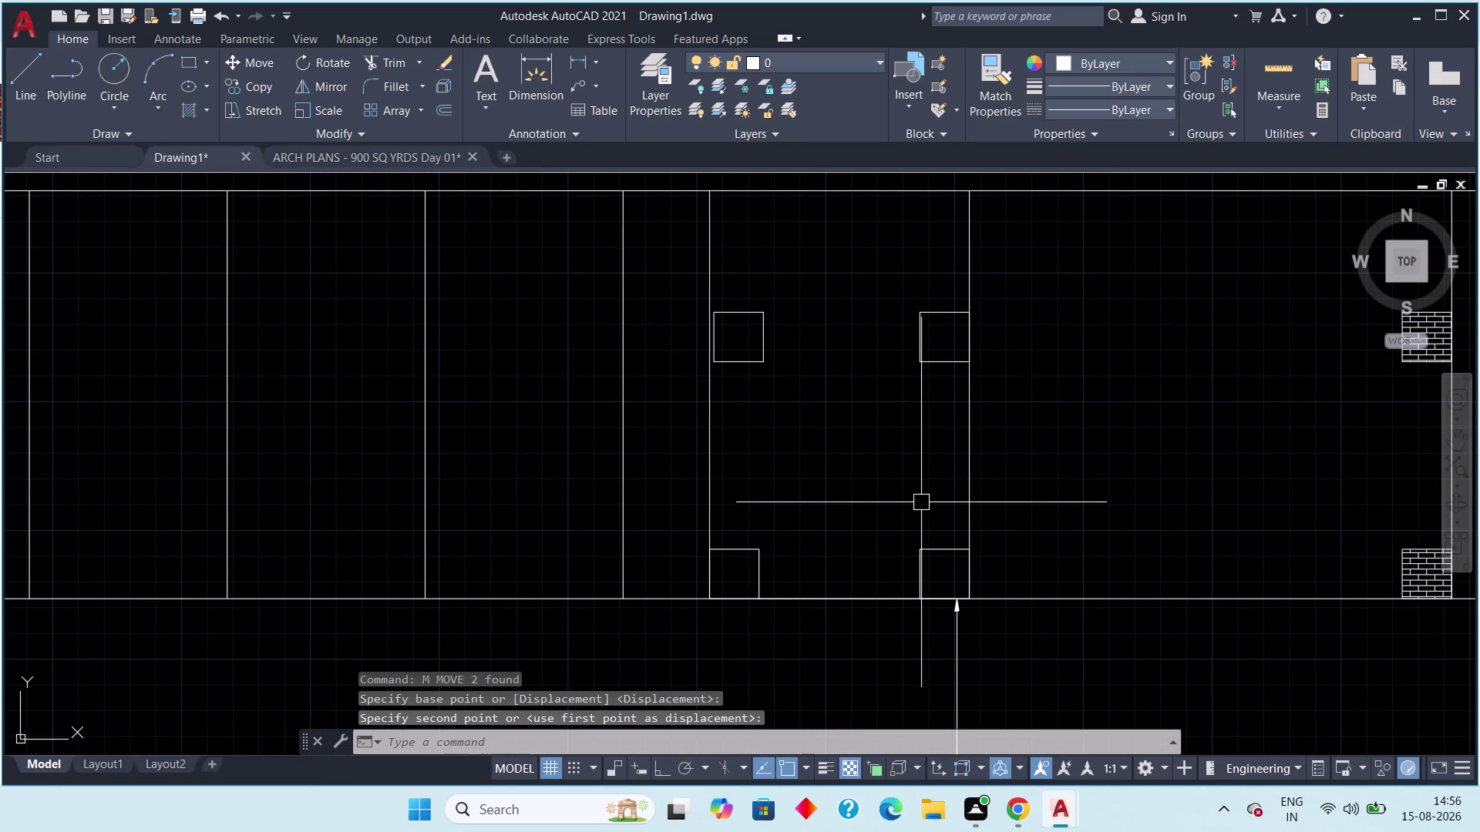
scroll(up, 3)
middle_drag(762, 498, 801, 660)
middle_drag(875, 377, 876, 394)
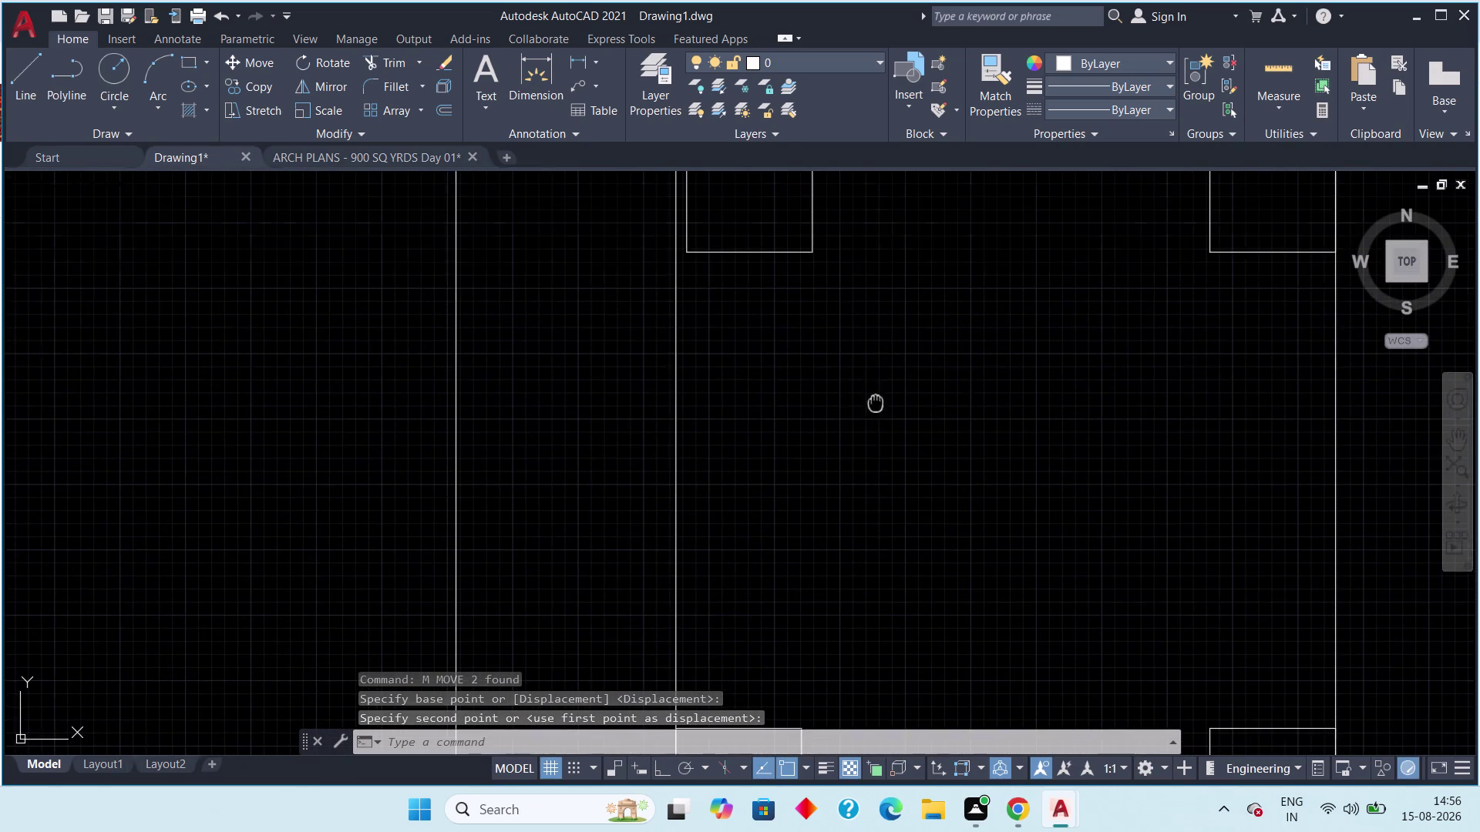
middle_drag(875, 394, 875, 635)
drag(838, 448, 769, 496)
drag(758, 507, 761, 518)
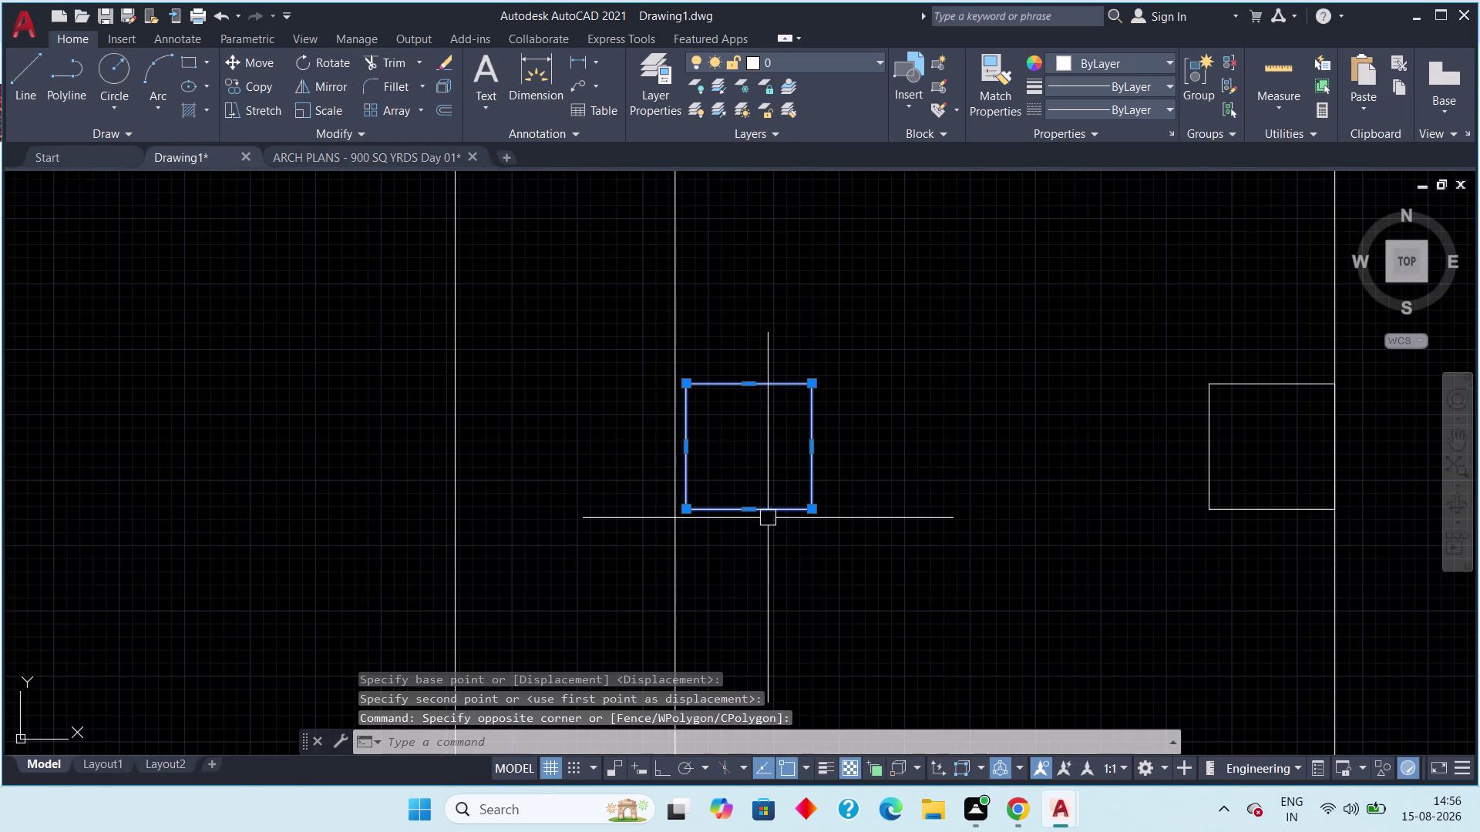
text(m)
key(space)
scroll(up, 3)
click(658, 481)
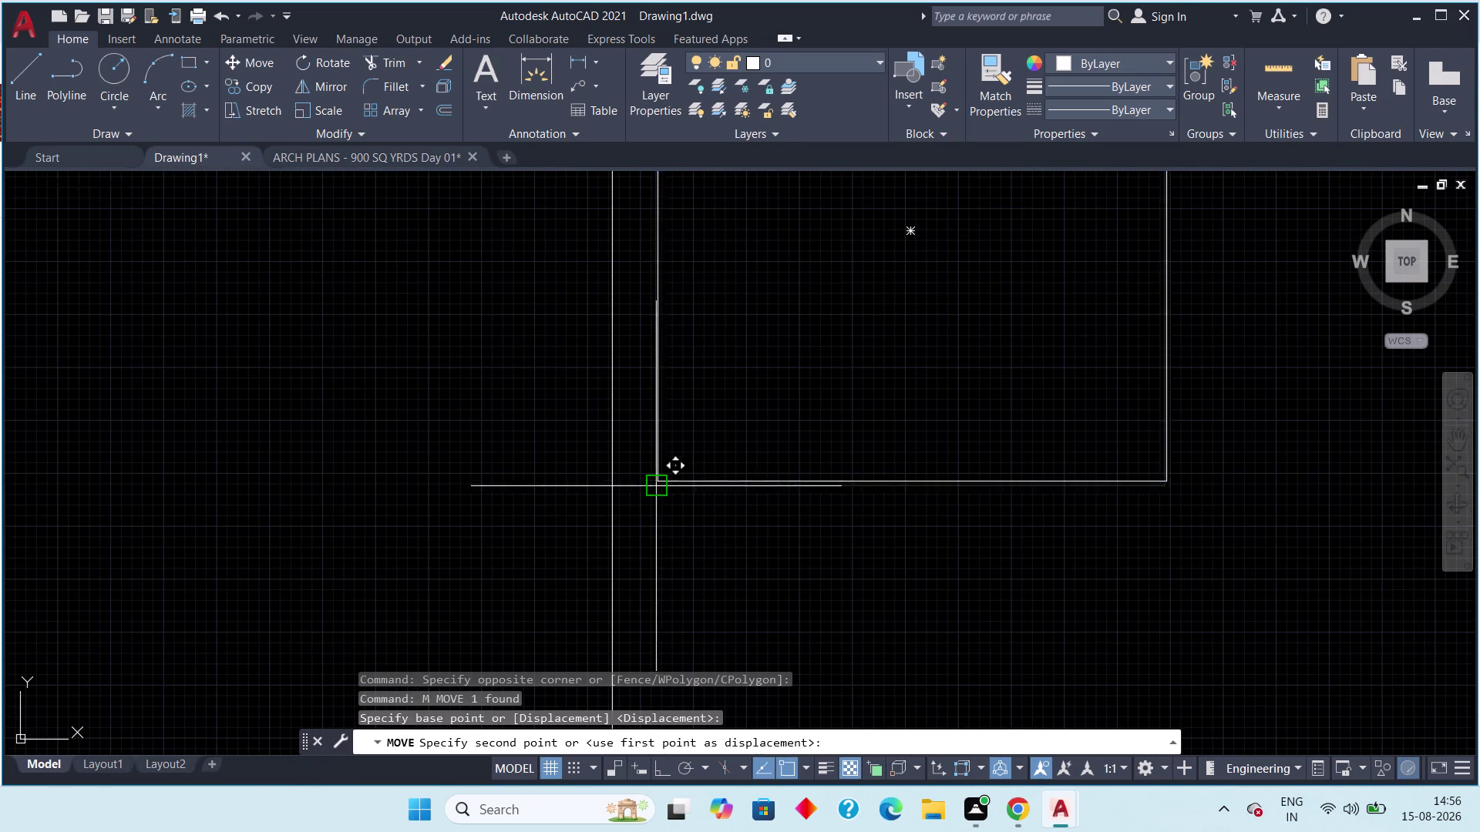
click(615, 484)
key(Escape)
Pan back to the bays and begin measuring the distance between bay lines.
scroll(down, 3)
scroll(down, 3)
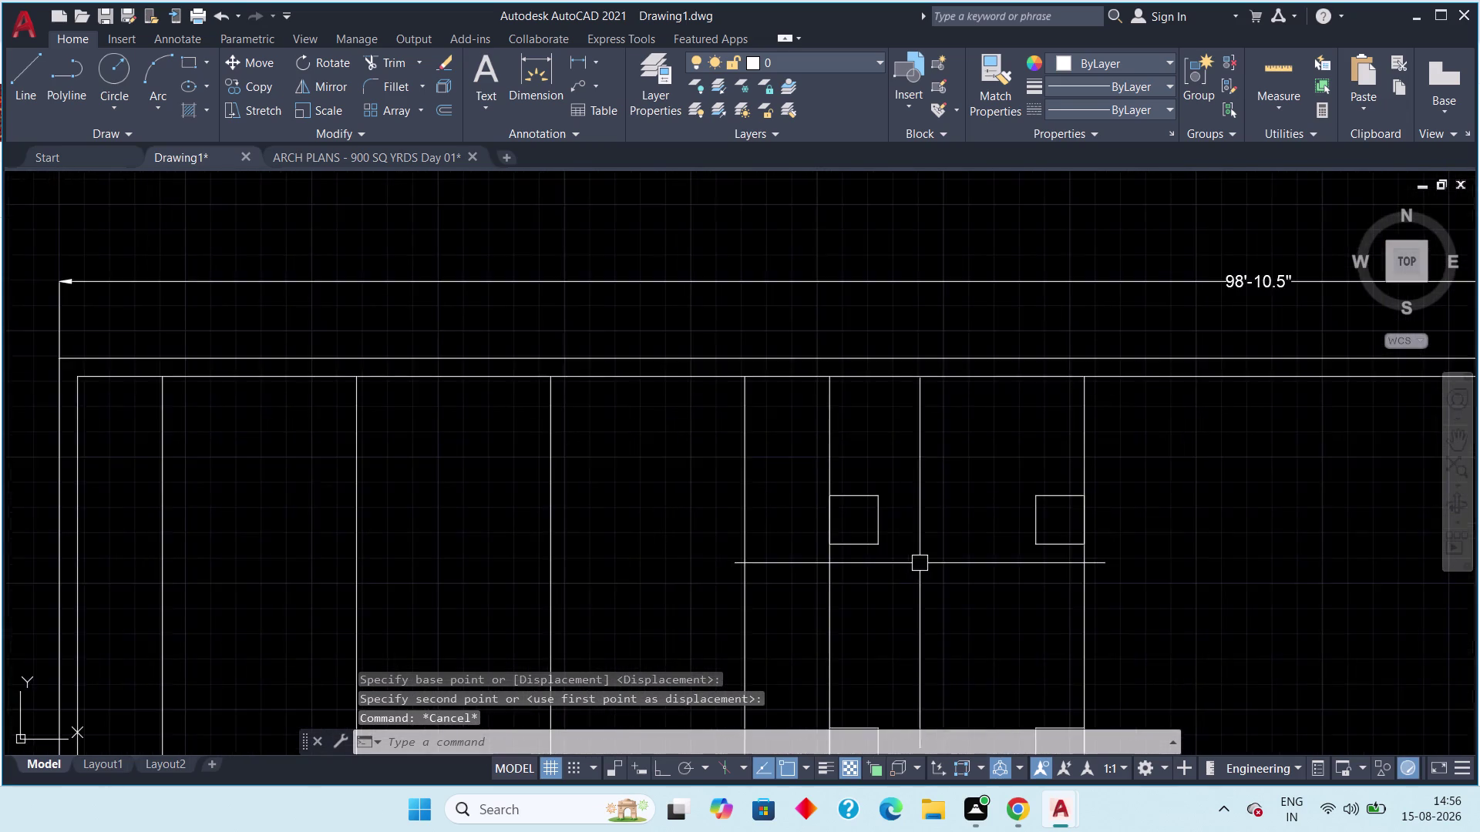
middle_drag(927, 563, 678, 479)
middle_drag(775, 526, 725, 462)
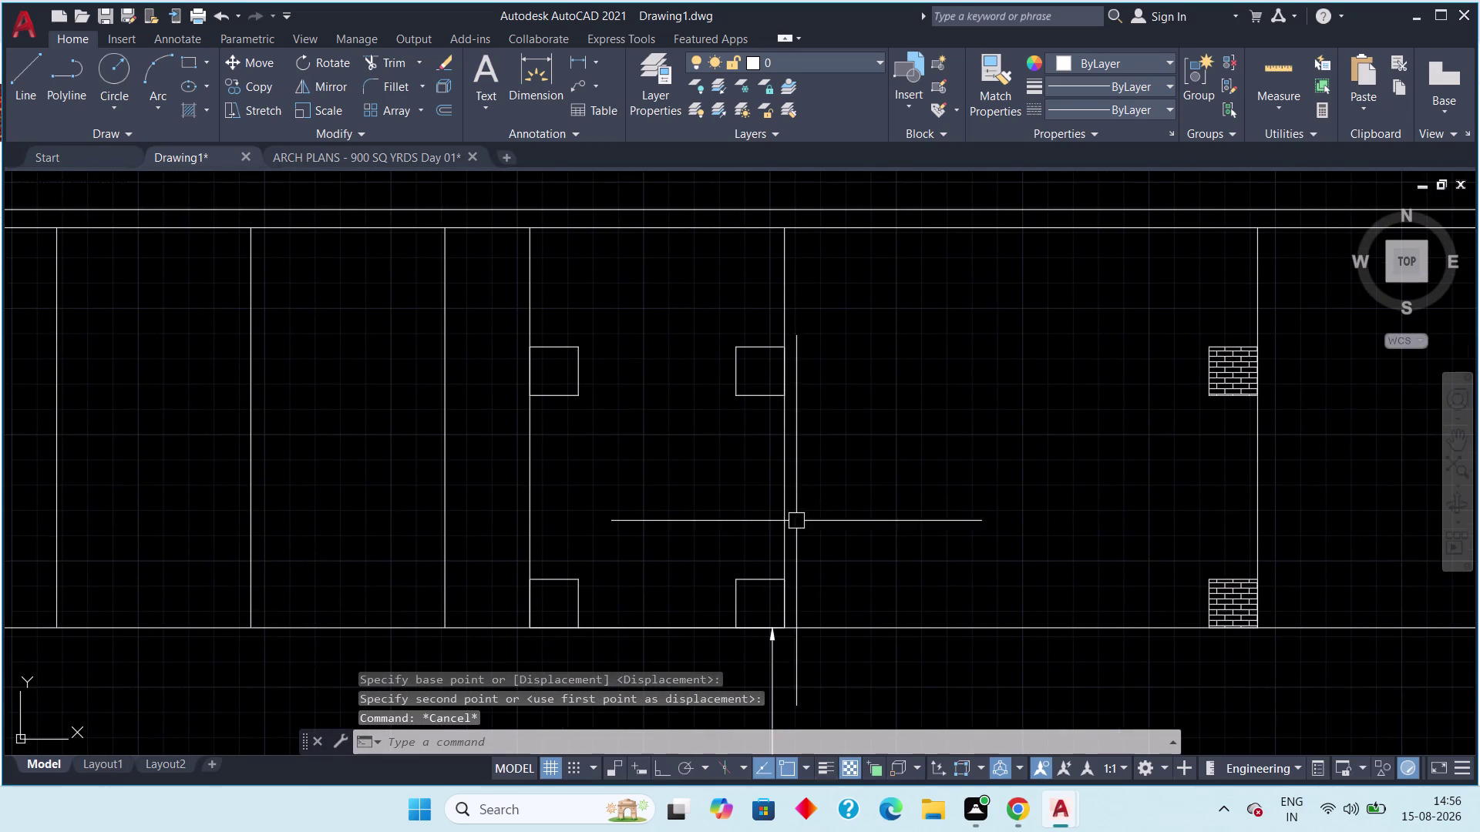
scroll(down, 3)
click(577, 58)
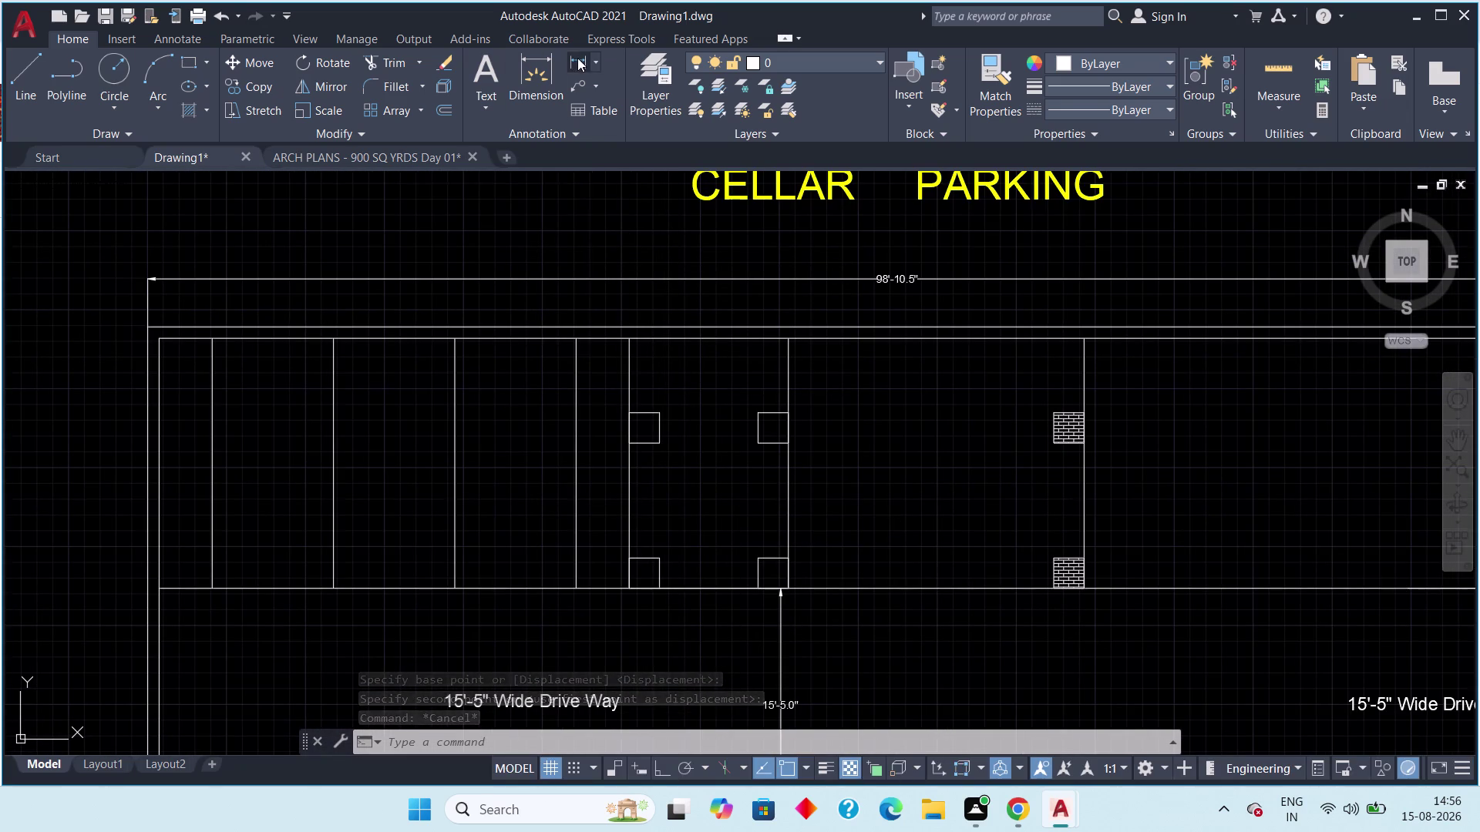
Measure between two points, then erase the extra vertical line beside the column.
click(628, 347)
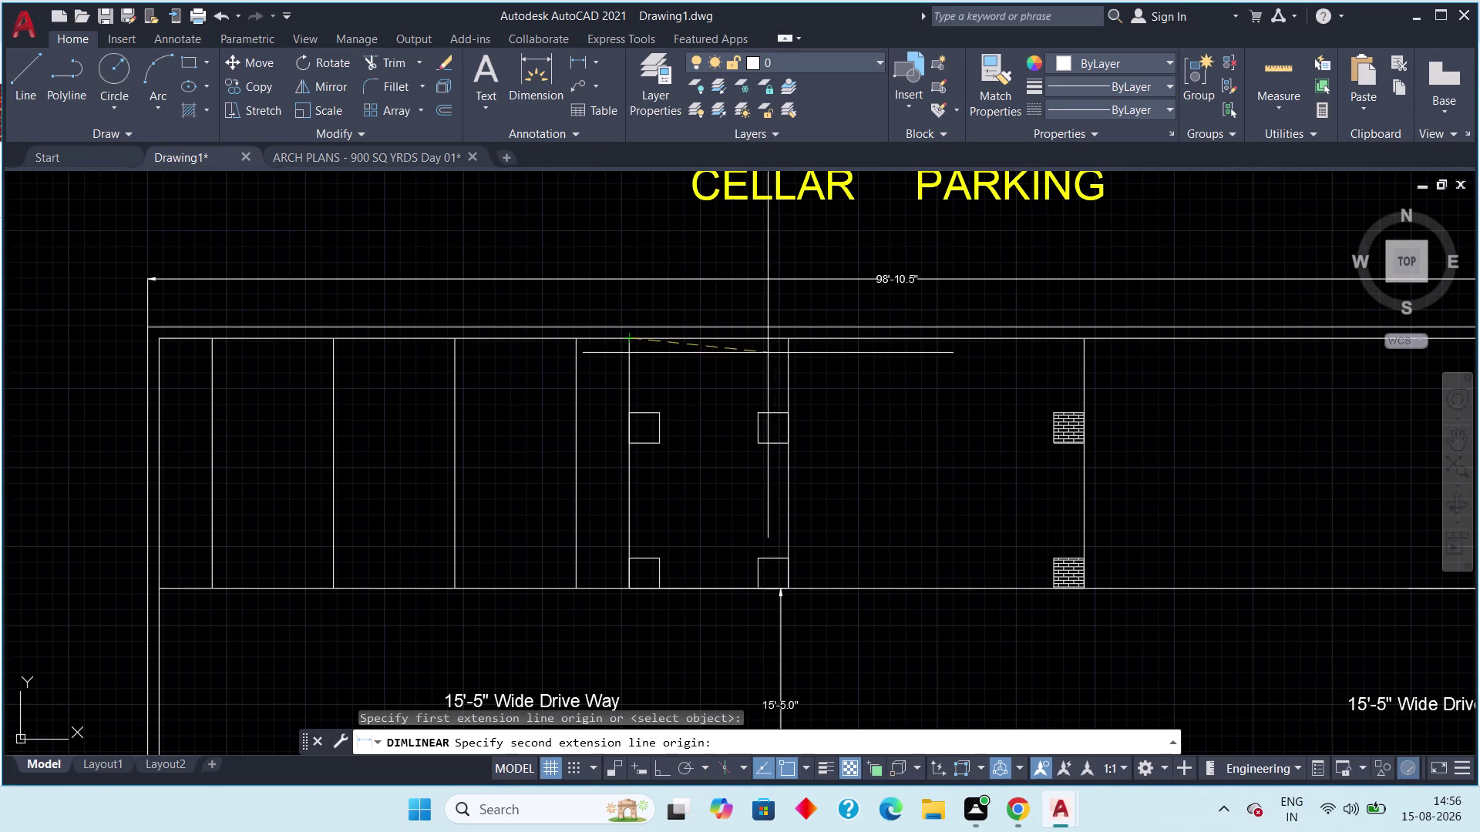
click(783, 340)
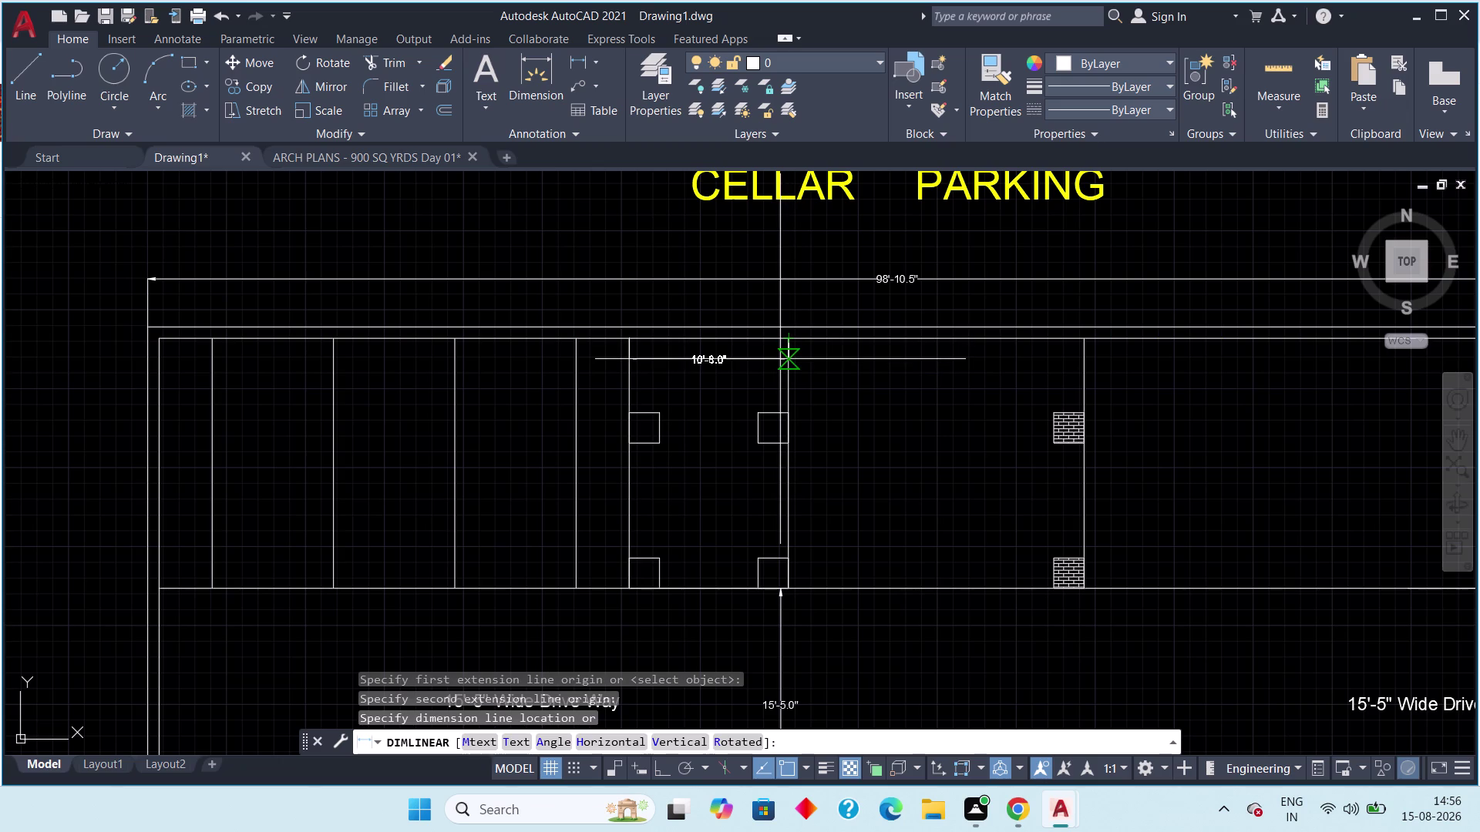
key(Escape)
key(Escape)
click(804, 362)
click(784, 368)
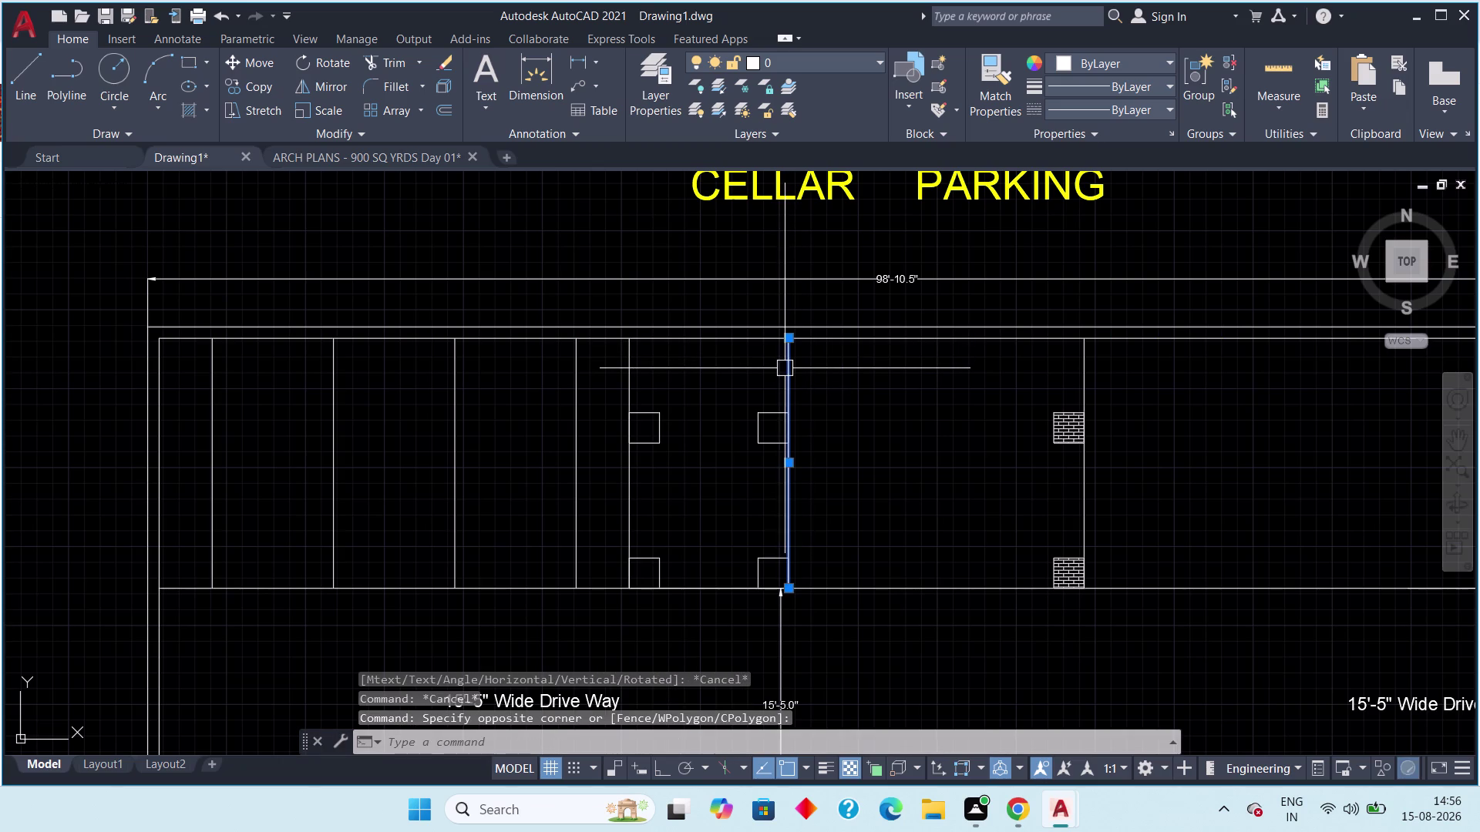
key(Delete)
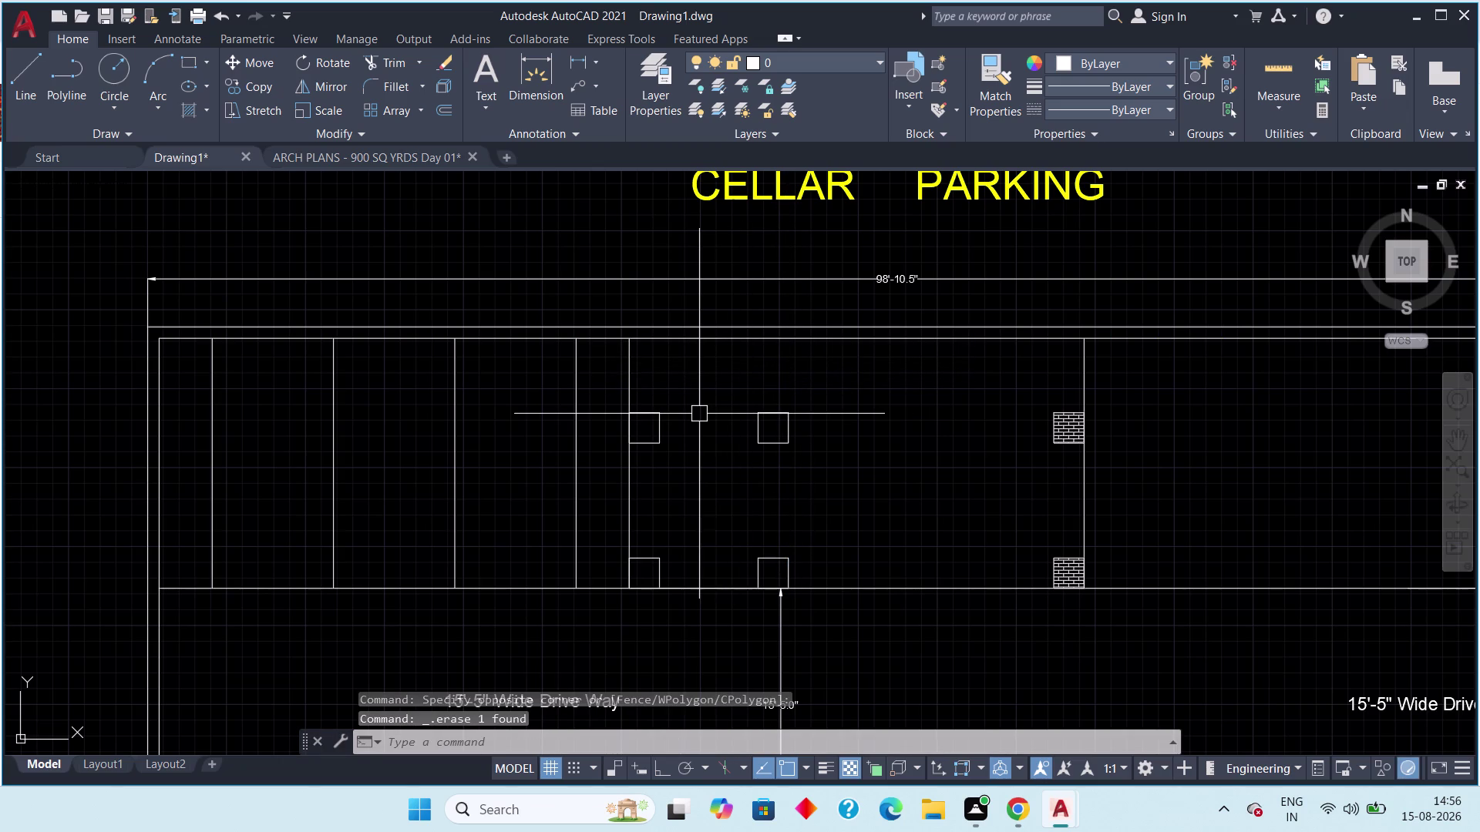
Offset the bay line 8' to the right.
text(off)
key(space)
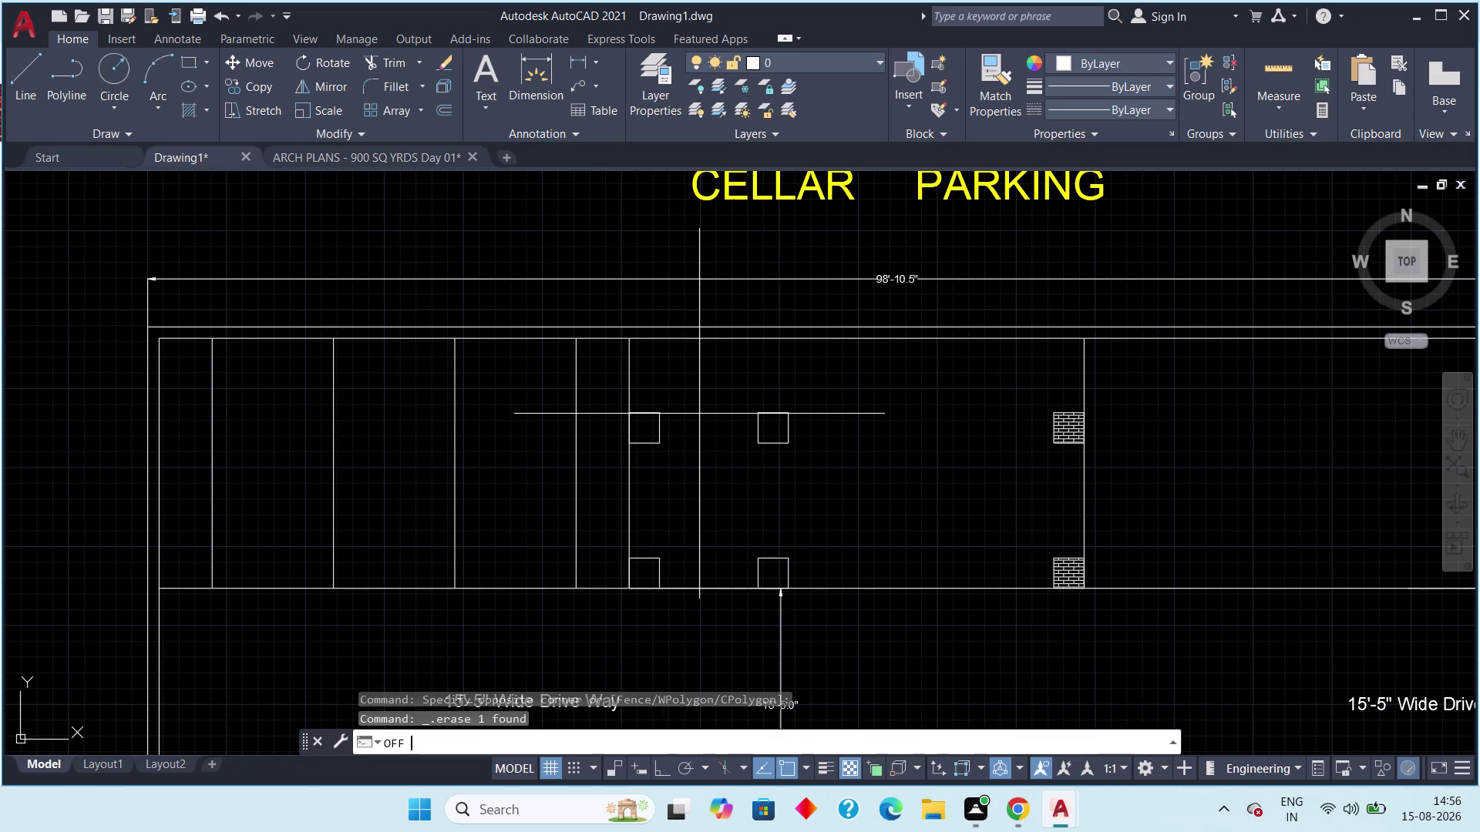
text(8')
key(space)
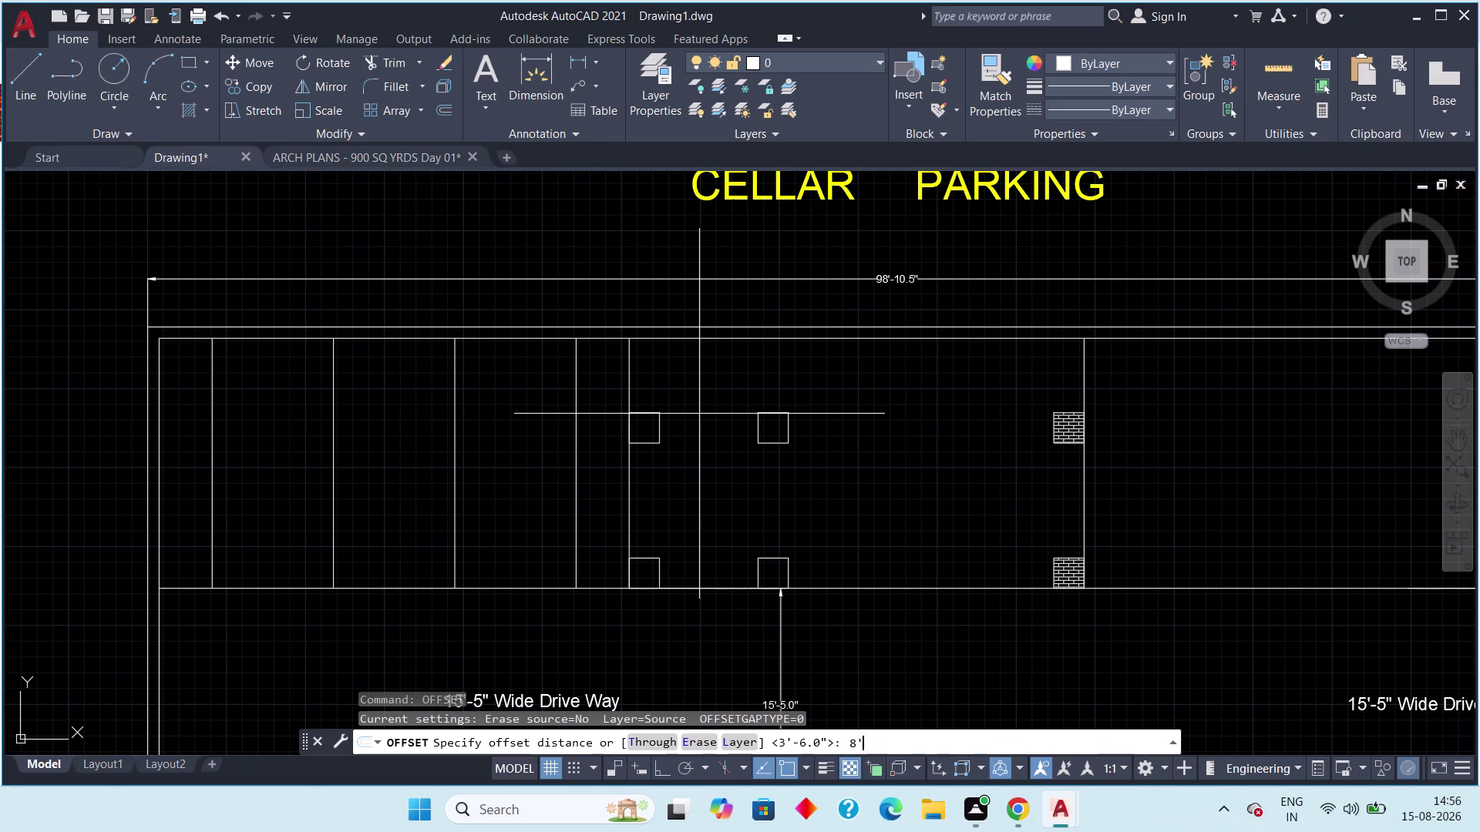
click(636, 477)
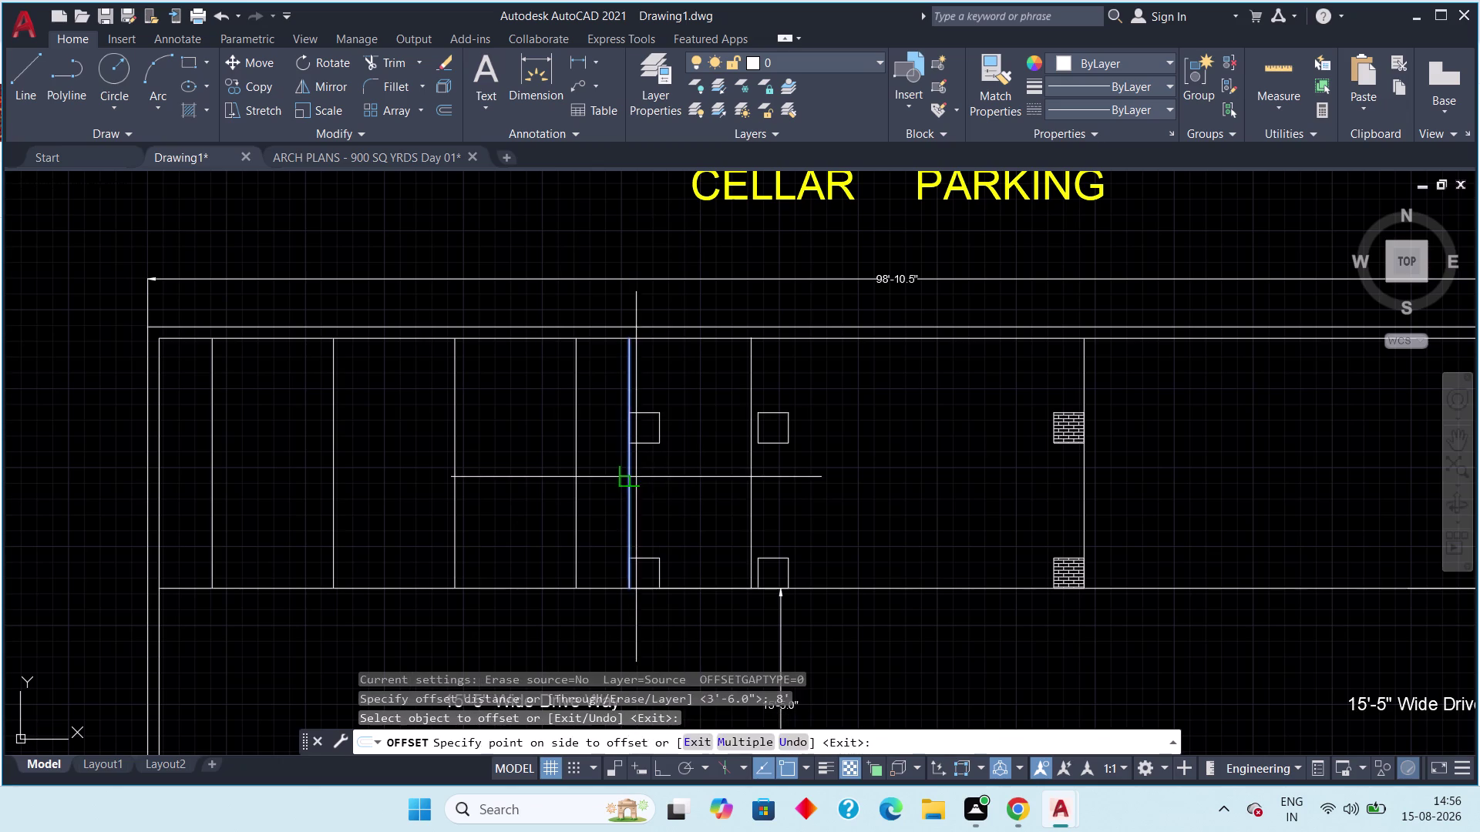
click(723, 485)
key(Escape)
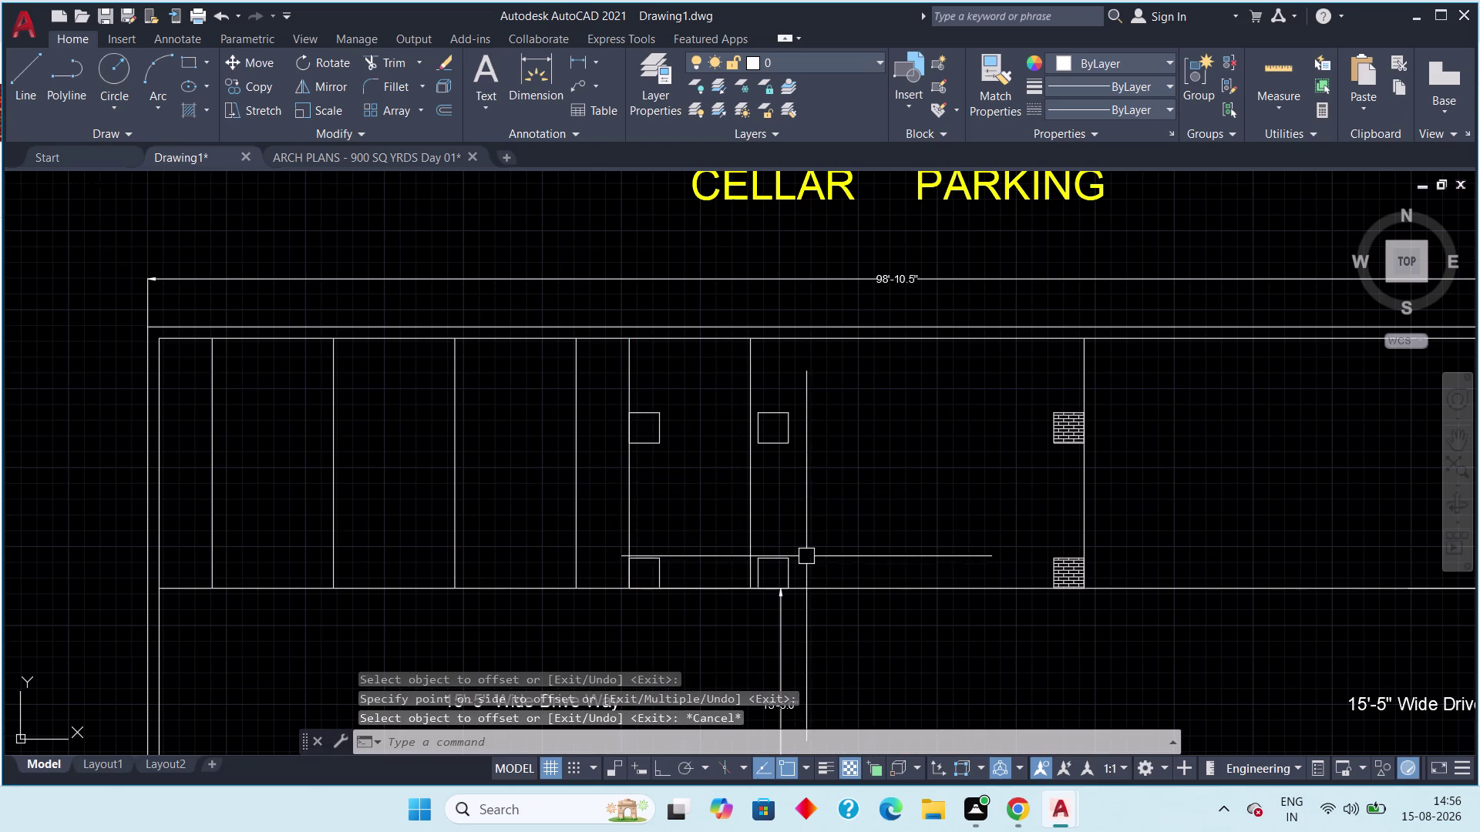
click(807, 542)
click(776, 569)
key(Escape)
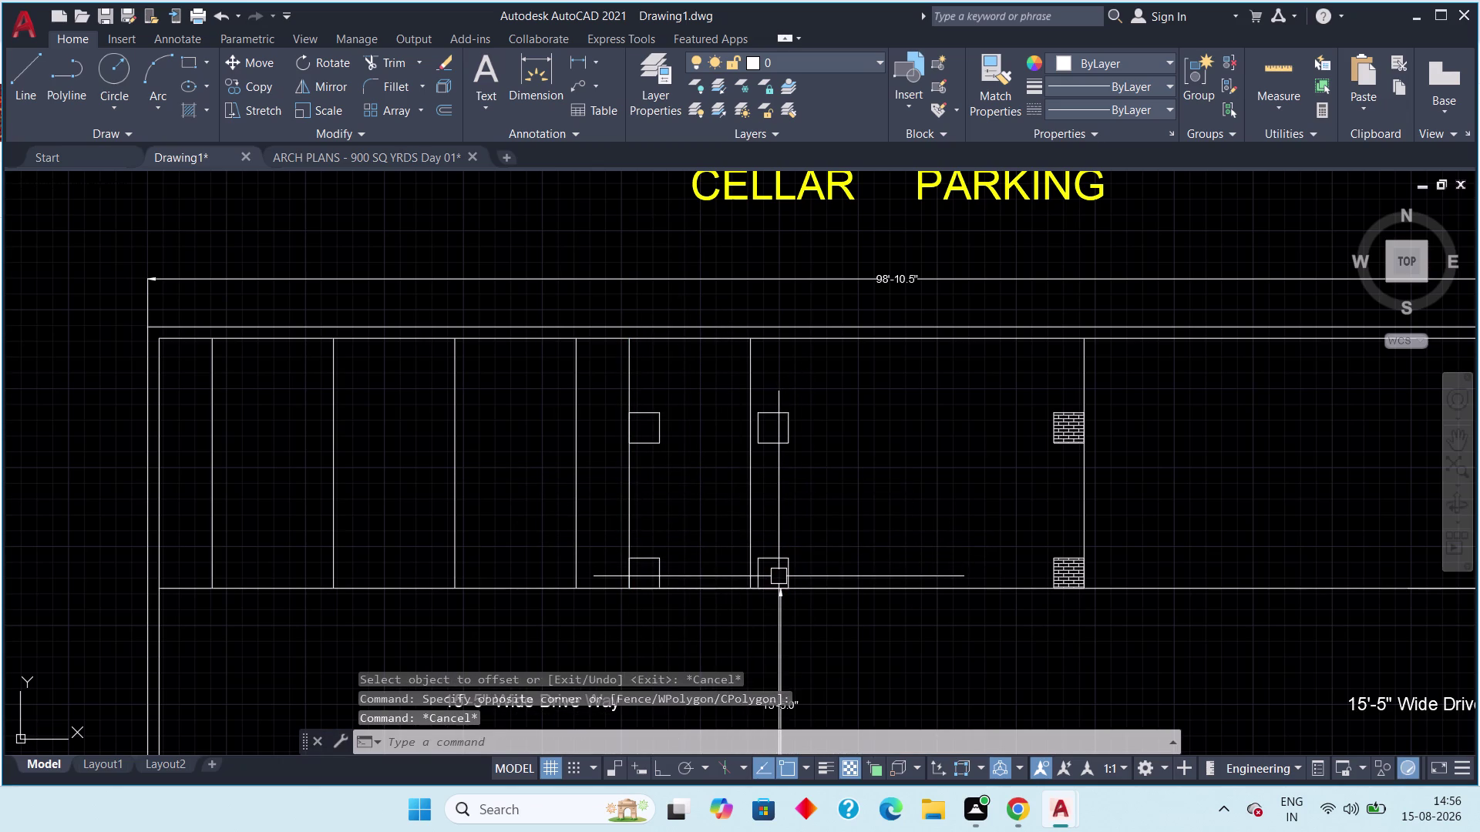
key(Escape)
key(Escape)
middle_drag(824, 555, 879, 539)
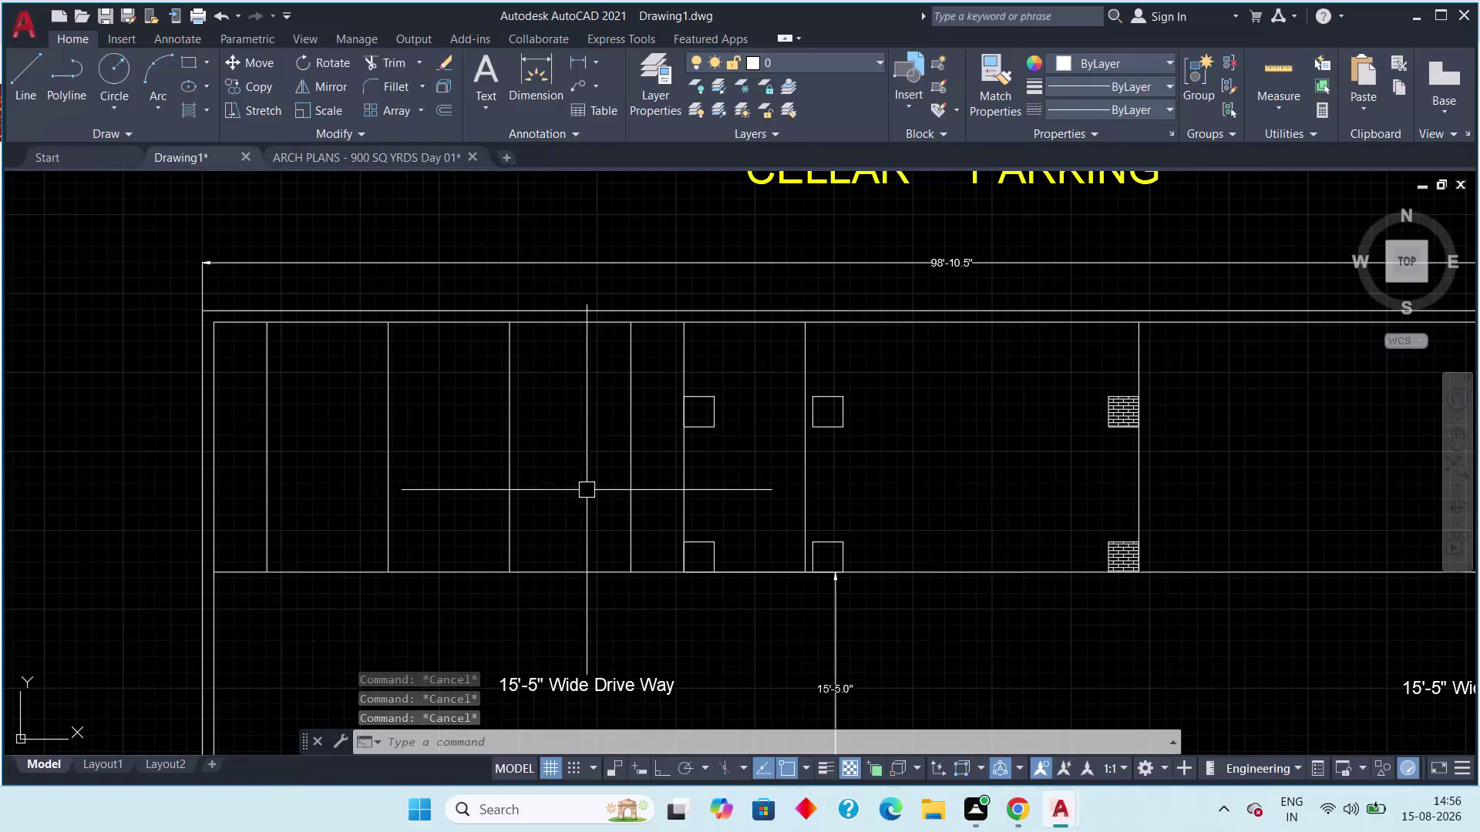
Move the middle column pair to the left of its bay line, then view ARCH PLANS.
click(727, 373)
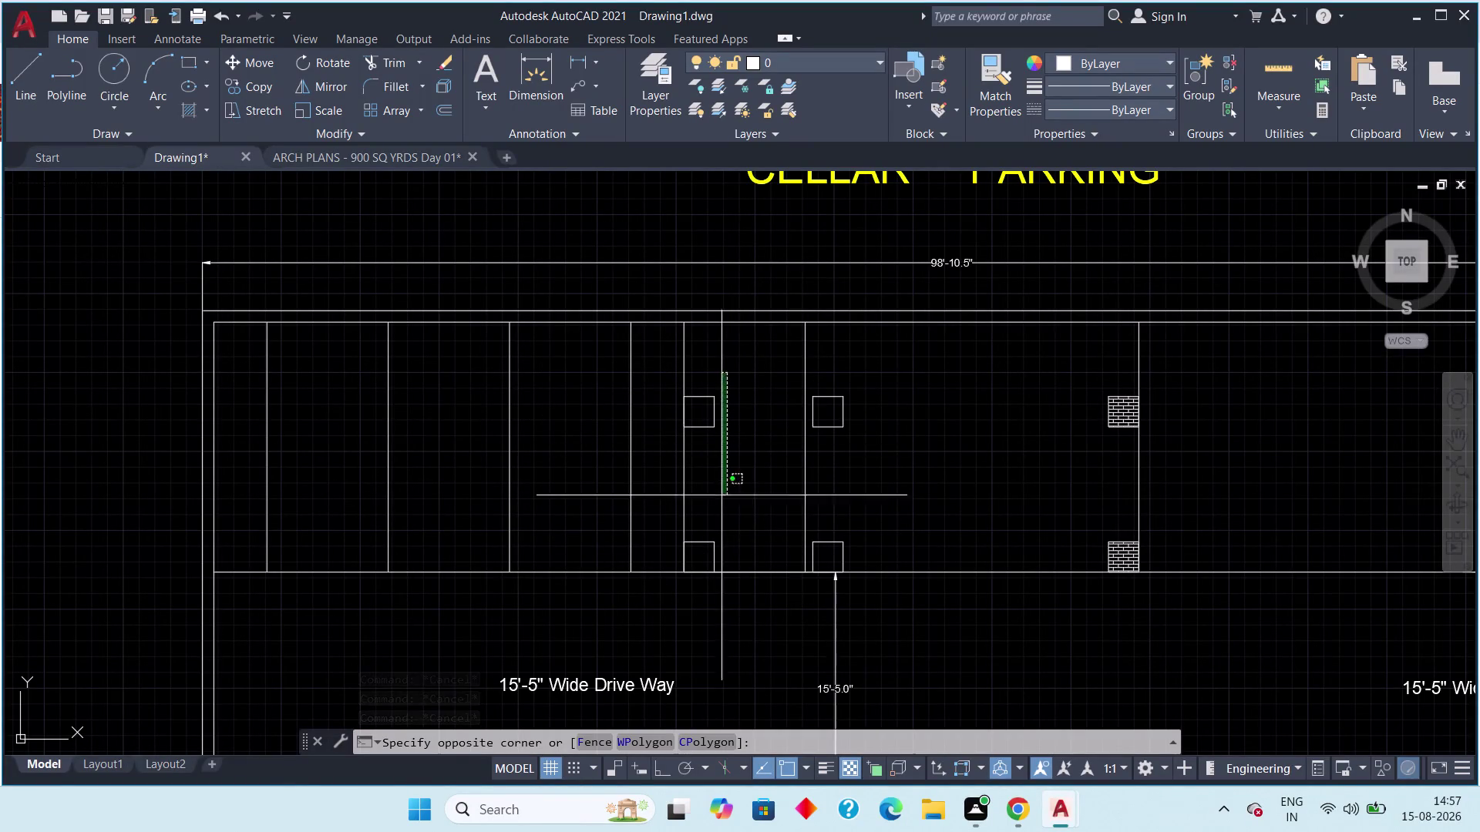
click(707, 564)
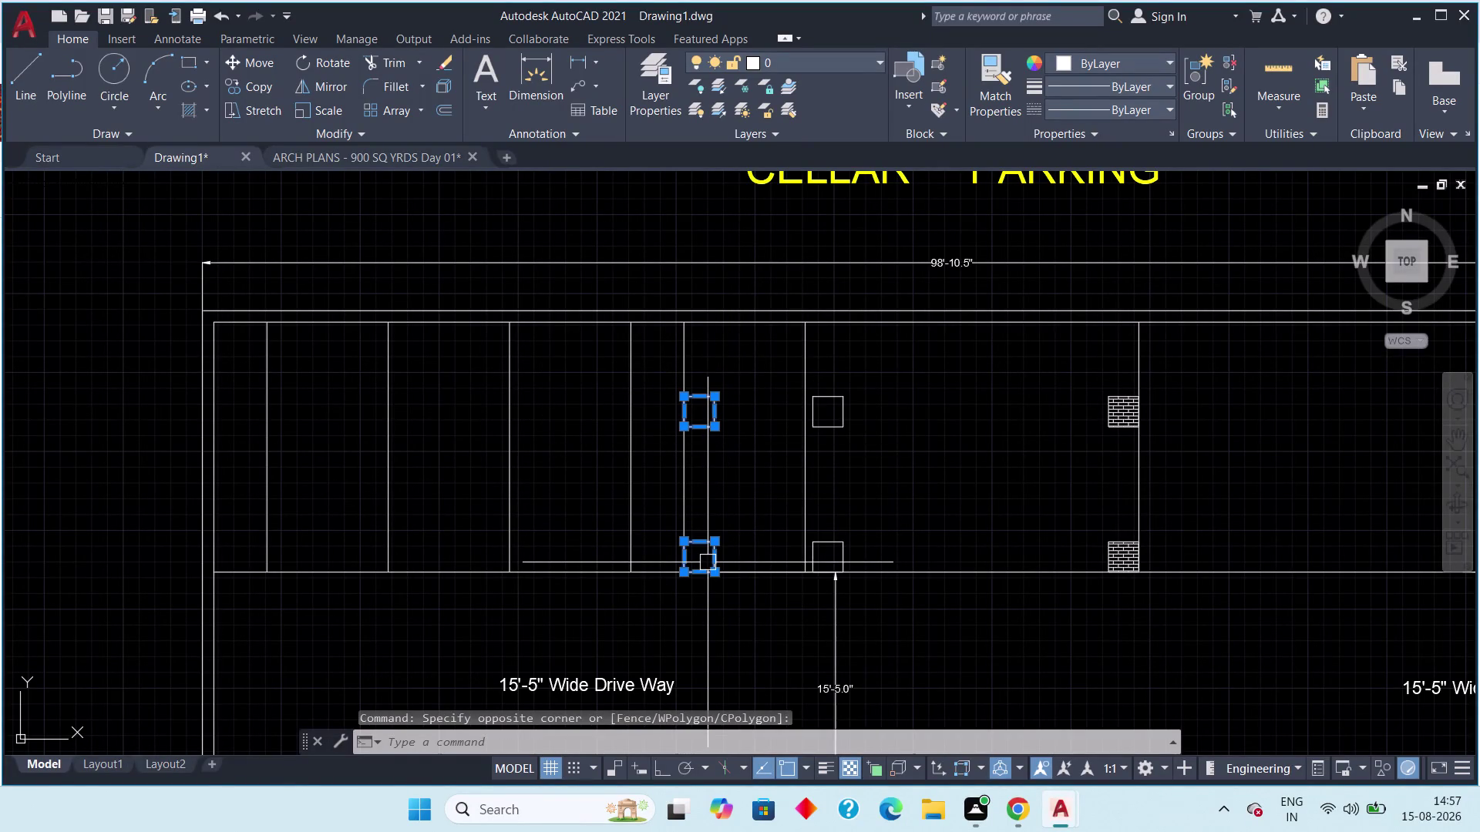
key(m)
key(space)
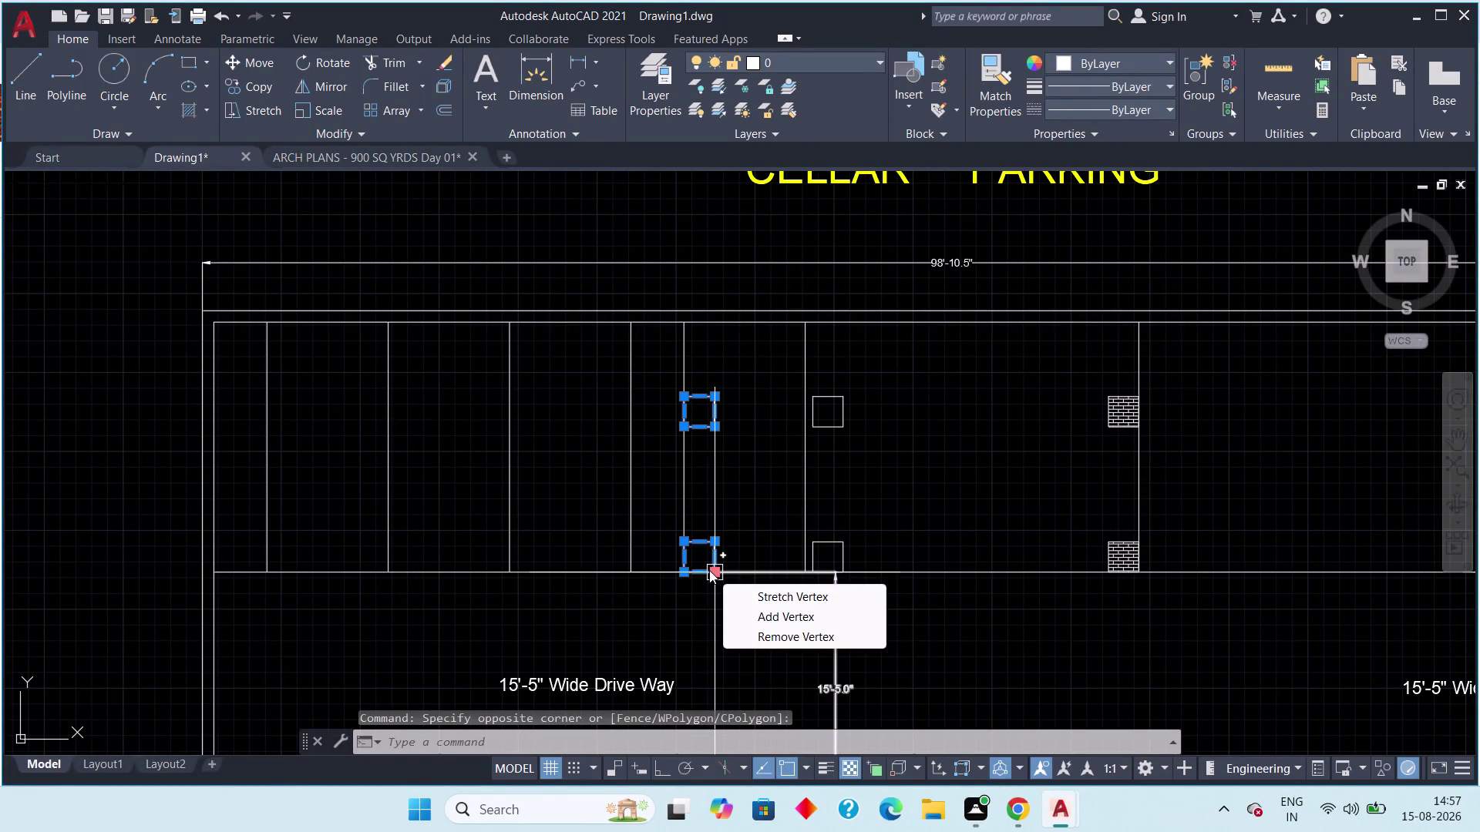
scroll(up, 3)
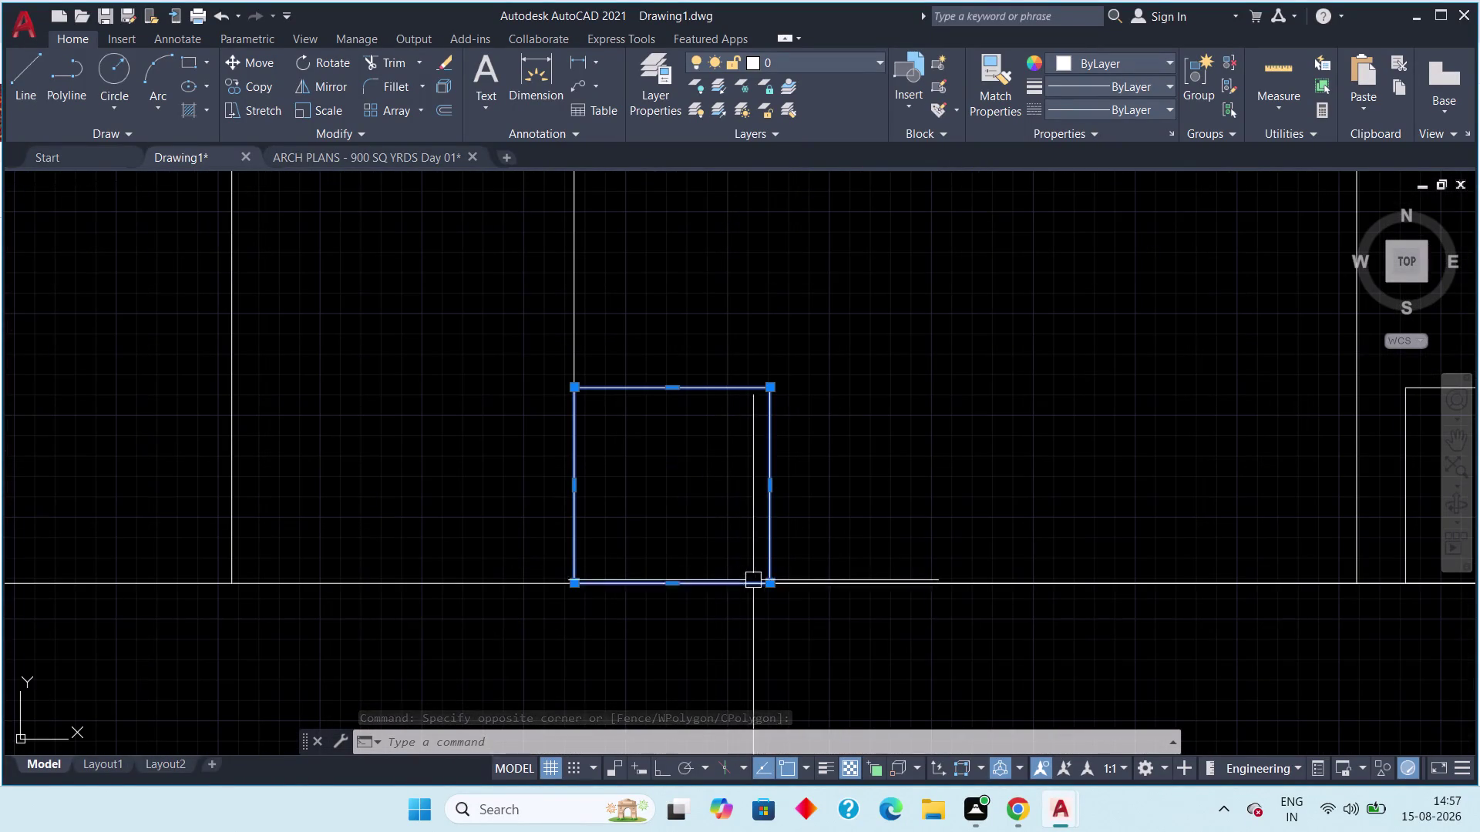
text(m)
key(space)
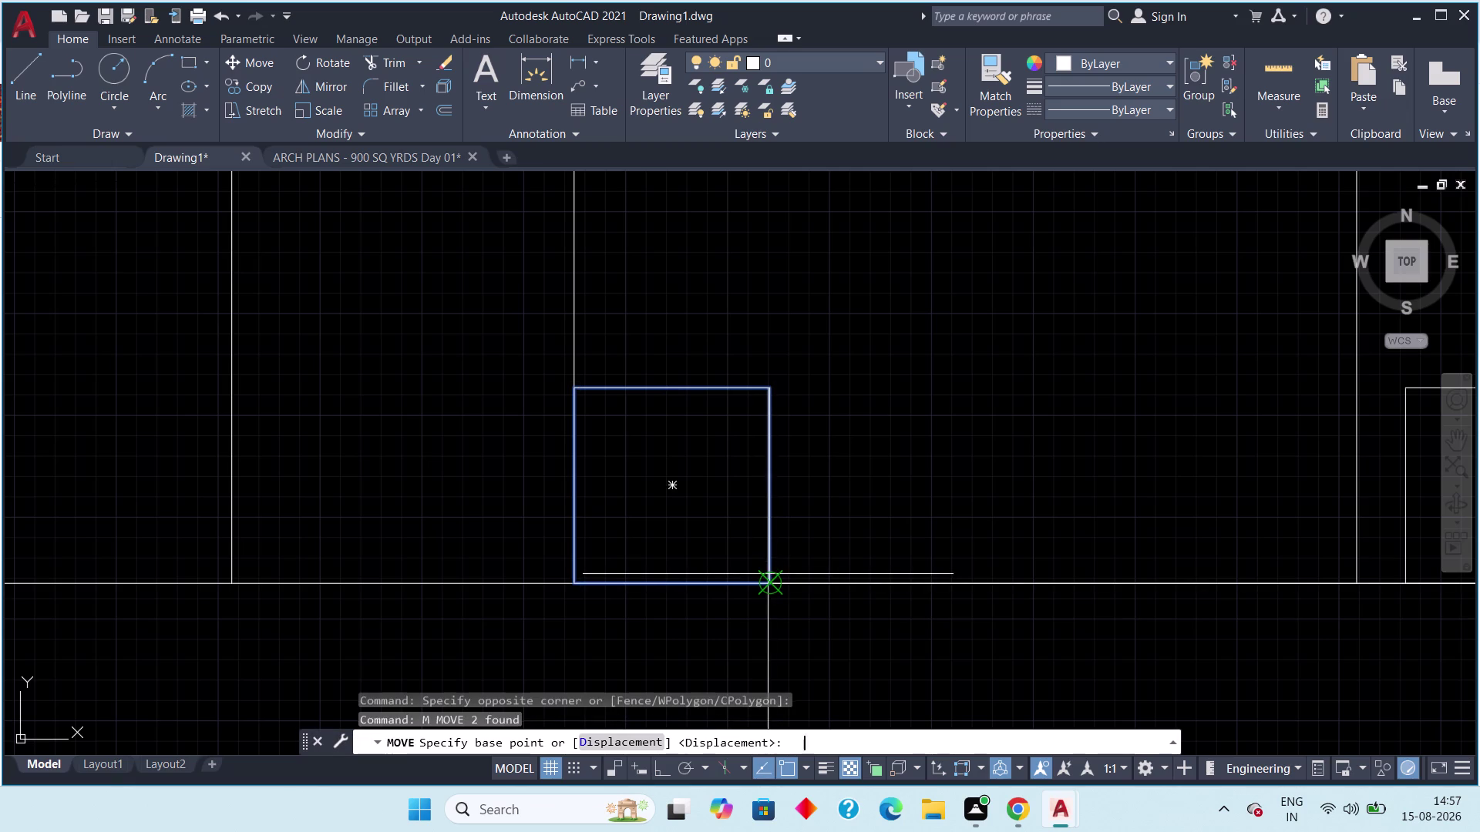
scroll(up, 3)
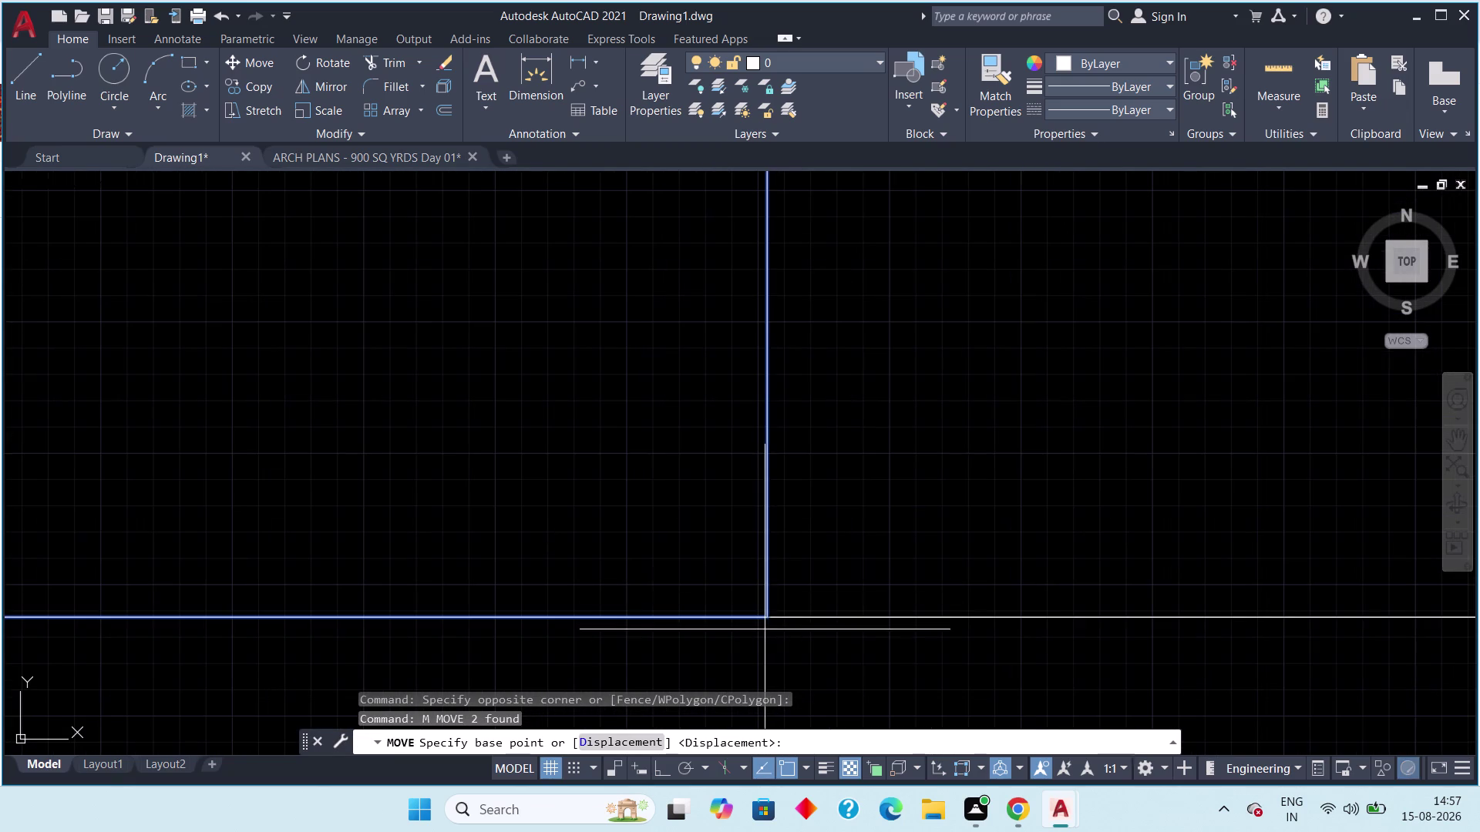
click(763, 615)
scroll(down, 3)
middle_drag(441, 560, 748, 551)
scroll(down, 3)
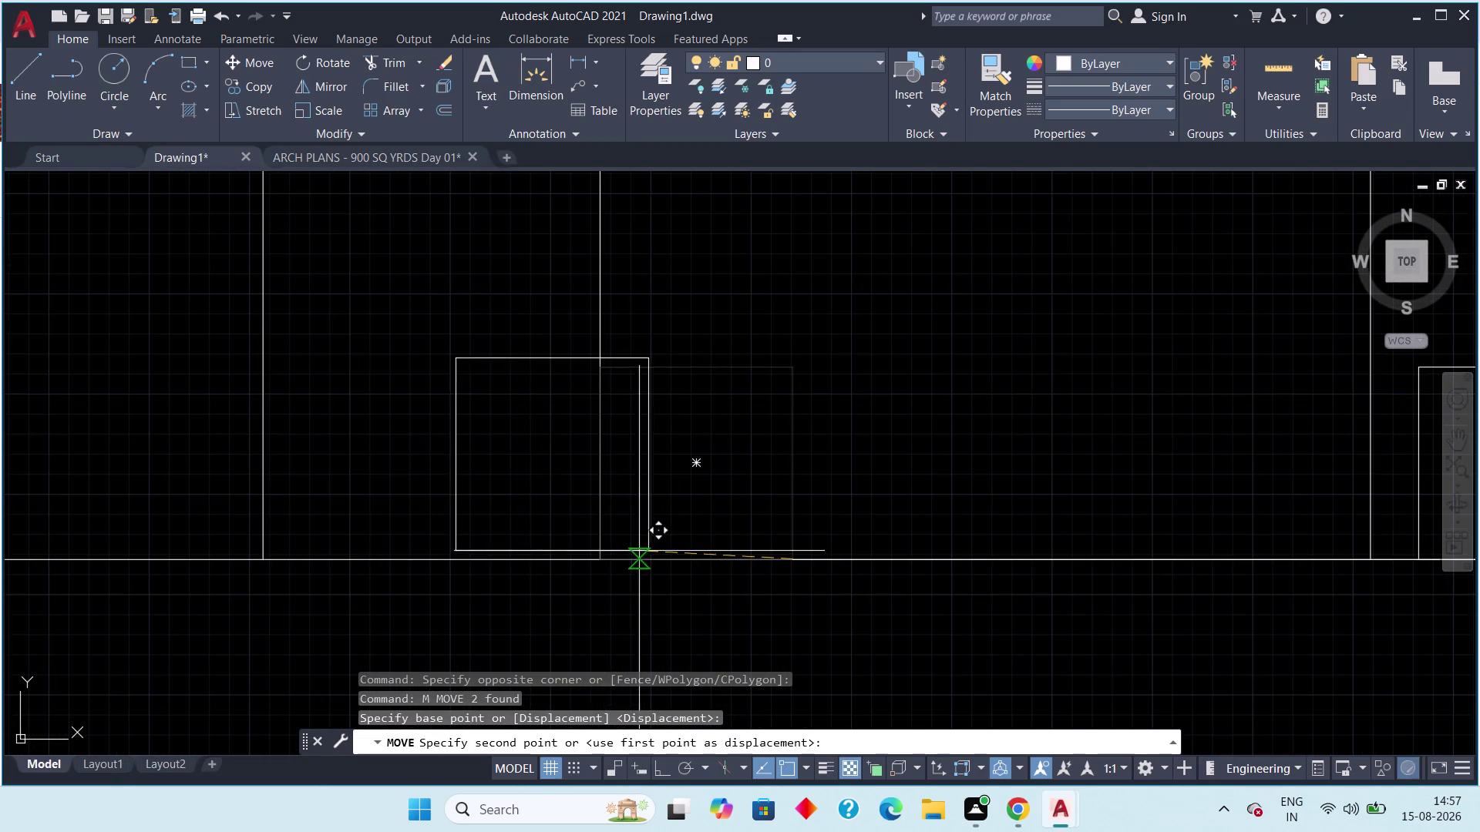
click(603, 561)
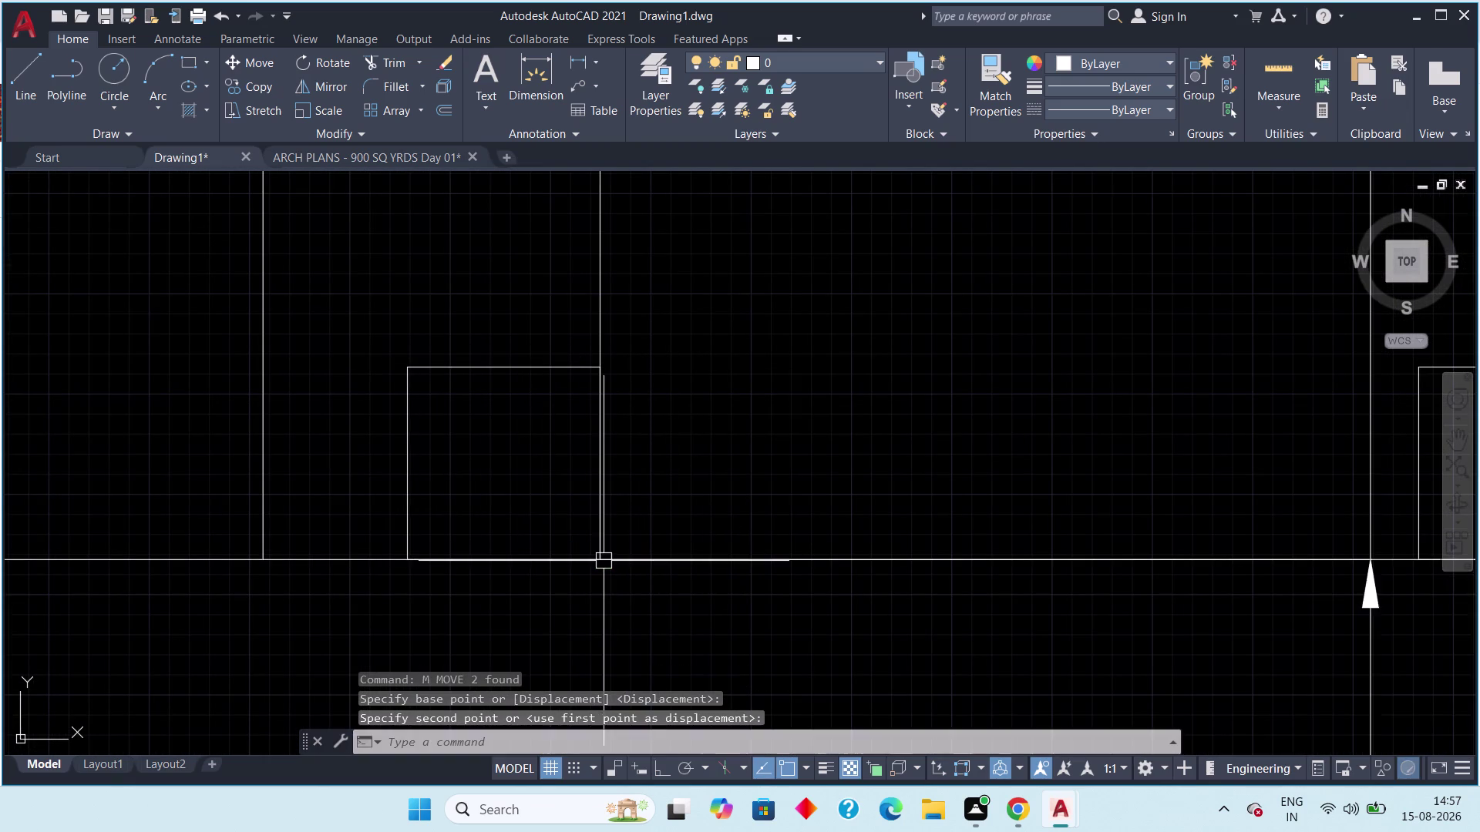
scroll(down, 3)
middle_drag(646, 518, 624, 565)
scroll(down, 3)
key(Escape)
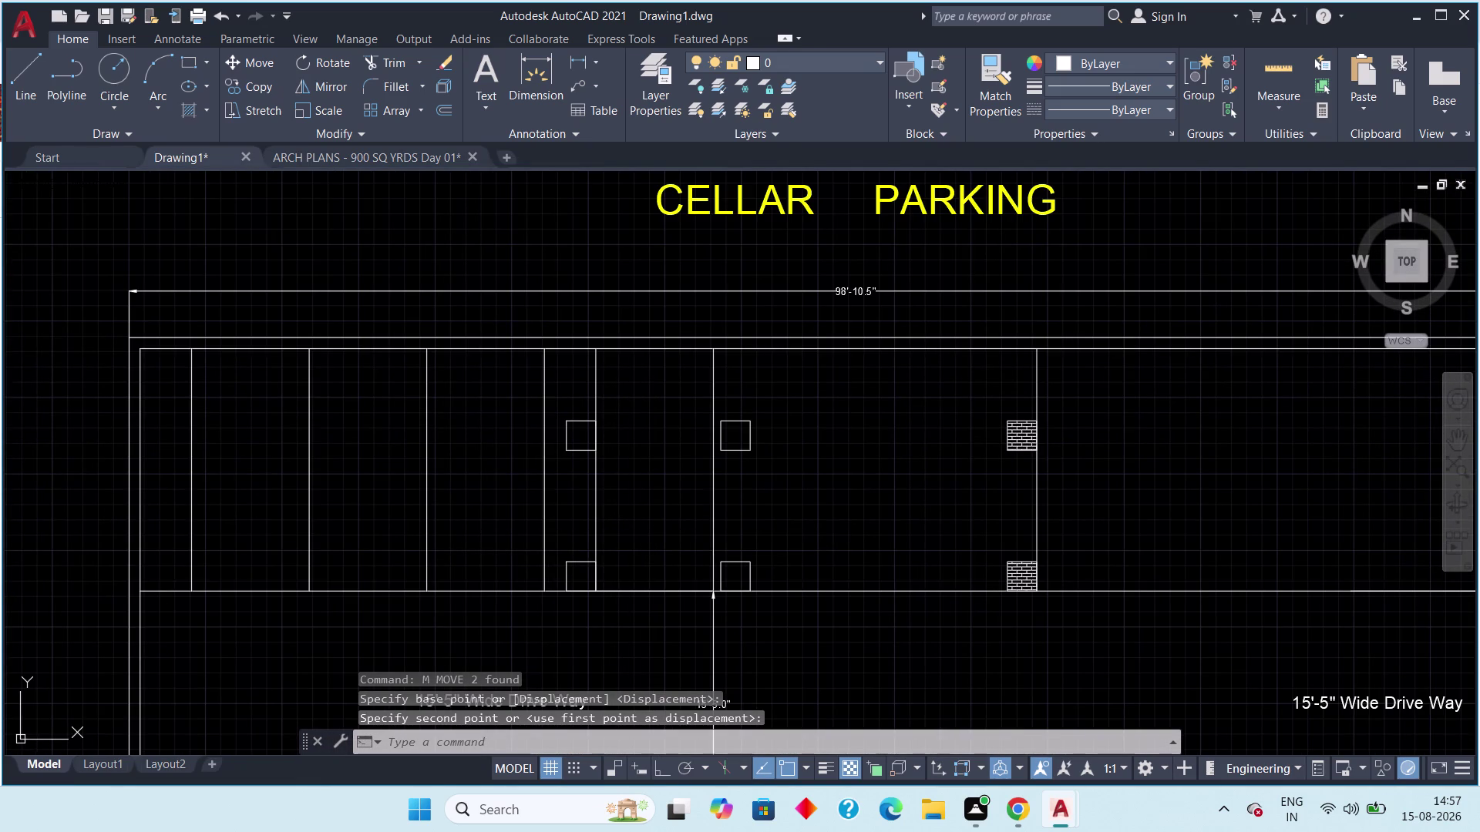
click(344, 146)
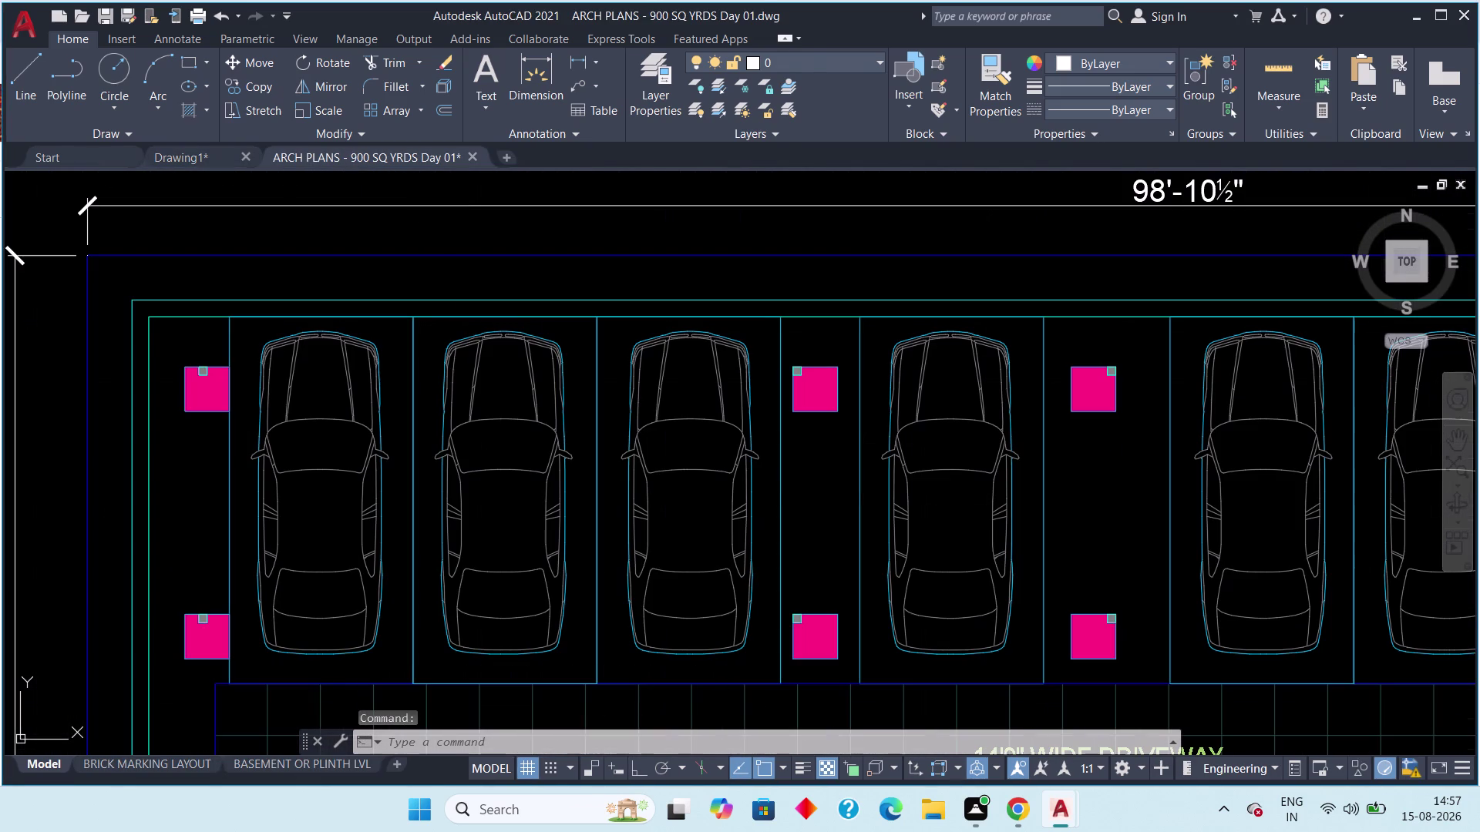
Check the ARCH PLANS column layout, then move the second column pair in Drawing1.
middle_drag(835, 482, 723, 467)
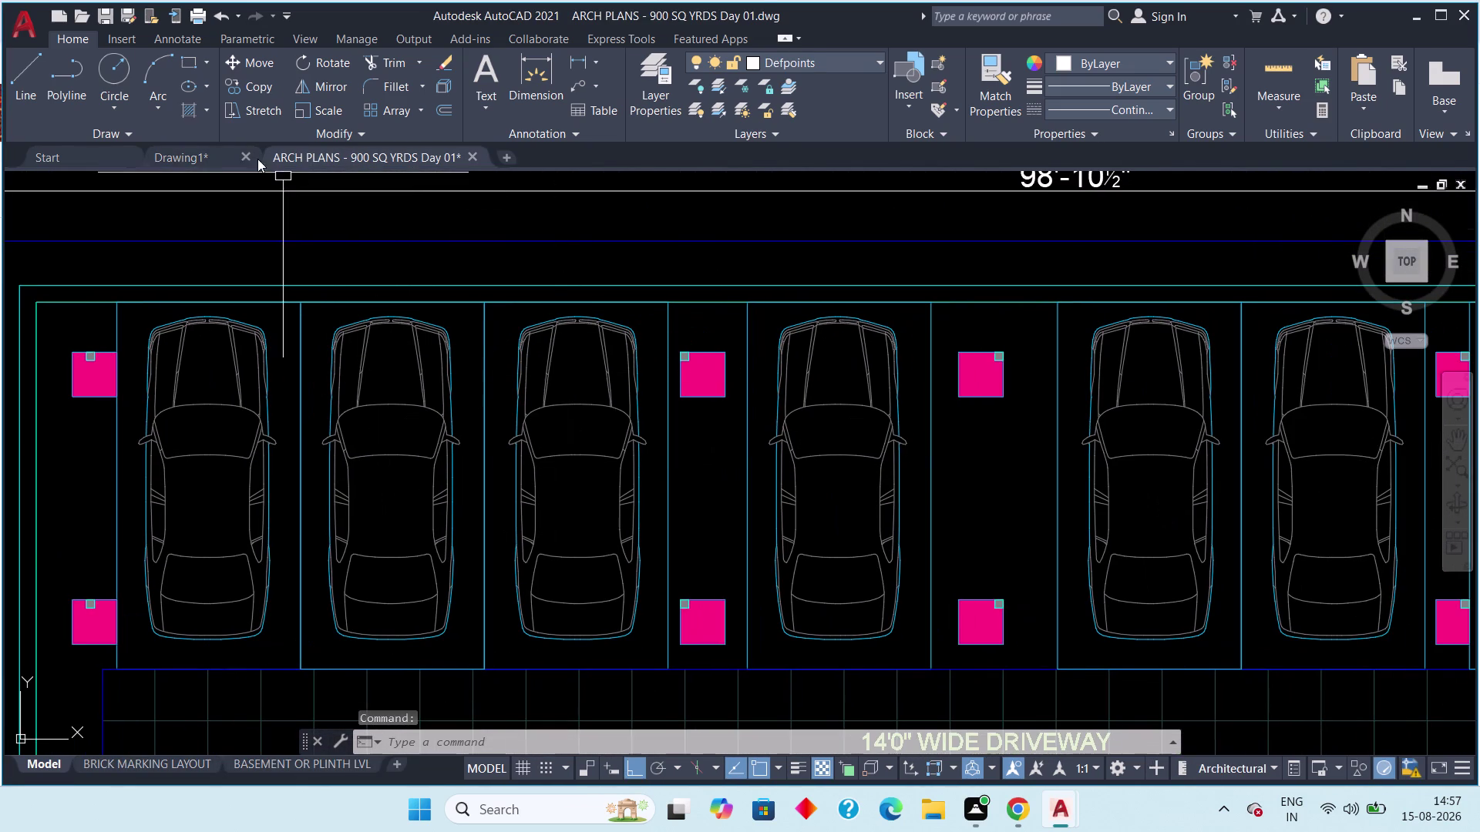
click(186, 155)
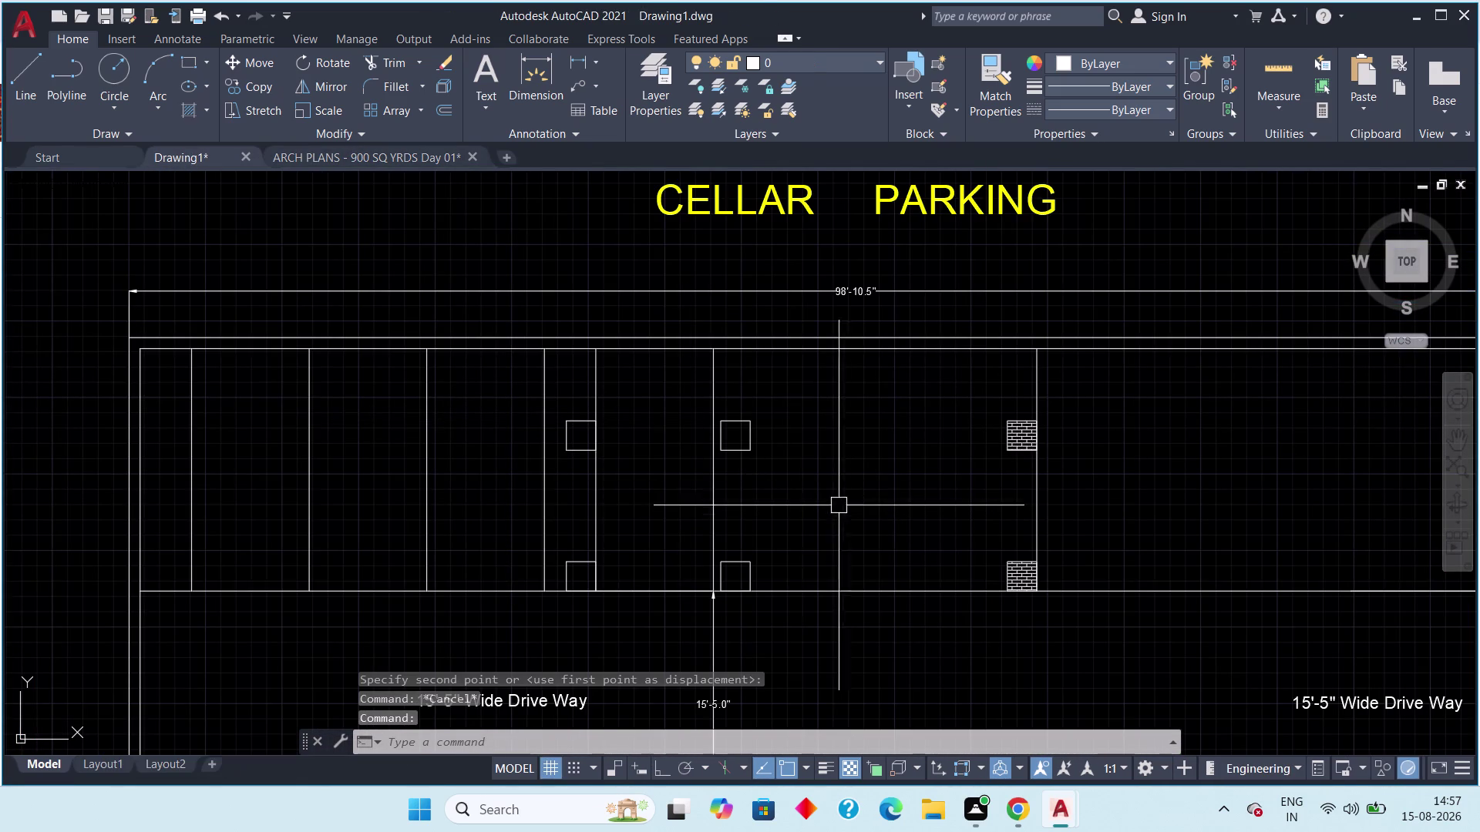
click(764, 400)
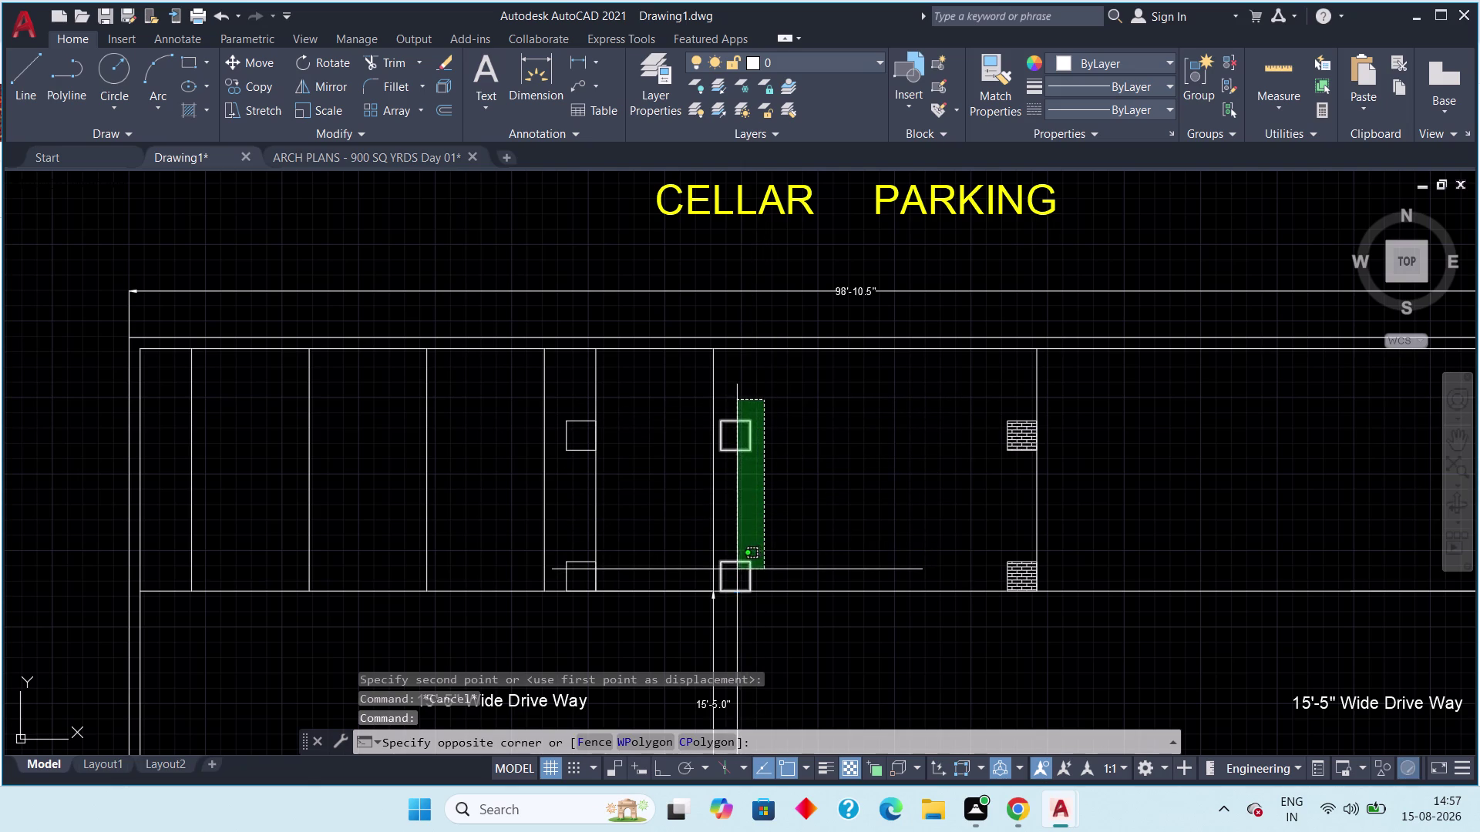
click(737, 570)
text(m)
key(space)
scroll(up, 3)
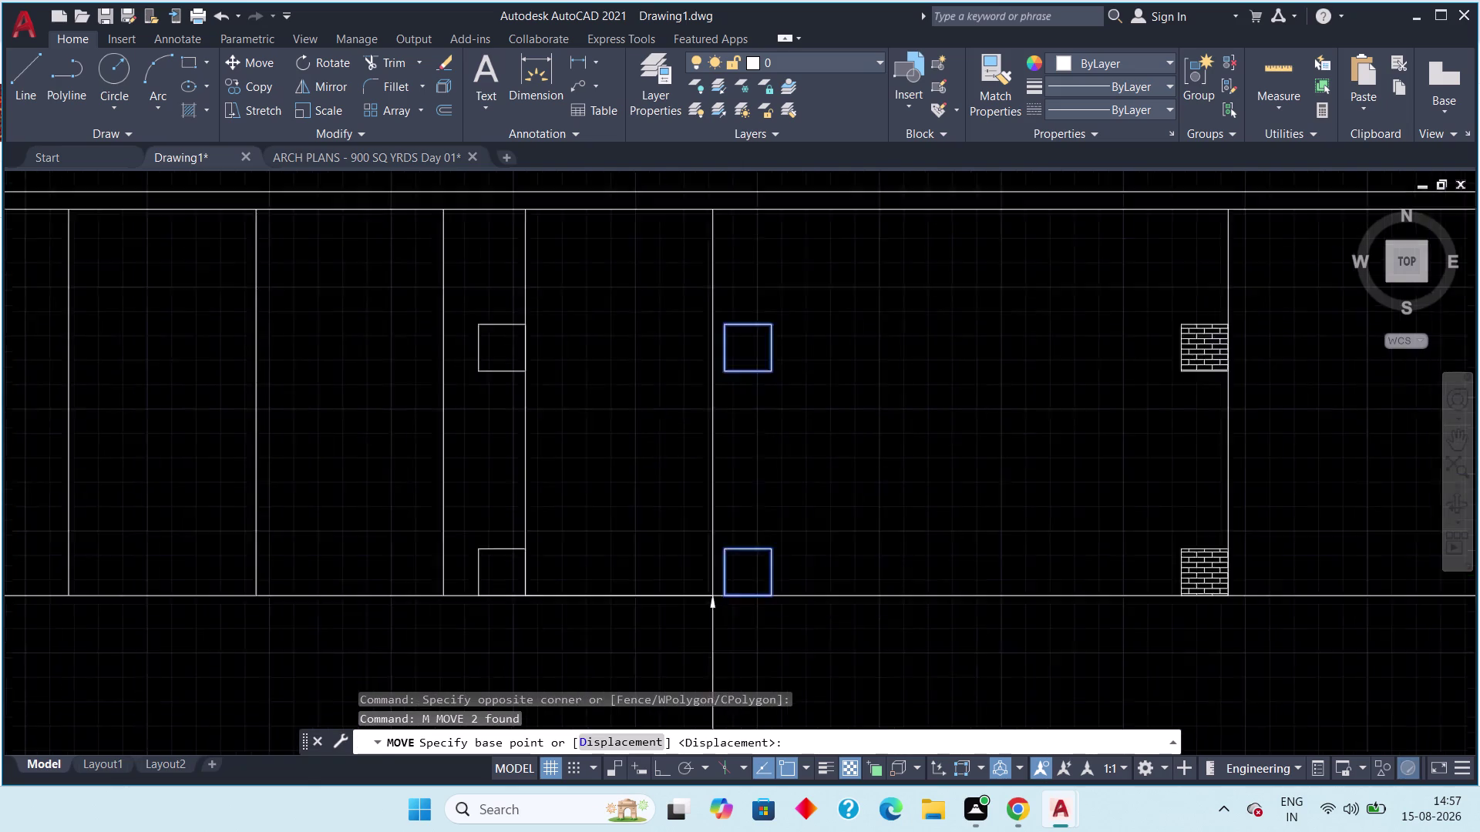
scroll(up, 3)
middle_drag(713, 584, 704, 490)
click(740, 547)
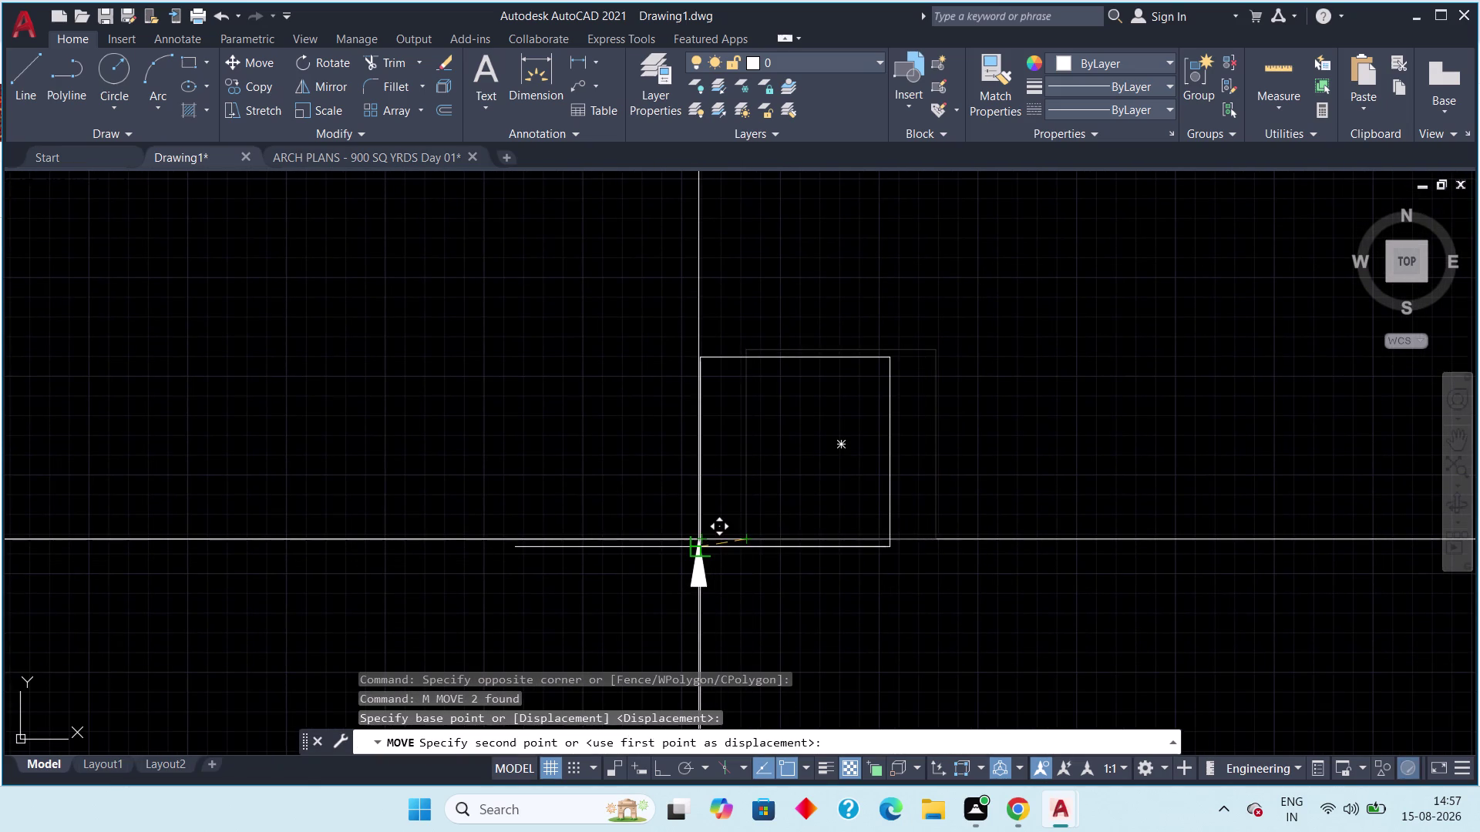
click(697, 545)
key(Escape)
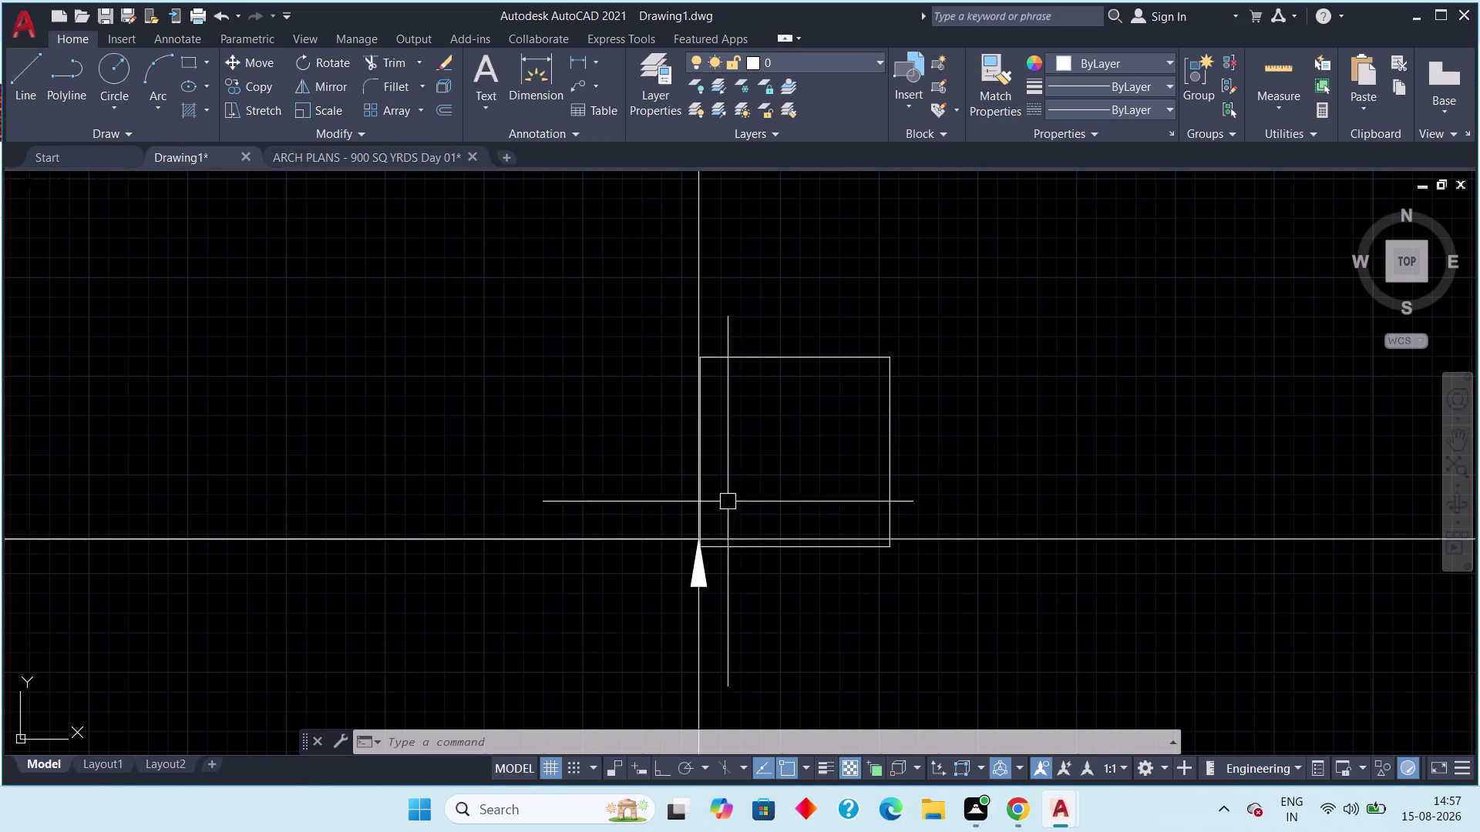
middle_drag(778, 460, 646, 502)
scroll(down, 3)
middle_drag(681, 438, 614, 550)
scroll(down, 3)
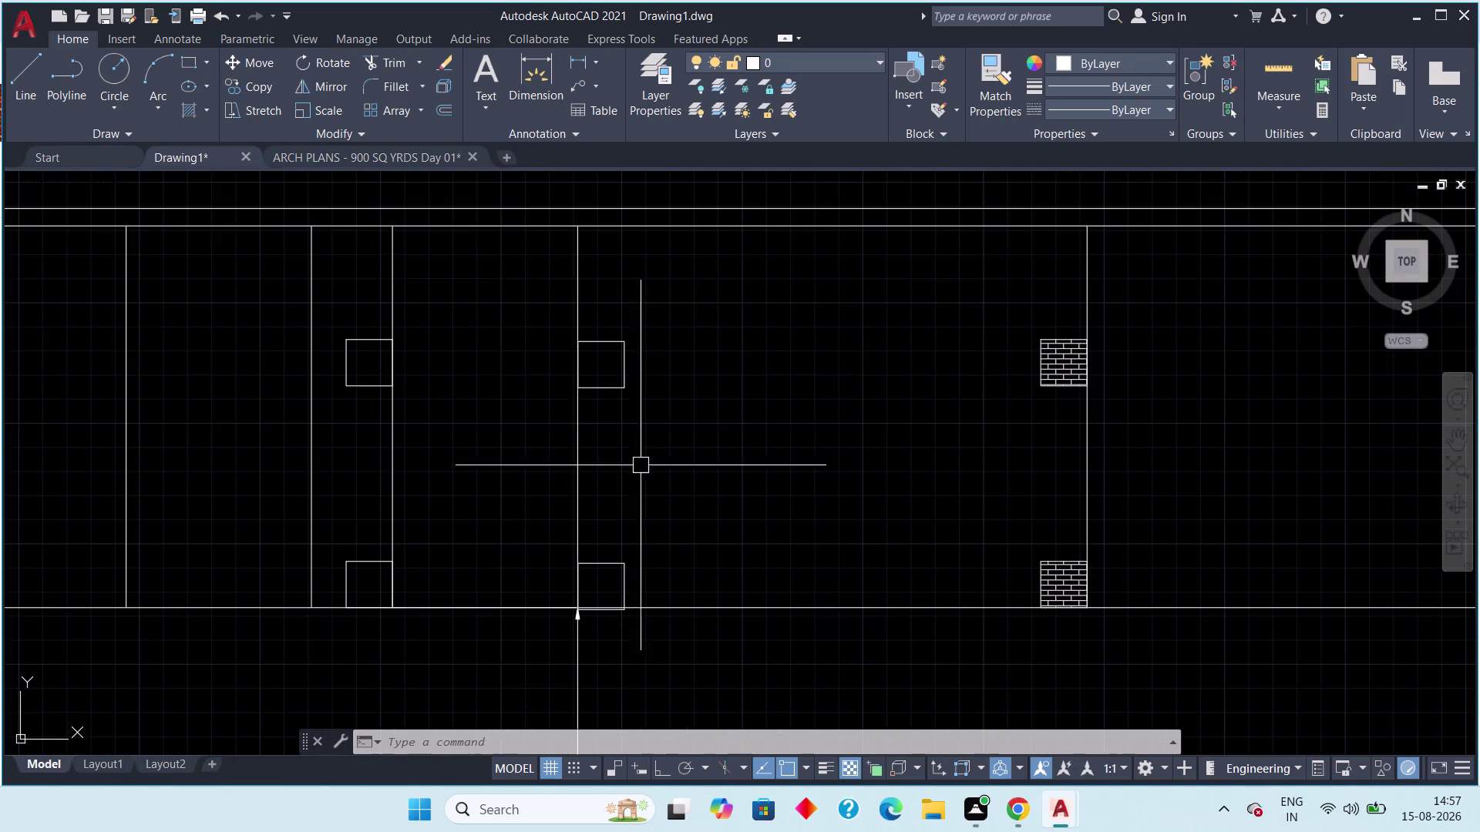
click(662, 307)
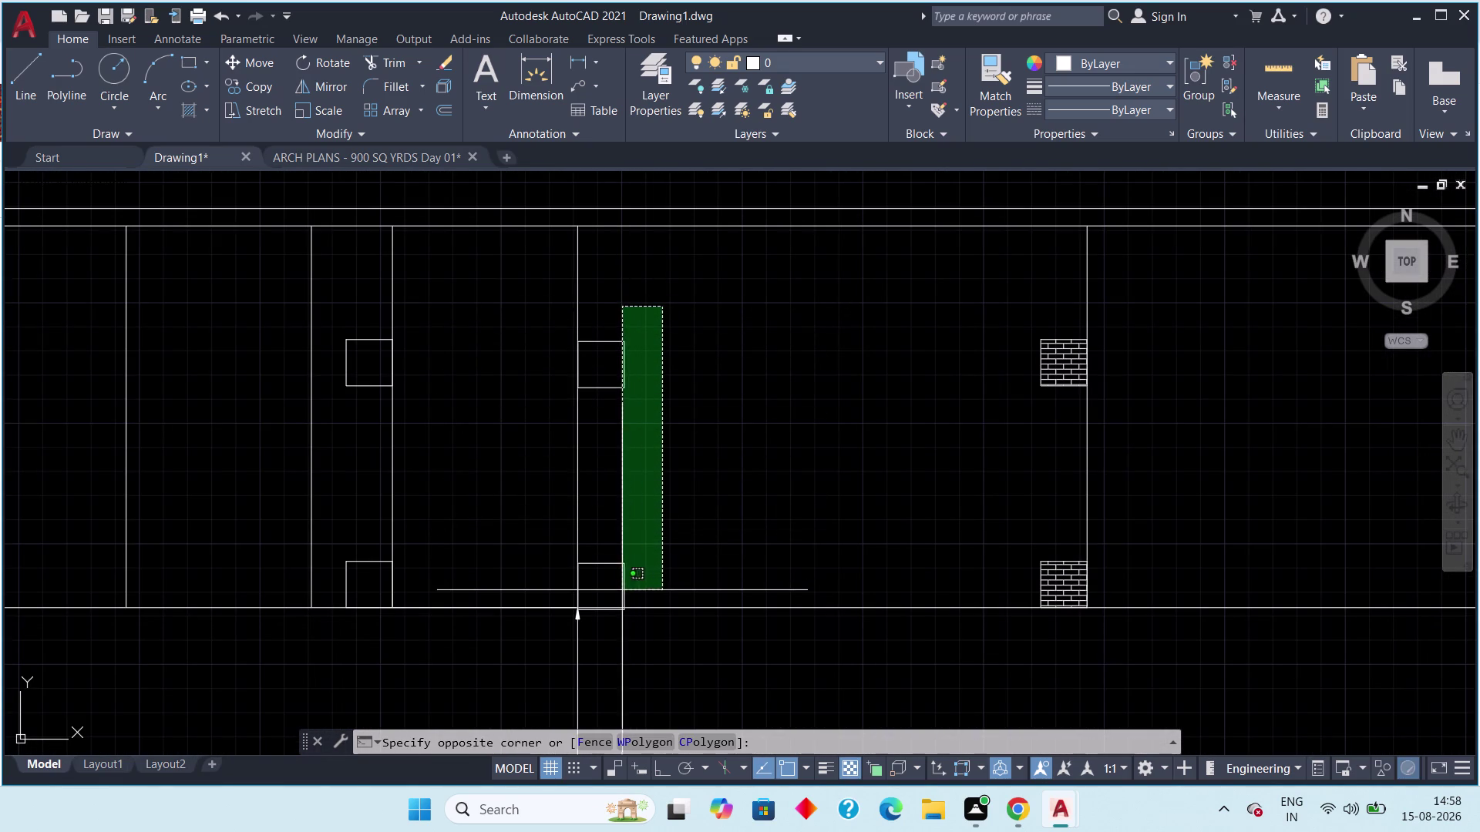
click(609, 590)
key(m)
key(space)
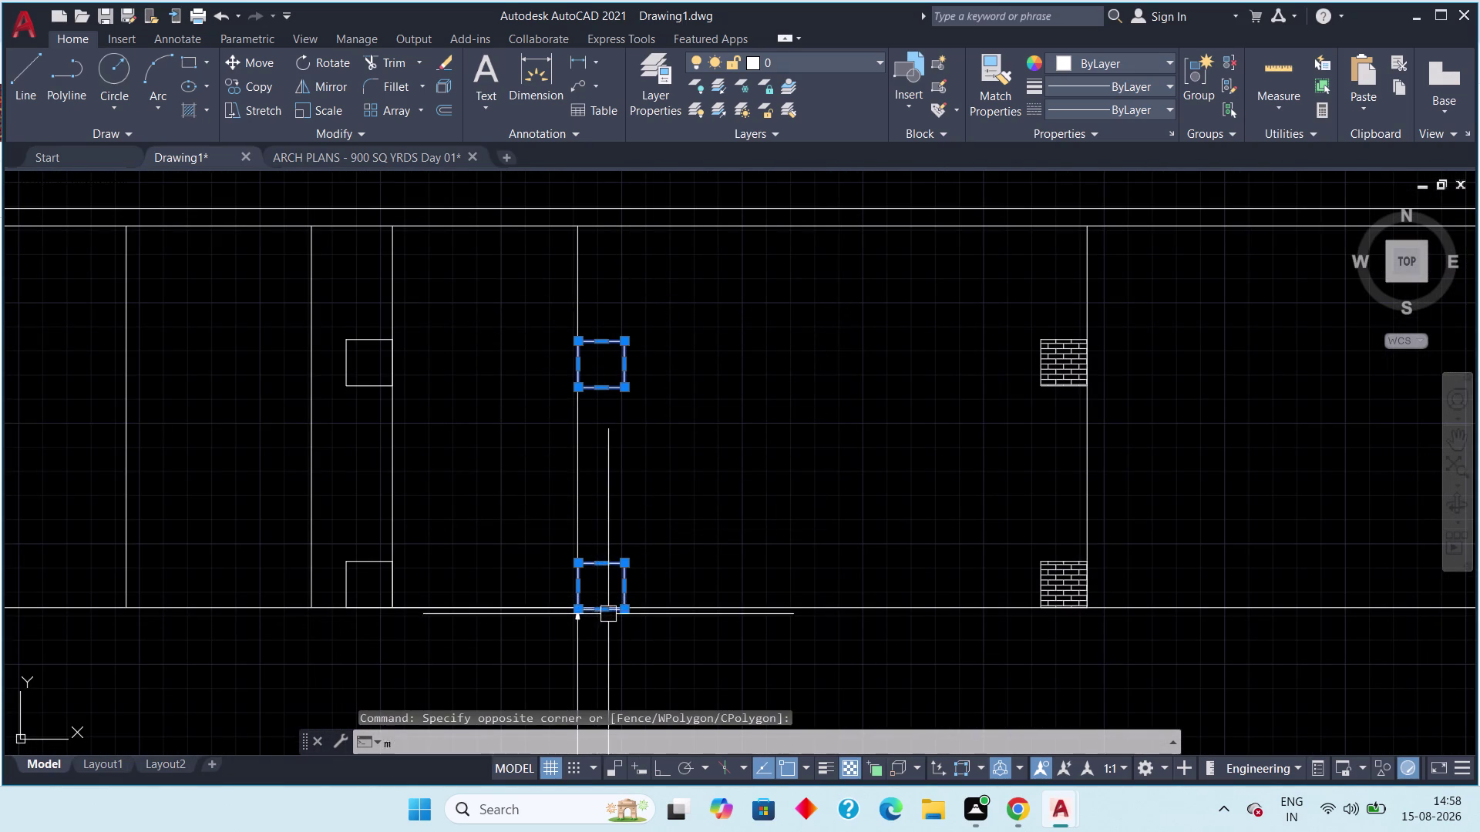
scroll(up, 3)
middle_drag(569, 592, 650, 613)
scroll(up, 3)
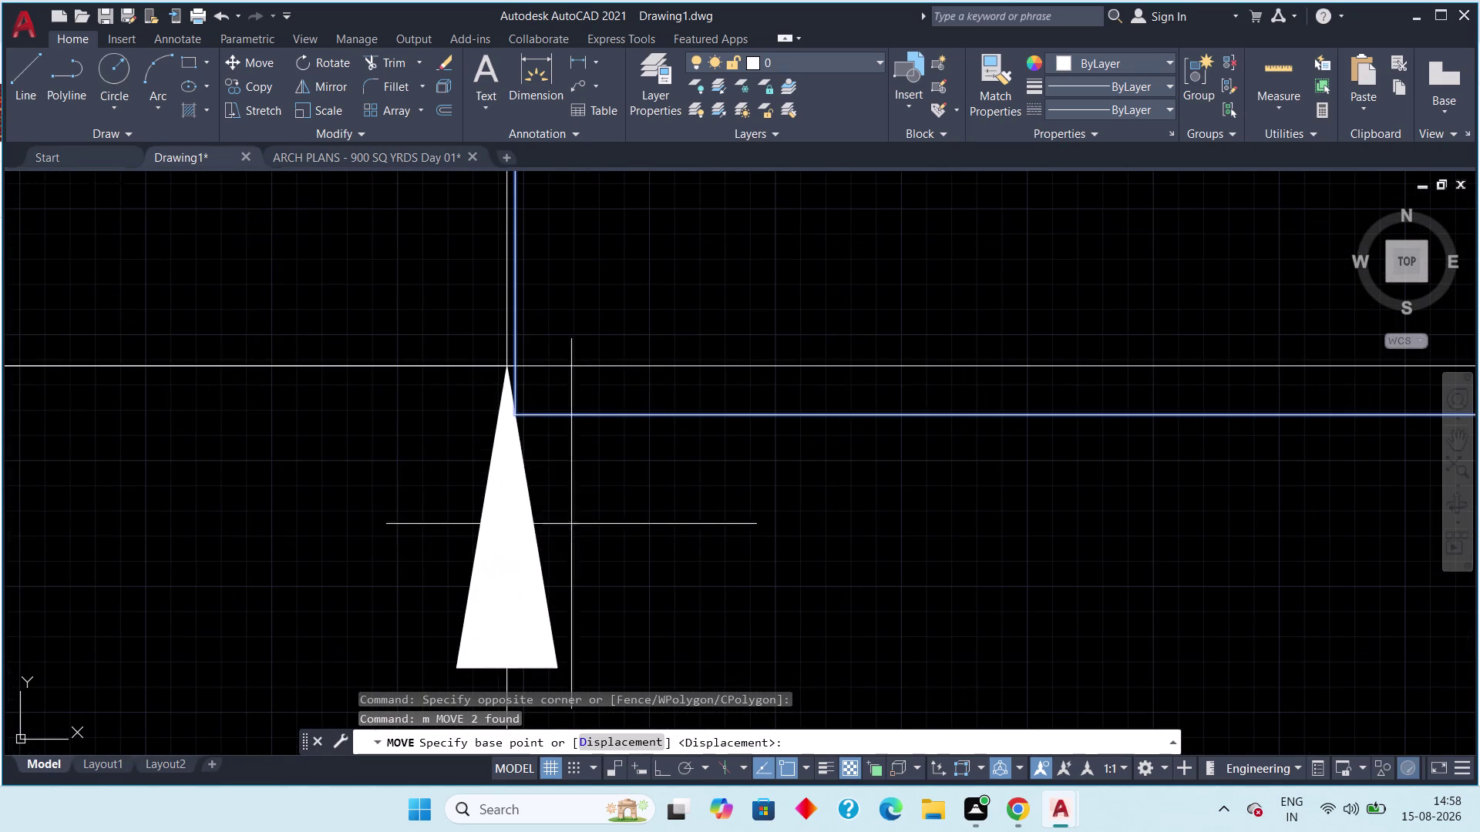
click(512, 413)
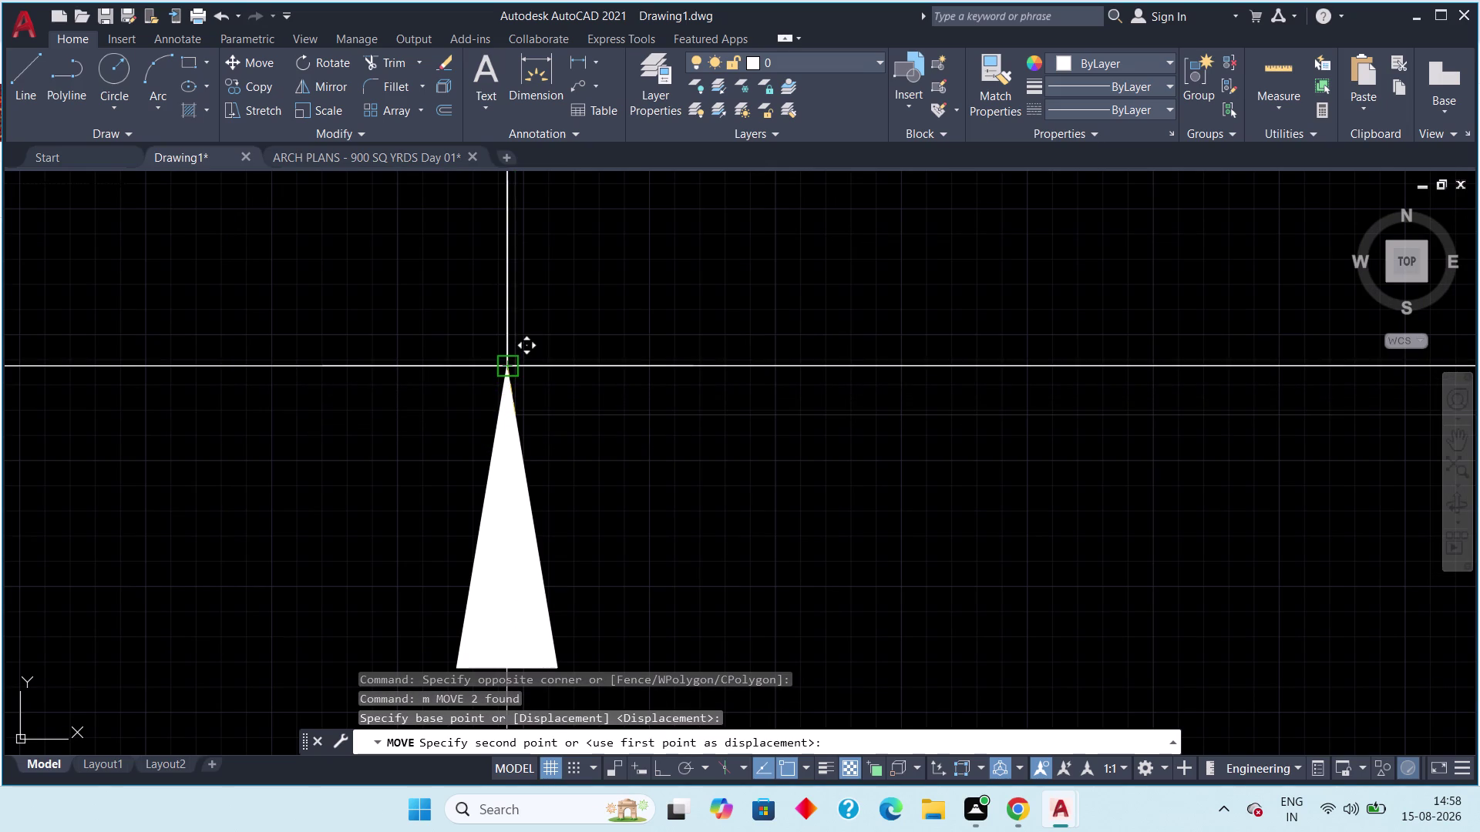
click(505, 365)
scroll(down, 3)
middle_drag(659, 444, 628, 482)
scroll(down, 3)
scroll(down, 3)
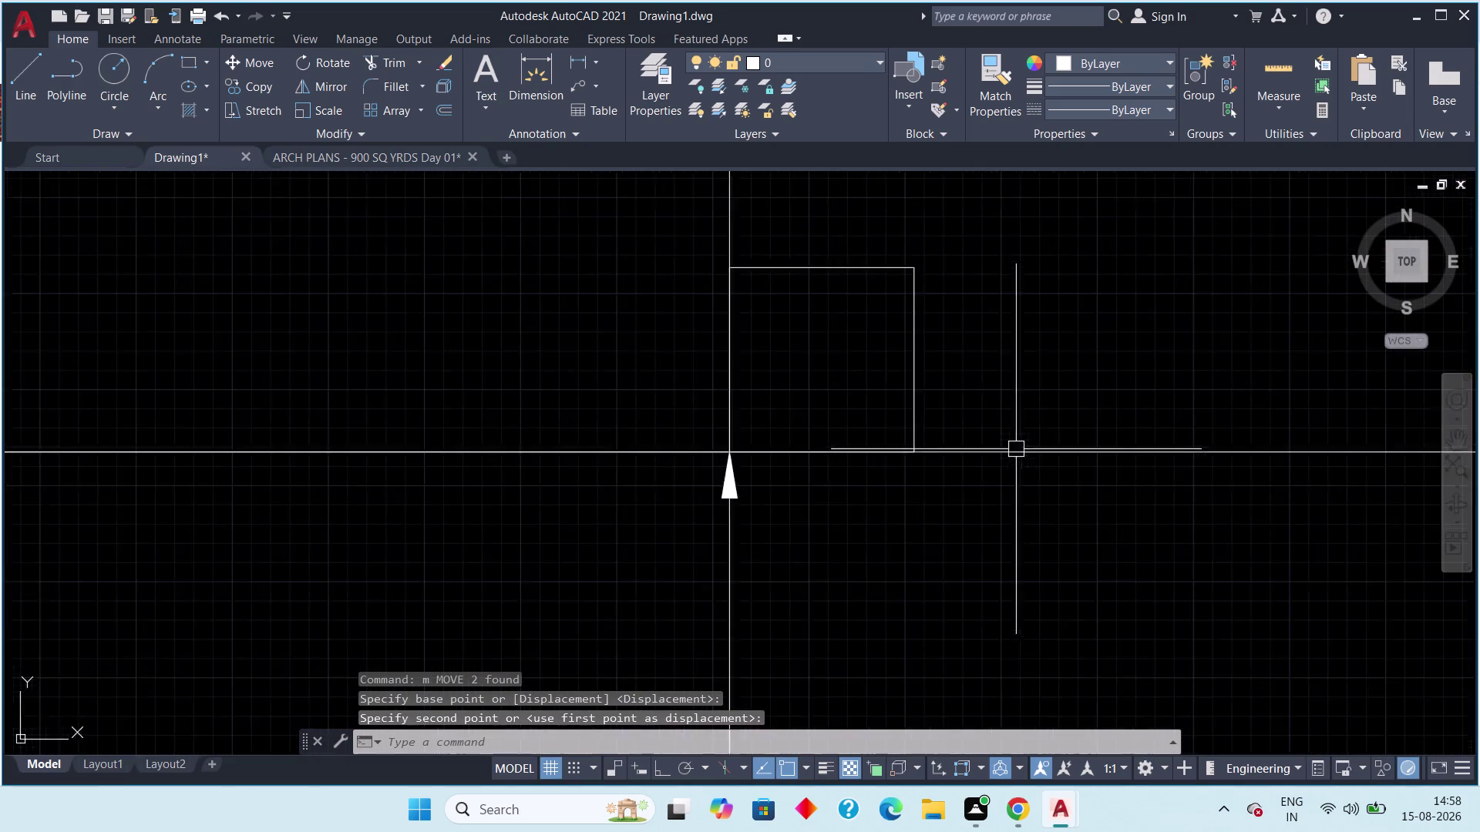
scroll(down, 3)
middle_drag(931, 329, 461, 642)
scroll(down, 3)
scroll(down, 3)
middle_drag(583, 566, 518, 546)
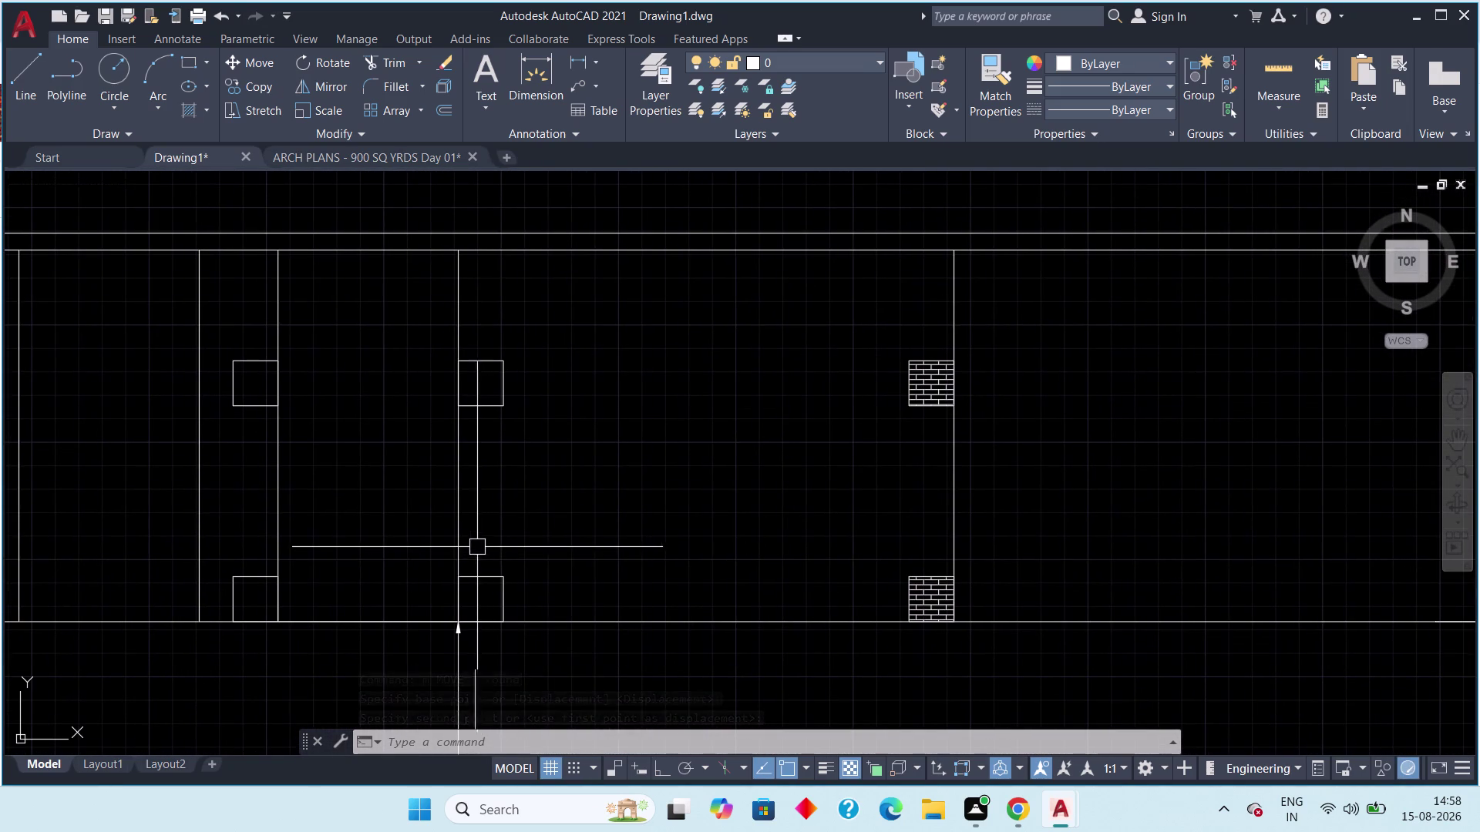
middle_drag(437, 518, 533, 558)
Review the cars in the ARCH PLANS drawing, then return to Drawing1.
click(360, 162)
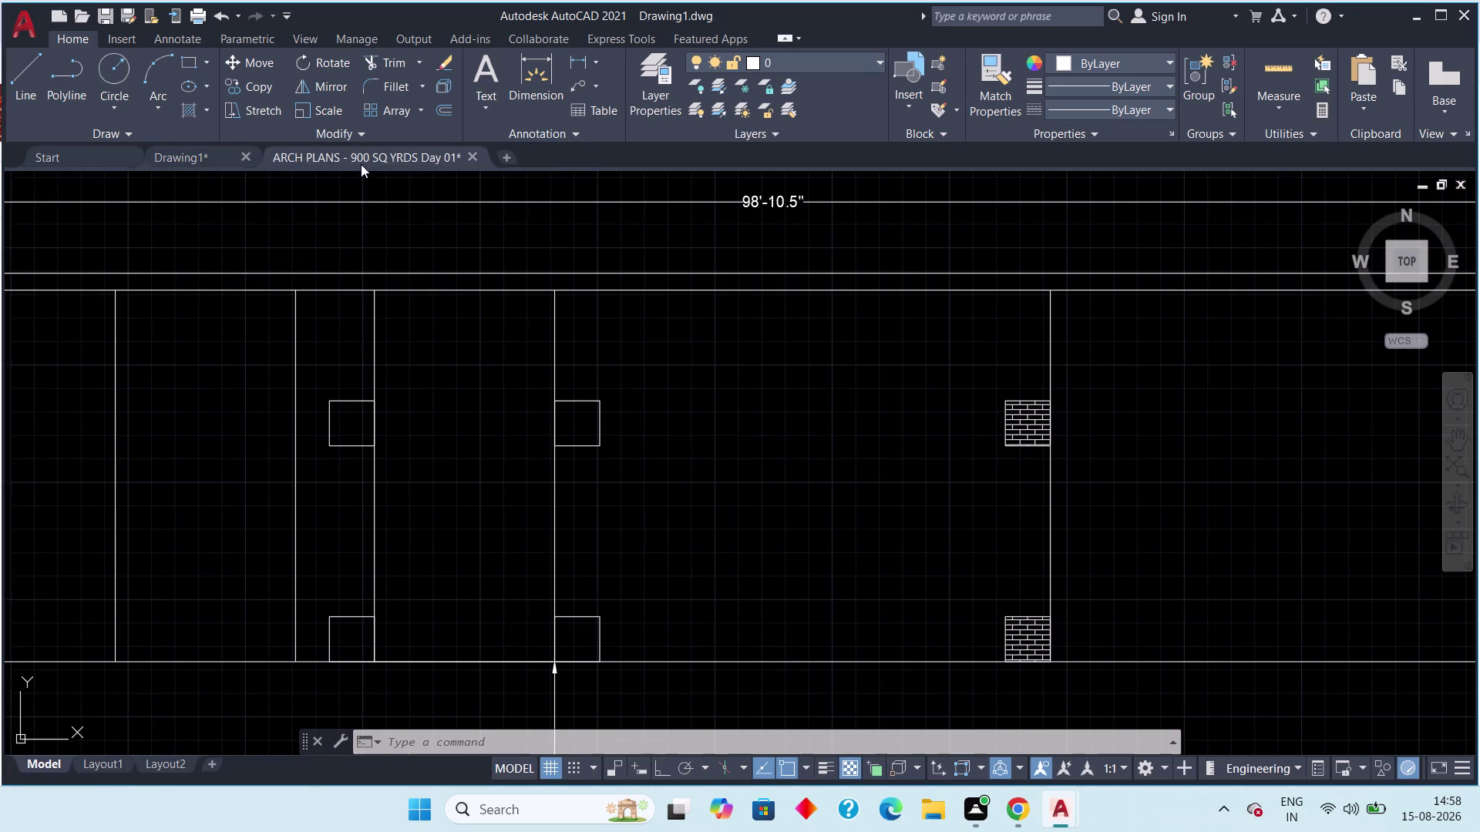
middle_drag(712, 590, 579, 585)
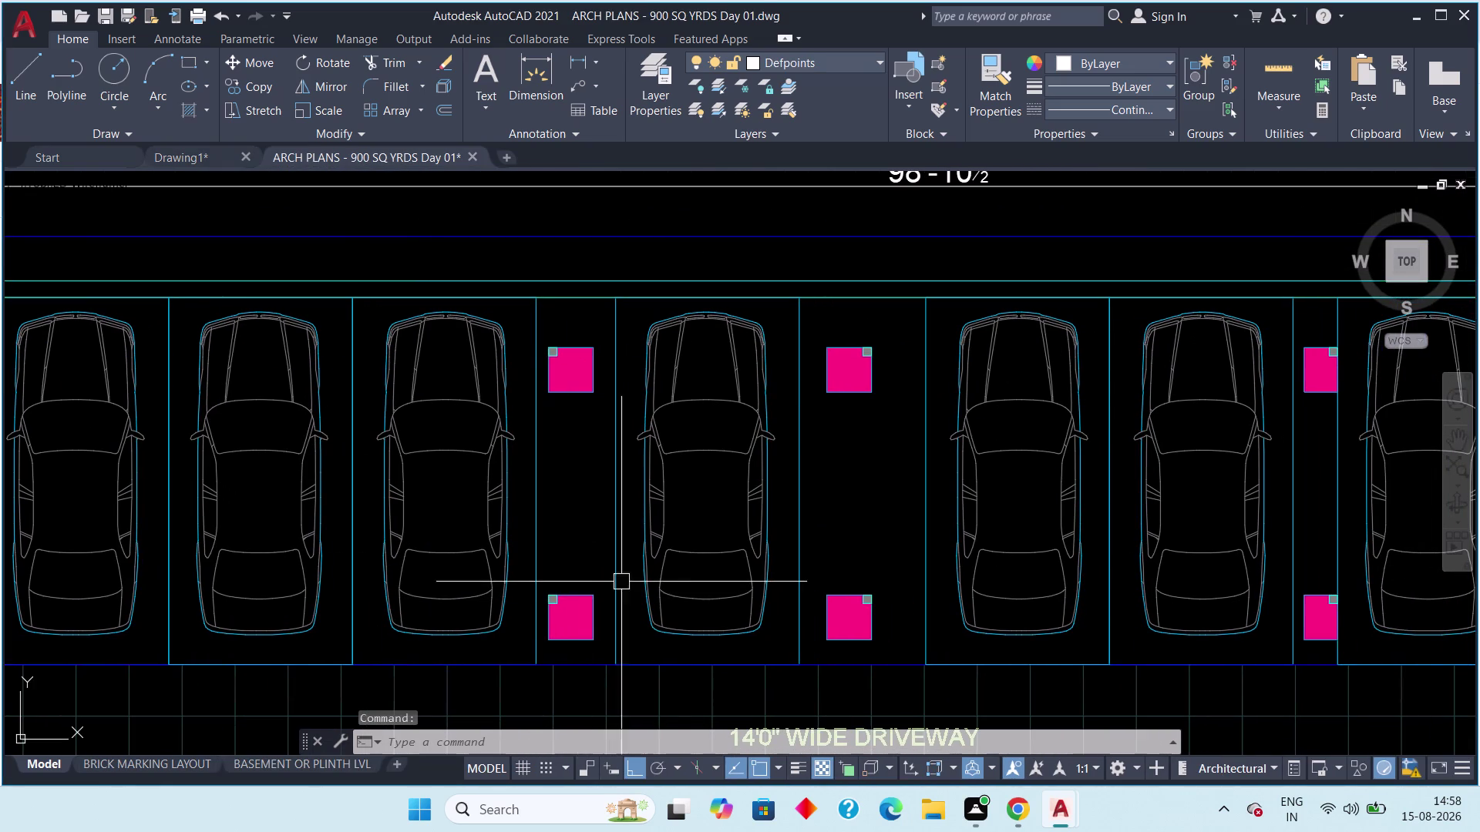
middle_drag(846, 572, 556, 555)
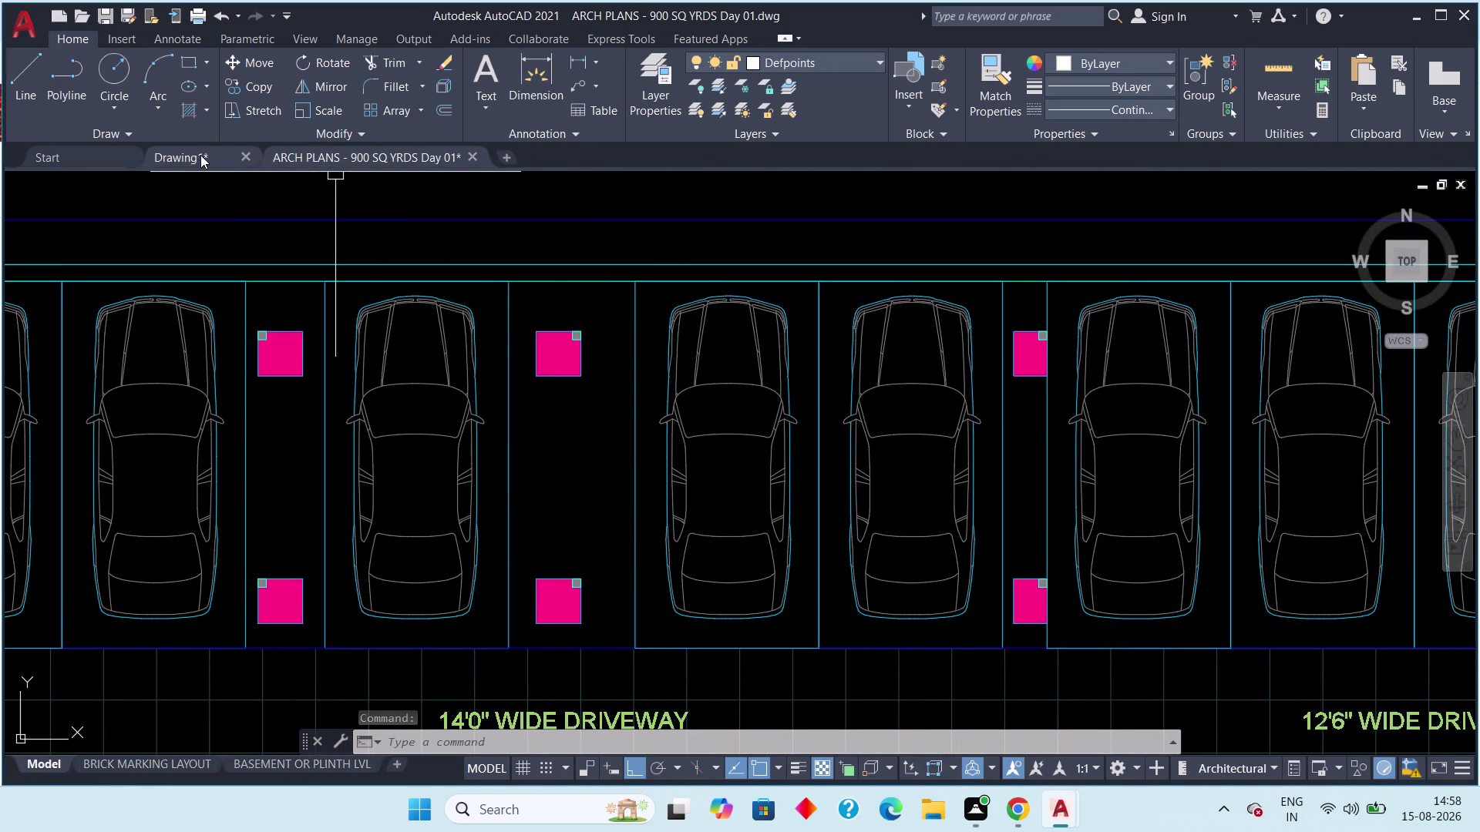
click(200, 155)
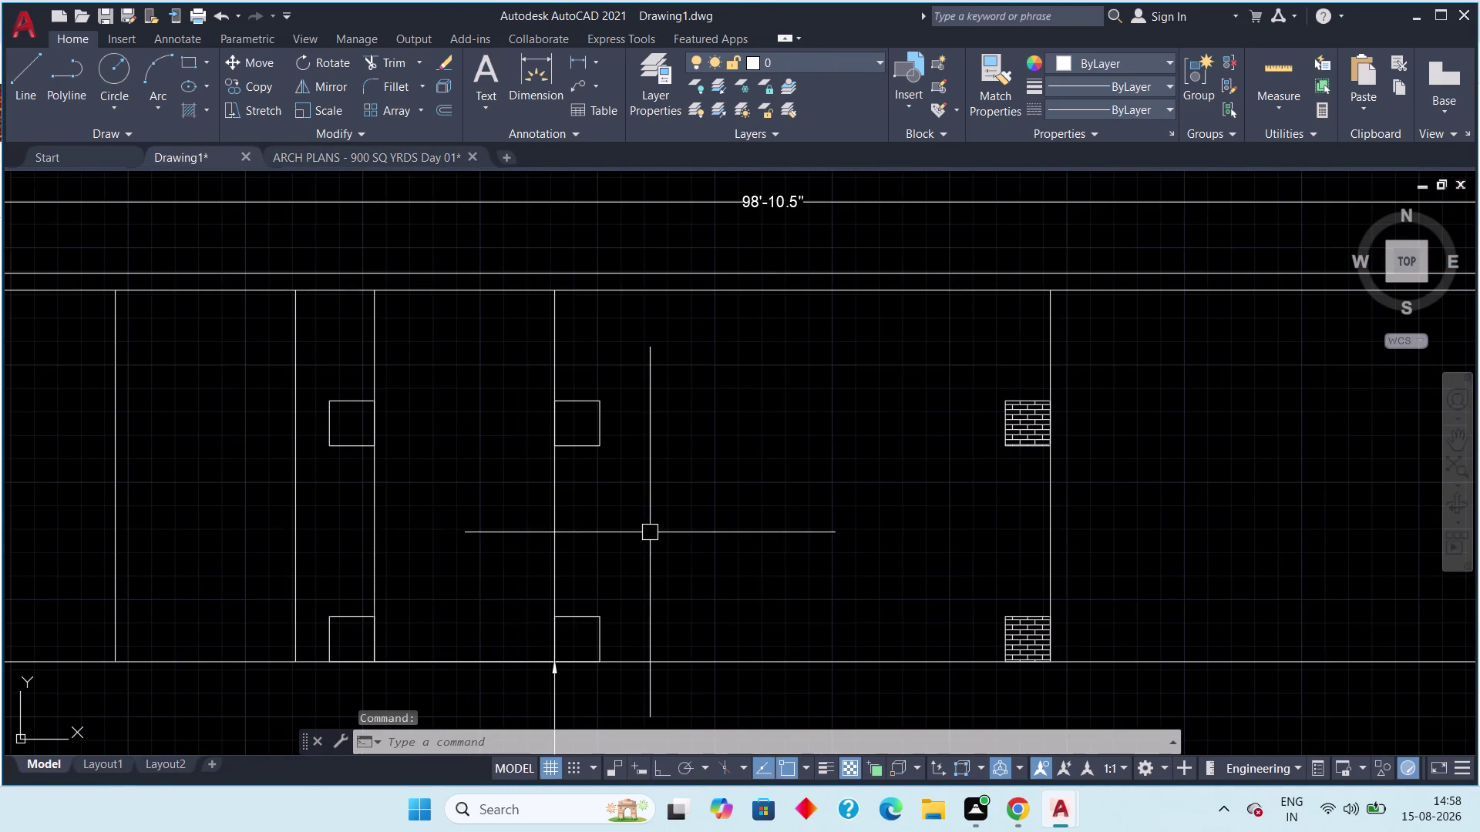
middle_drag(649, 533, 588, 531)
scroll(down, 3)
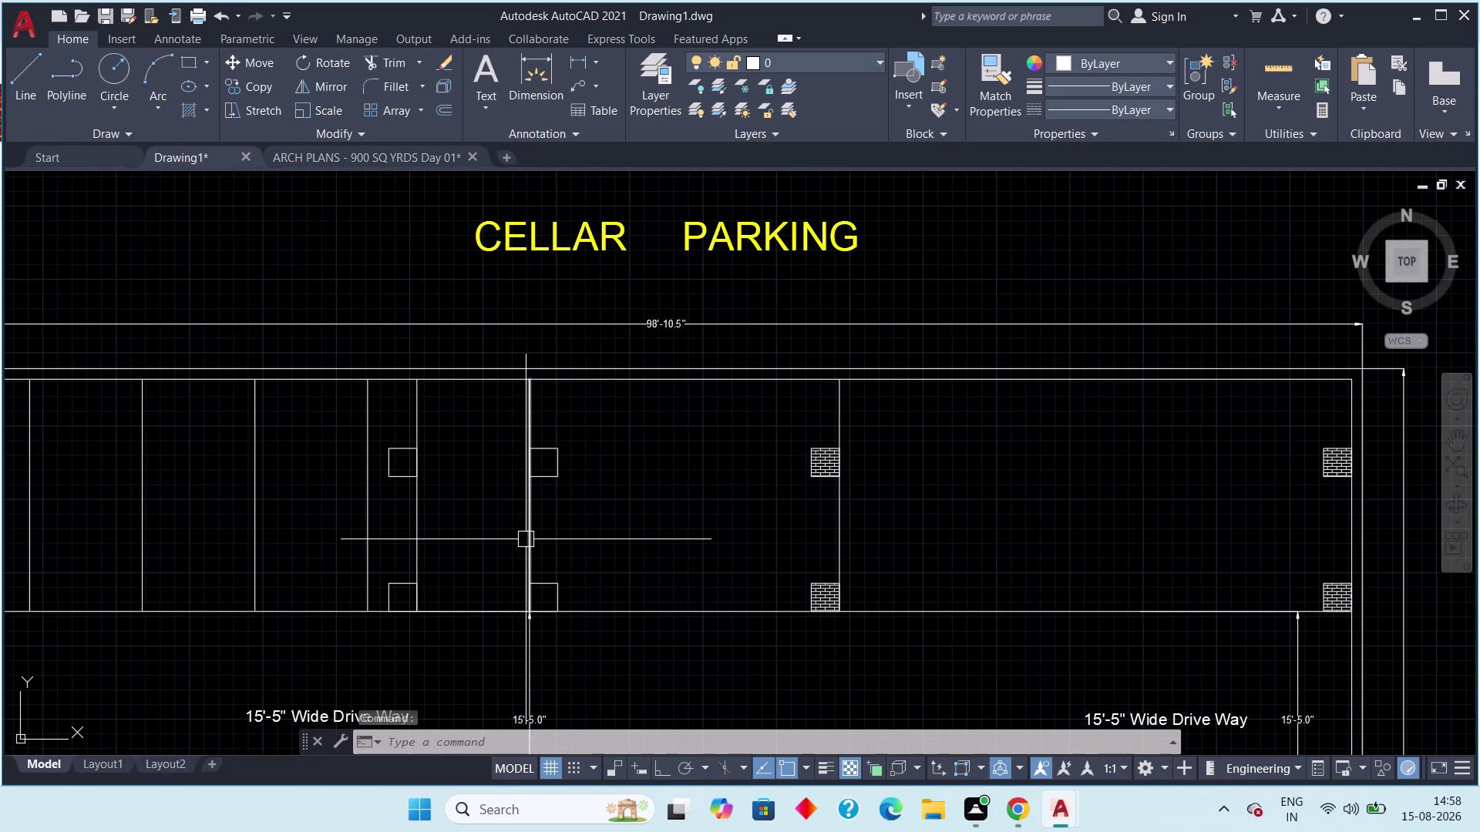
Measure the 5'-8¼" column-to-bay-line distance in ARCH PLANS, then return to Drawing1.
click(336, 150)
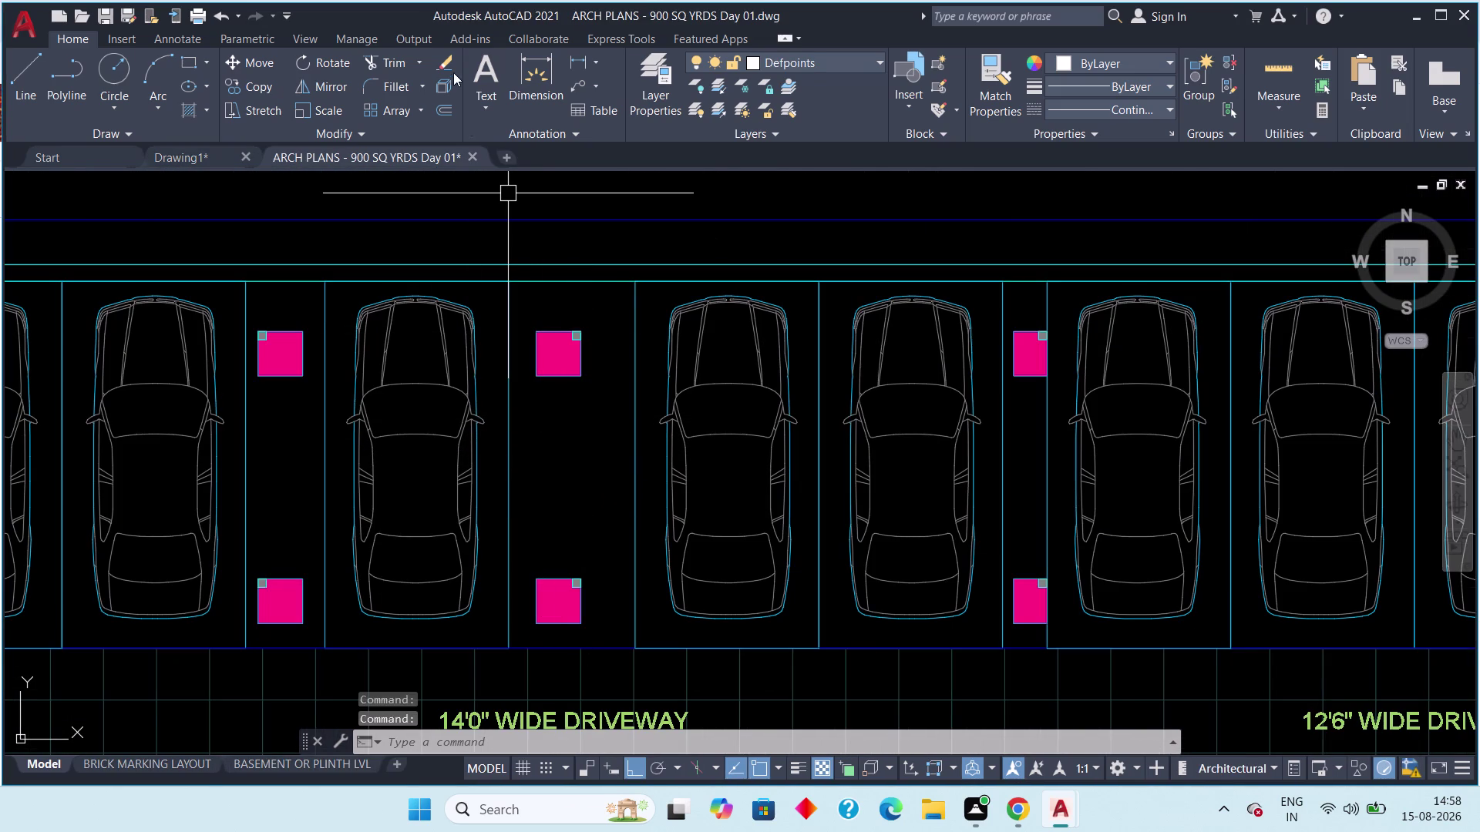
click(575, 58)
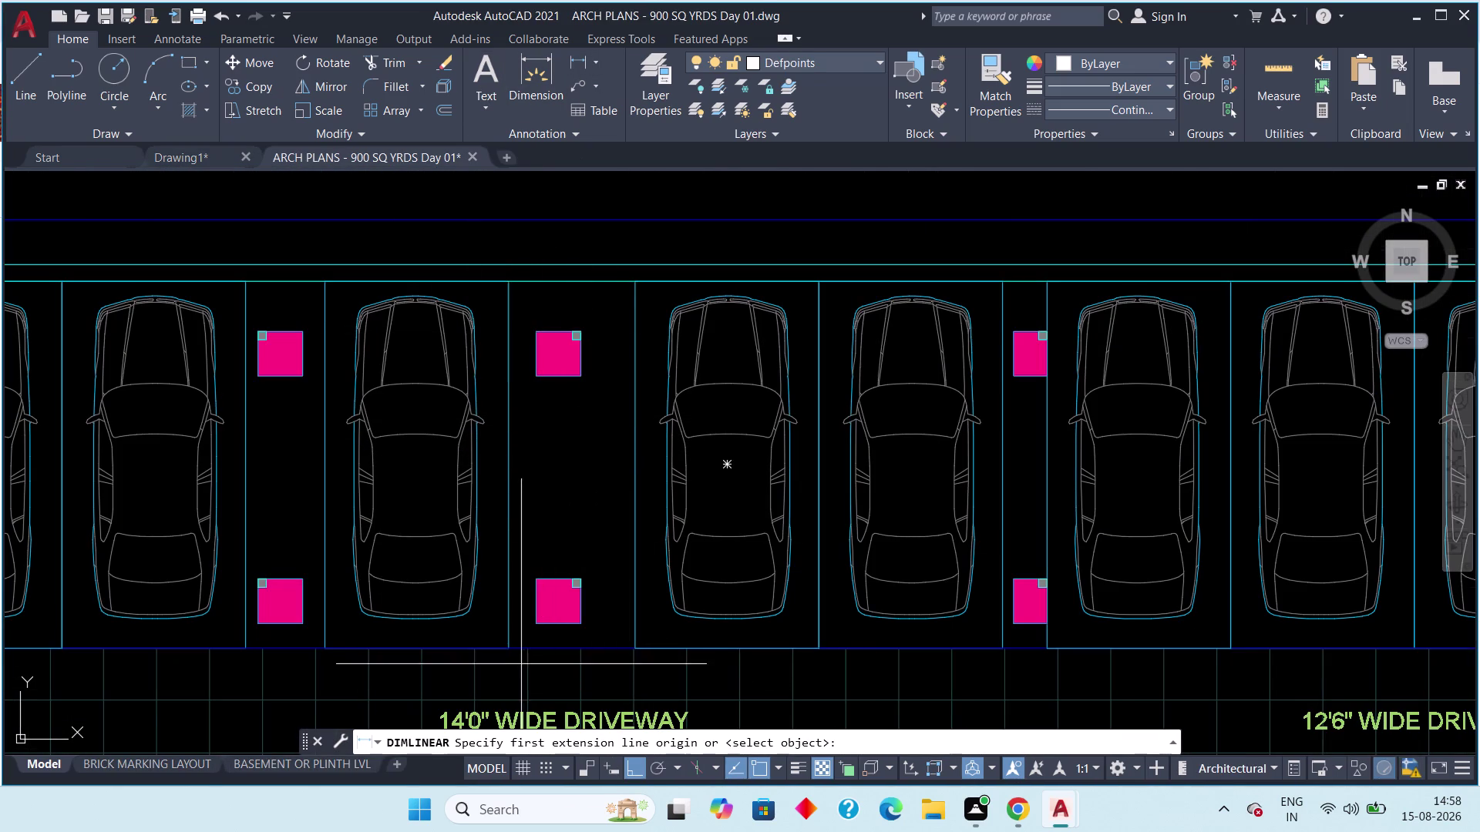
click(513, 645)
click(636, 645)
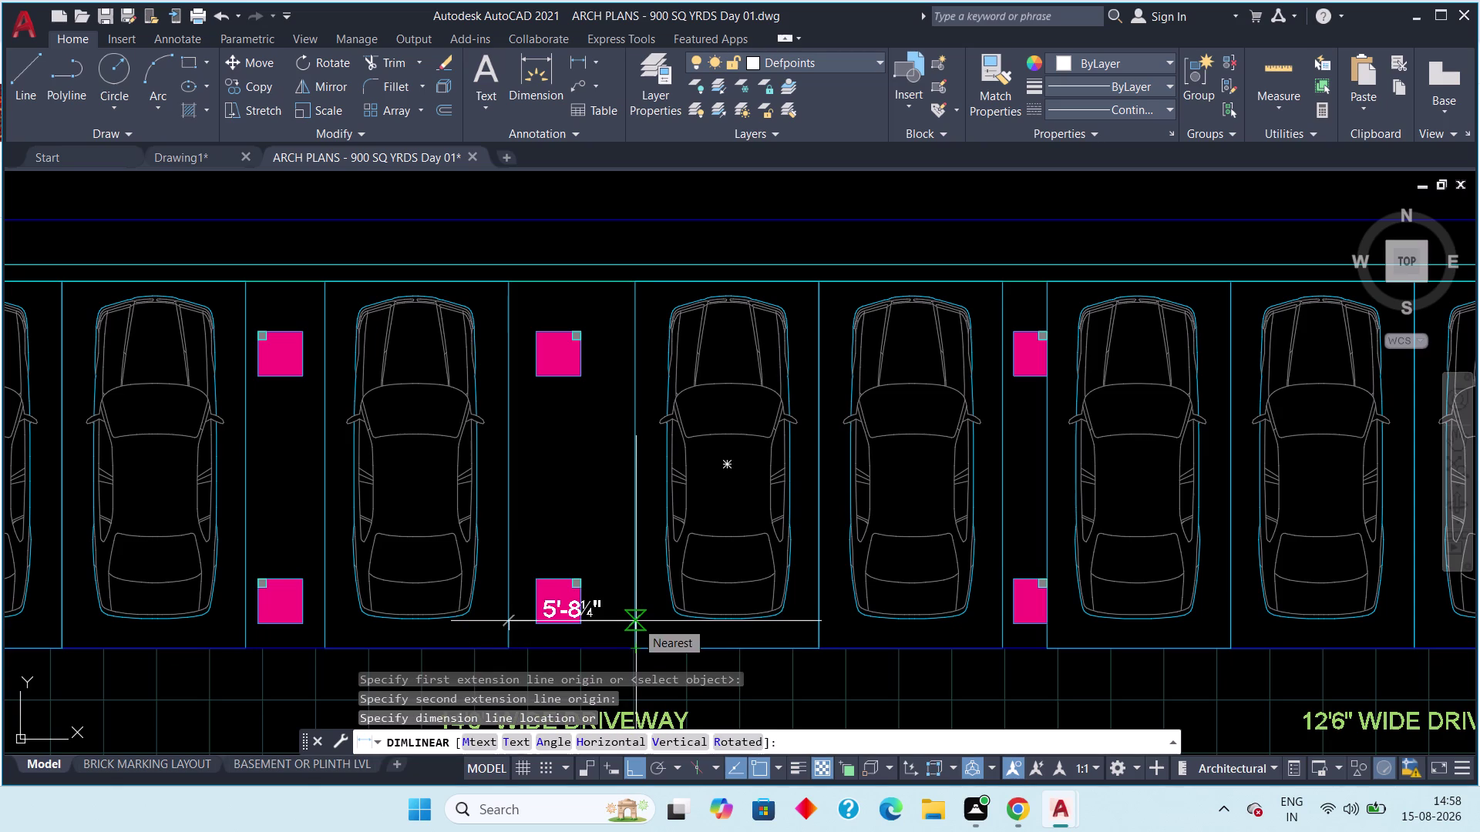
key(Escape)
scroll(down, 3)
middle_drag(636, 621, 617, 545)
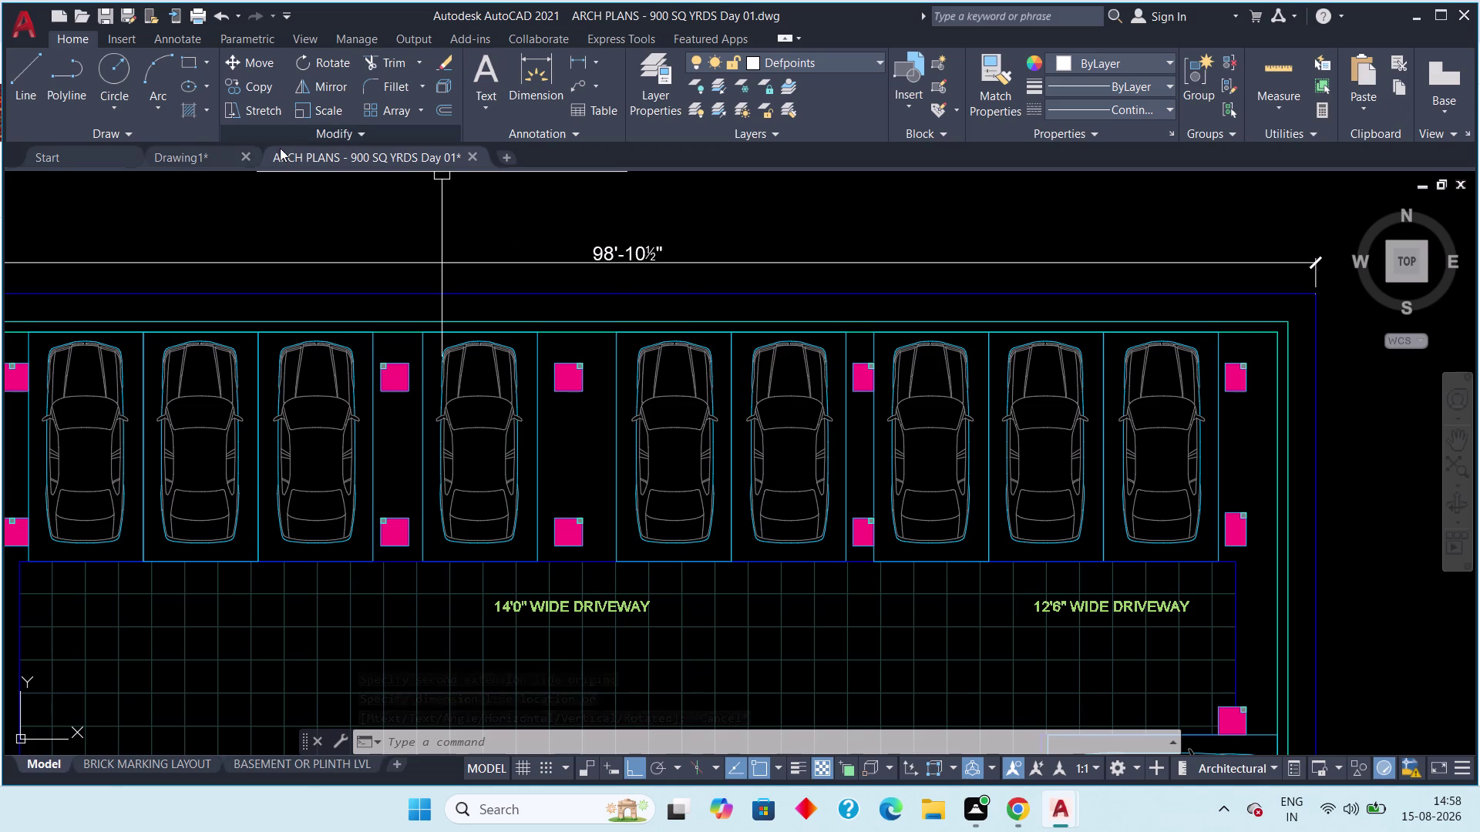
click(200, 157)
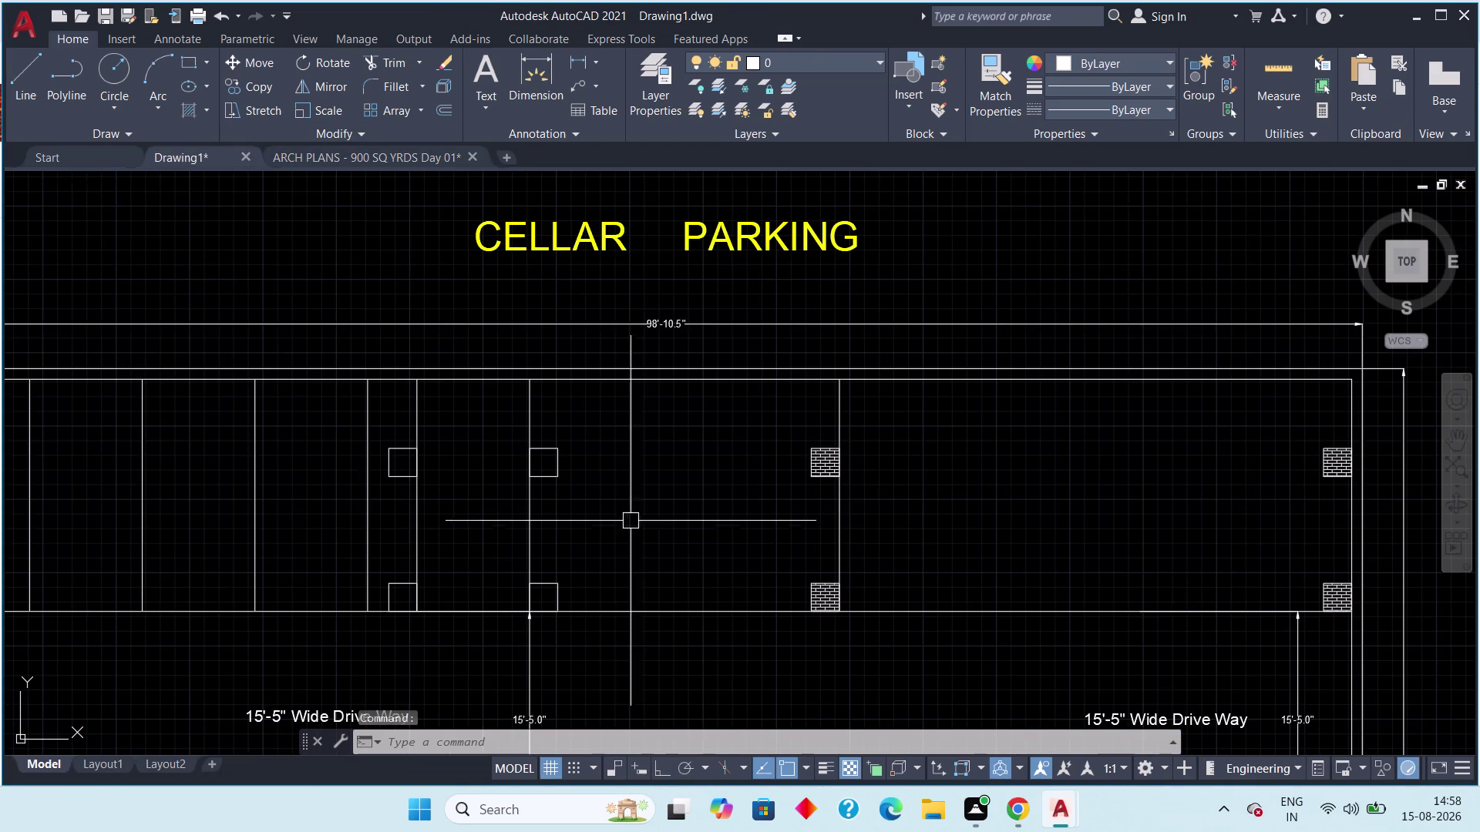
middle_drag(627, 505, 618, 446)
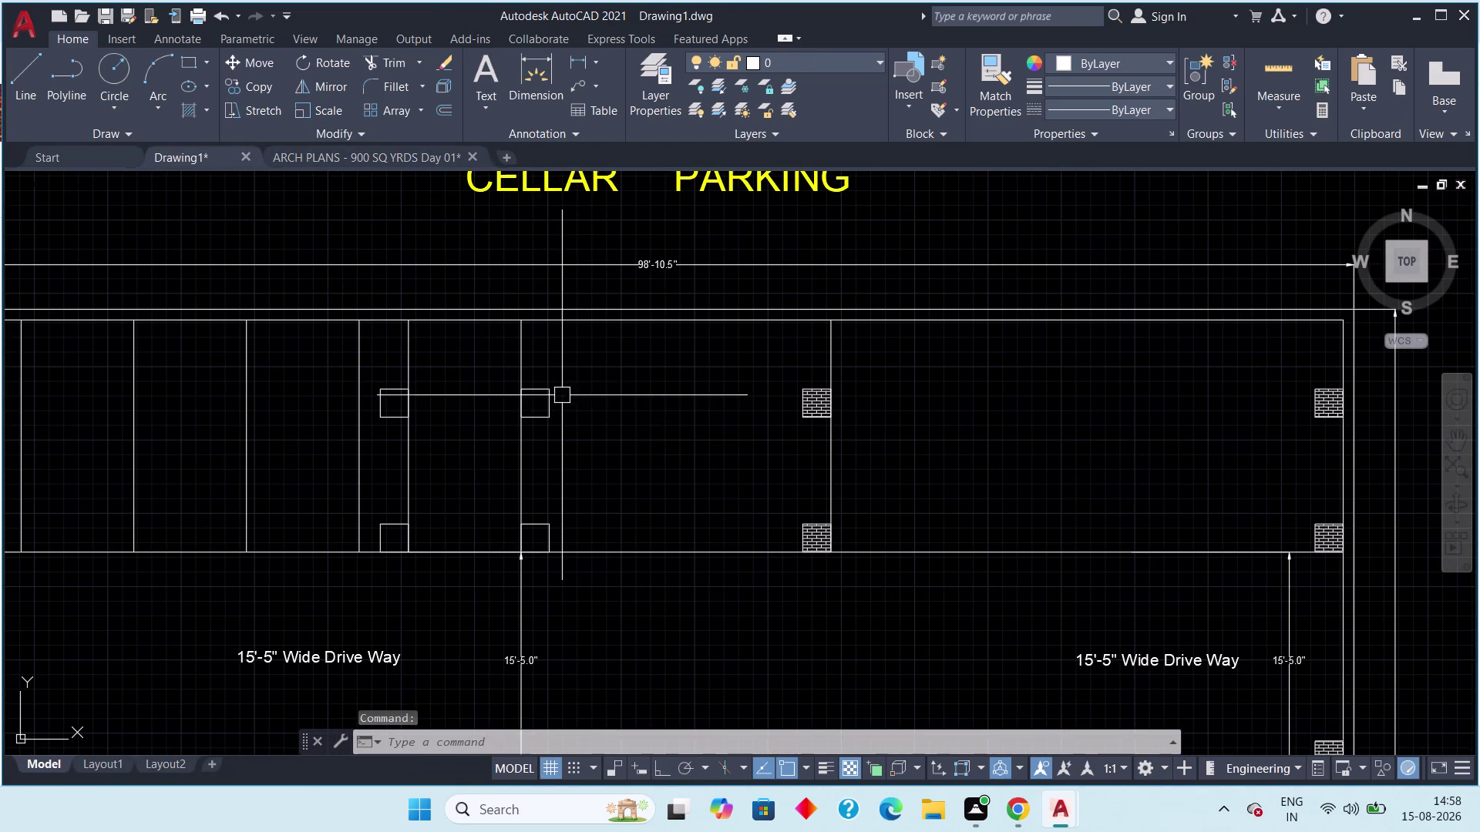
Offset the bay line 5'-8" to the right.
text(o)
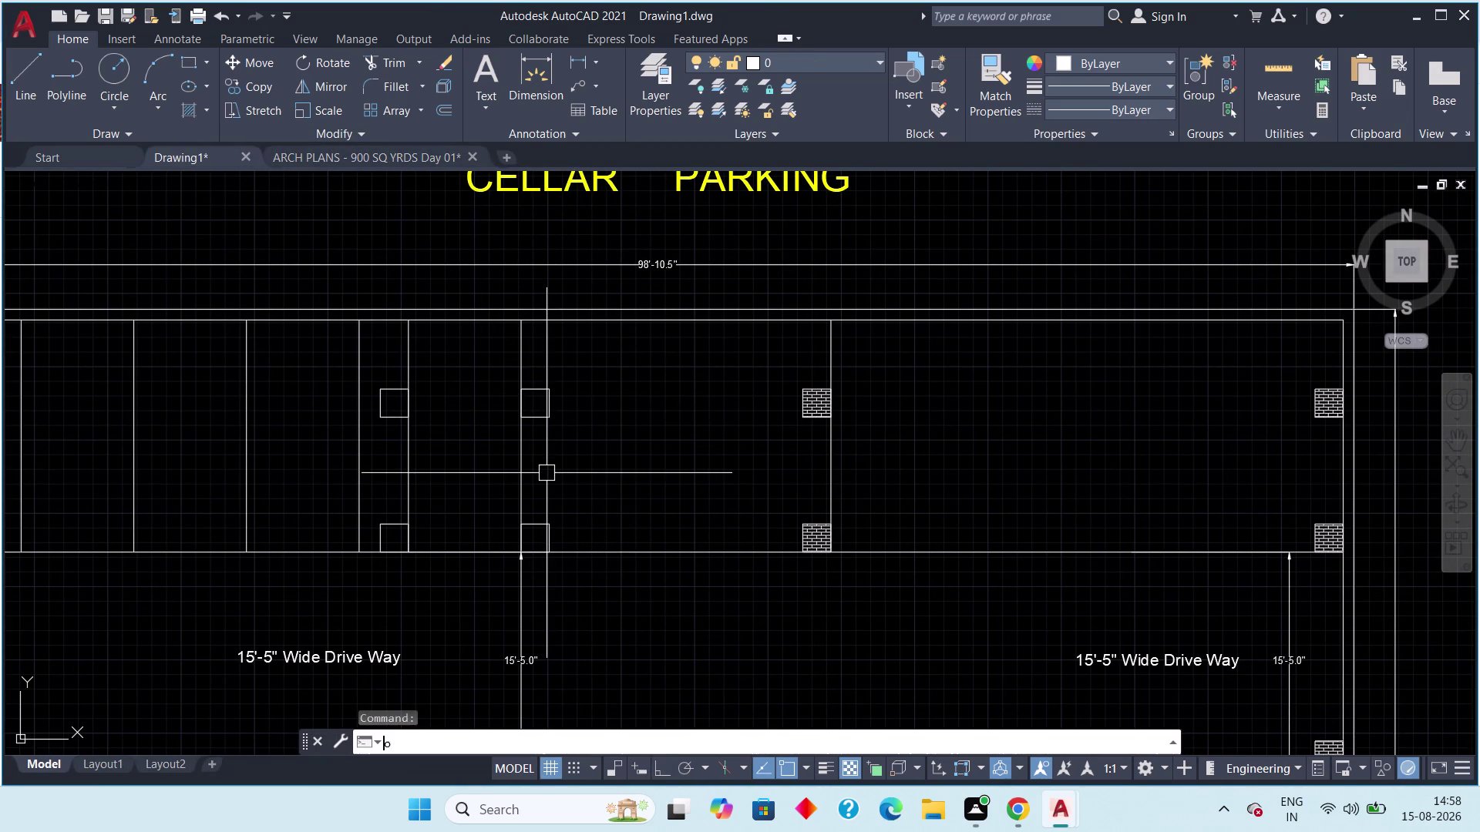
text(ff)
key(space)
key(5)
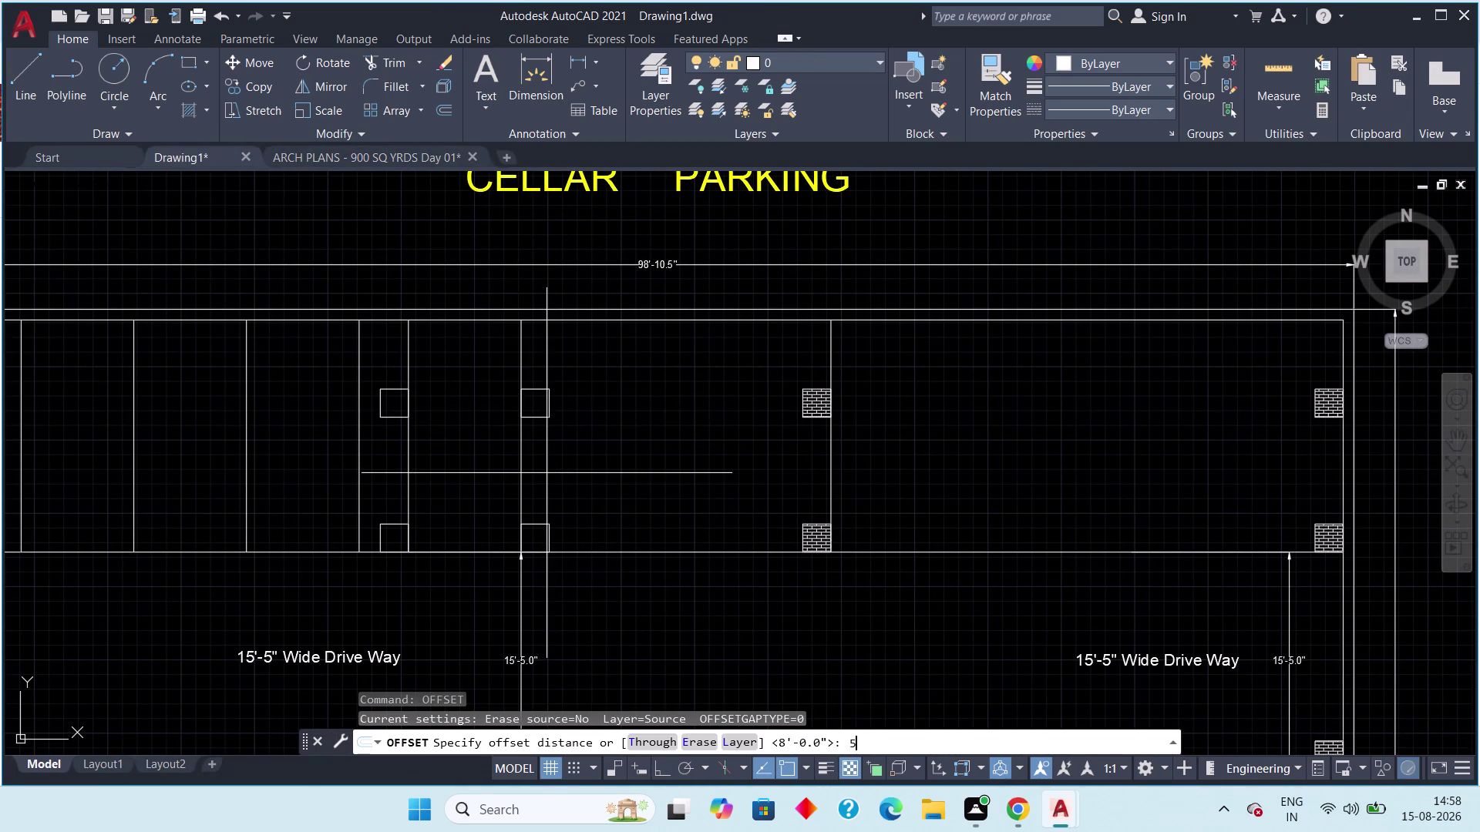
text(')
text(8")
key(space)
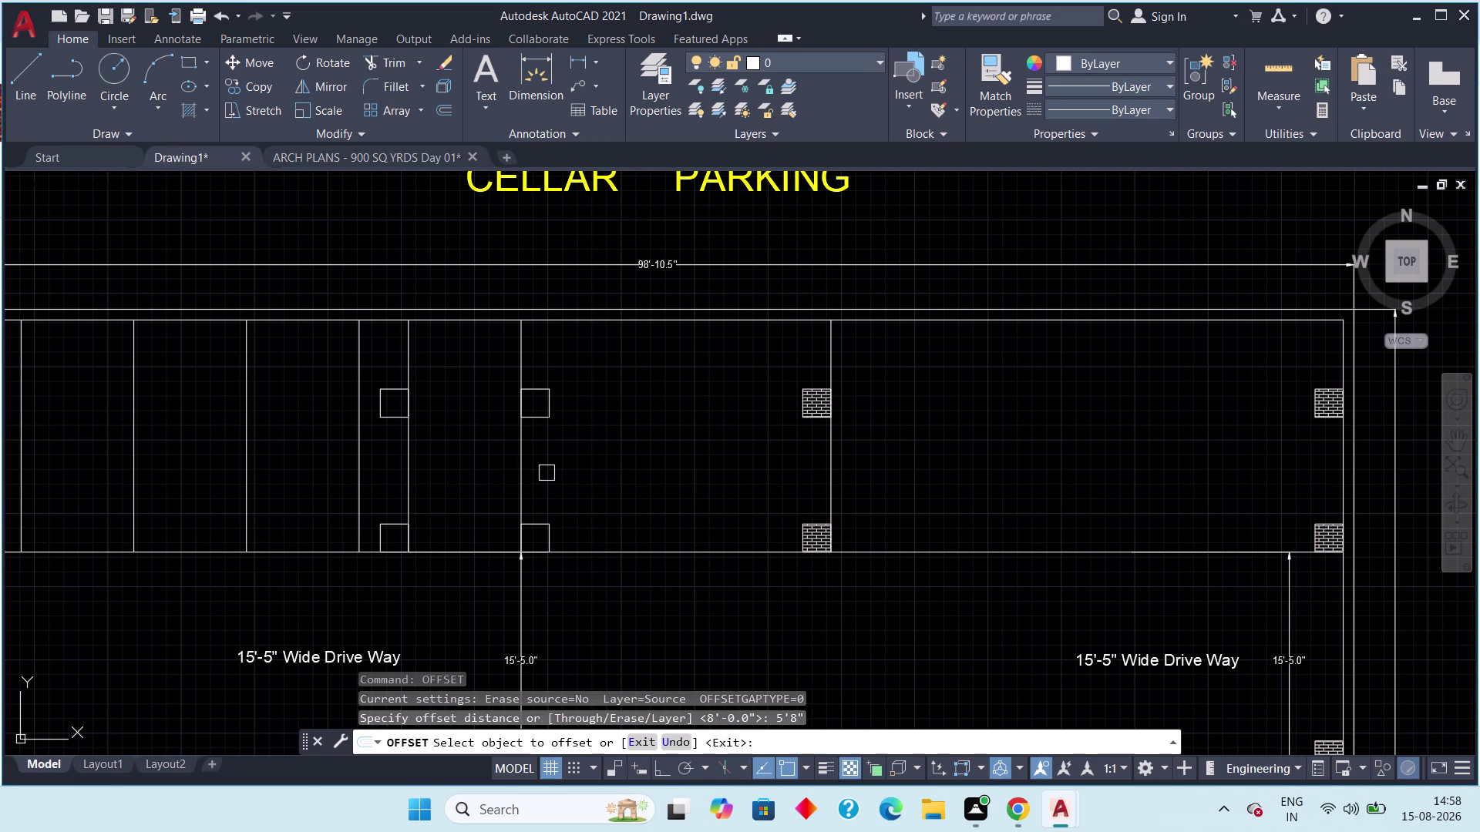
click(524, 472)
click(580, 472)
key(Escape)
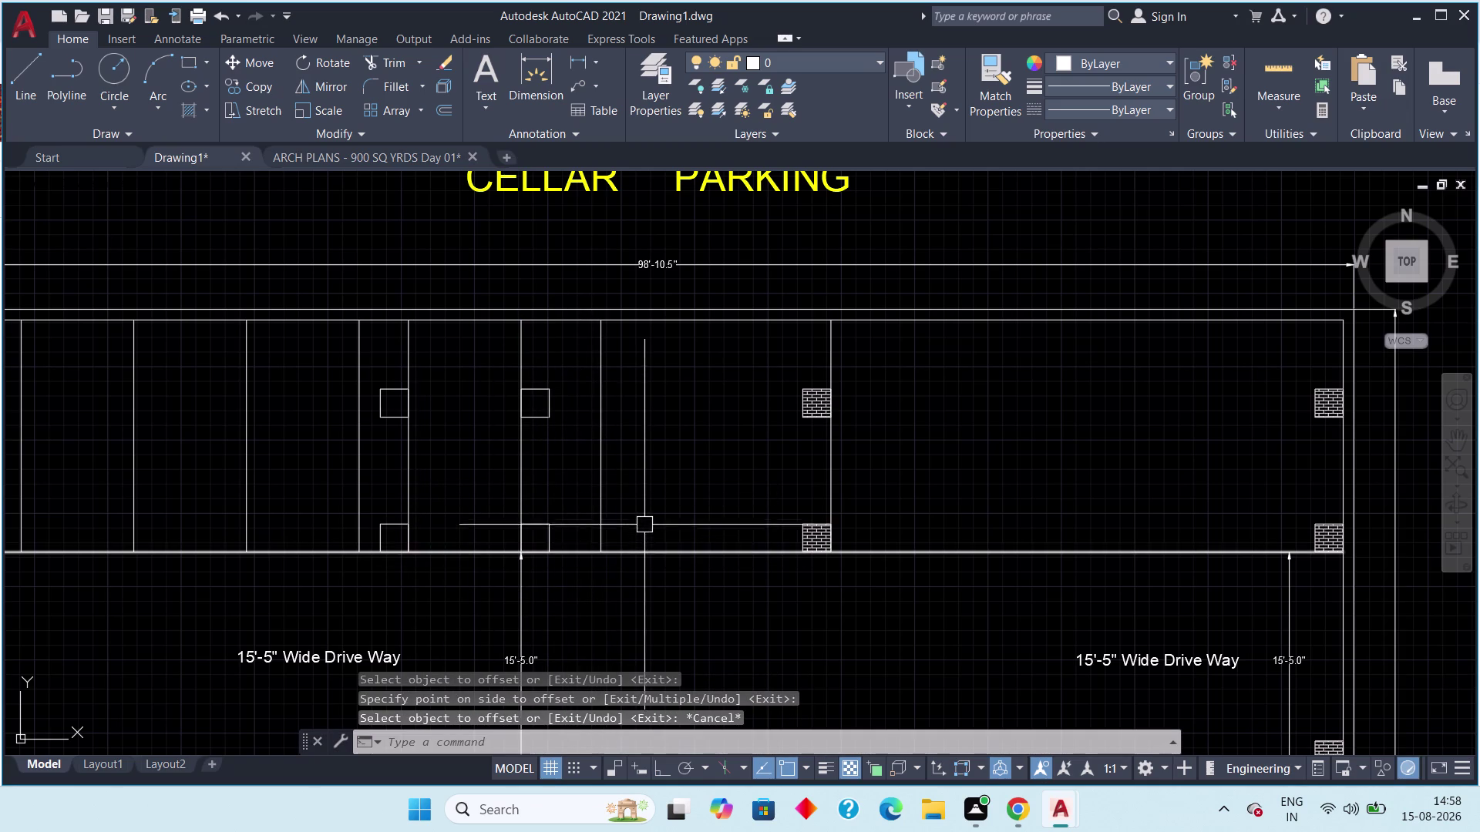
Pan the view to center on the brick-hatched column.
middle_drag(644, 522, 597, 502)
middle_drag(713, 496, 578, 492)
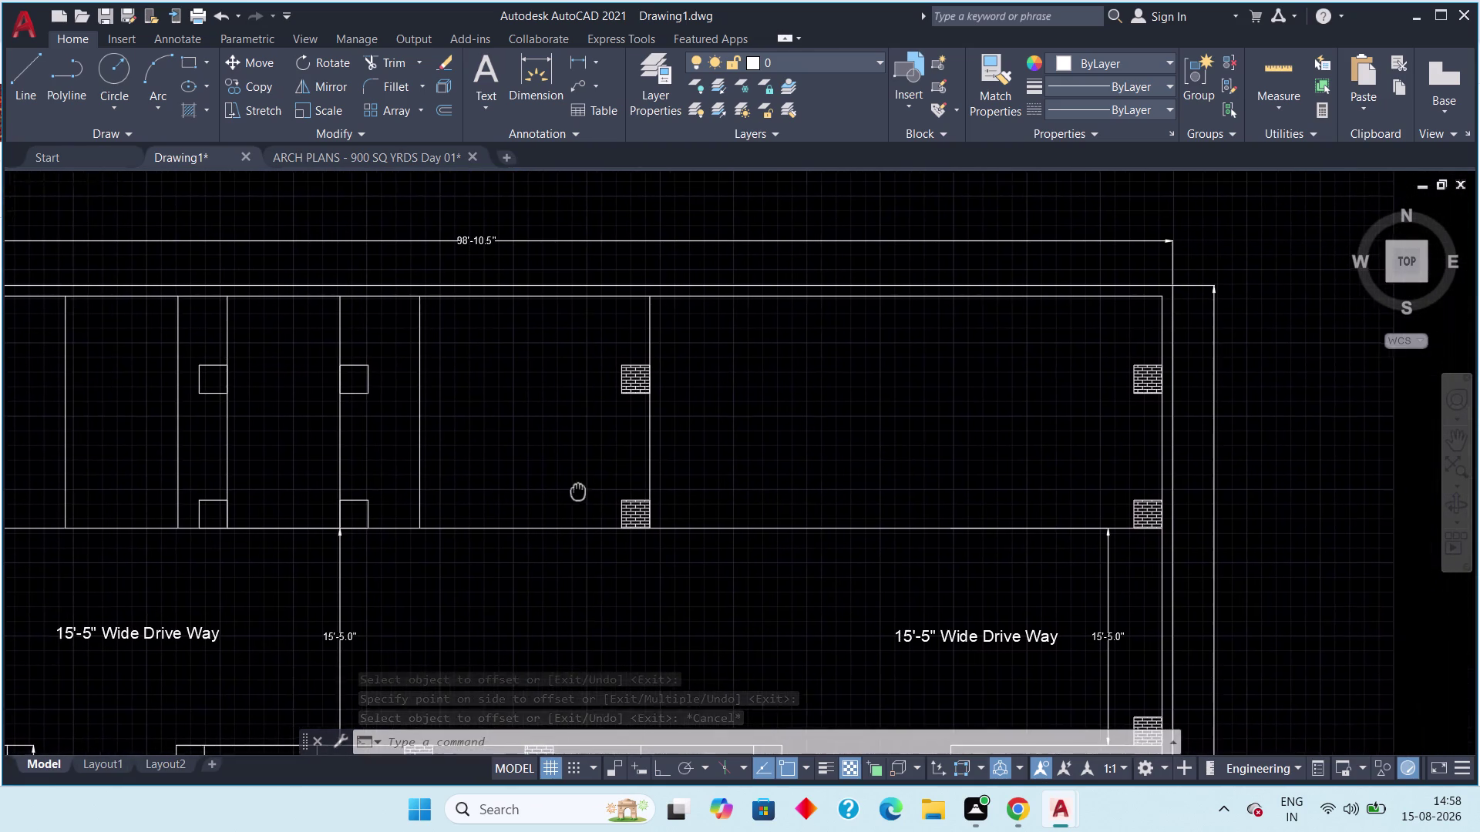
middle_drag(578, 492, 504, 497)
scroll(up, 3)
middle_drag(381, 444, 426, 474)
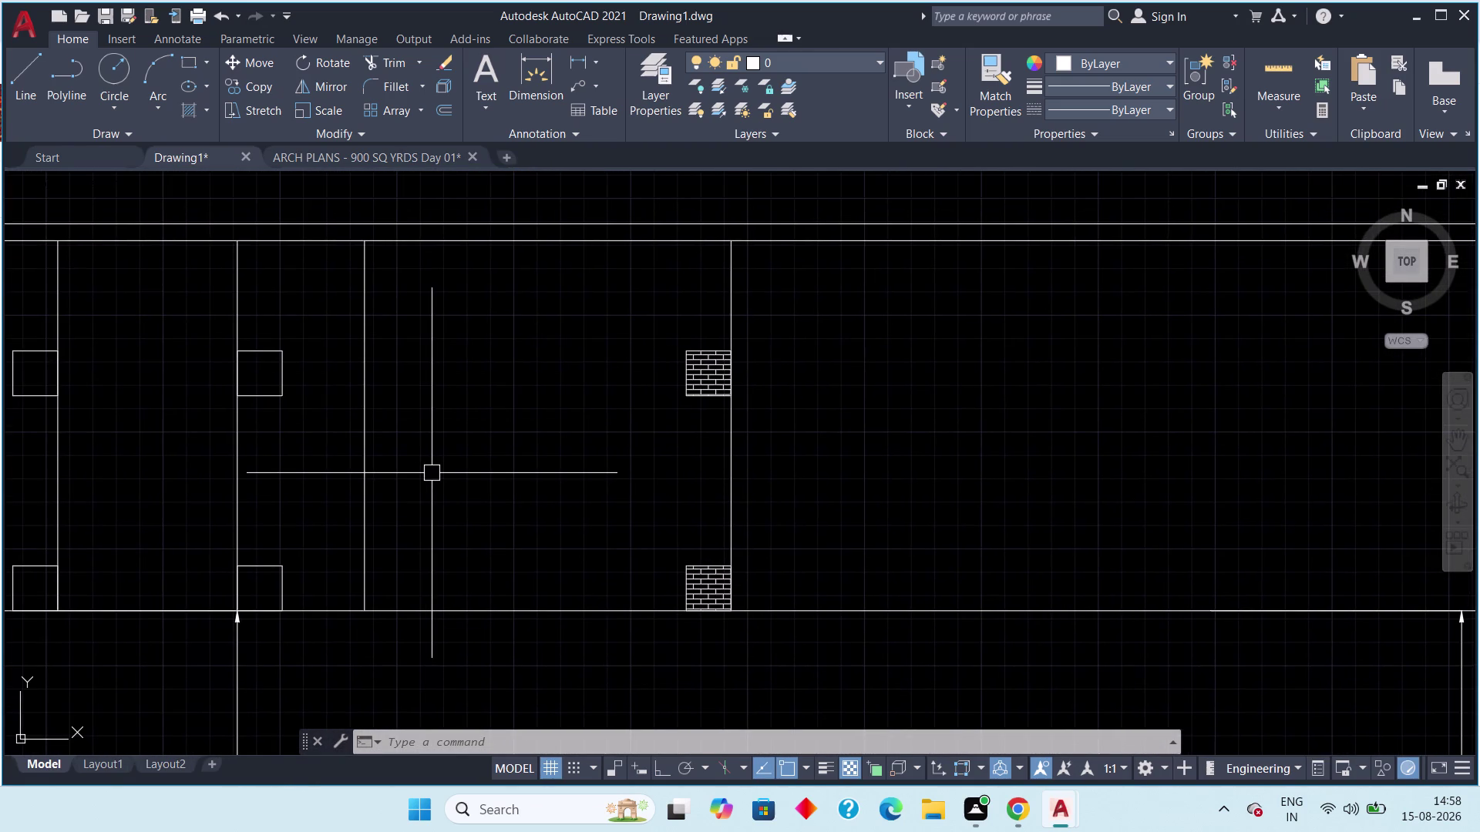
Delete the misplaced bay line next to the hatched column.
key(Escape)
drag(763, 437, 750, 443)
click(724, 459)
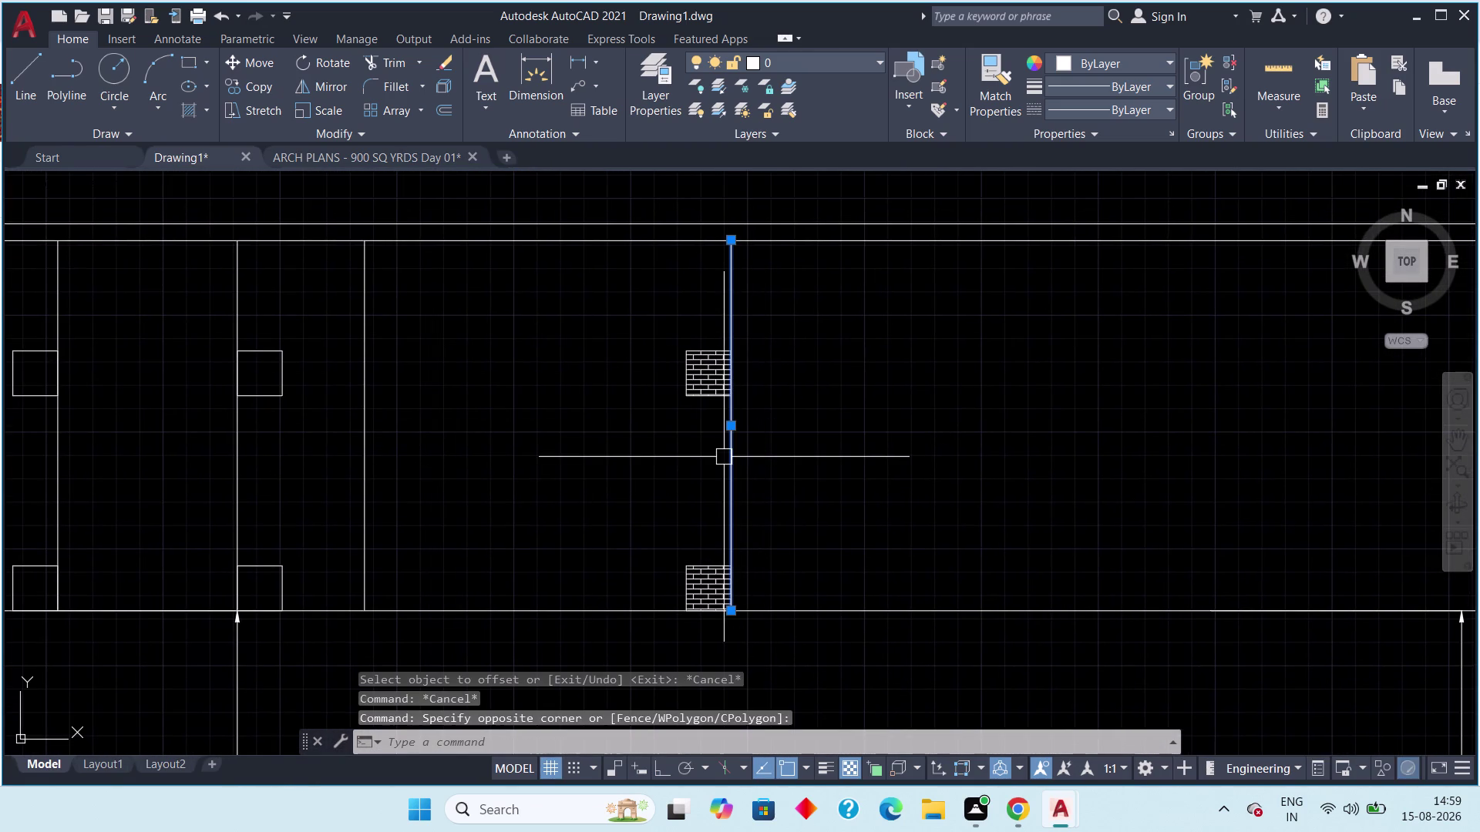
key(Delete)
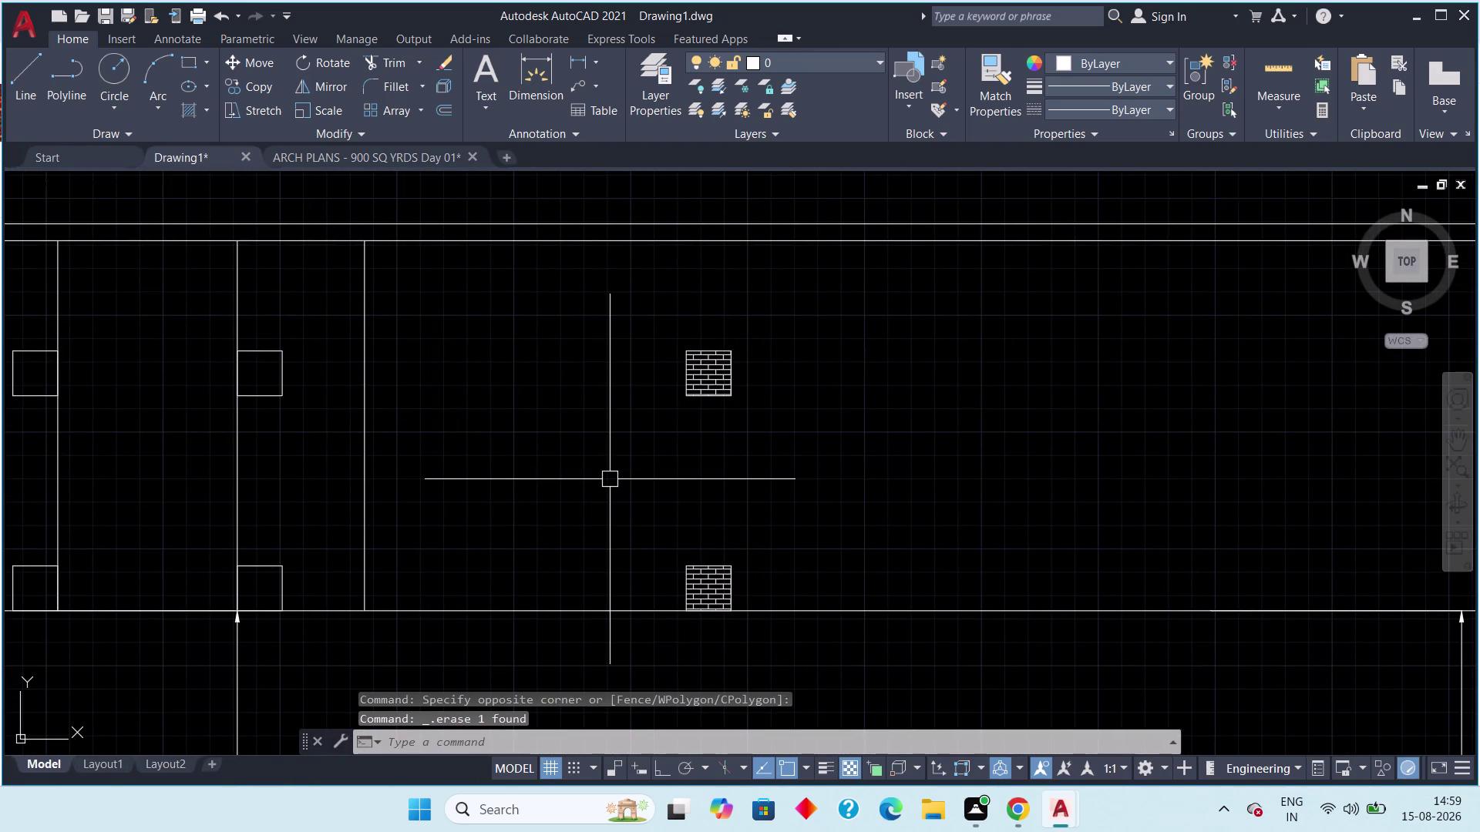
Start an offset with a mistaken 89' distance, then cancel it.
text(off)
key(space)
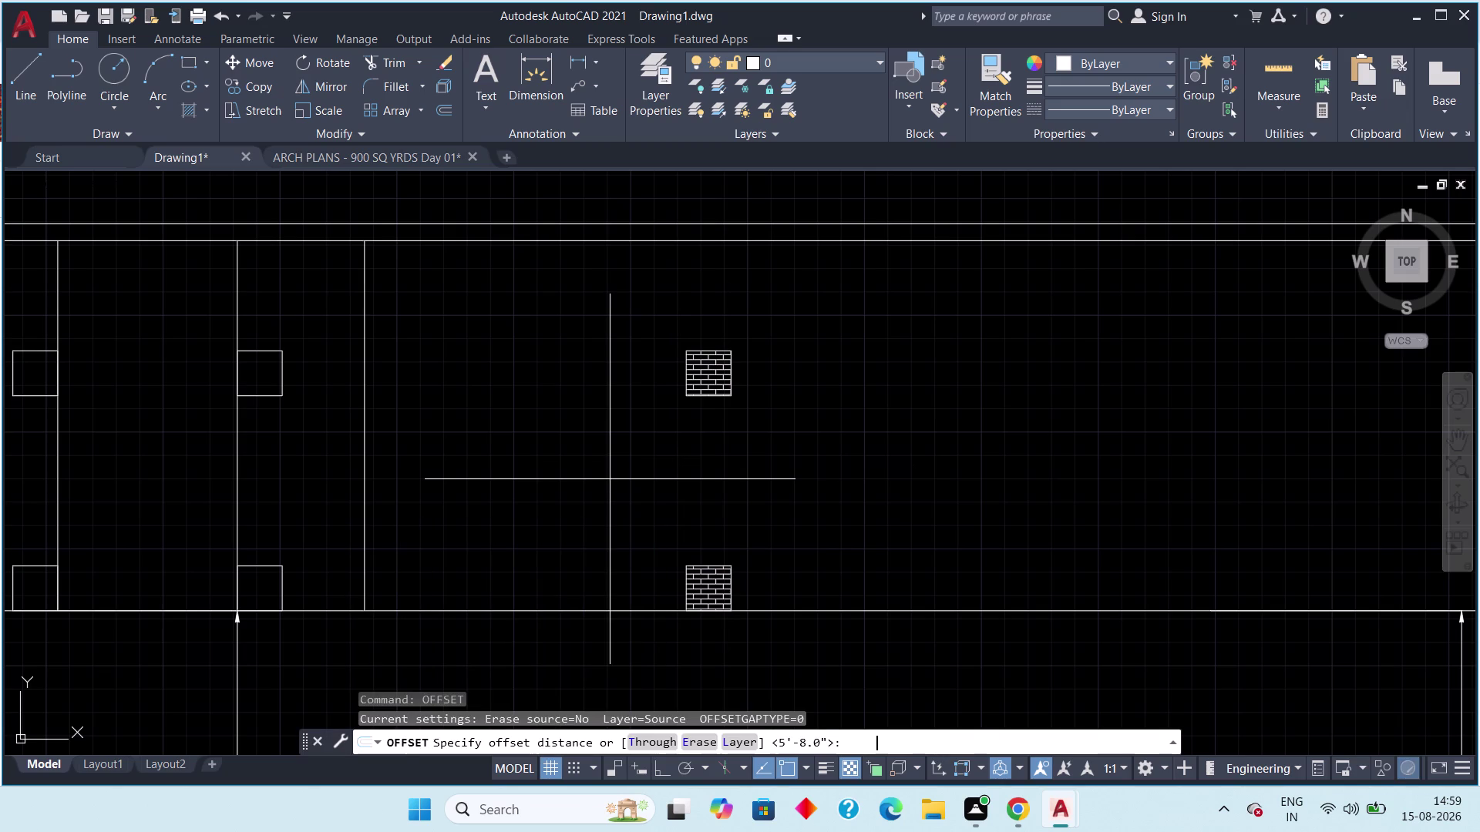
text(89')
key(space)
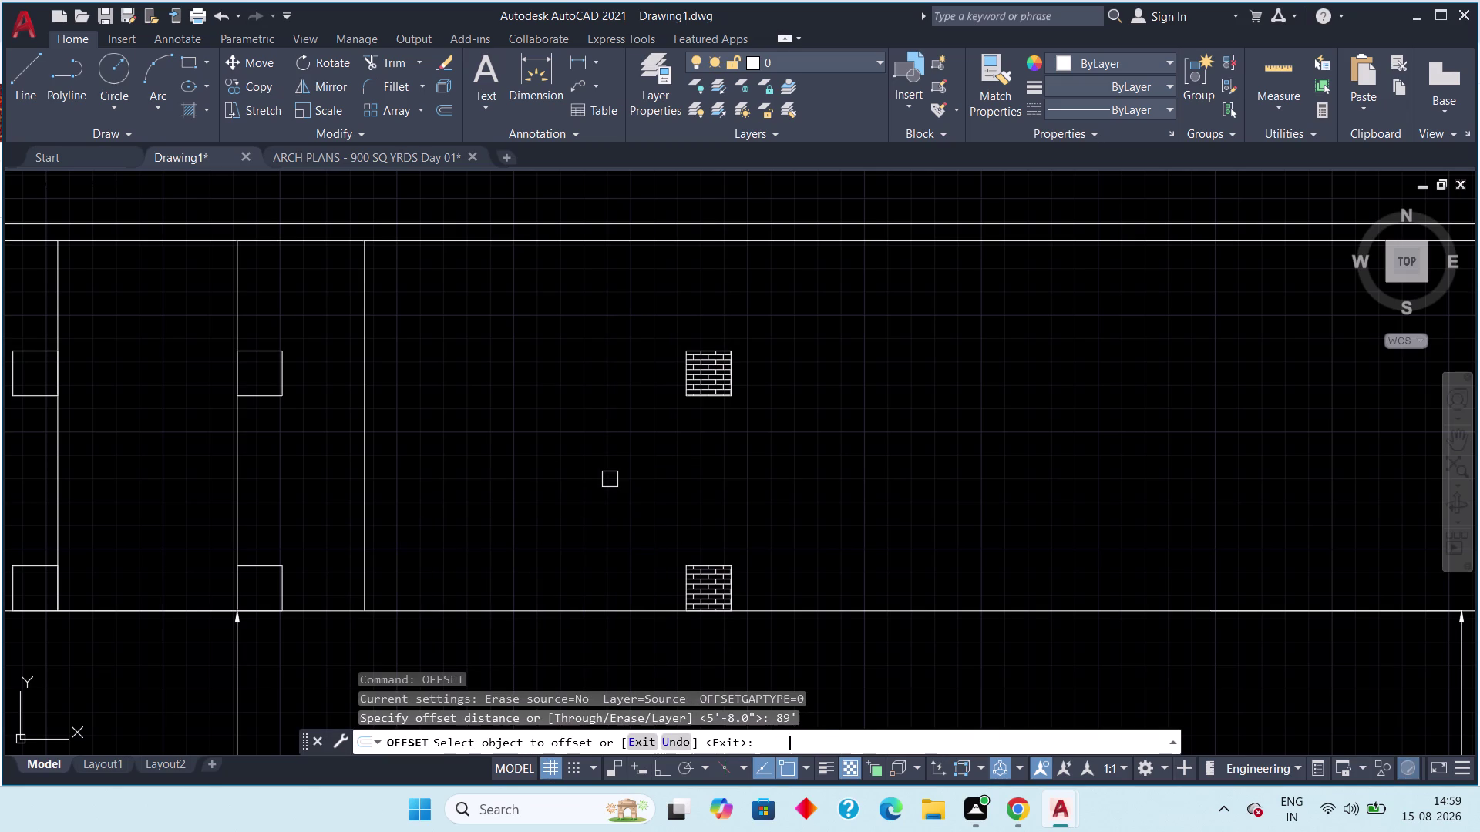
click(369, 505)
click(474, 503)
key(Escape)
key(Escape)
key(Escape)
key(Escape)
key(Escape)
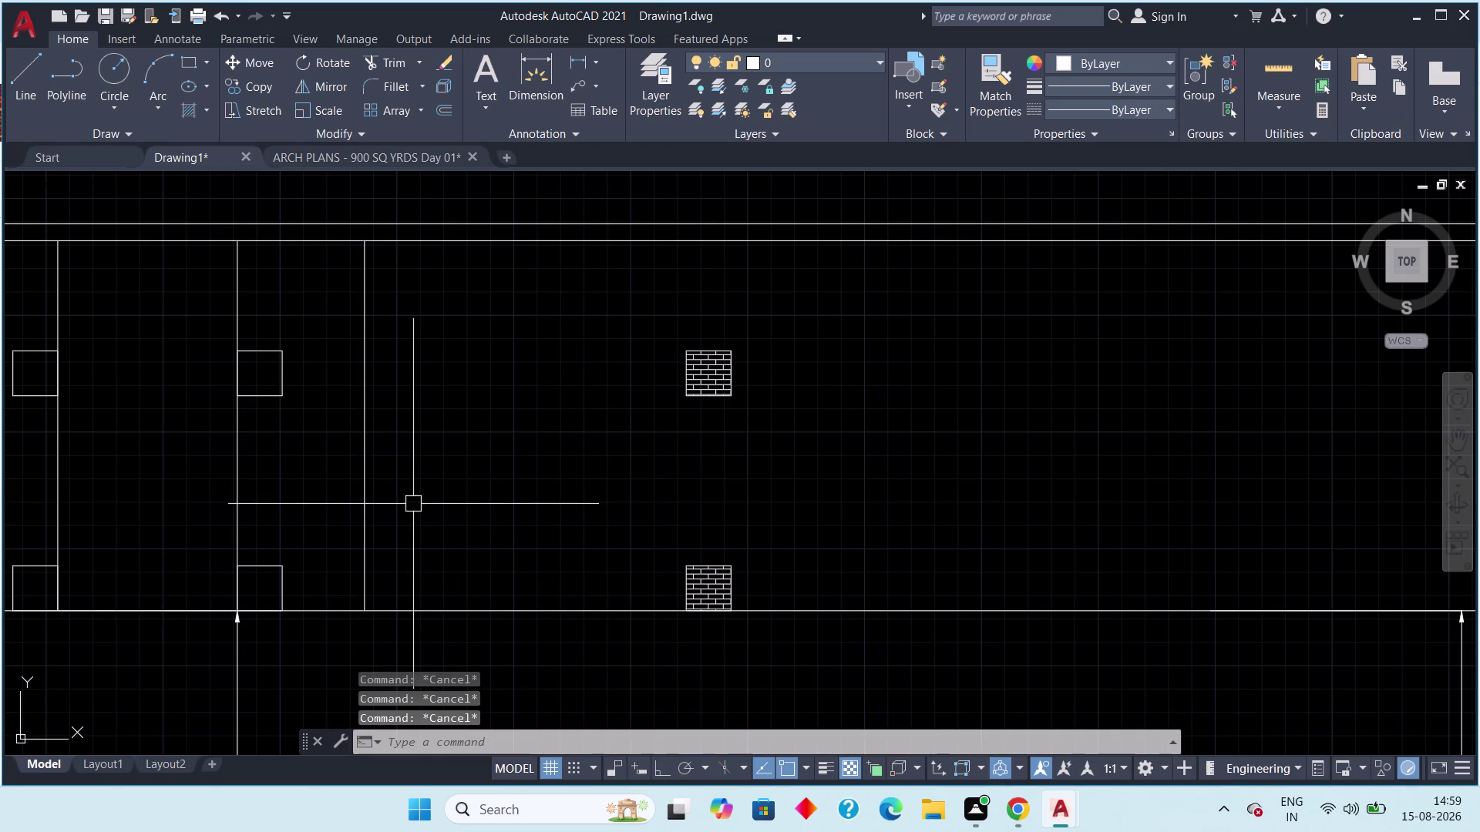
key(Escape)
key(Escape)
key(Escape)
key(Escape)
key(Escape)
Offset two new bay lines to the right, each 8' apart.
text(off)
key(space)
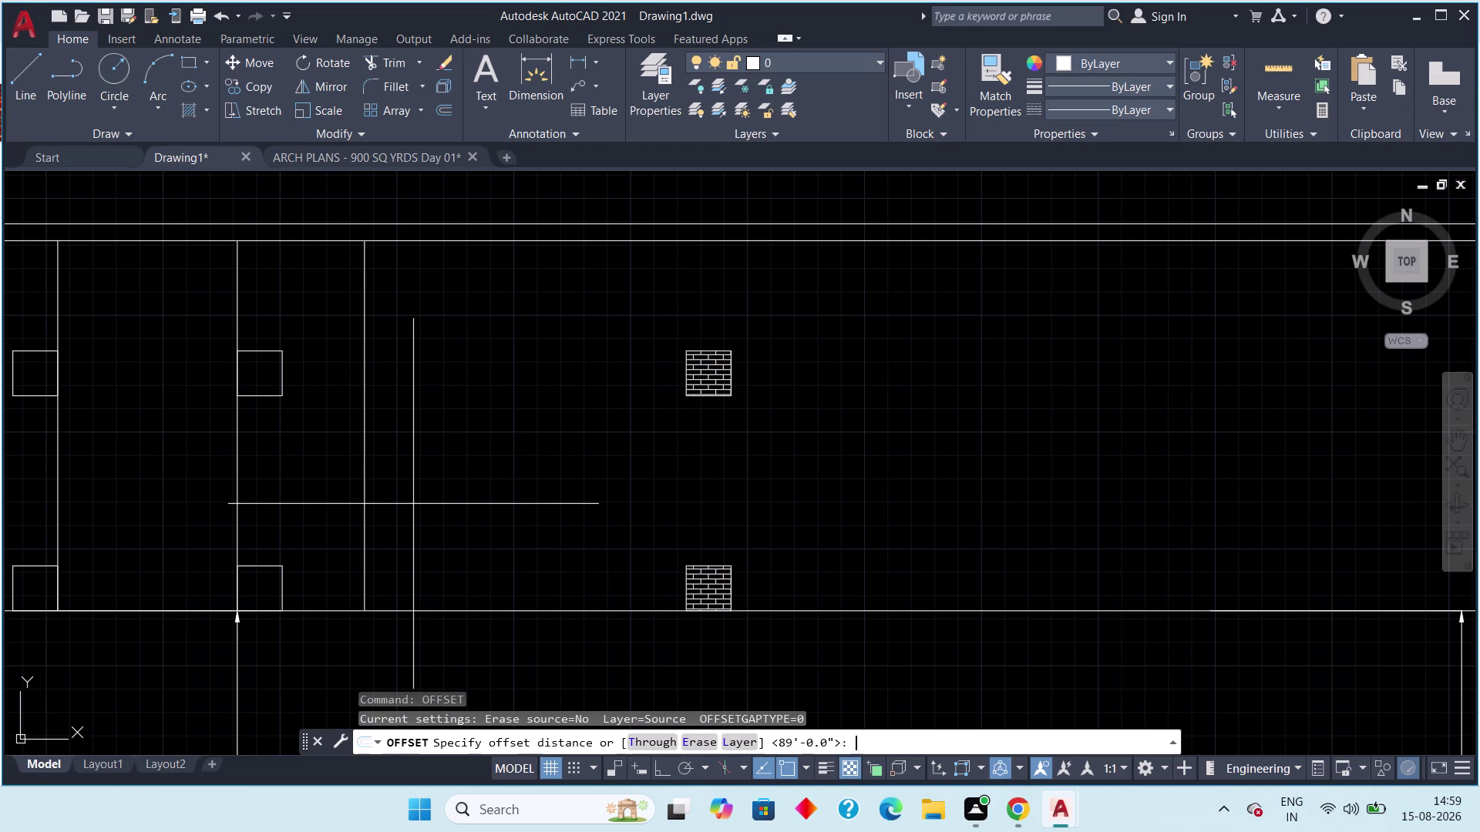
text(8')
key(space)
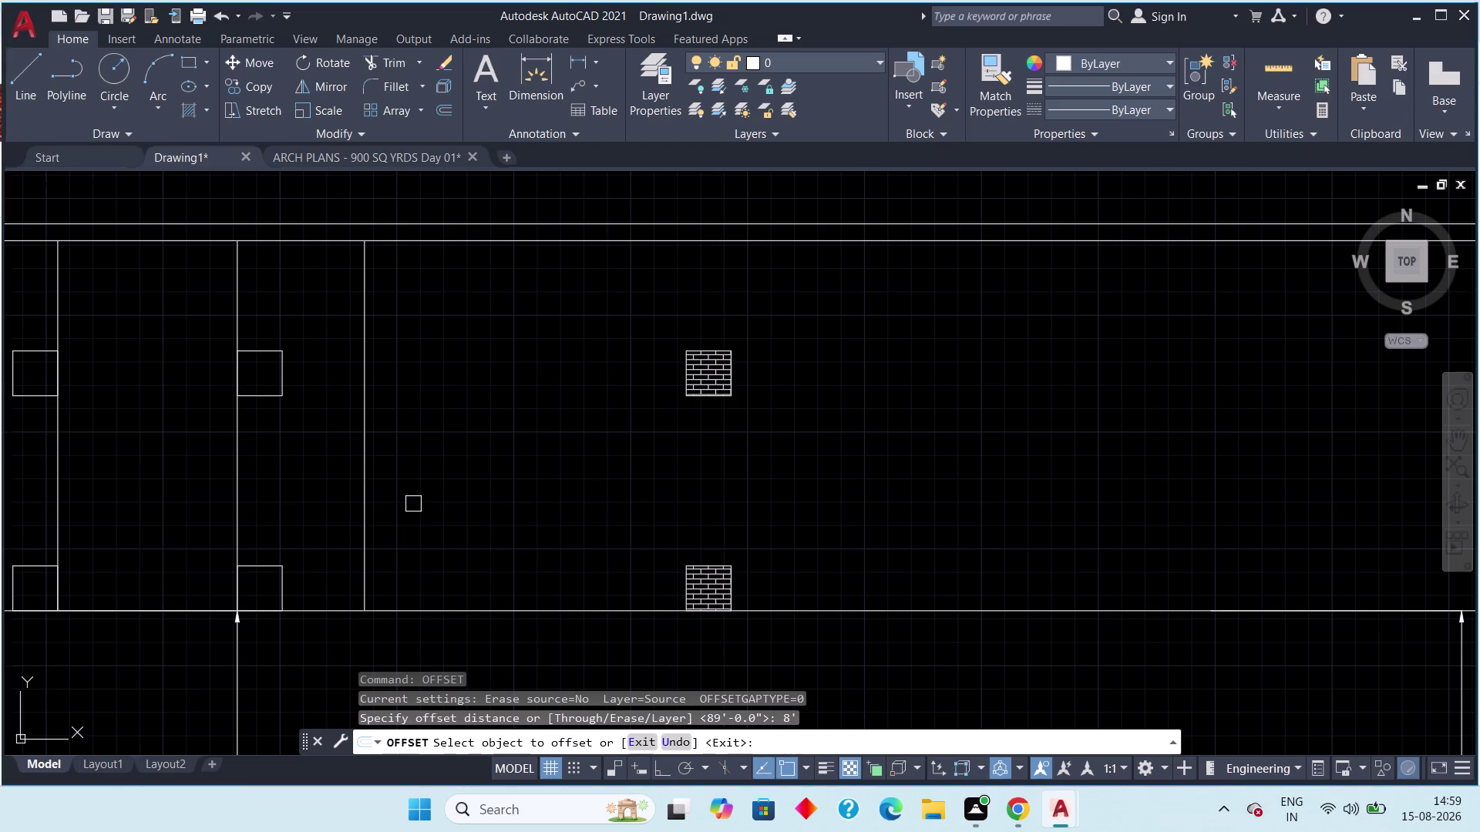
click(365, 511)
click(478, 518)
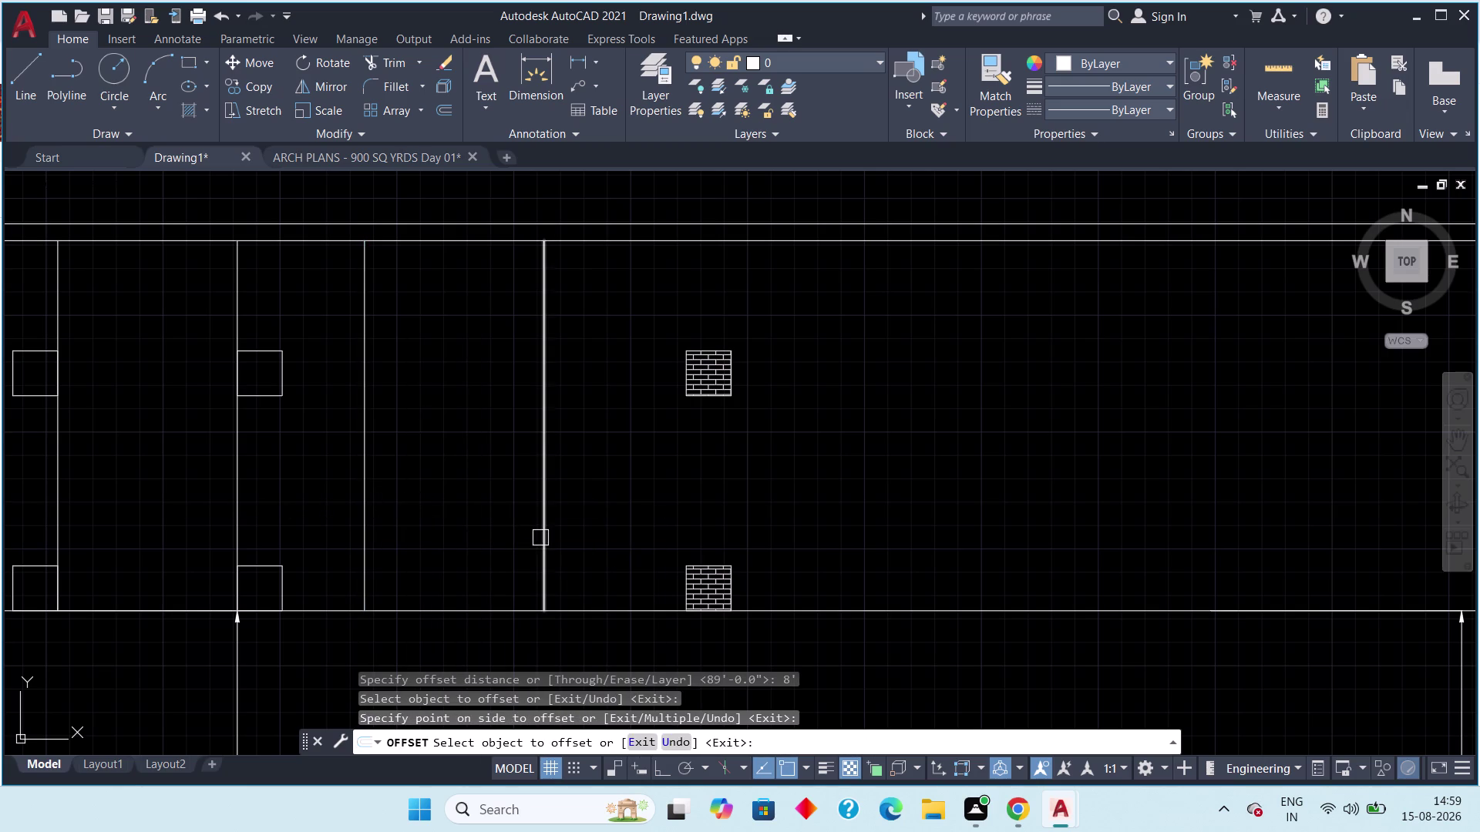
click(540, 538)
click(882, 514)
key(Escape)
key(Escape)
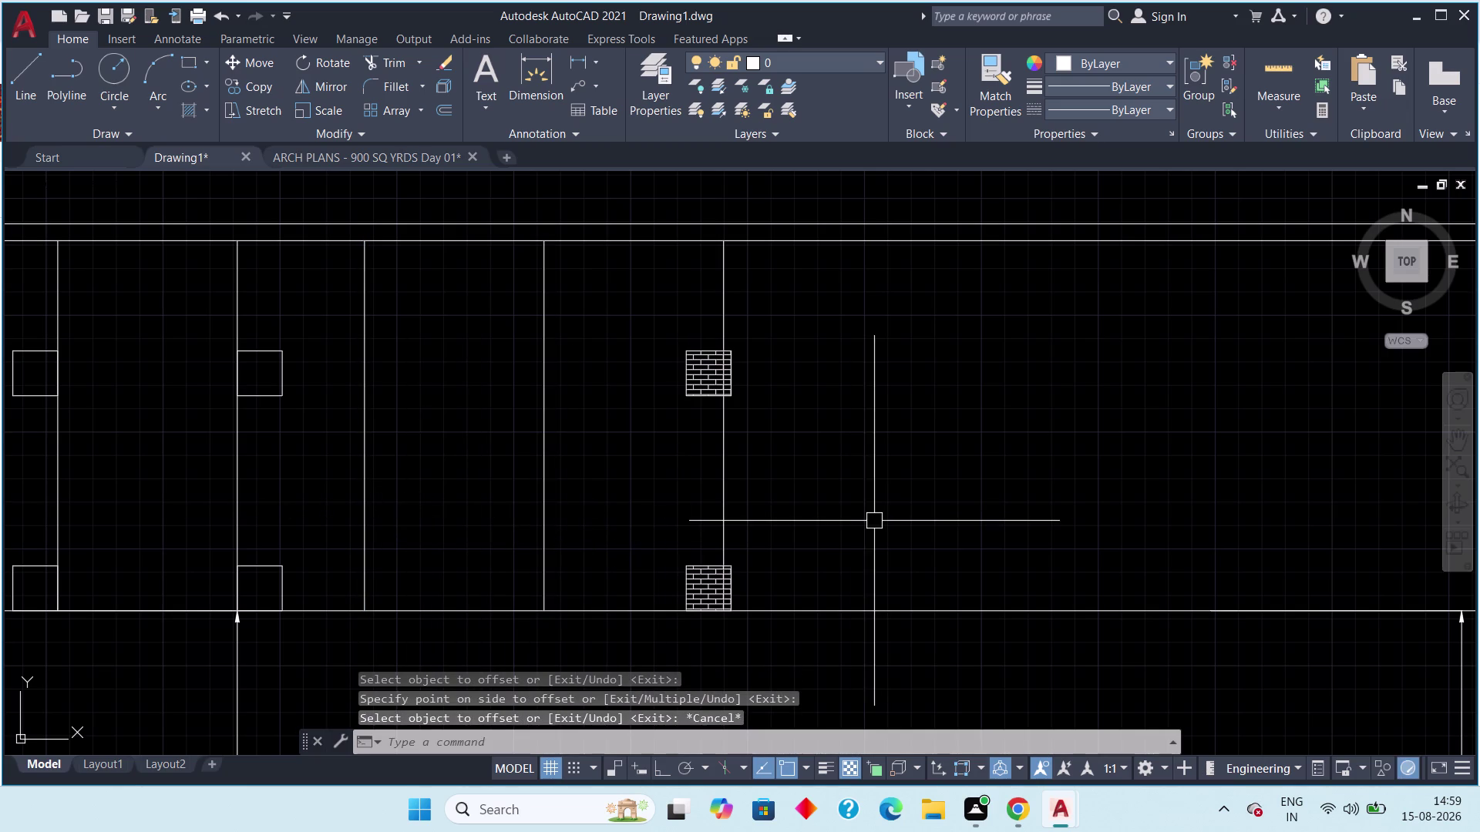
key(Escape)
key(Escape)
click(341, 162)
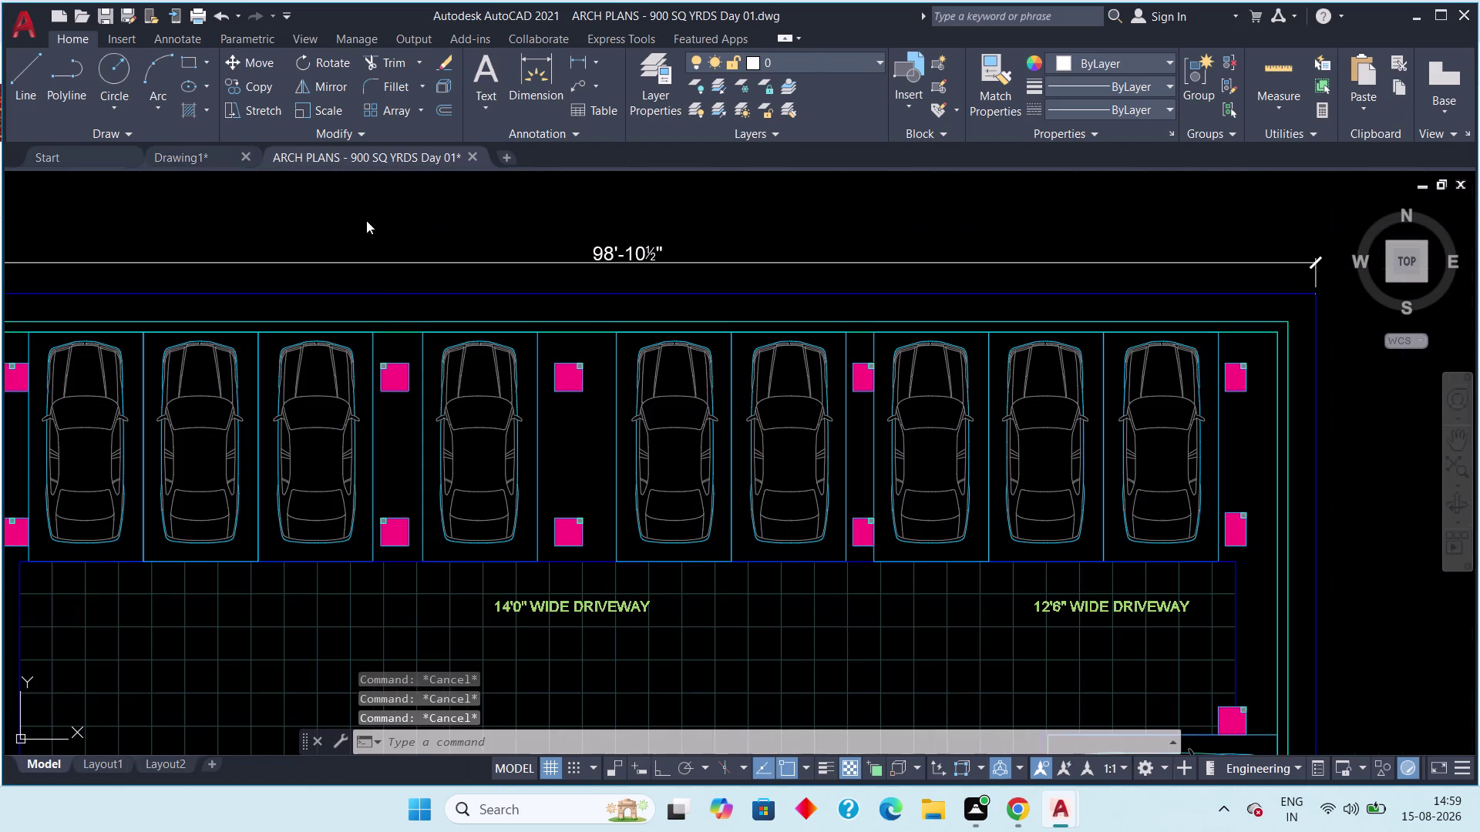
middle_drag(423, 381, 348, 373)
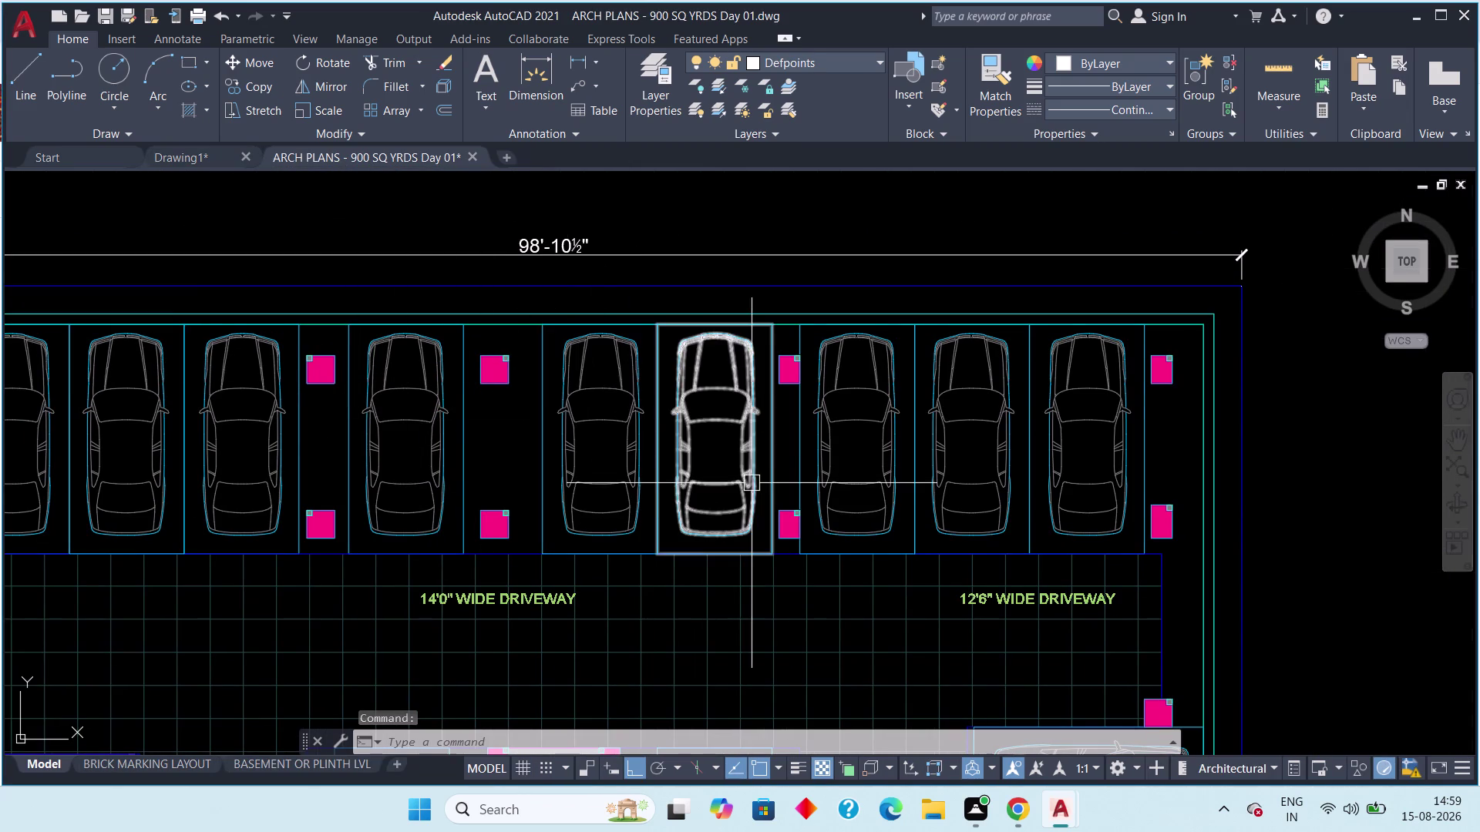
middle_drag(751, 481, 641, 470)
middle_drag(545, 353, 458, 359)
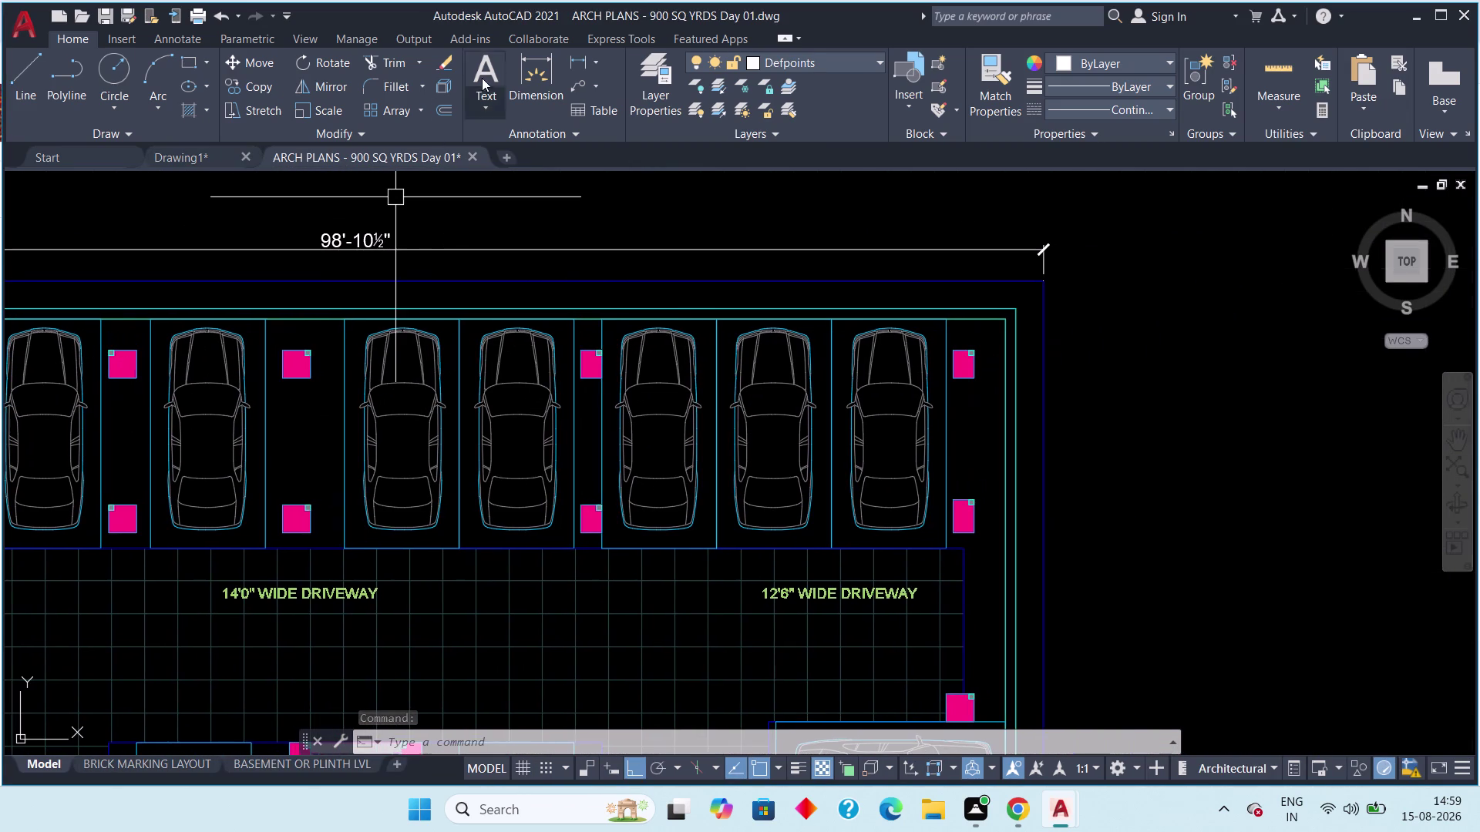
click(574, 61)
scroll(up, 3)
middle_drag(573, 316, 542, 488)
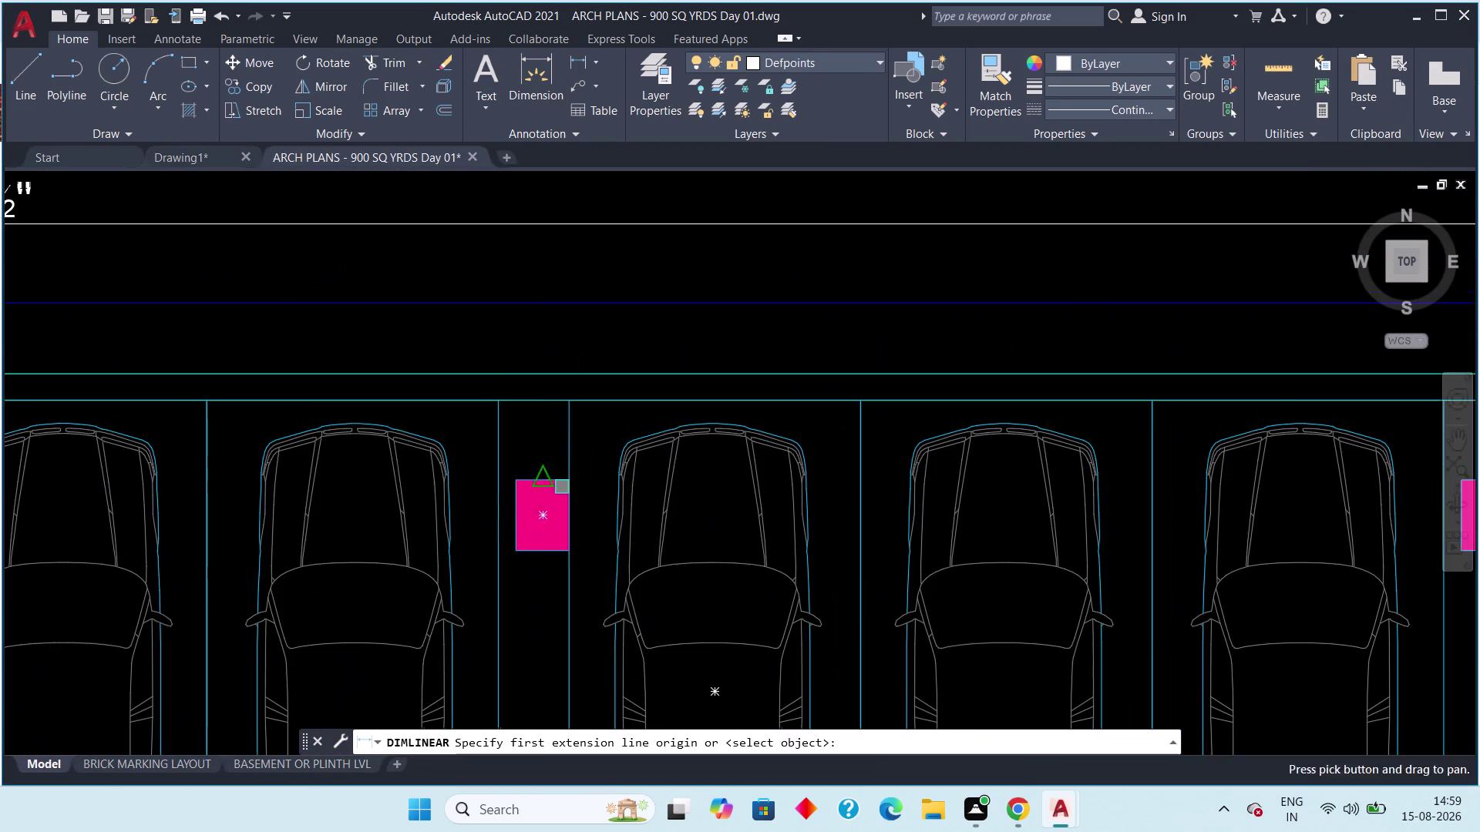
click(496, 404)
click(563, 404)
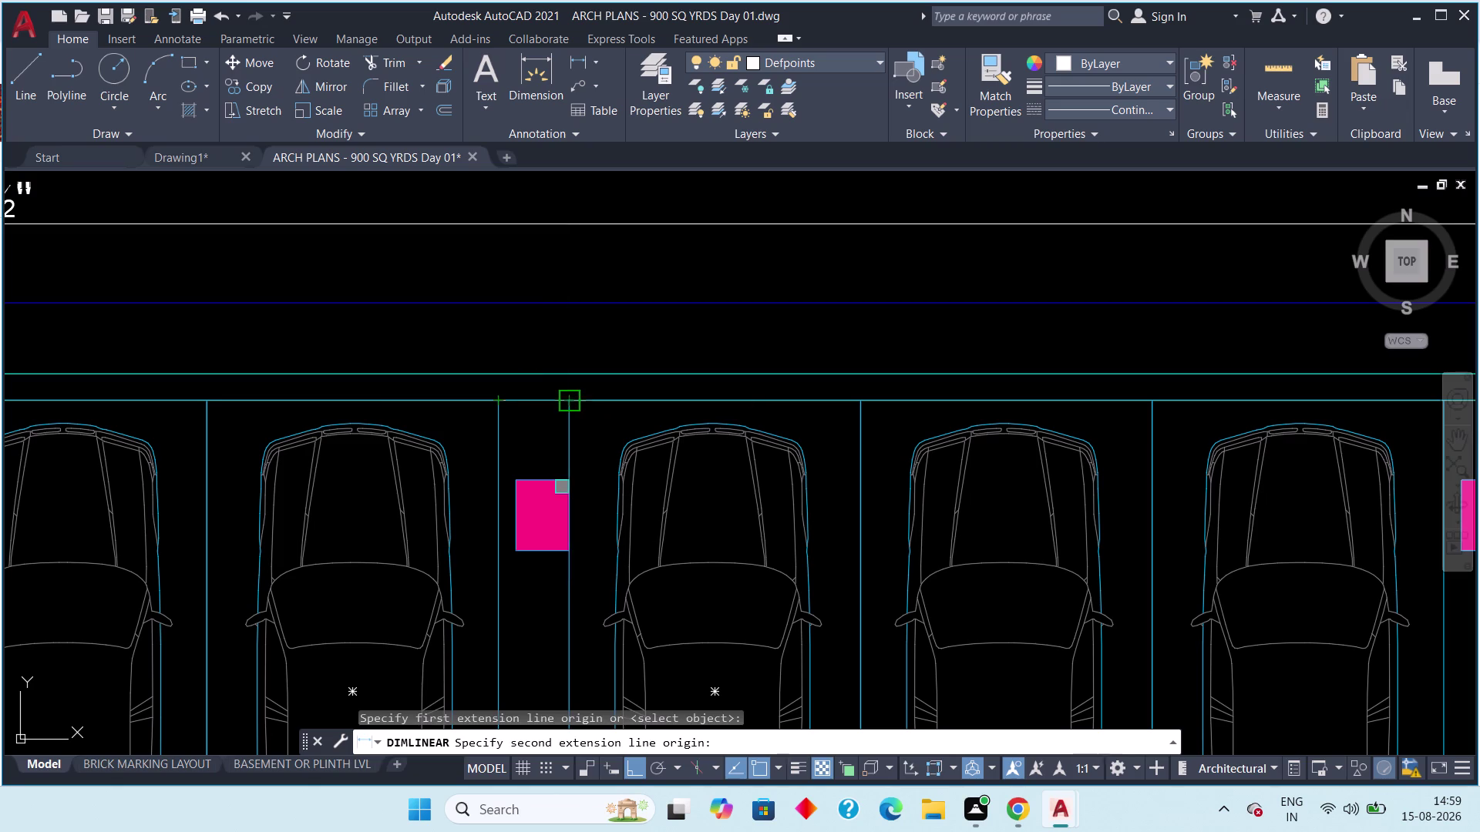
key(Escape)
scroll(down, 3)
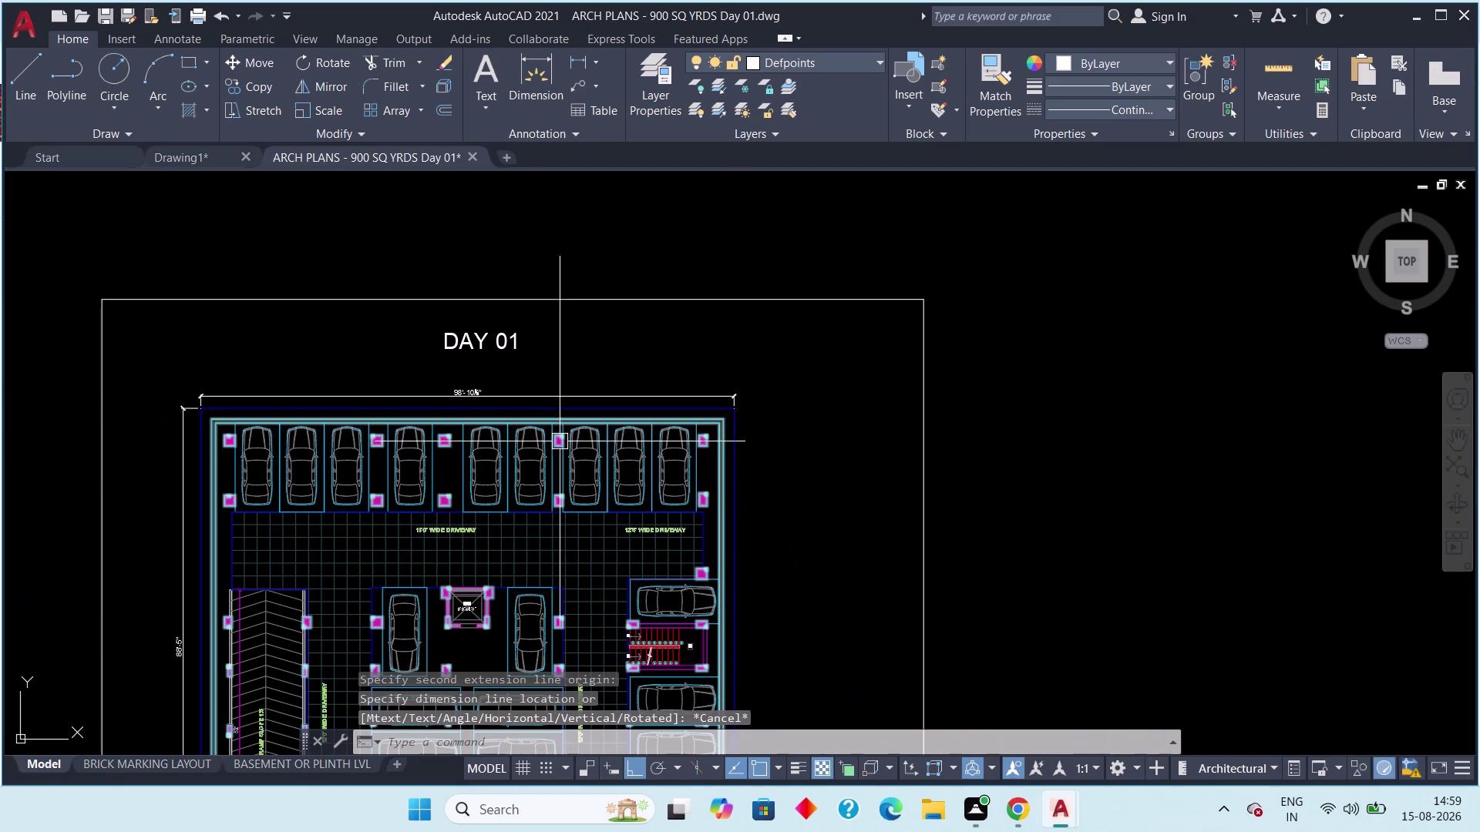
click(202, 155)
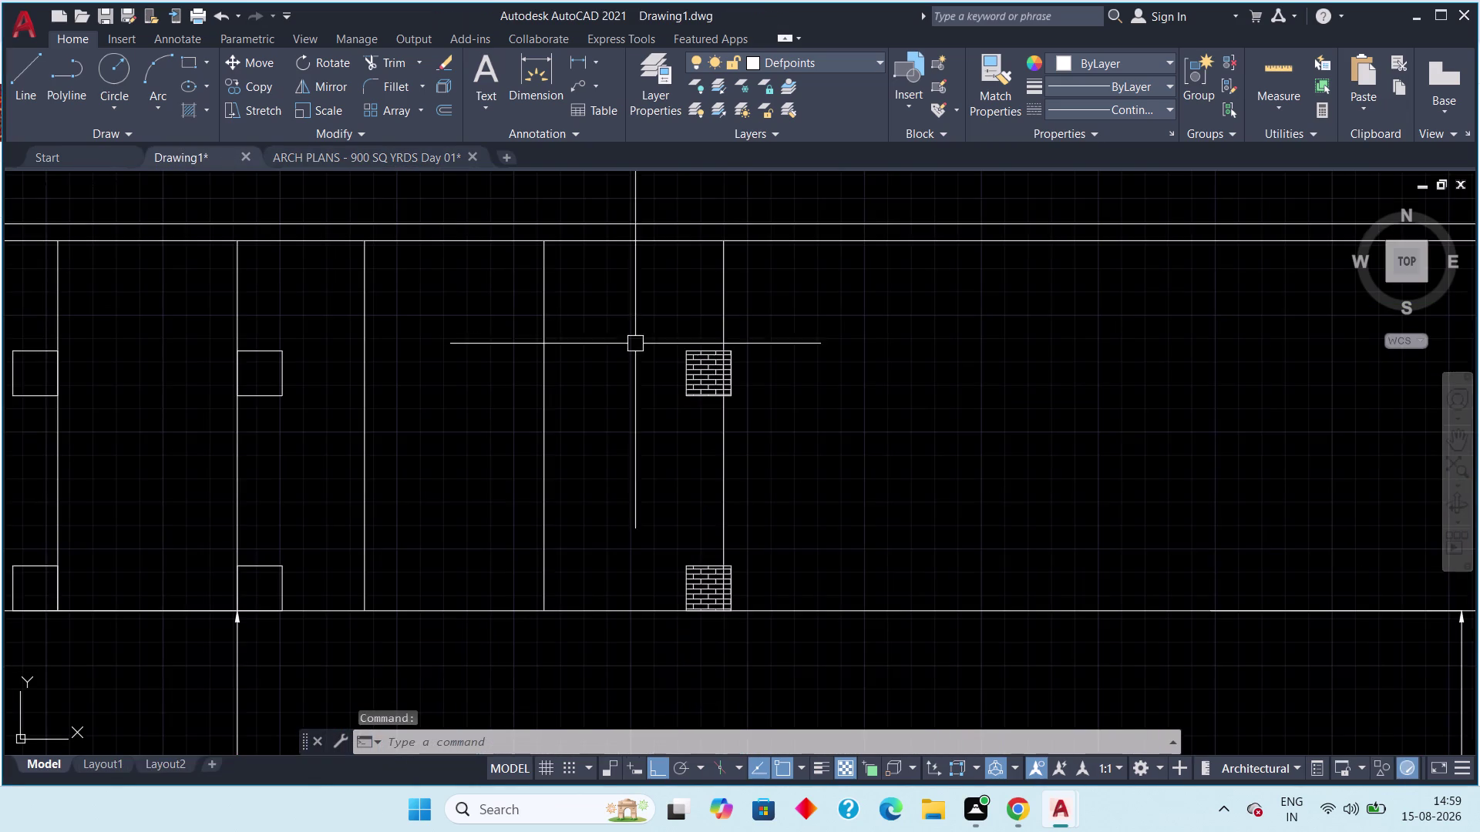
Offset the bay line beside the hatched column 2' to the right.
middle_drag(637, 347, 522, 371)
scroll(down, 3)
scroll(up, 3)
scroll(down, 3)
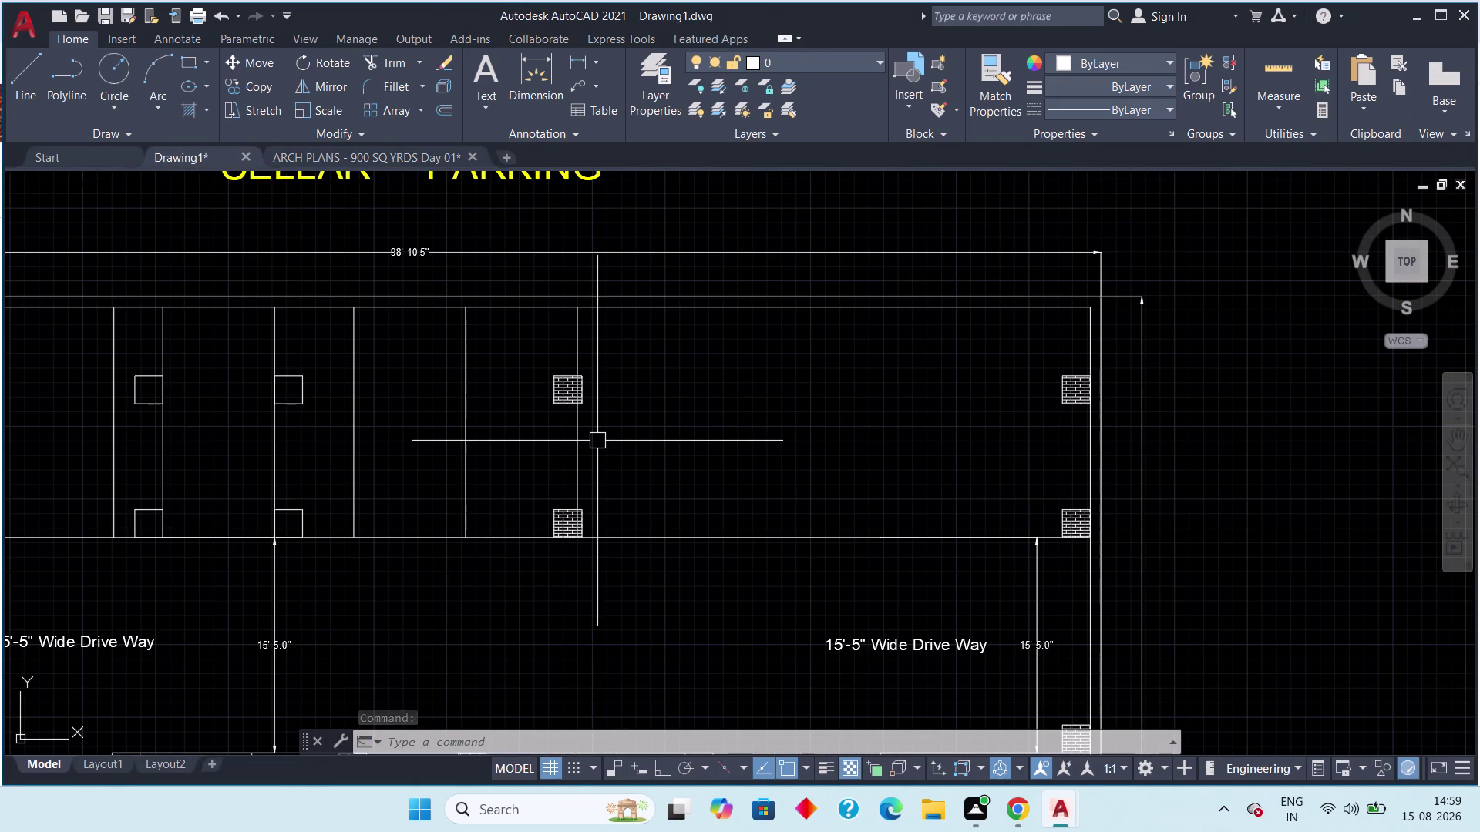
text(off)
key(space)
text(2)
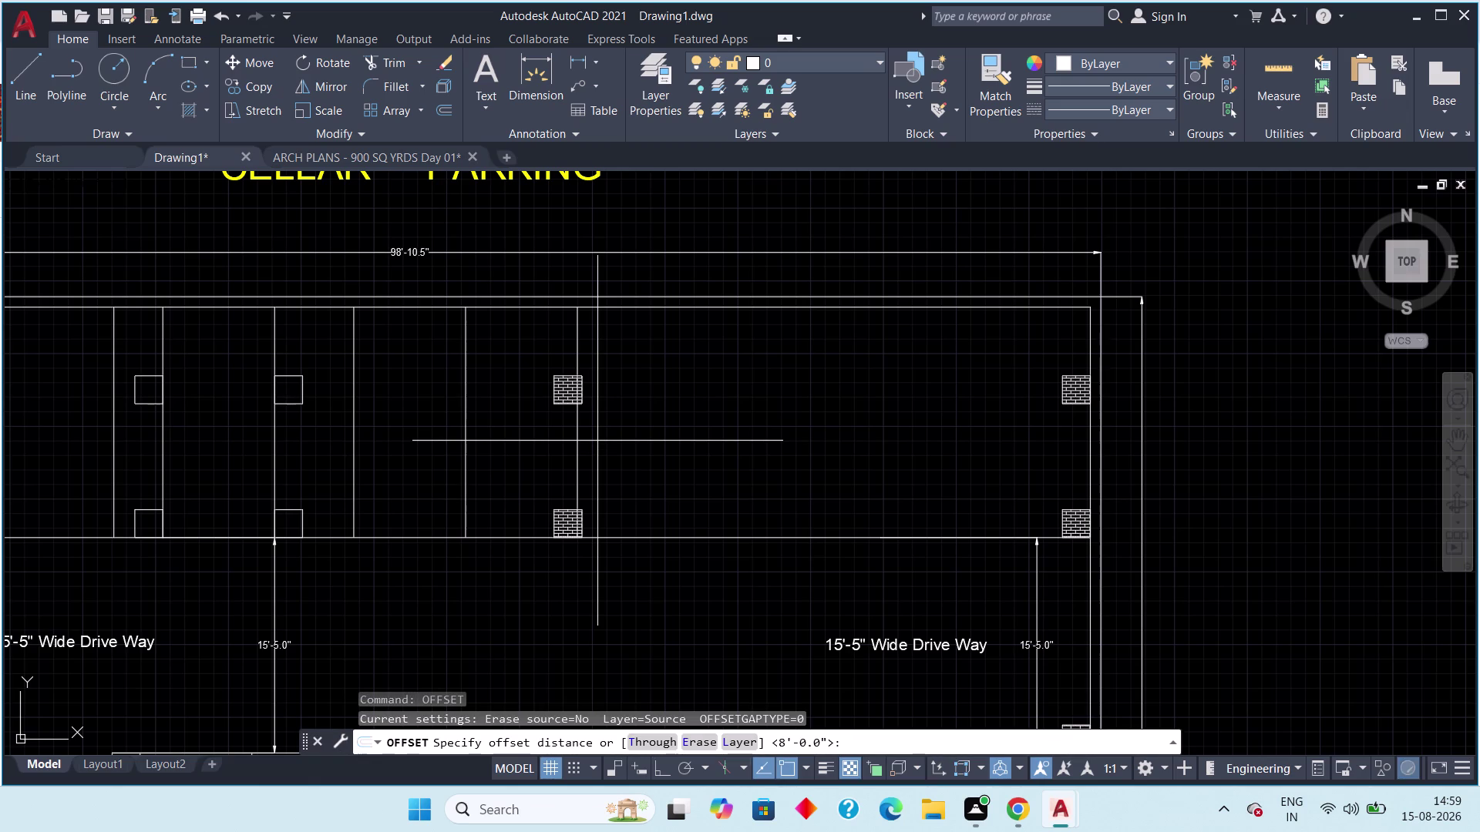
text(')
key(space)
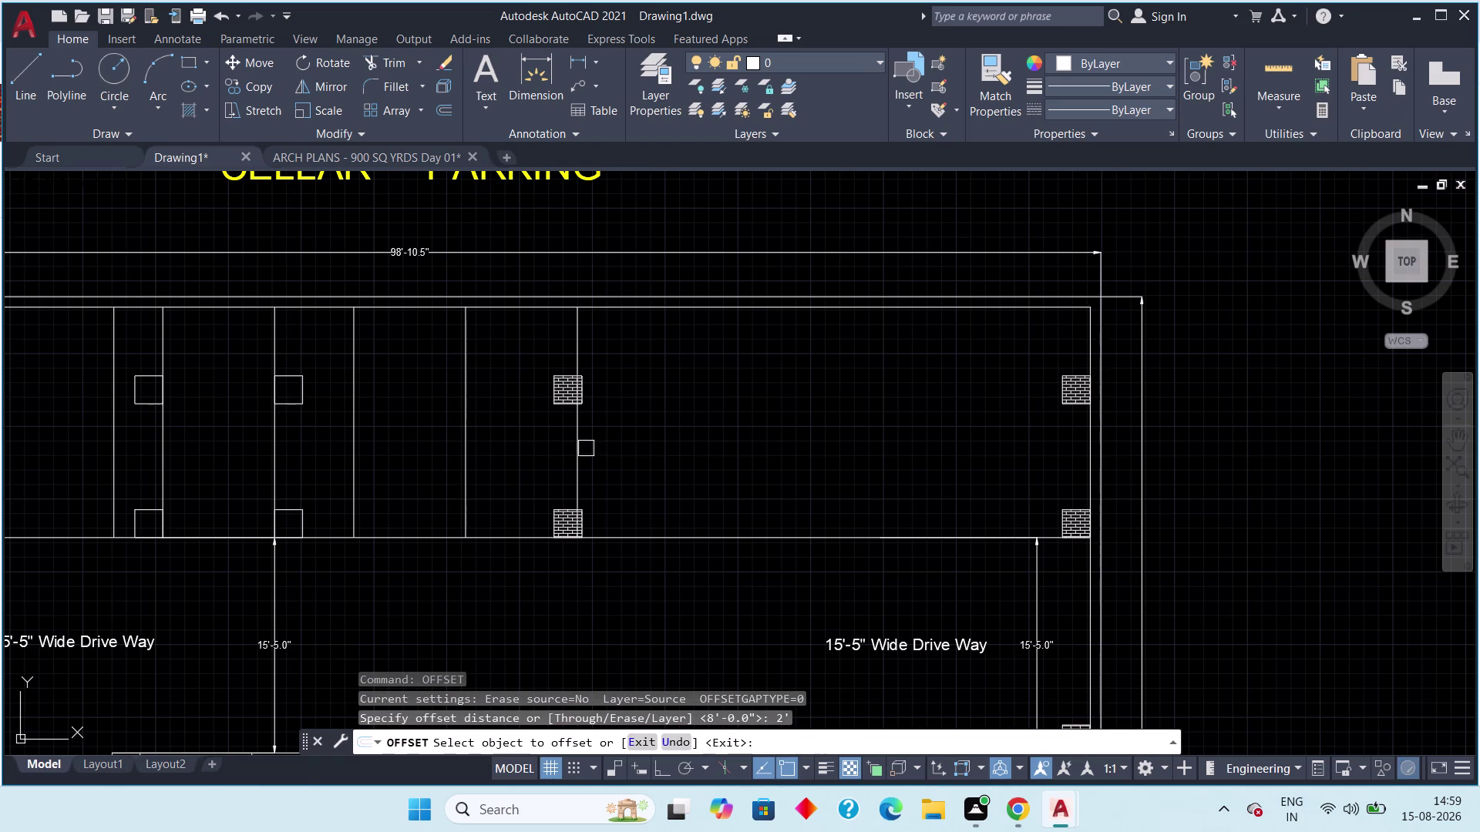
drag(581, 455, 604, 454)
click(692, 444)
key(Escape)
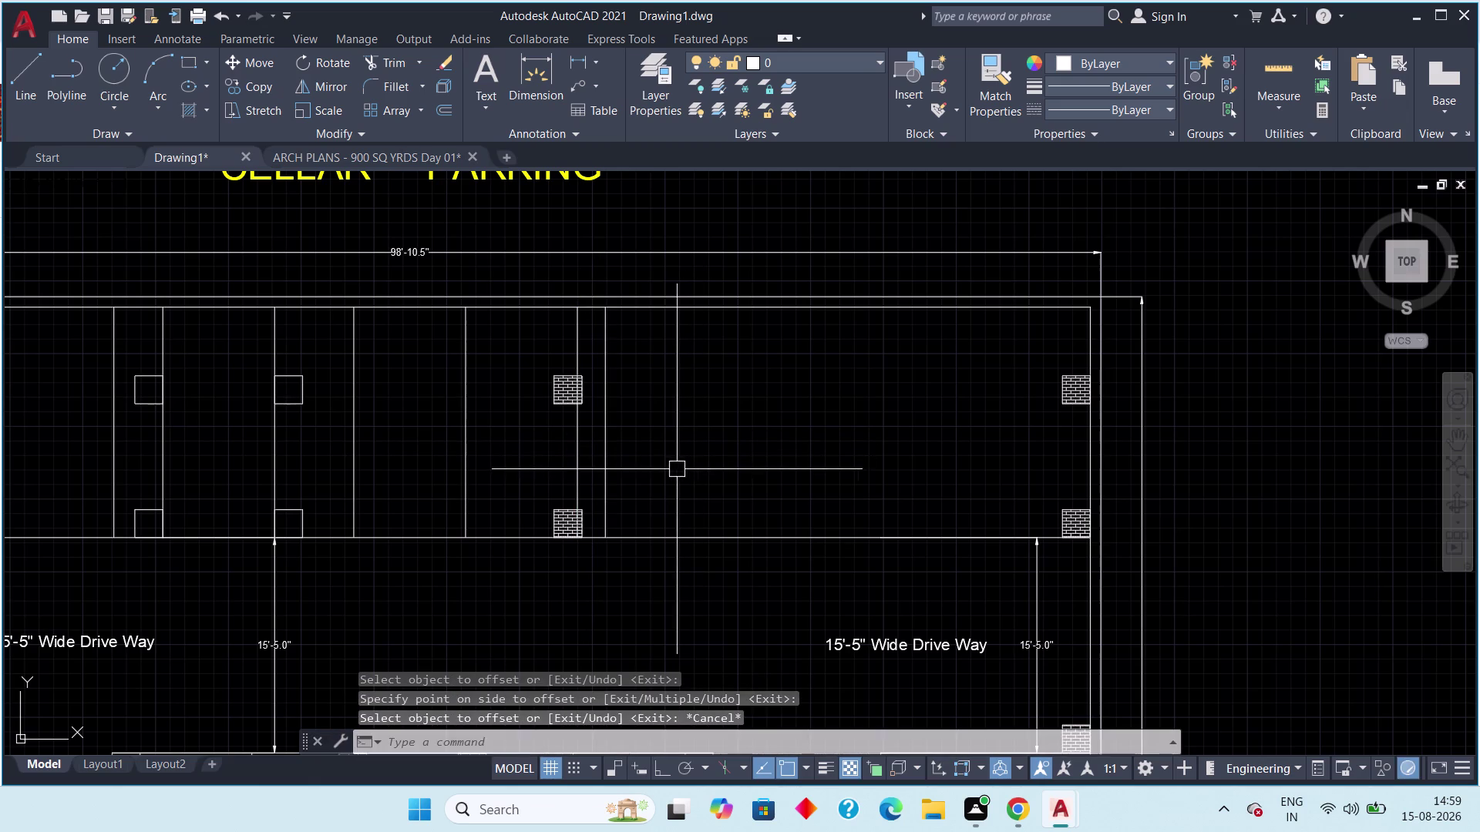
Offset the new bay line repeatedly at 8' to add bay lines further right.
key(space)
text(8)
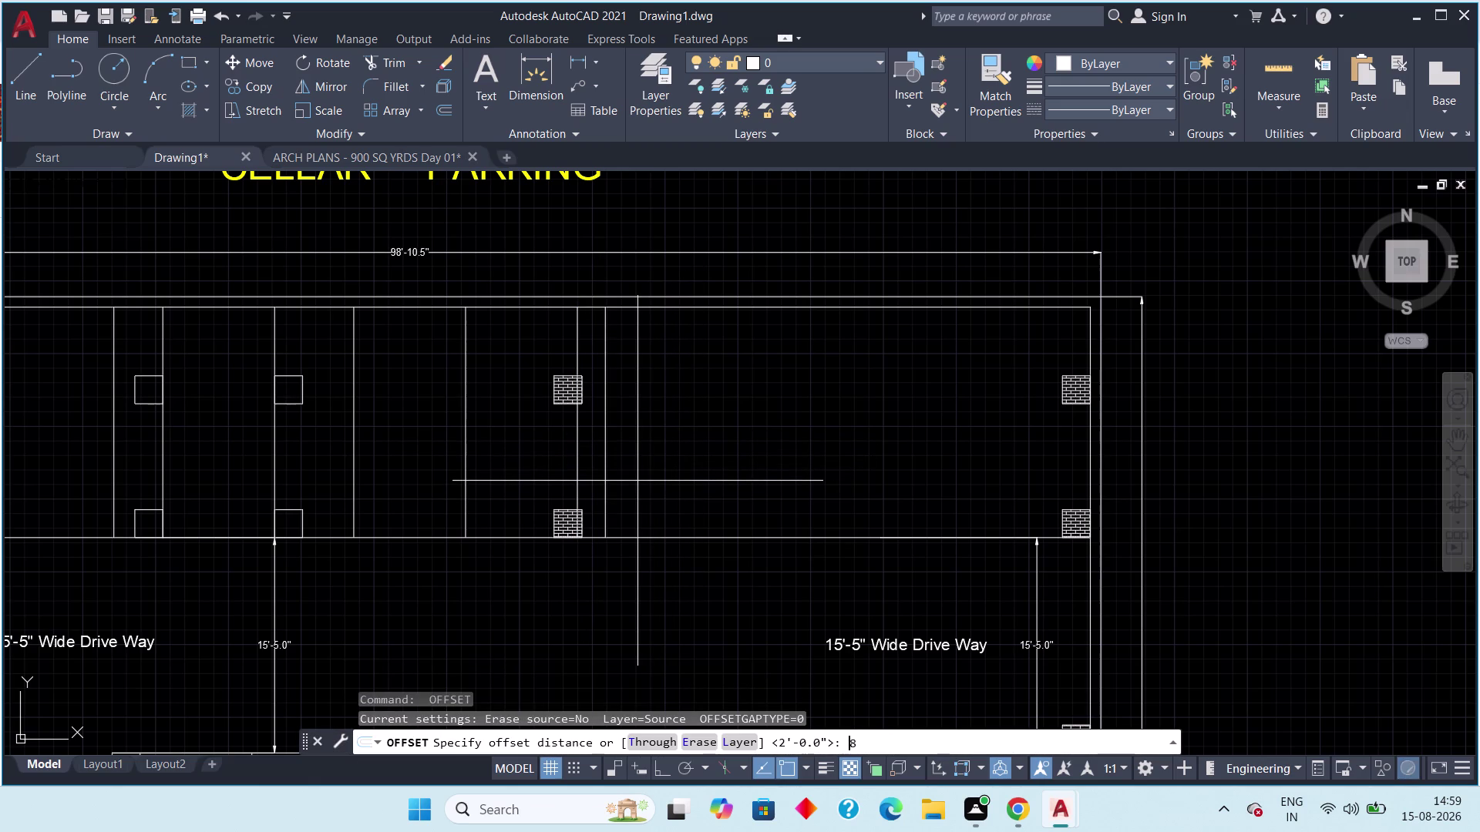
text(')
key(space)
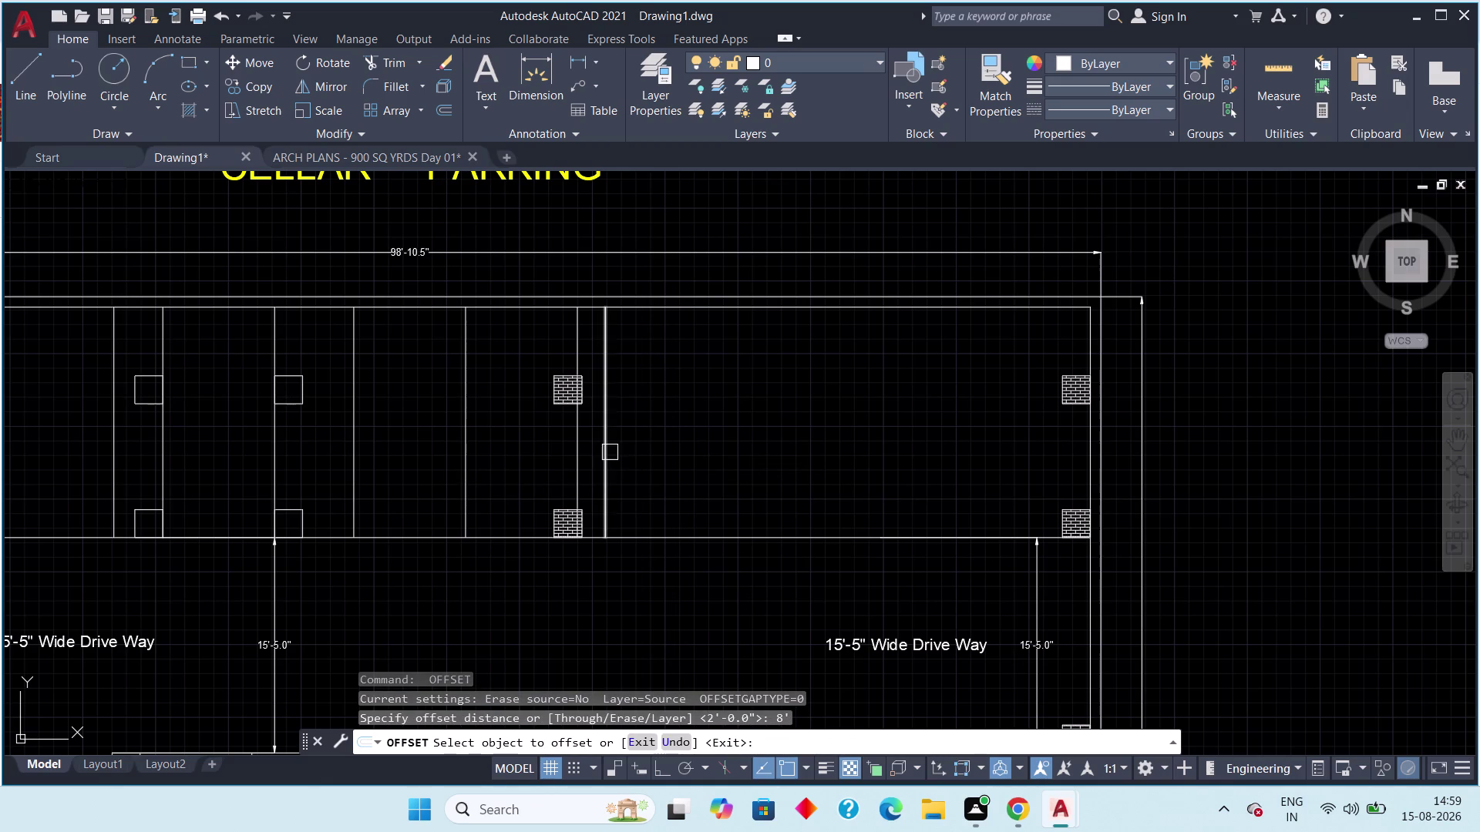
click(609, 452)
click(733, 432)
drag(723, 454, 752, 451)
click(765, 451)
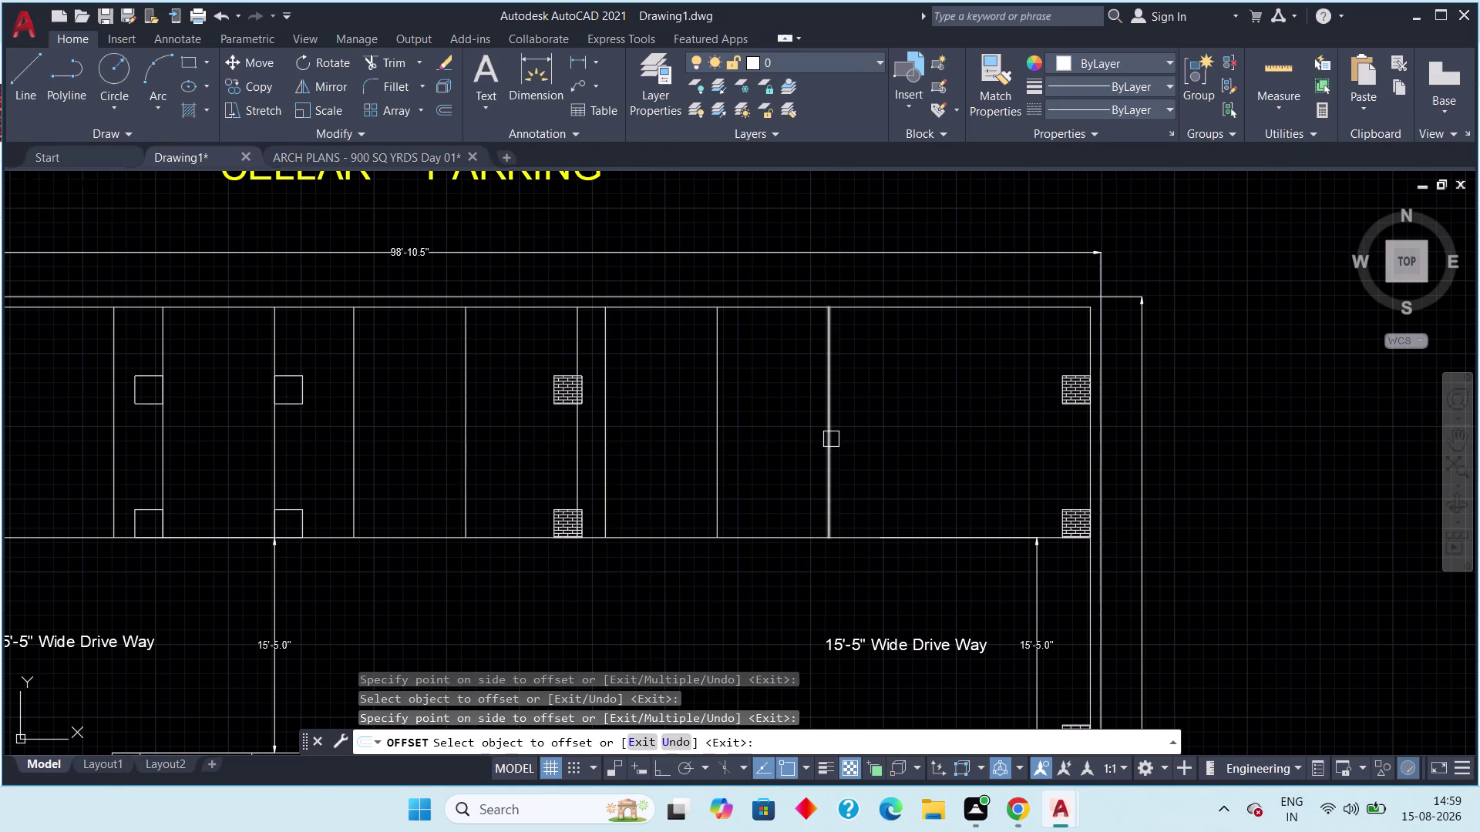
click(831, 439)
click(851, 433)
Cancel the offset and erase the three stray bay lines with a window selection.
middle_drag(843, 452, 600, 443)
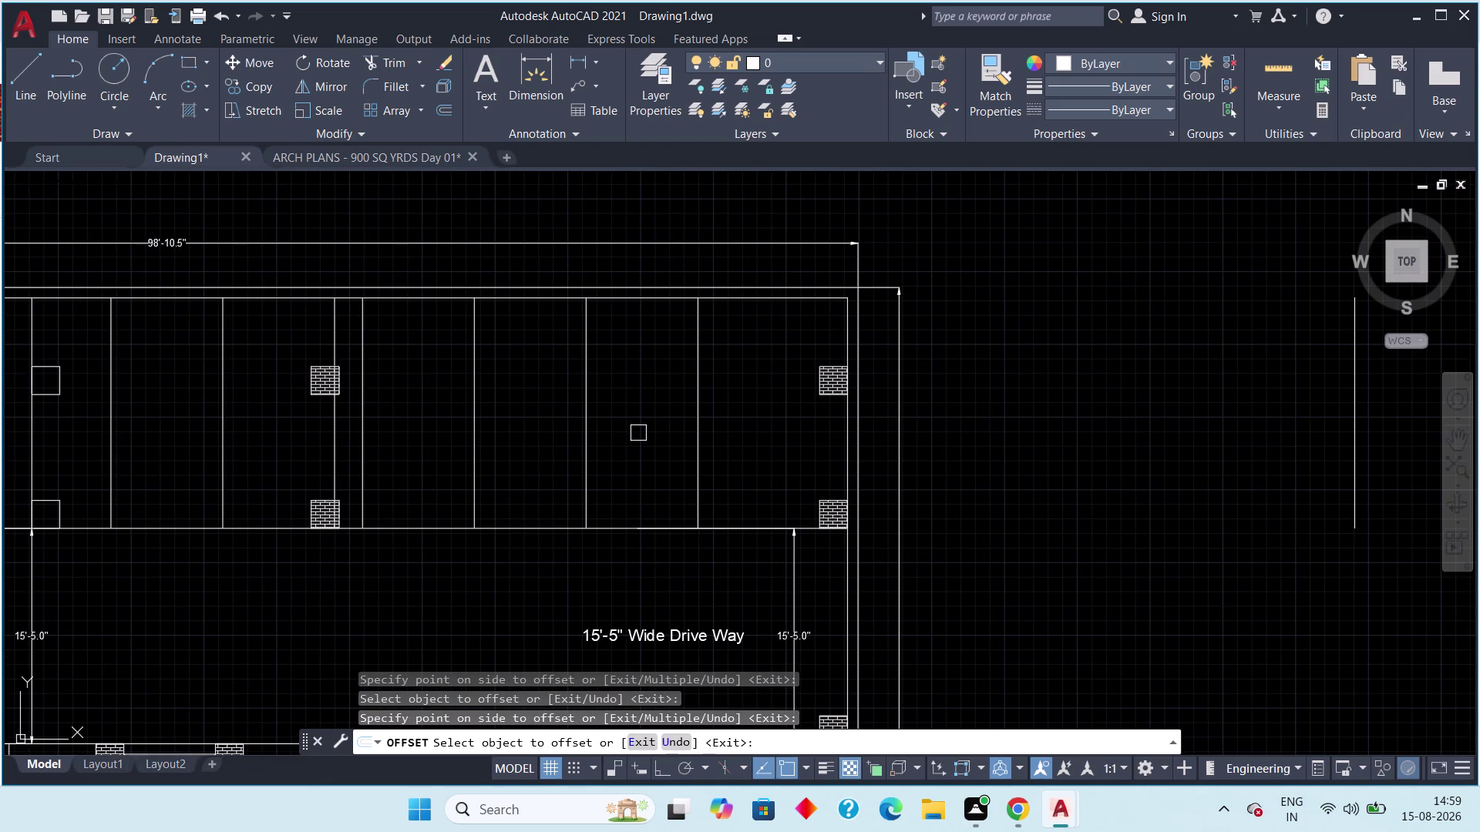
key(Escape)
key(Escape)
key(Escape)
key(Escape)
key(Escape)
key(Escape)
key(Escape)
key(Escape)
key(Escape)
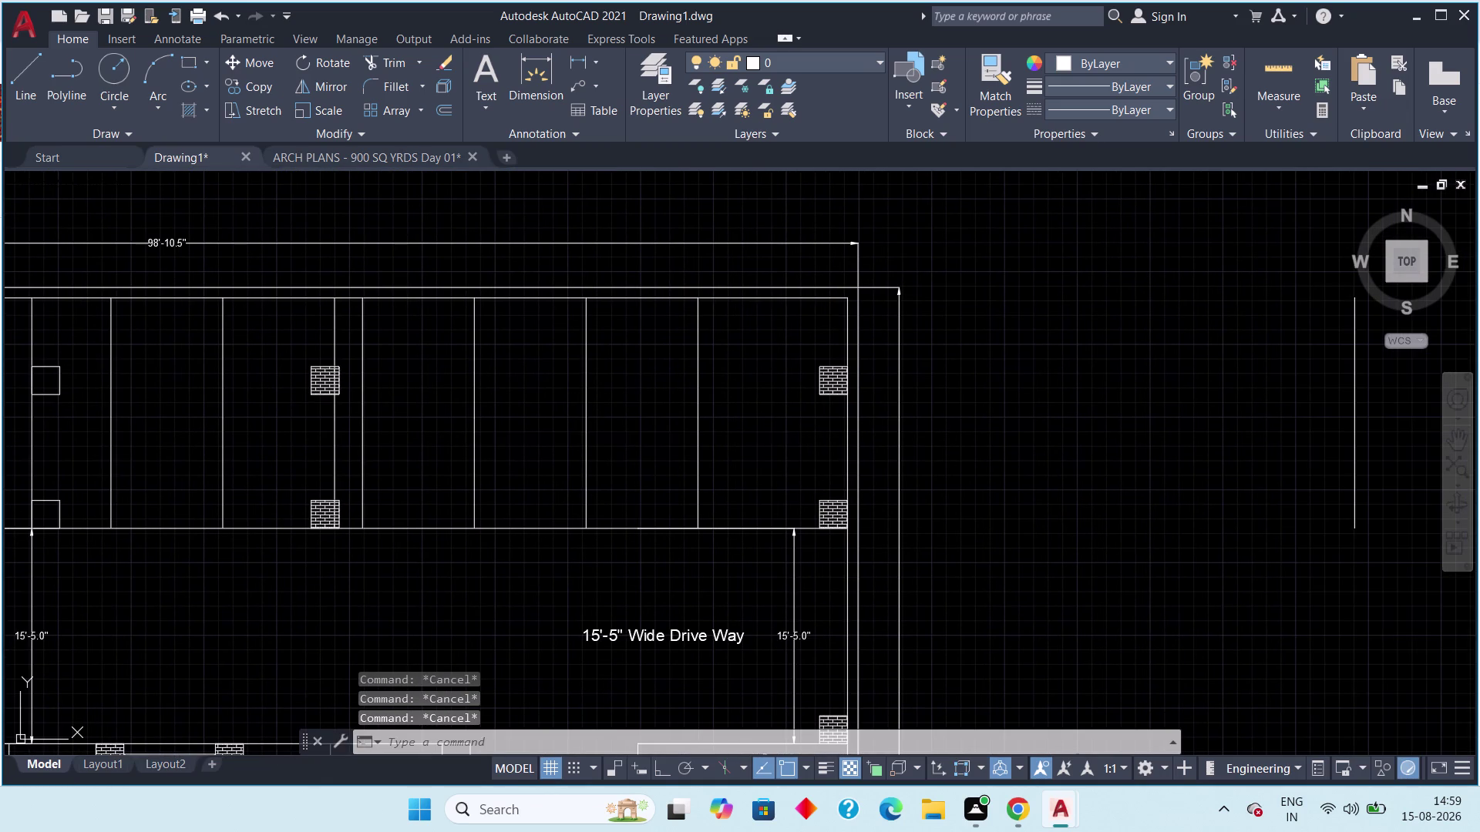
key(Escape)
key(Escape)
key(Escape)
key(Escape)
key(Escape)
key(Escape)
key(Escape)
key(Escape)
key(Escape)
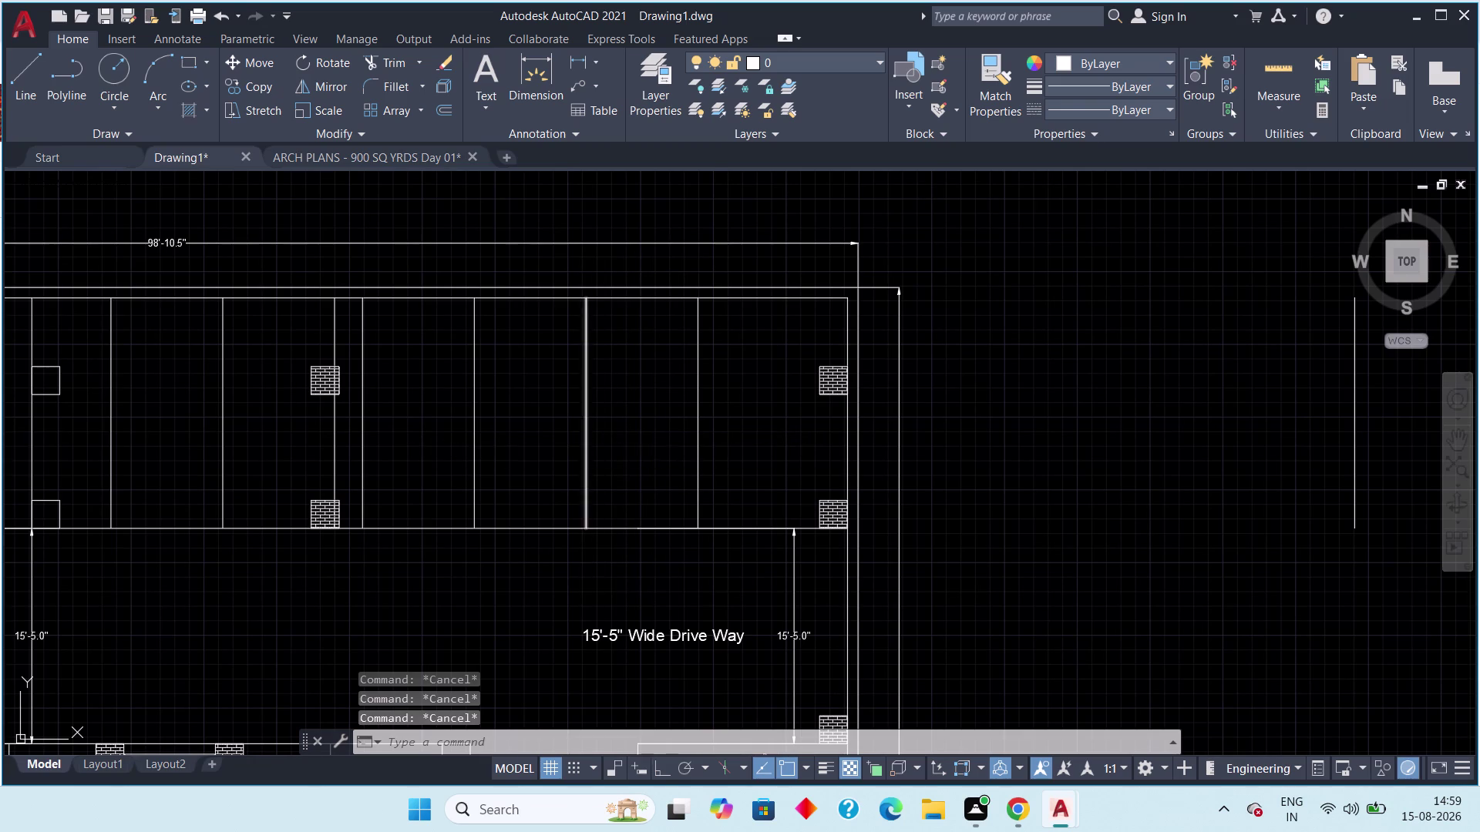
drag(729, 404, 686, 418)
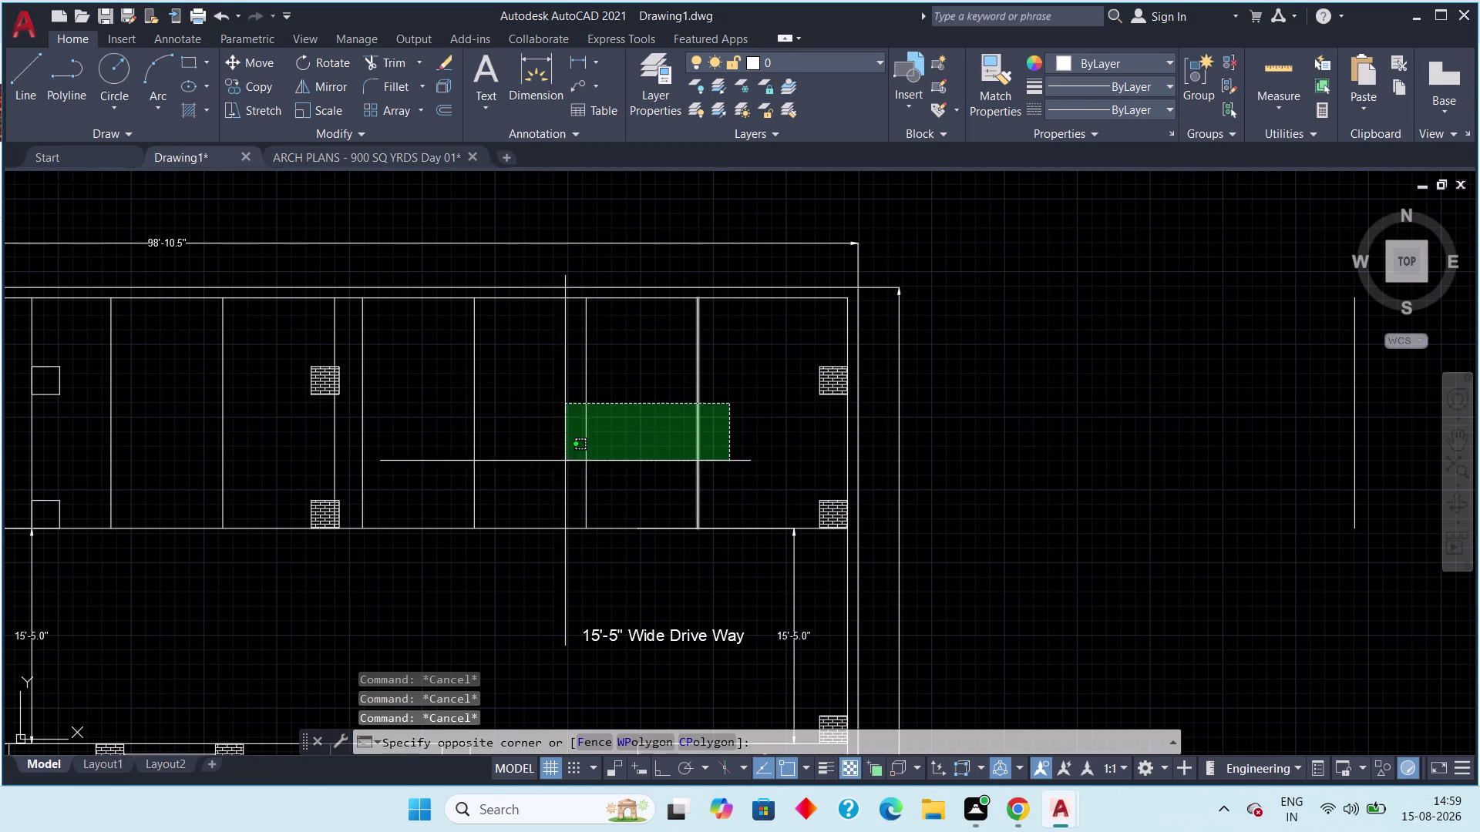
click(421, 462)
key(Delete)
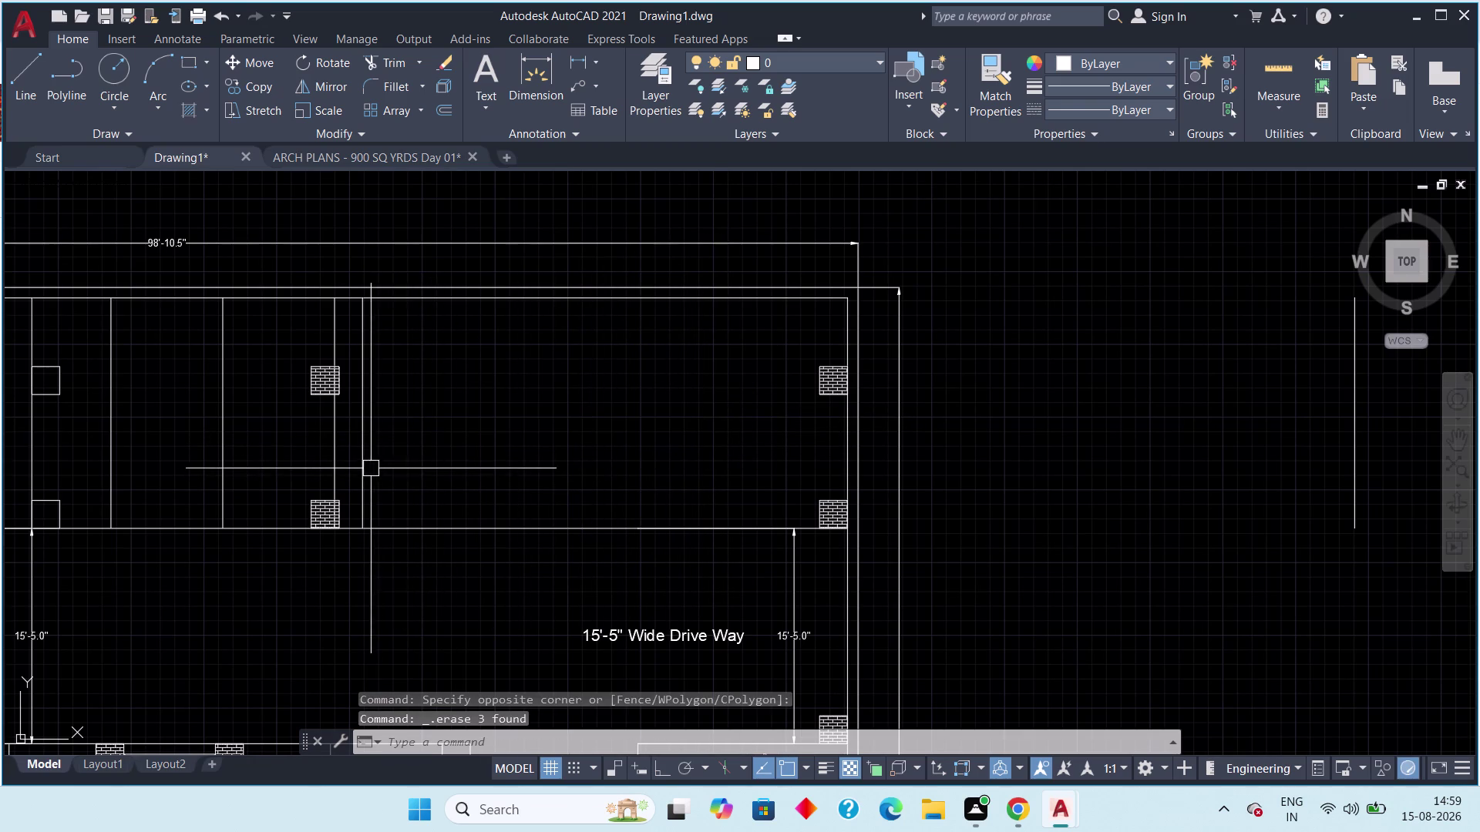
click(363, 462)
key(Escape)
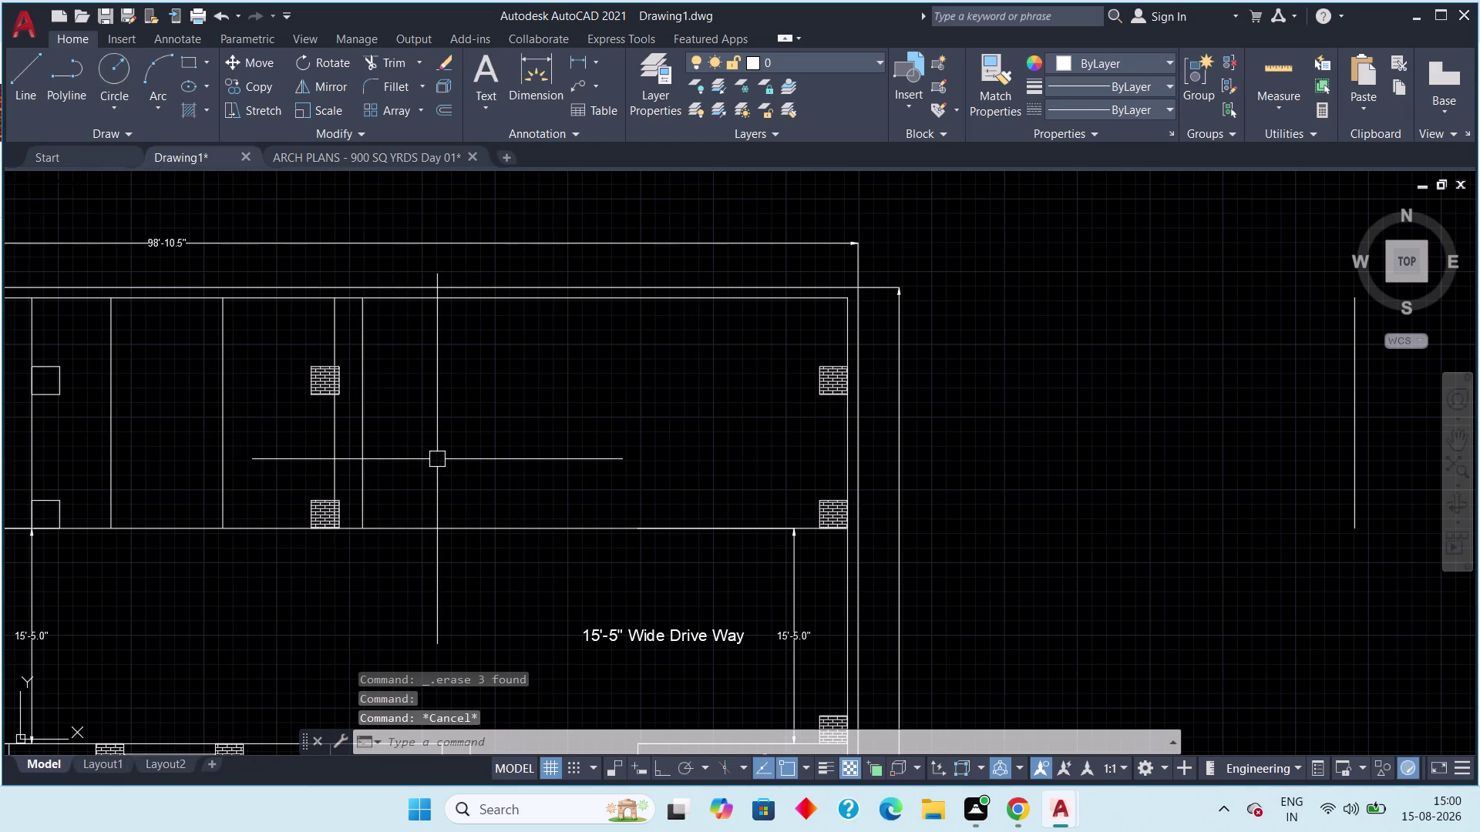
Offset a bay line 1' to the right and delete the unwanted extra line.
text(off)
key(space)
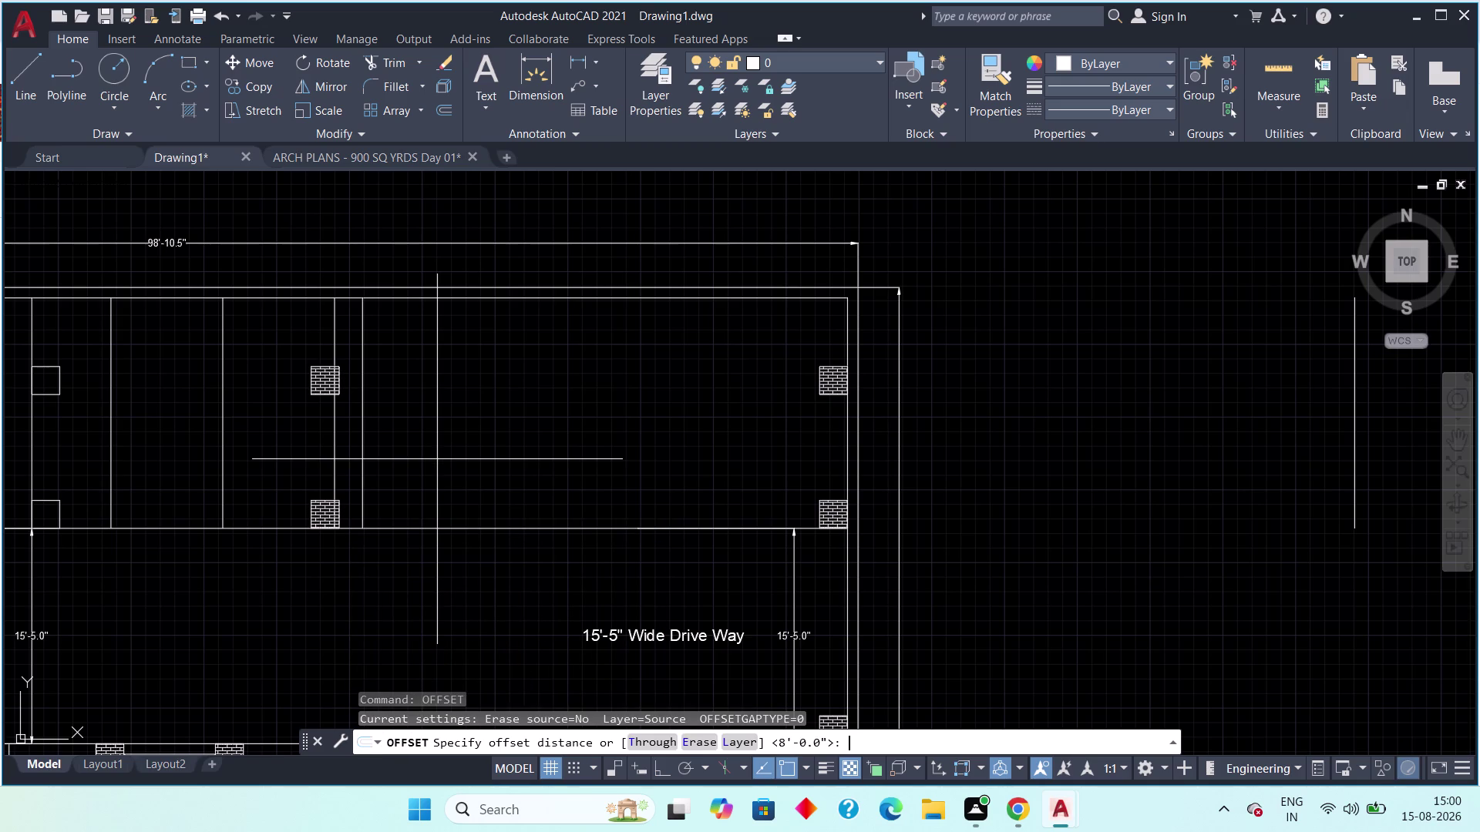
text(1')
key(space)
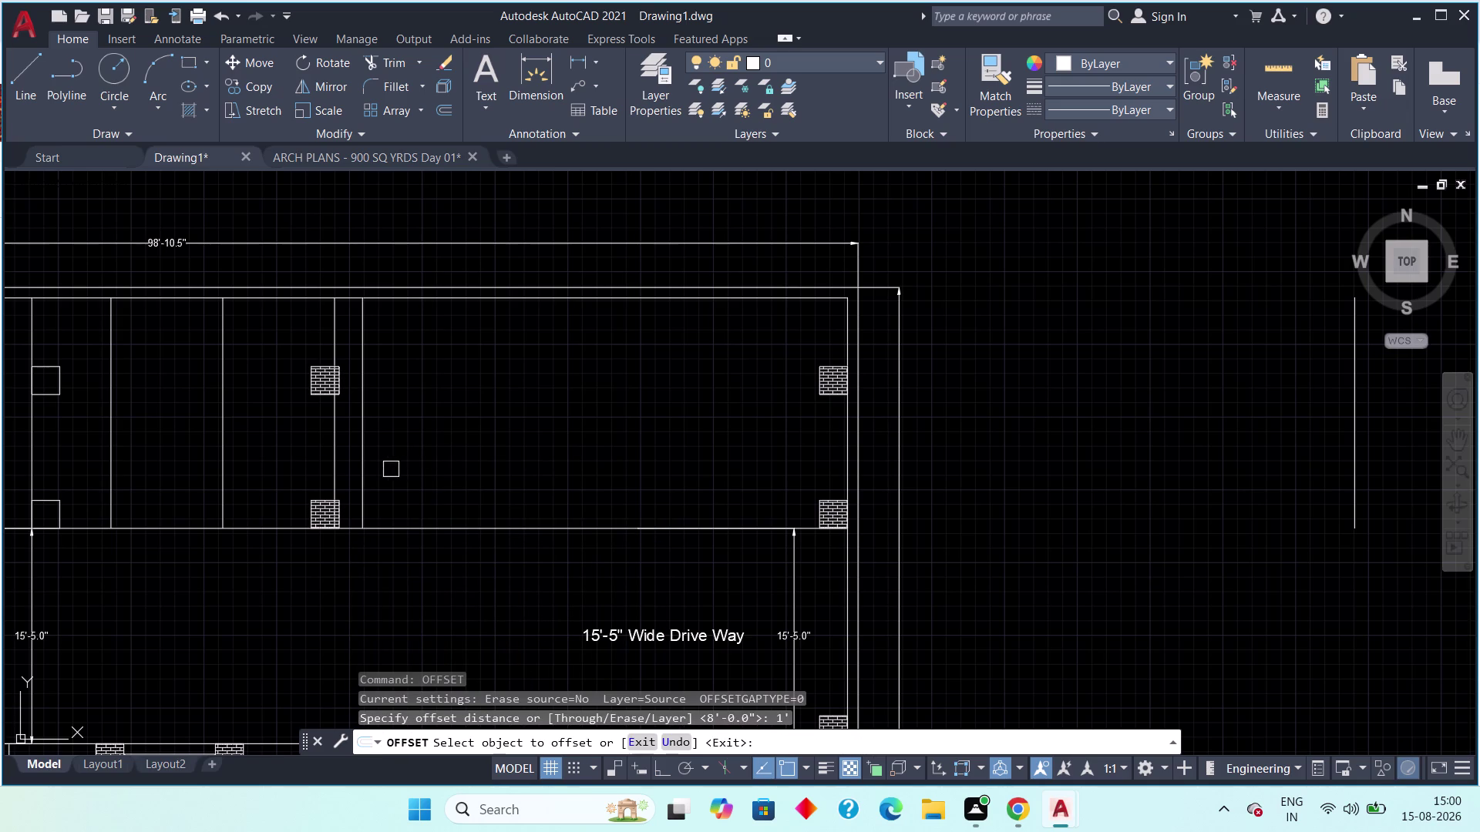
click(369, 485)
click(423, 476)
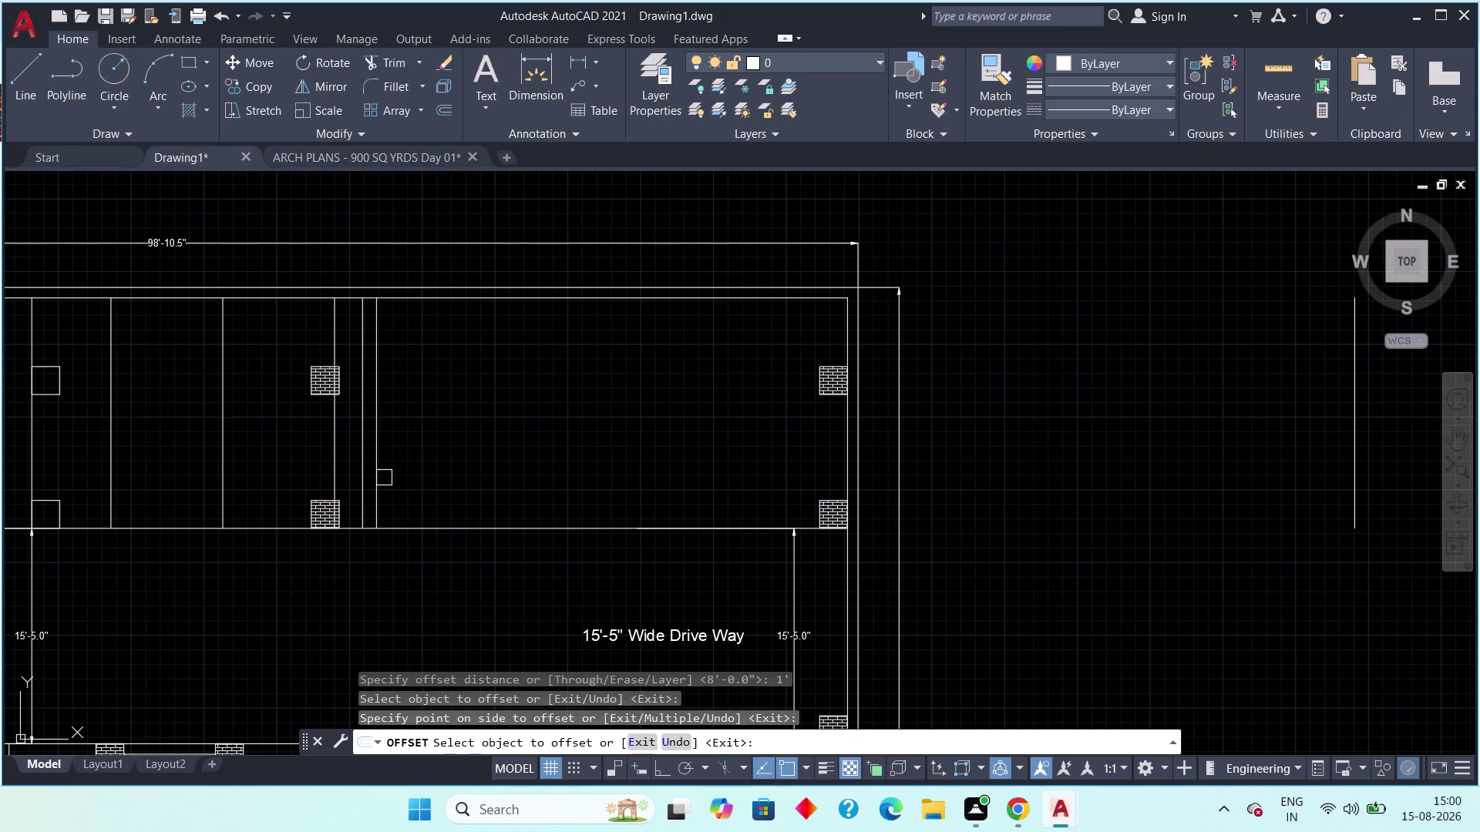
click(381, 476)
click(407, 475)
key(Escape)
click(377, 474)
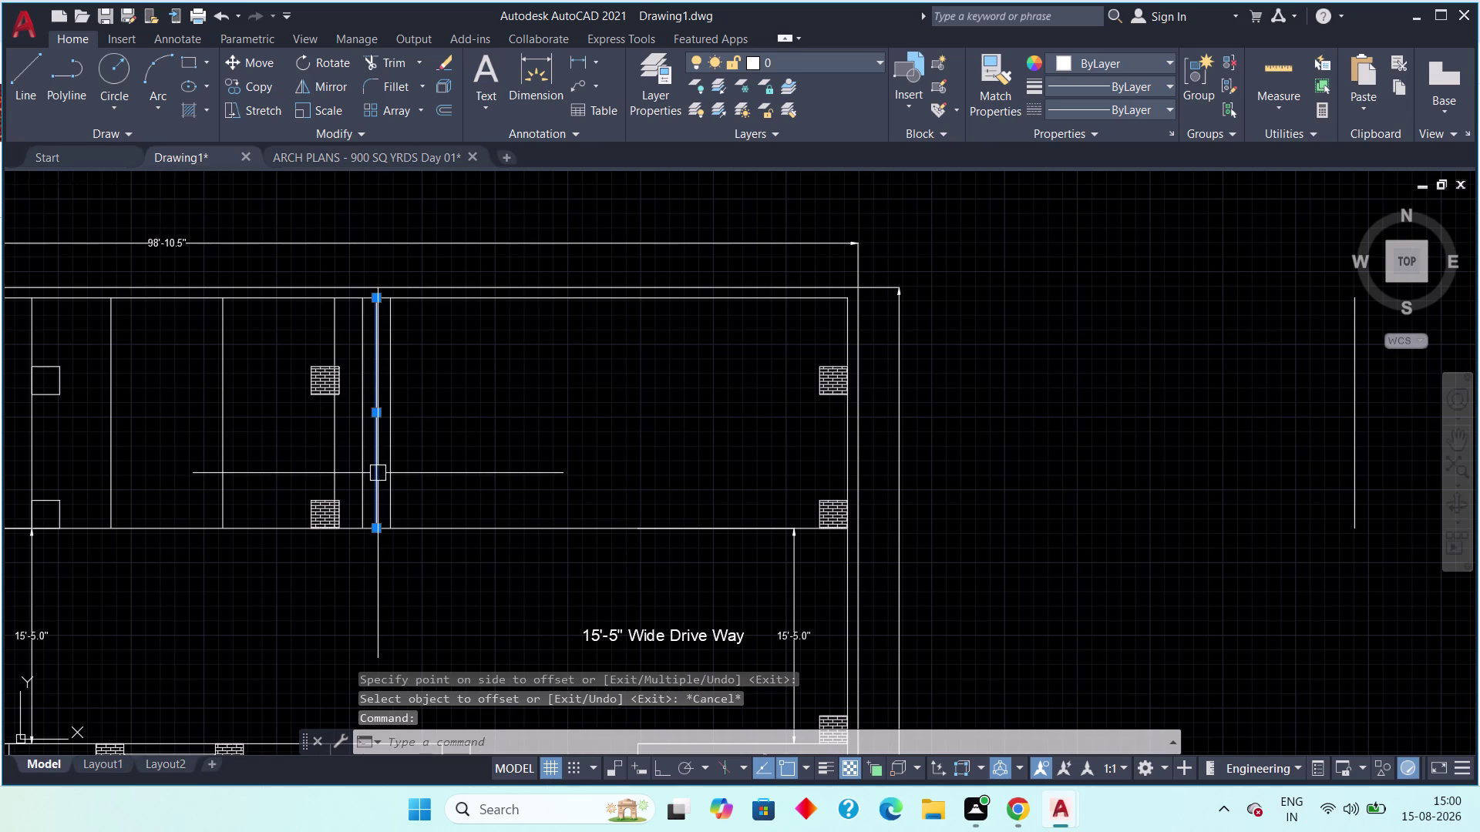
key(Delete)
click(356, 475)
key(Delete)
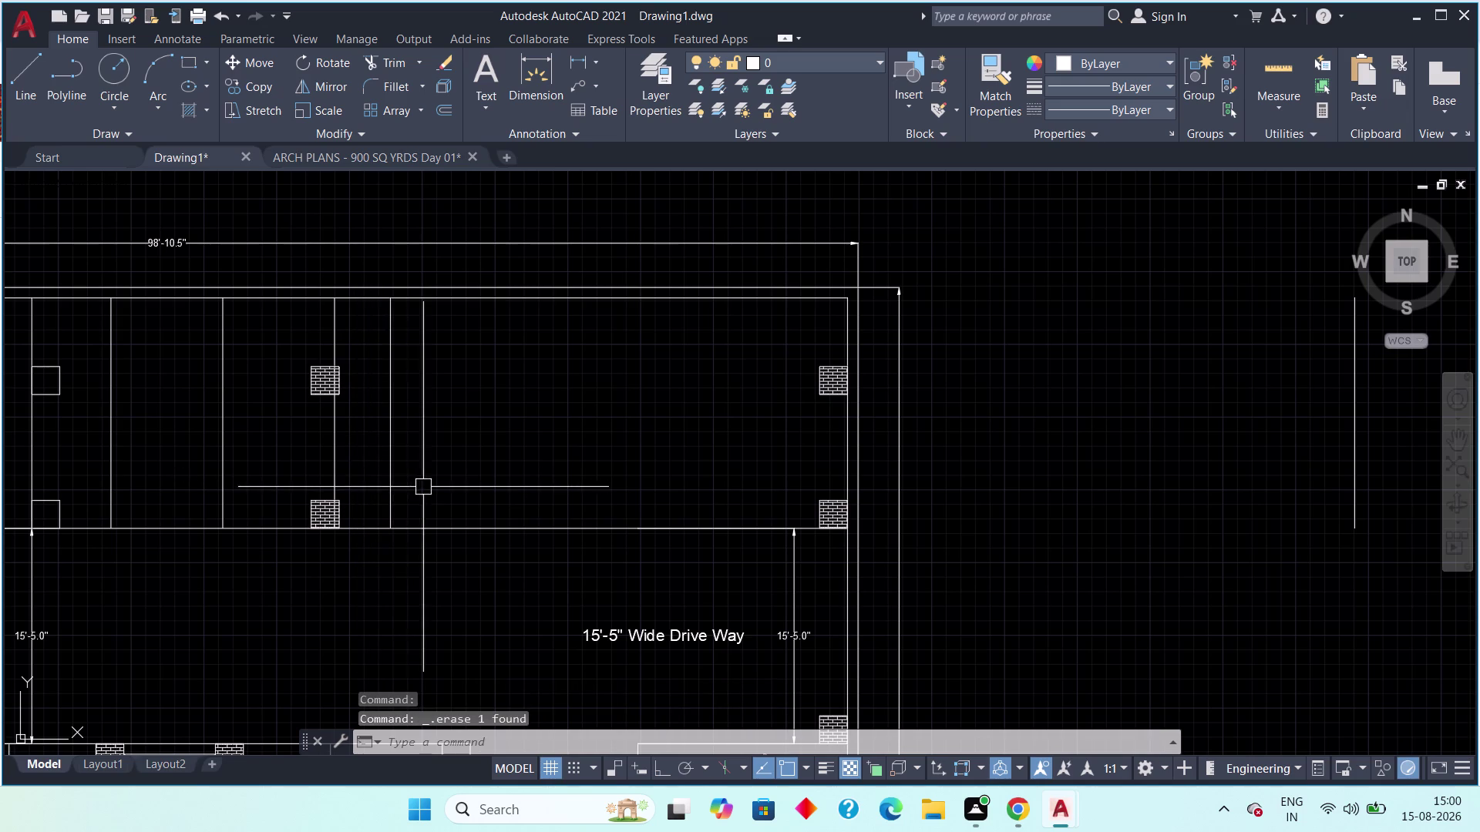
key(Escape)
Offset a run of bay divider lines 8' apart across the top parking row.
text(of)
key(space)
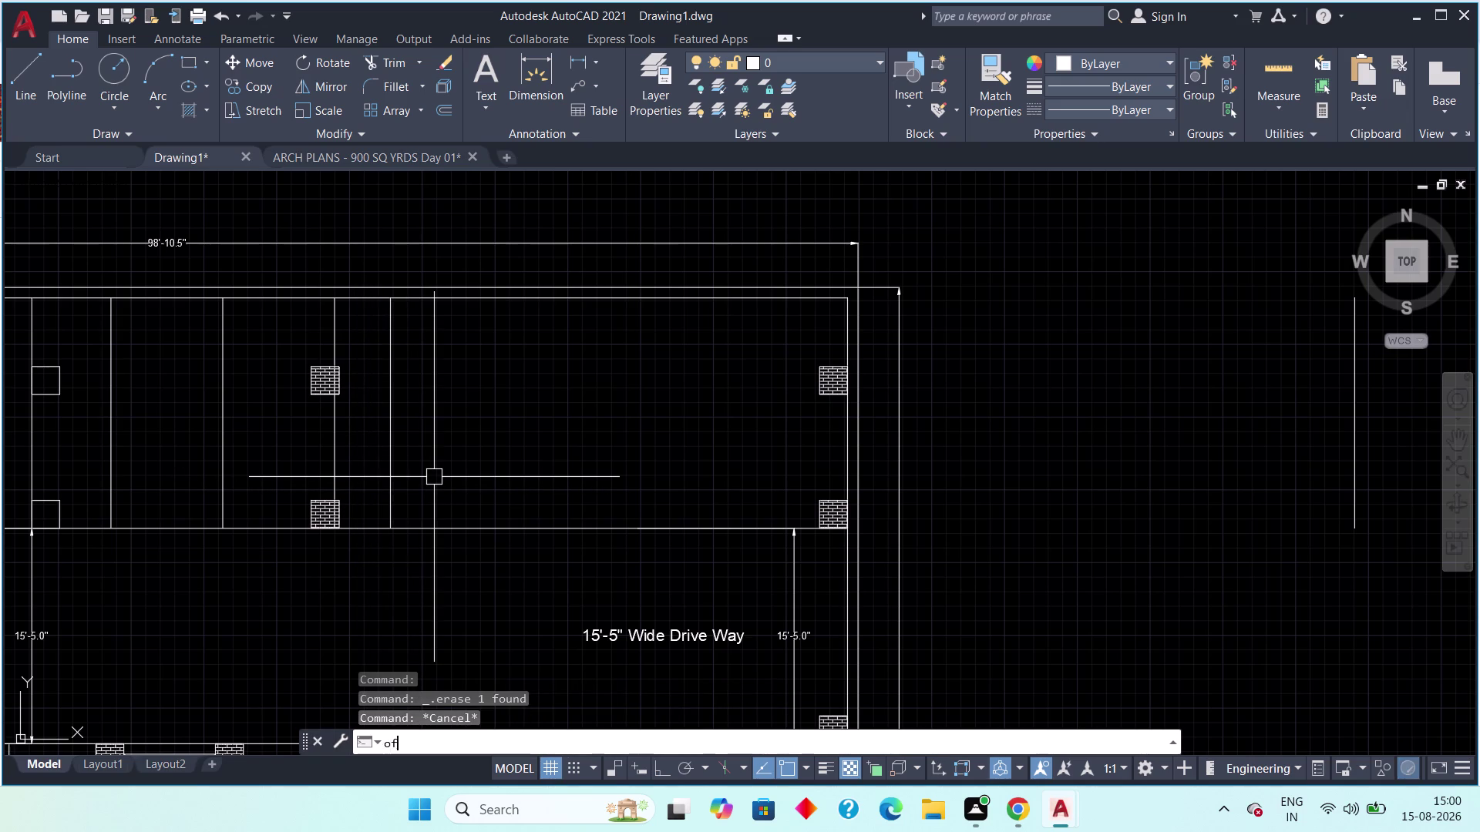
text(8')
key(space)
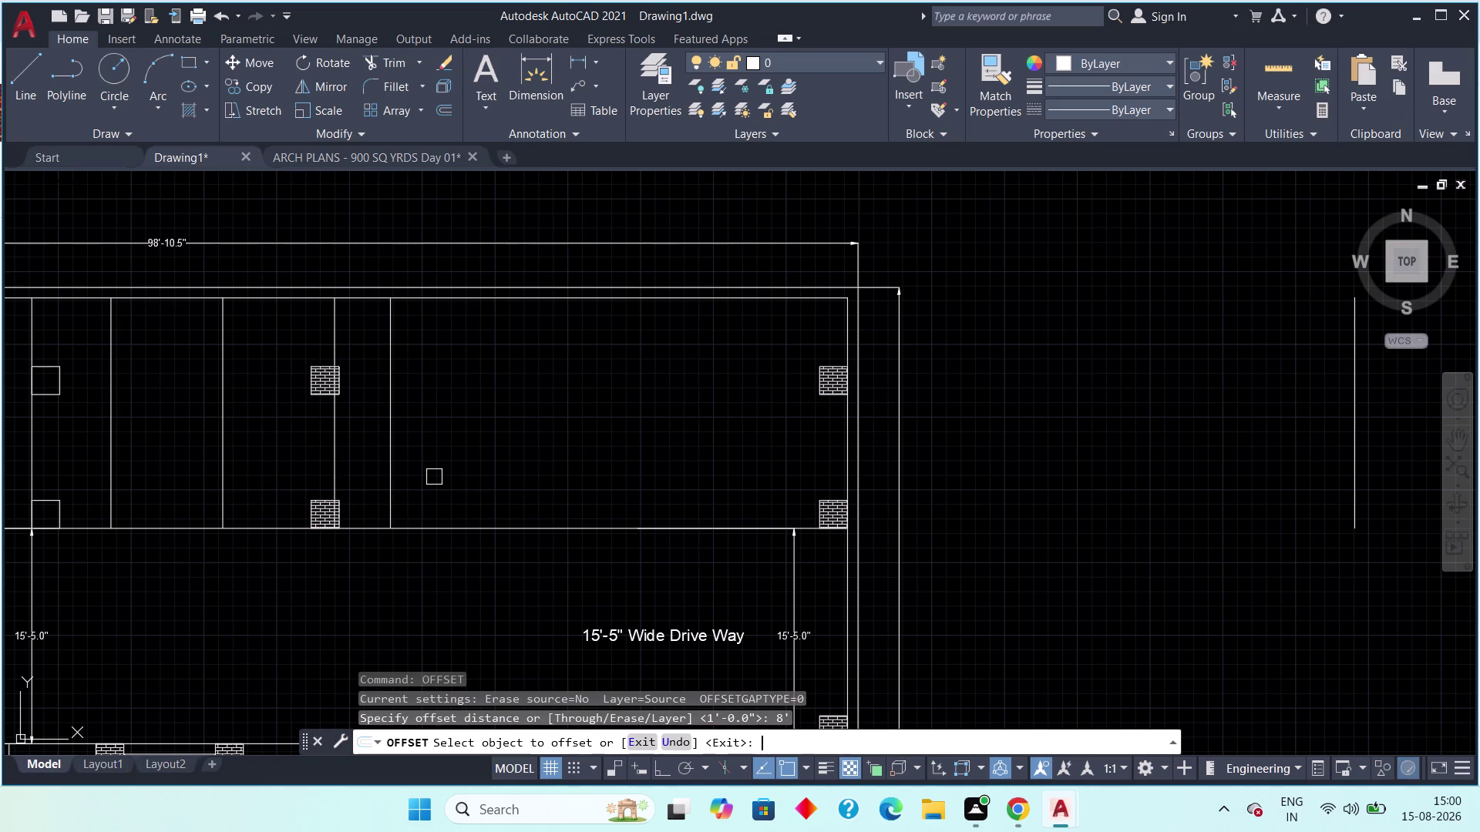
drag(392, 484, 398, 485)
click(439, 480)
drag(507, 490, 518, 488)
click(538, 484)
drag(617, 493, 634, 491)
click(719, 477)
middle_drag(697, 485, 694, 483)
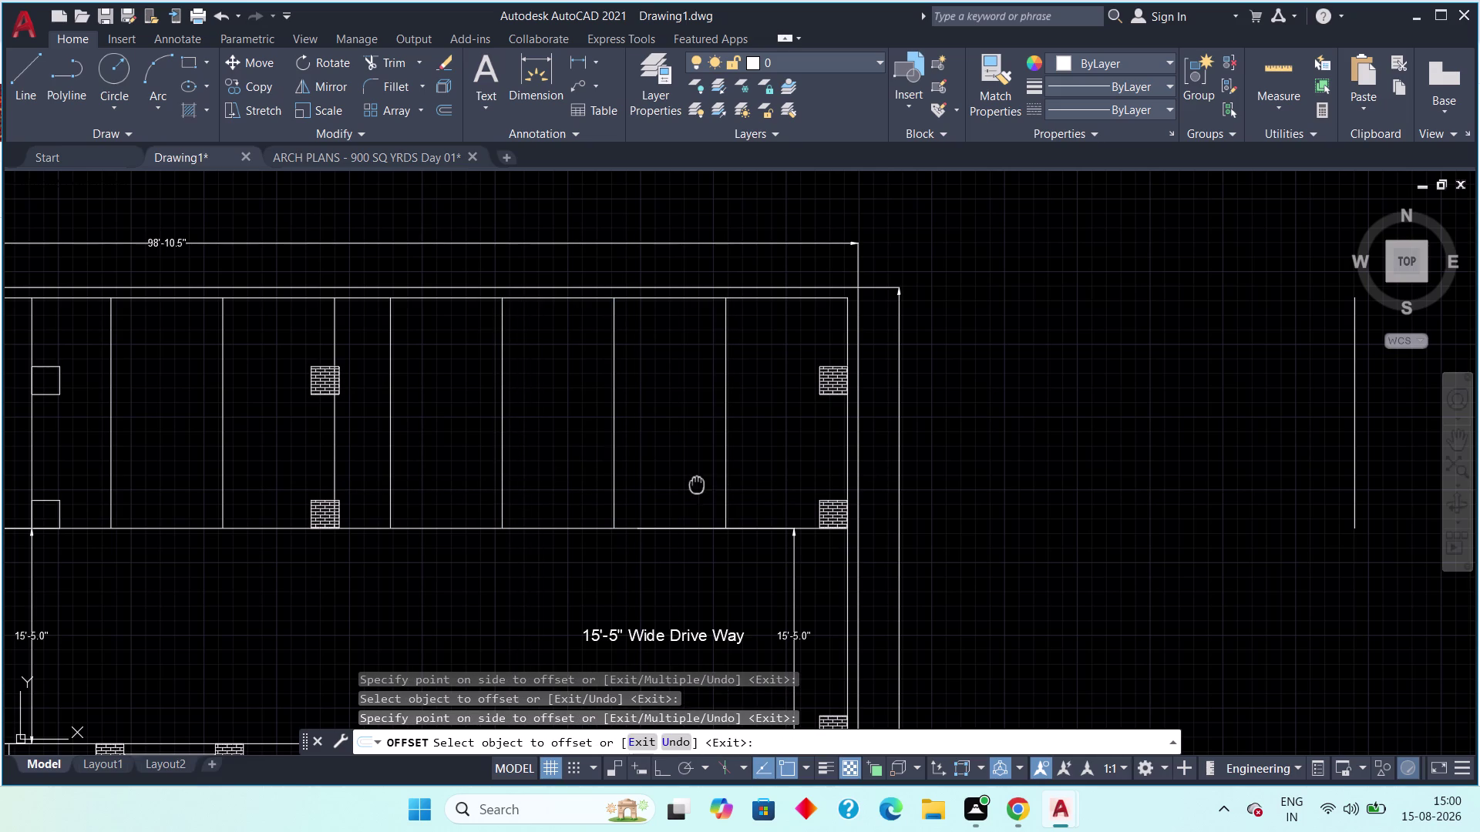
middle_drag(694, 483, 663, 468)
key(Escape)
key(Escape)
scroll(down, 3)
middle_drag(569, 454, 668, 488)
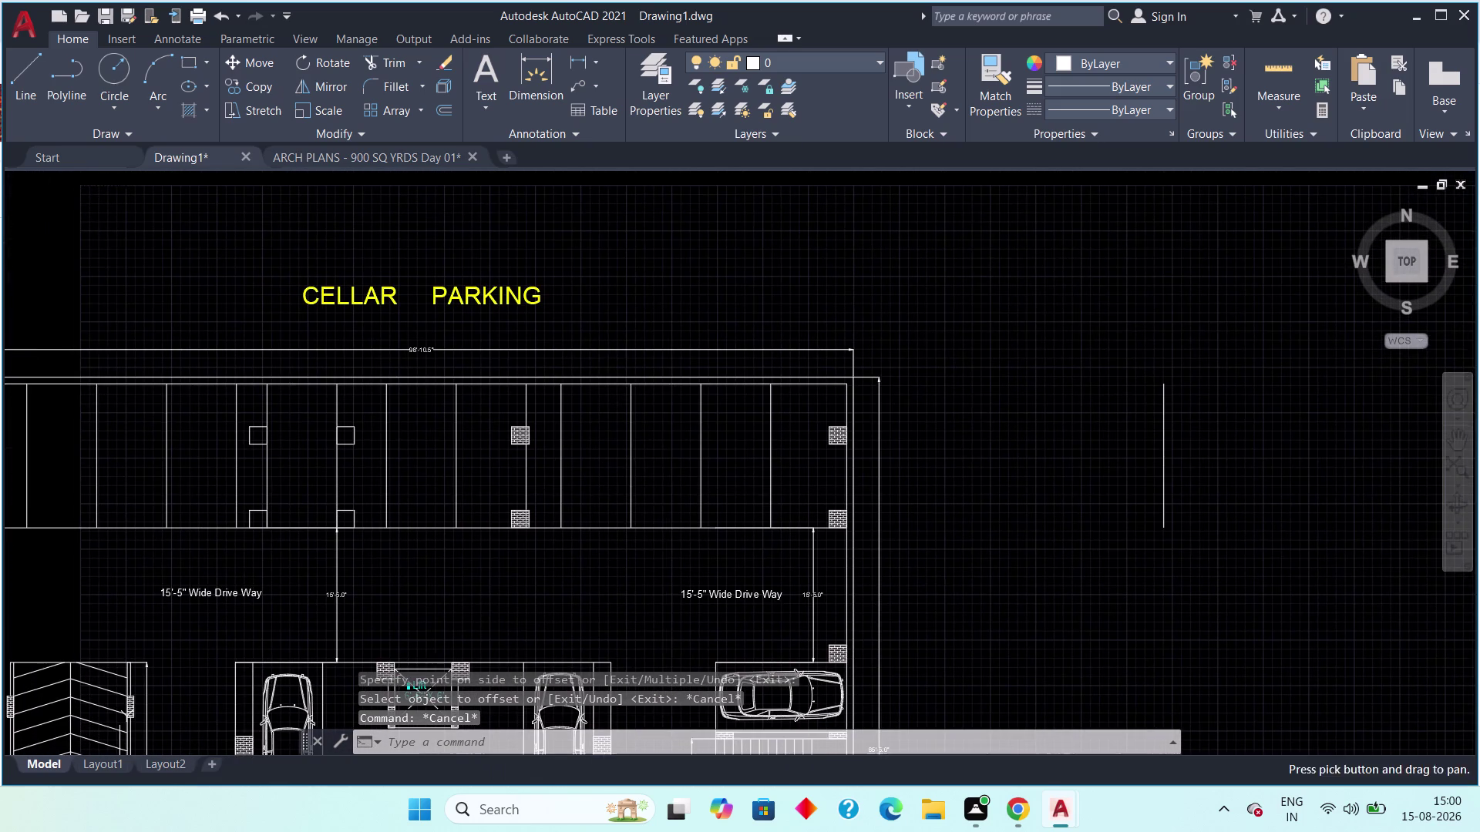
middle_drag(609, 498, 704, 518)
click(381, 151)
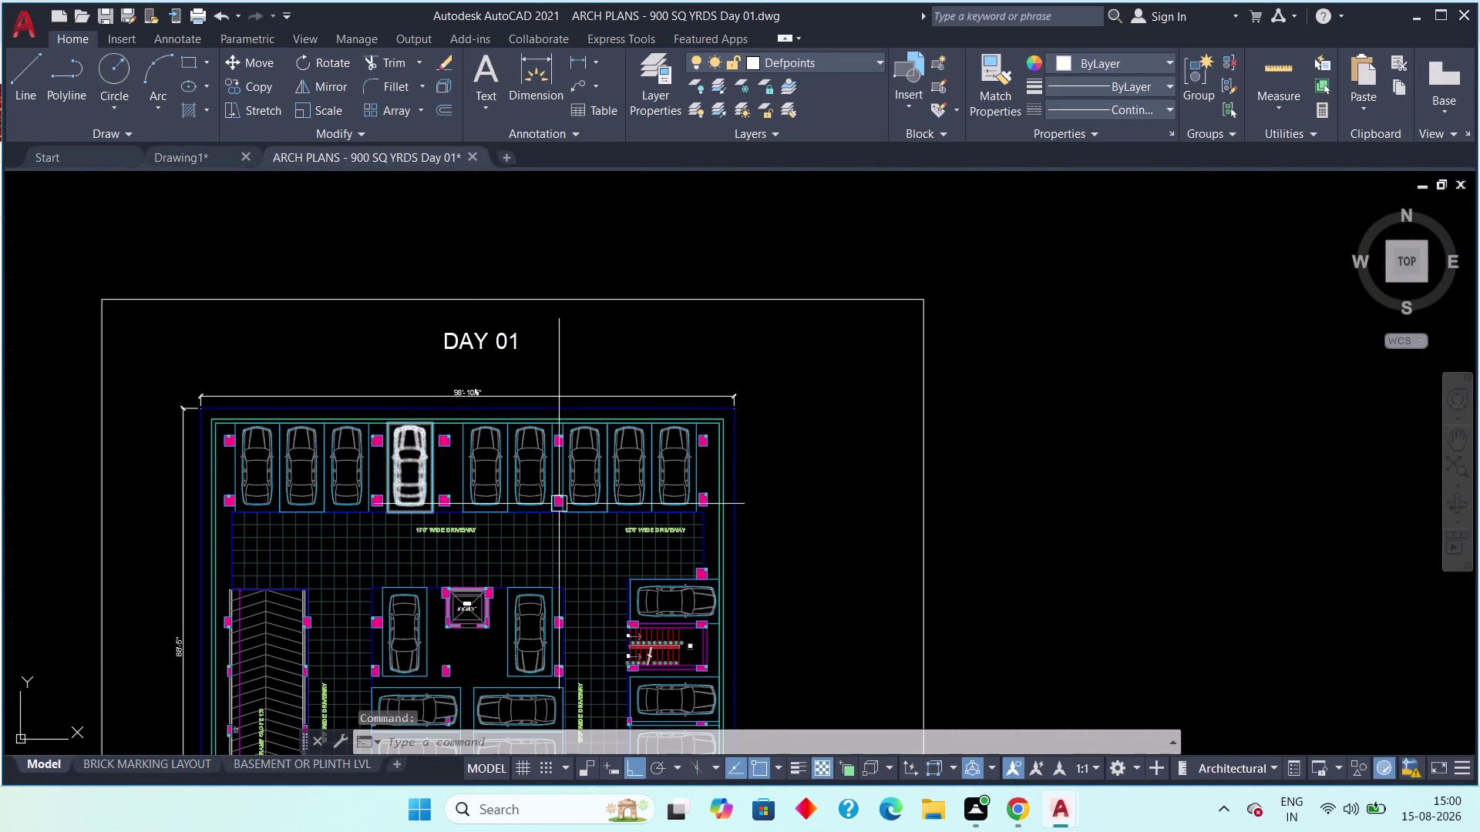
click(200, 151)
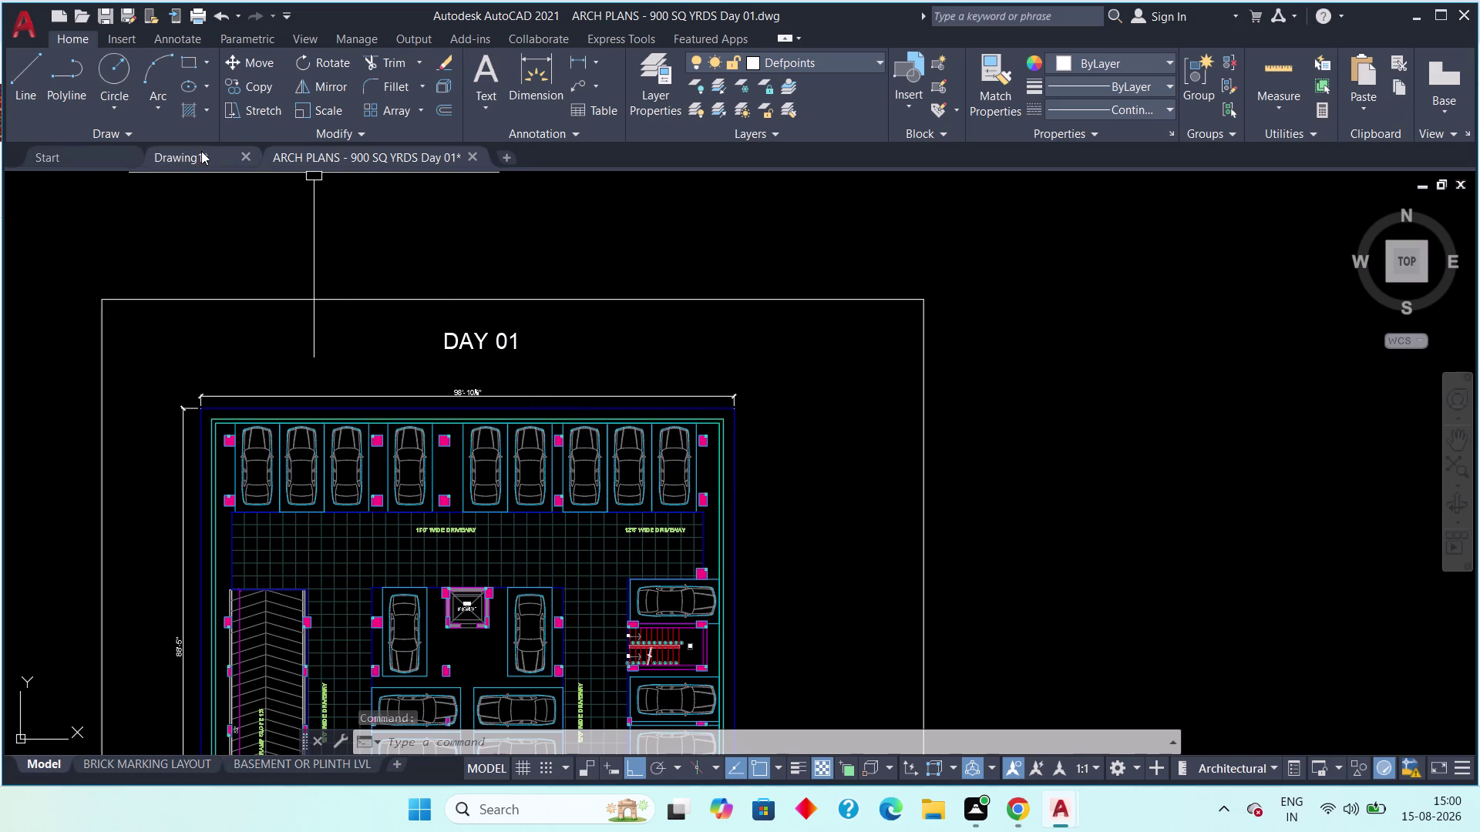
middle_drag(578, 512, 427, 478)
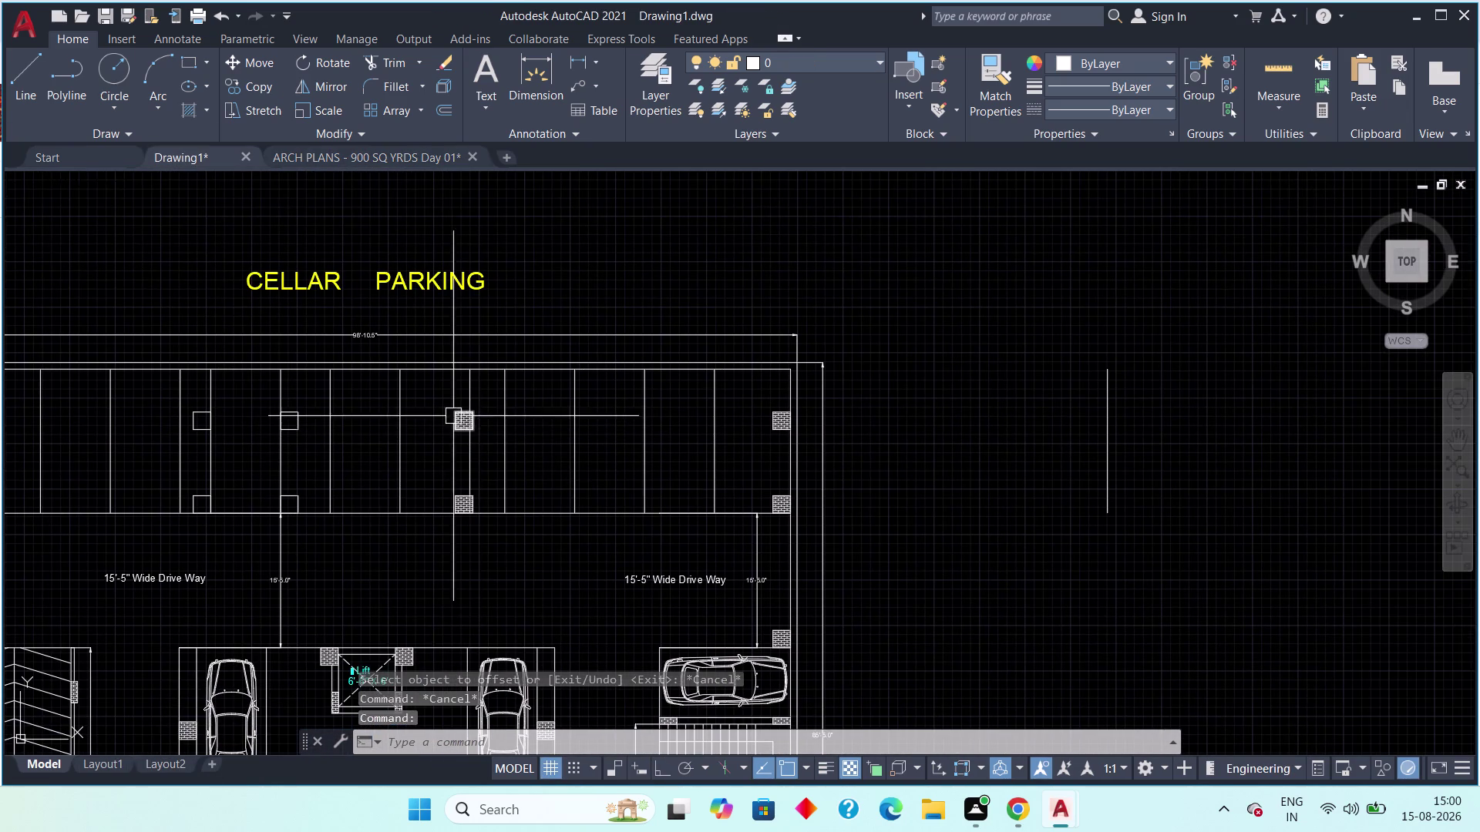
scroll(up, 3)
Move the upper and lower brick-hatched columns by their corner flush onto the bay line.
click(463, 415)
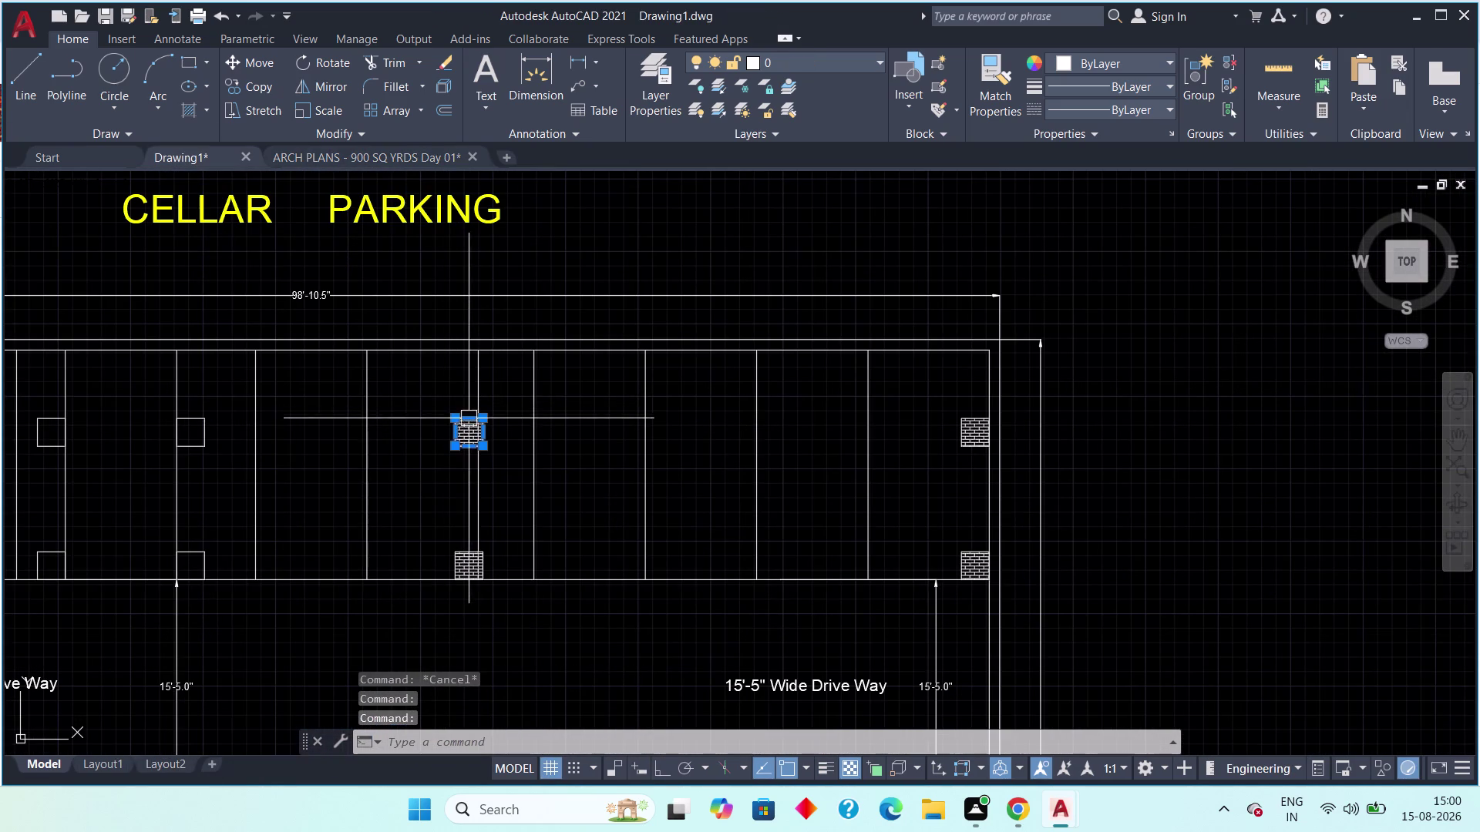
click(468, 546)
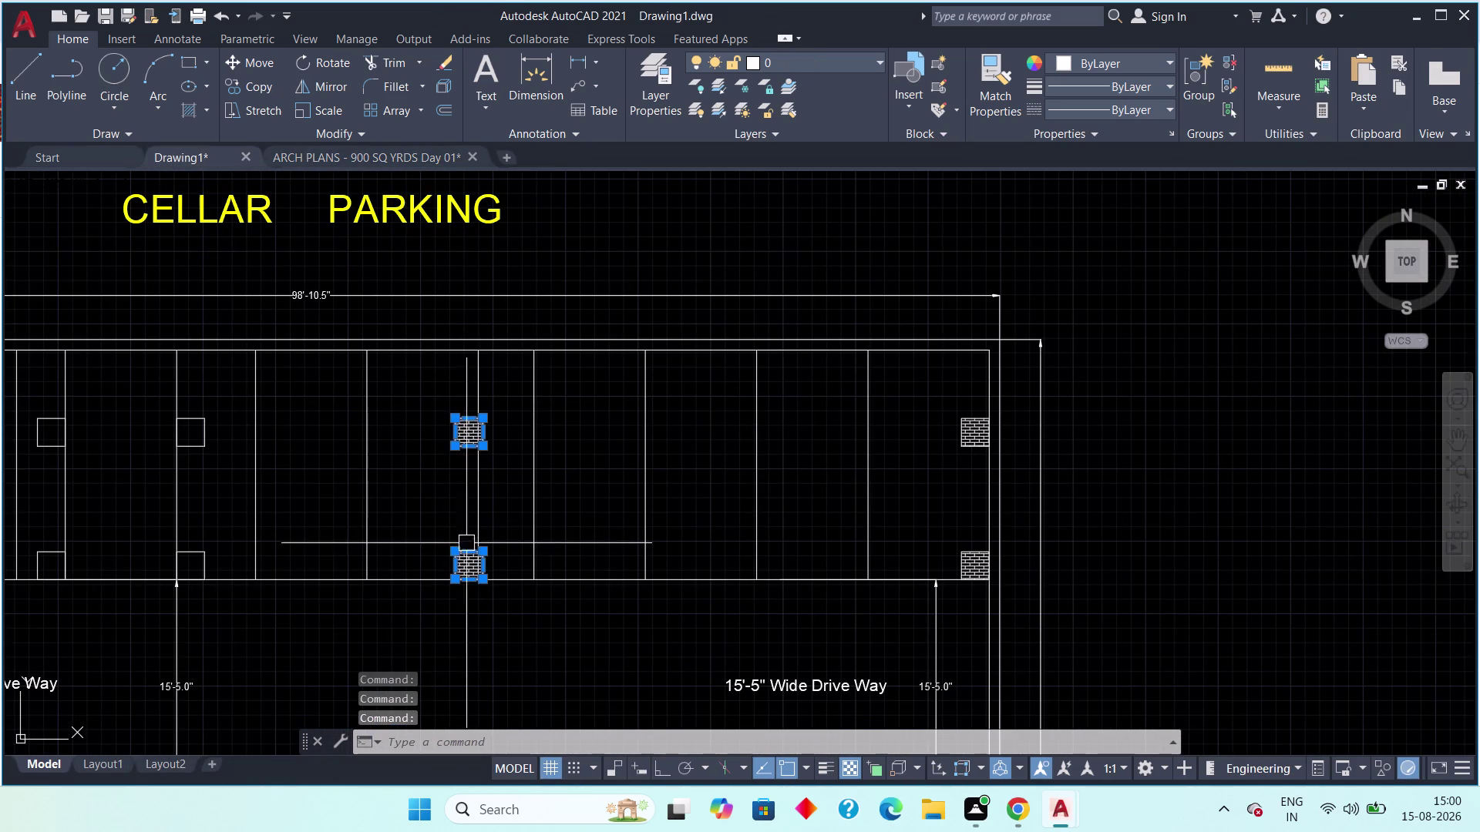
key(m)
key(space)
scroll(up, 3)
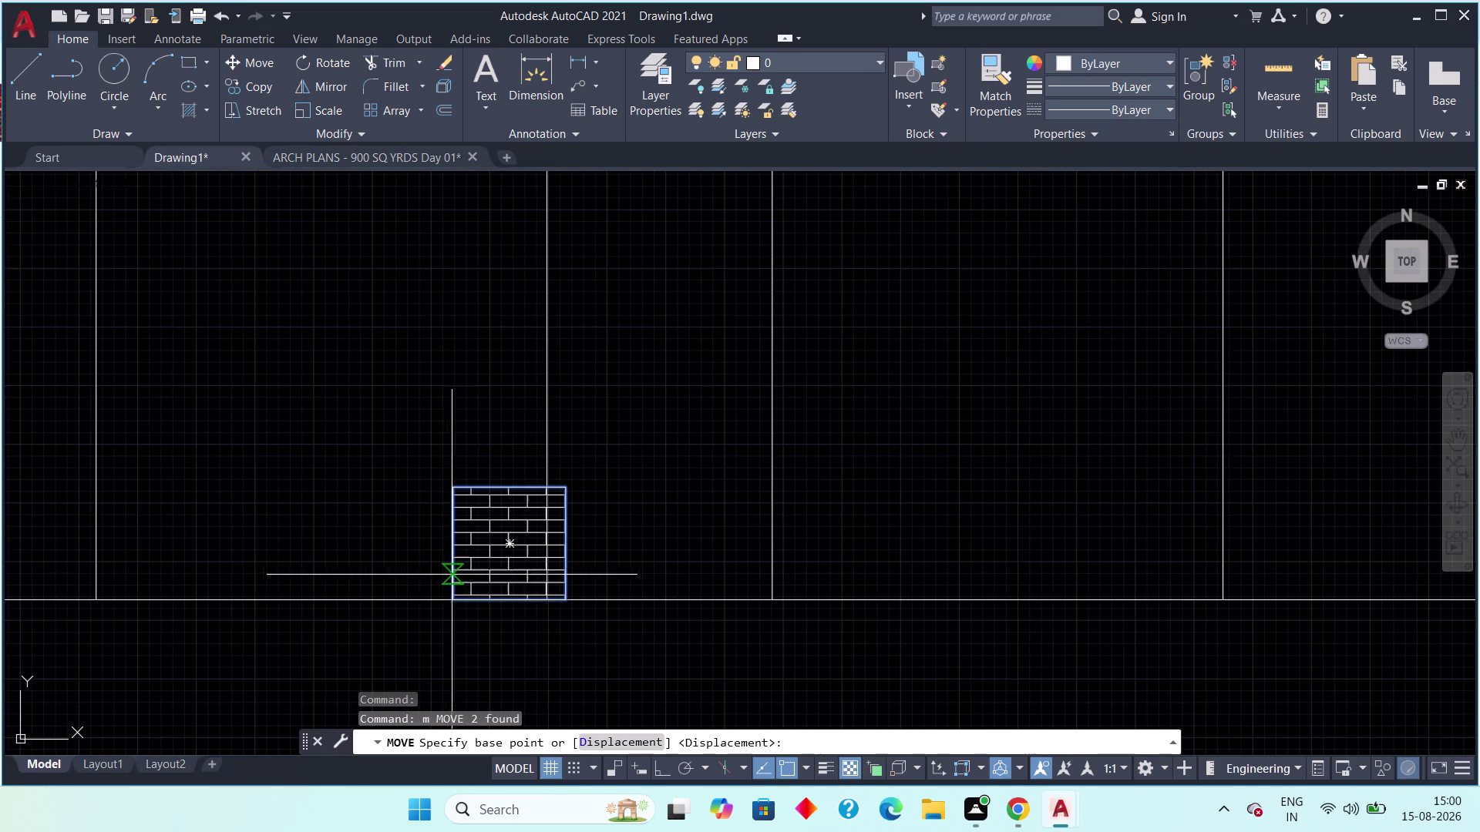
click(451, 598)
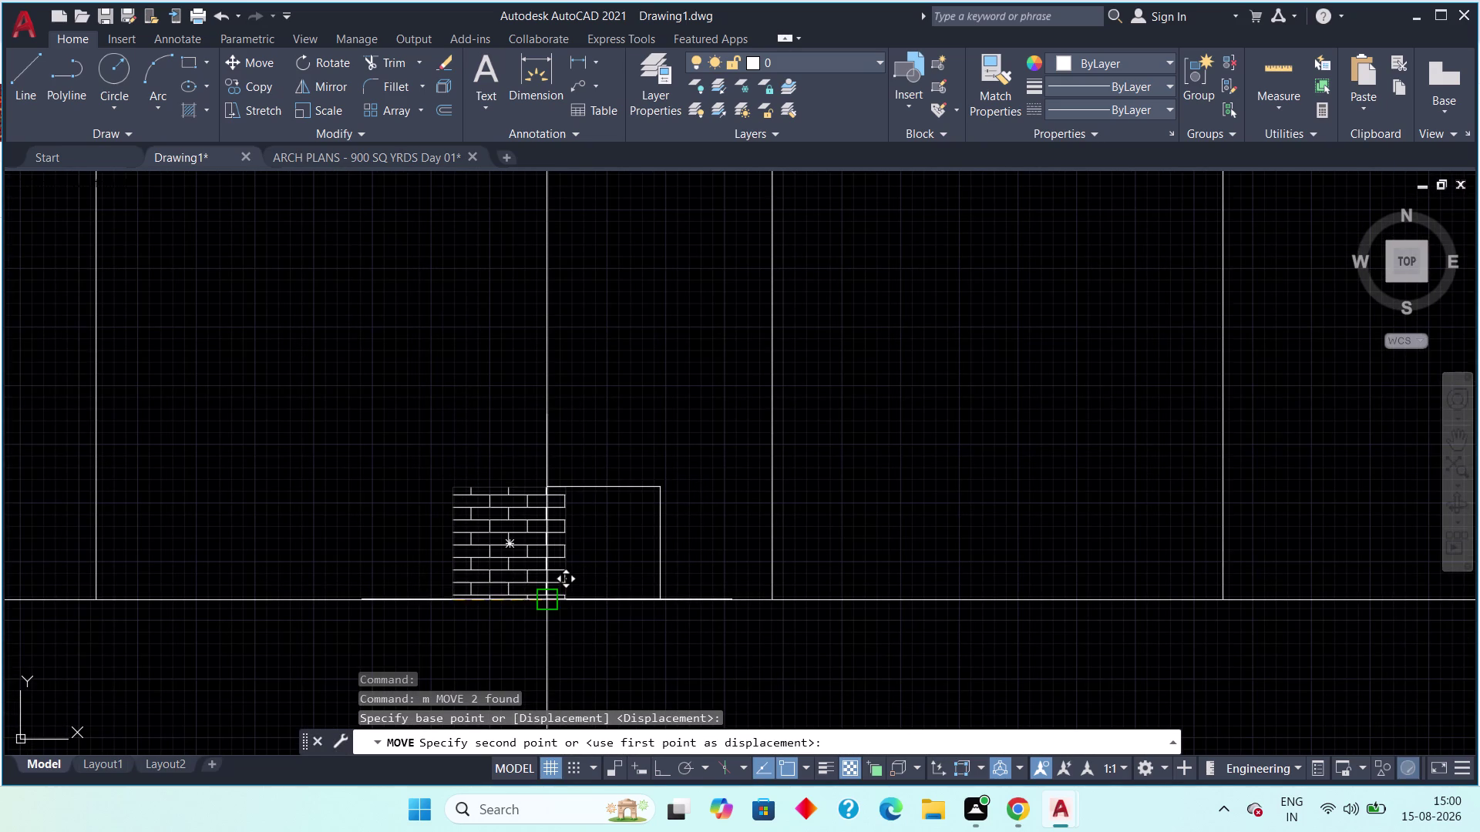
click(548, 592)
scroll(down, 3)
middle_drag(612, 474, 554, 542)
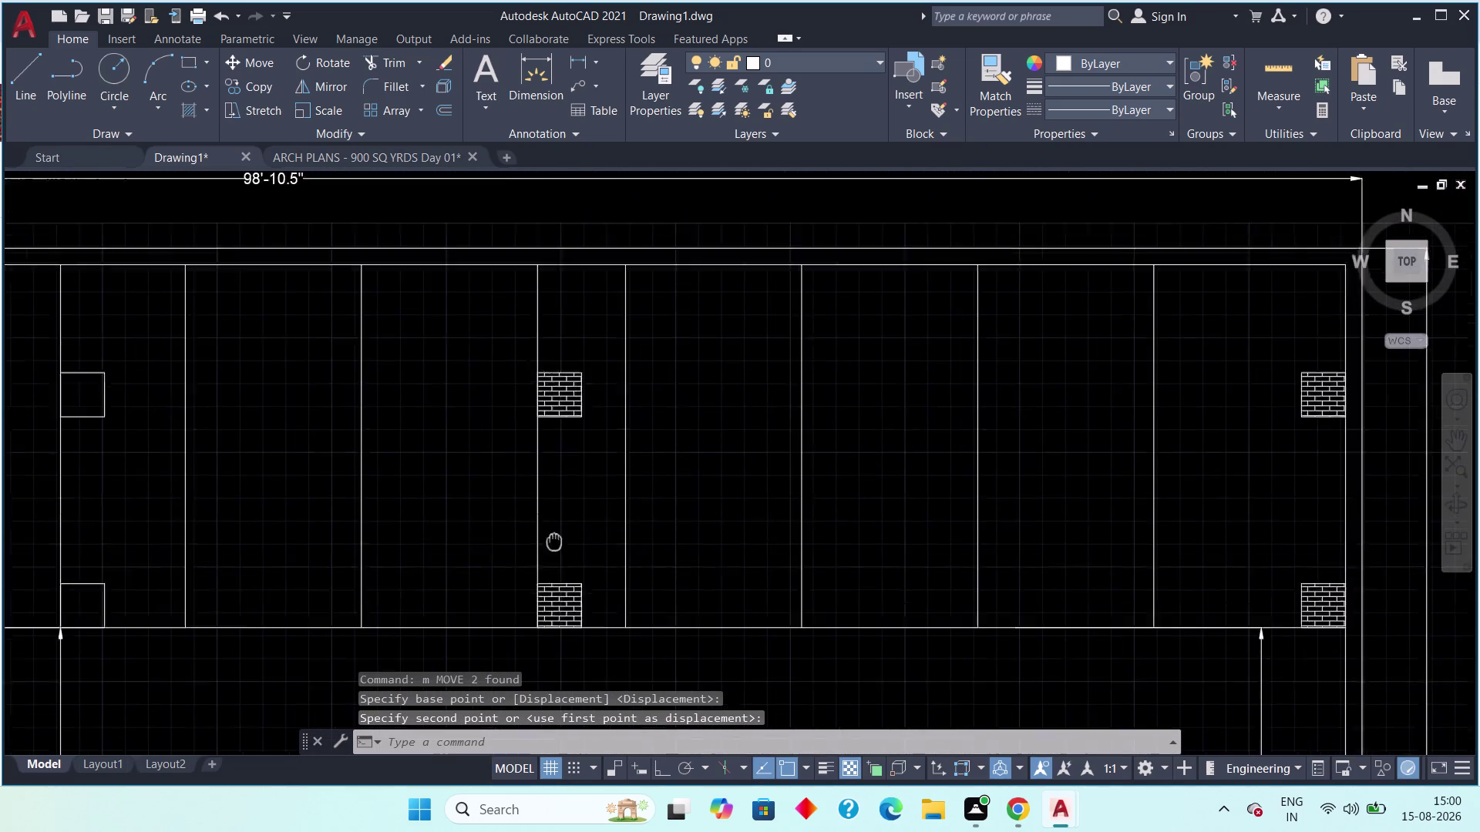
middle_drag(554, 542, 540, 558)
middle_drag(558, 524, 536, 469)
scroll(down, 3)
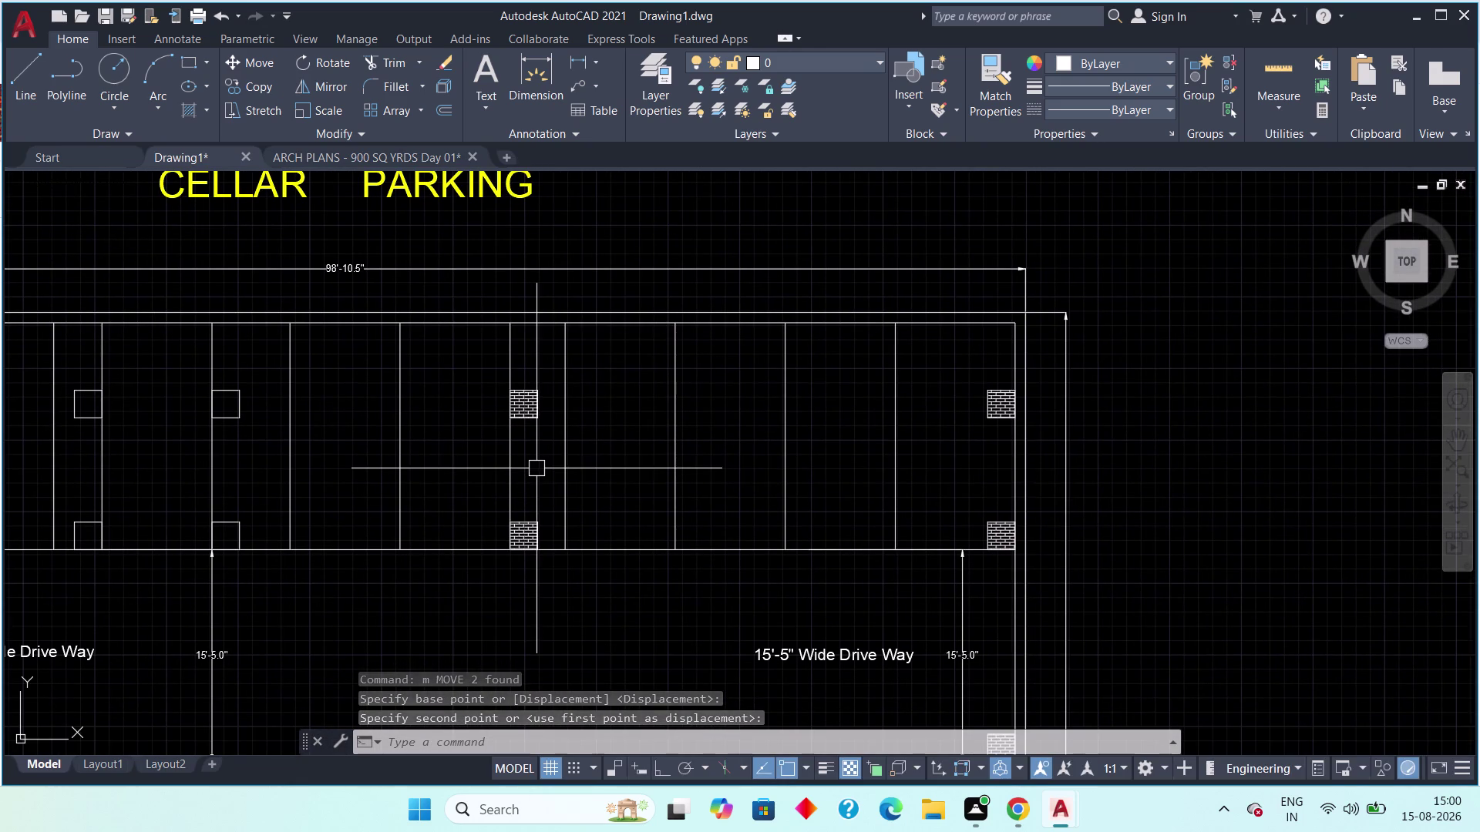
scroll(down, 3)
middle_drag(548, 467, 649, 468)
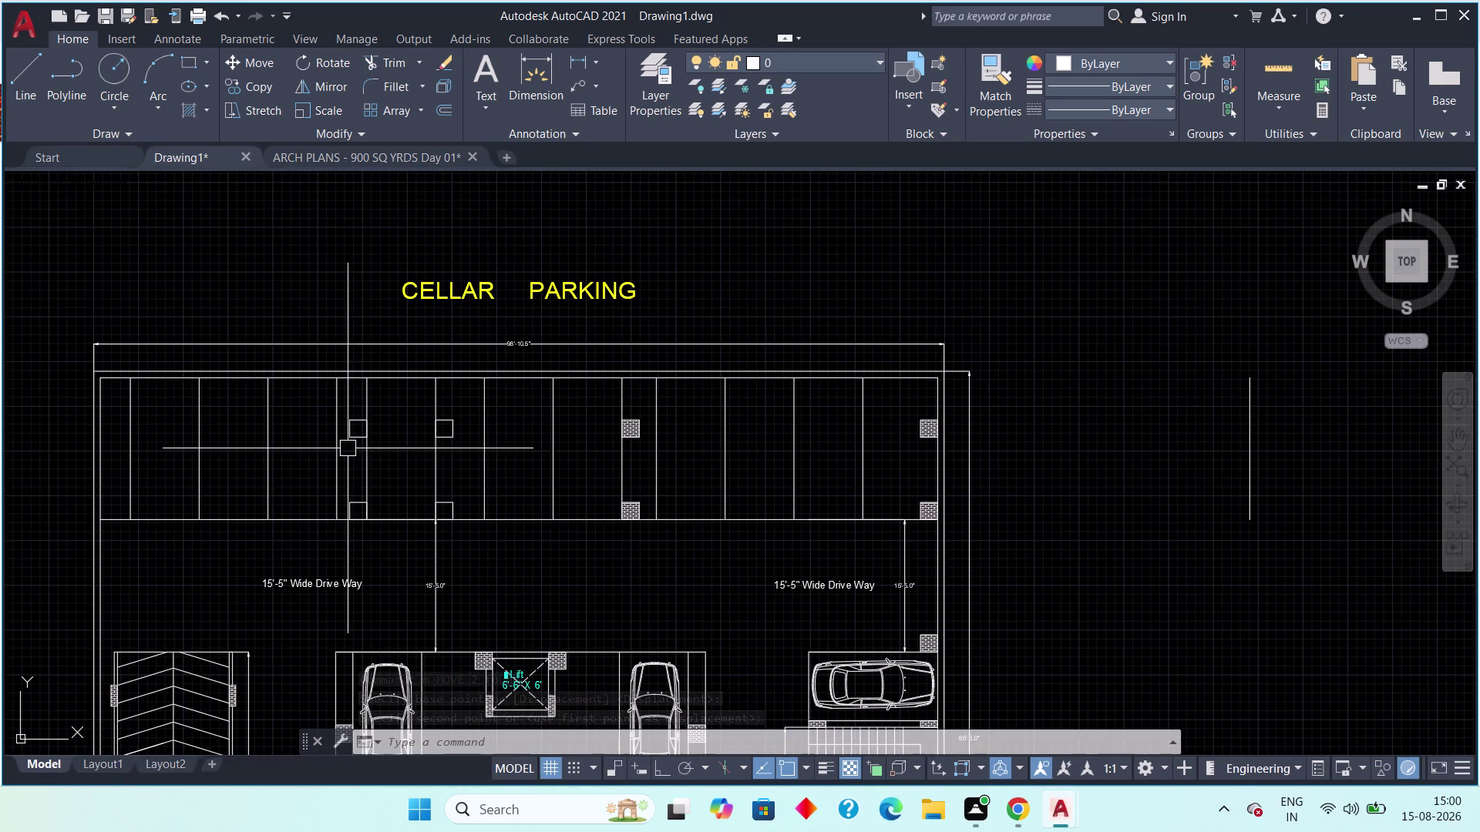
middle_drag(349, 448, 508, 448)
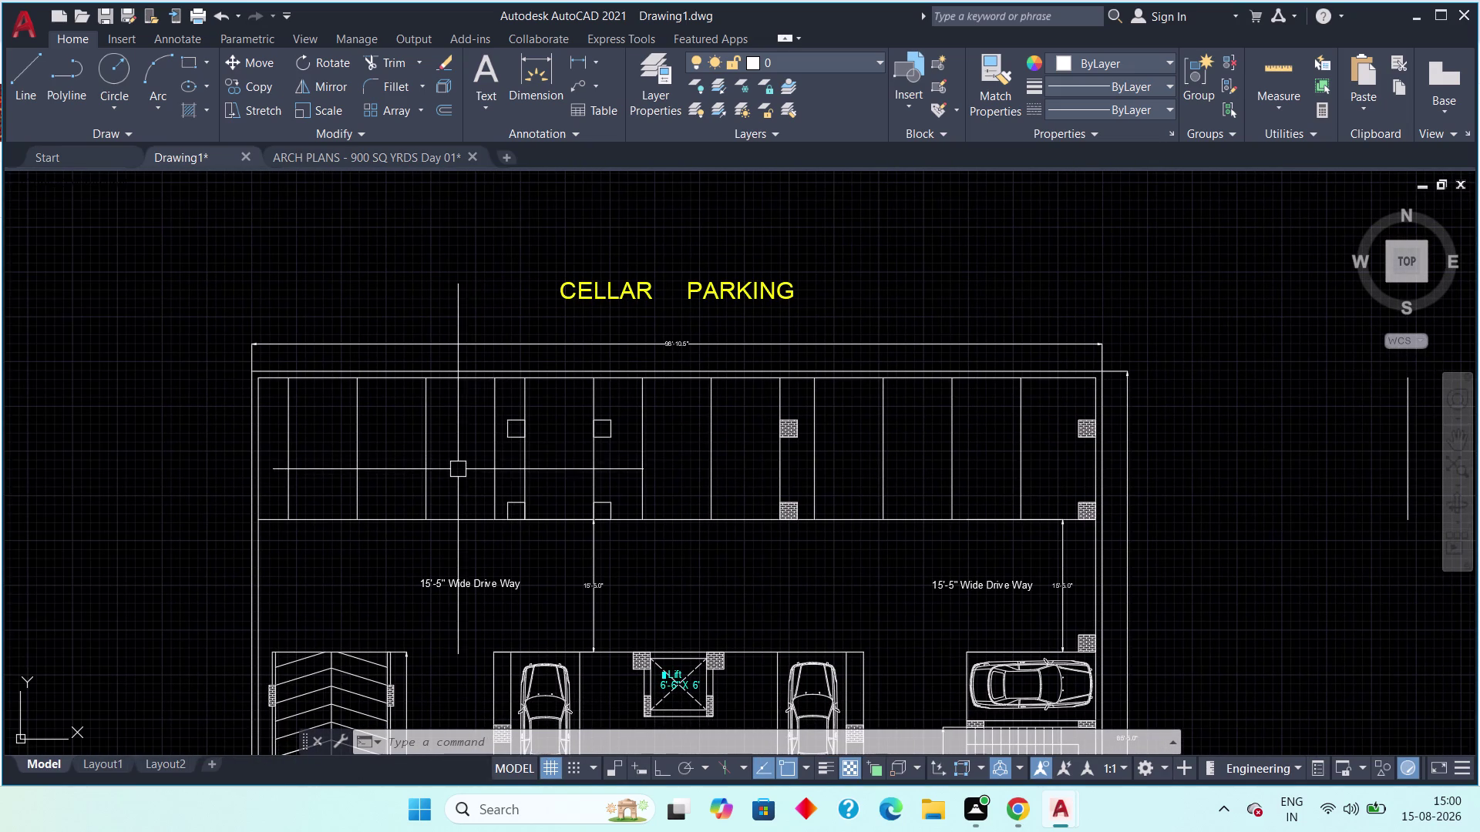
text(h)
key(space)
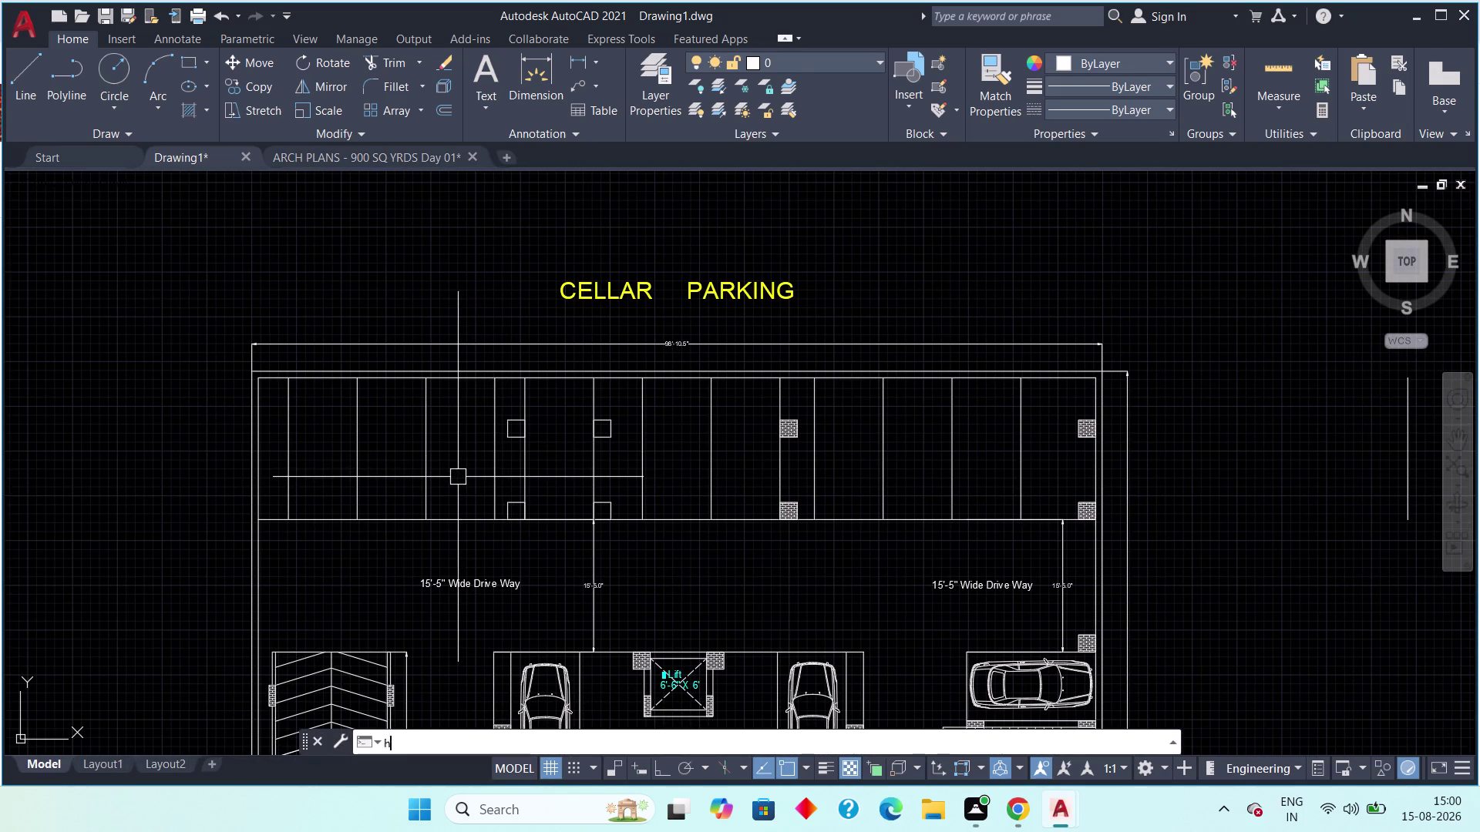
scroll(up, 3)
click(404, 451)
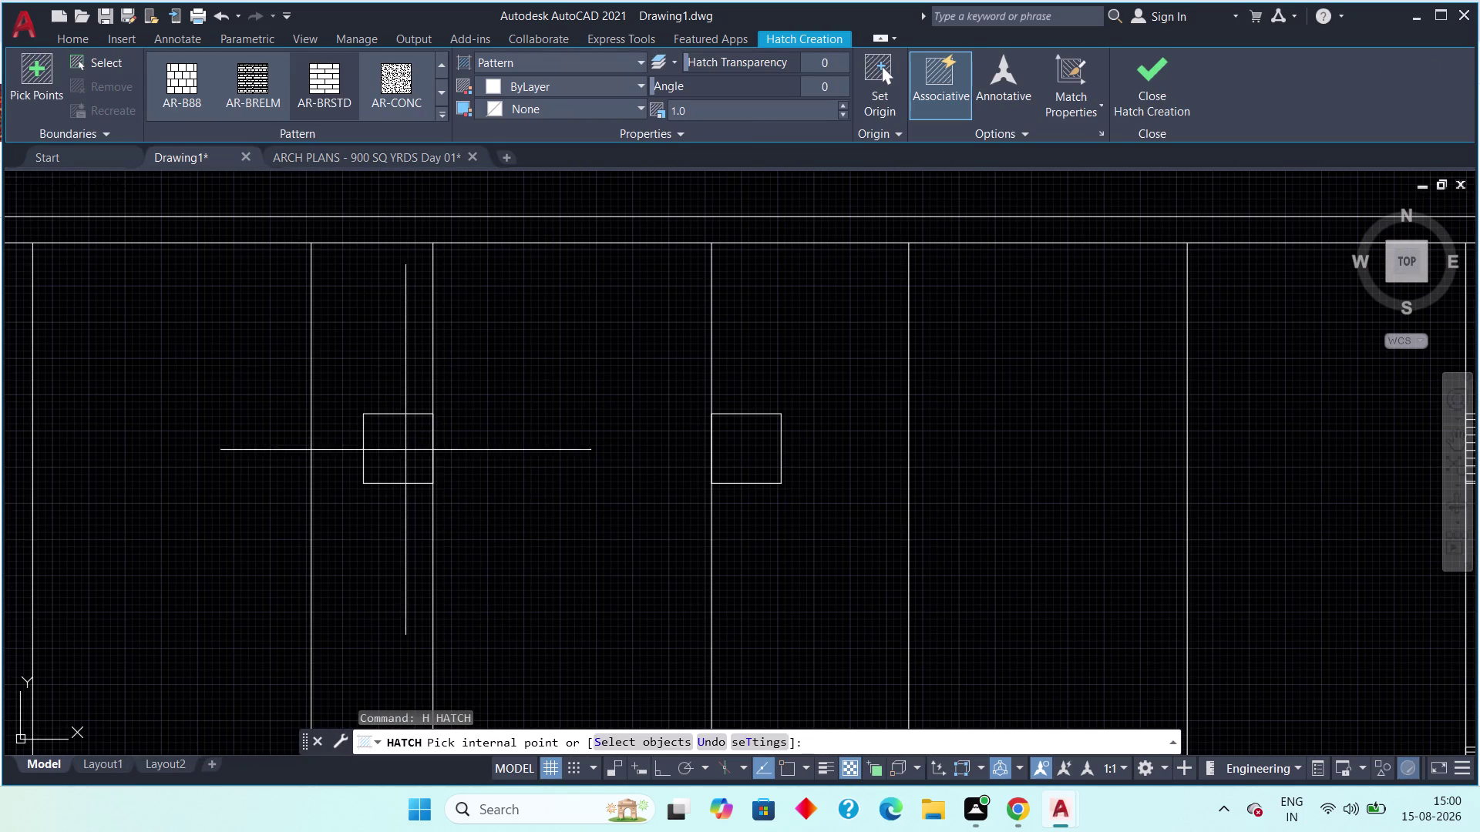
click(757, 450)
scroll(down, 3)
middle_drag(726, 507, 725, 506)
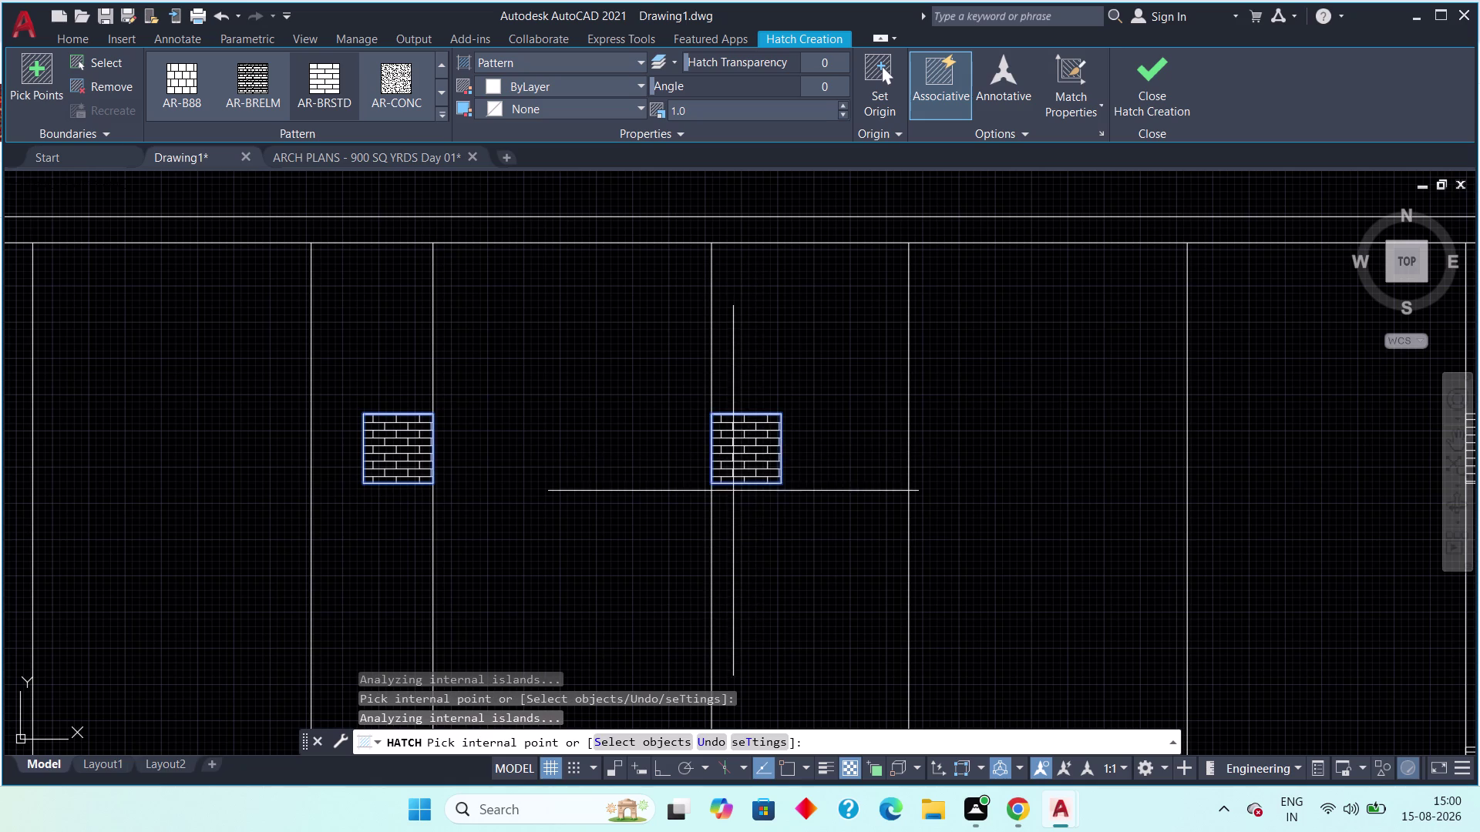
middle_drag(726, 507, 703, 295)
scroll(down, 3)
scroll(up, 3)
click(498, 375)
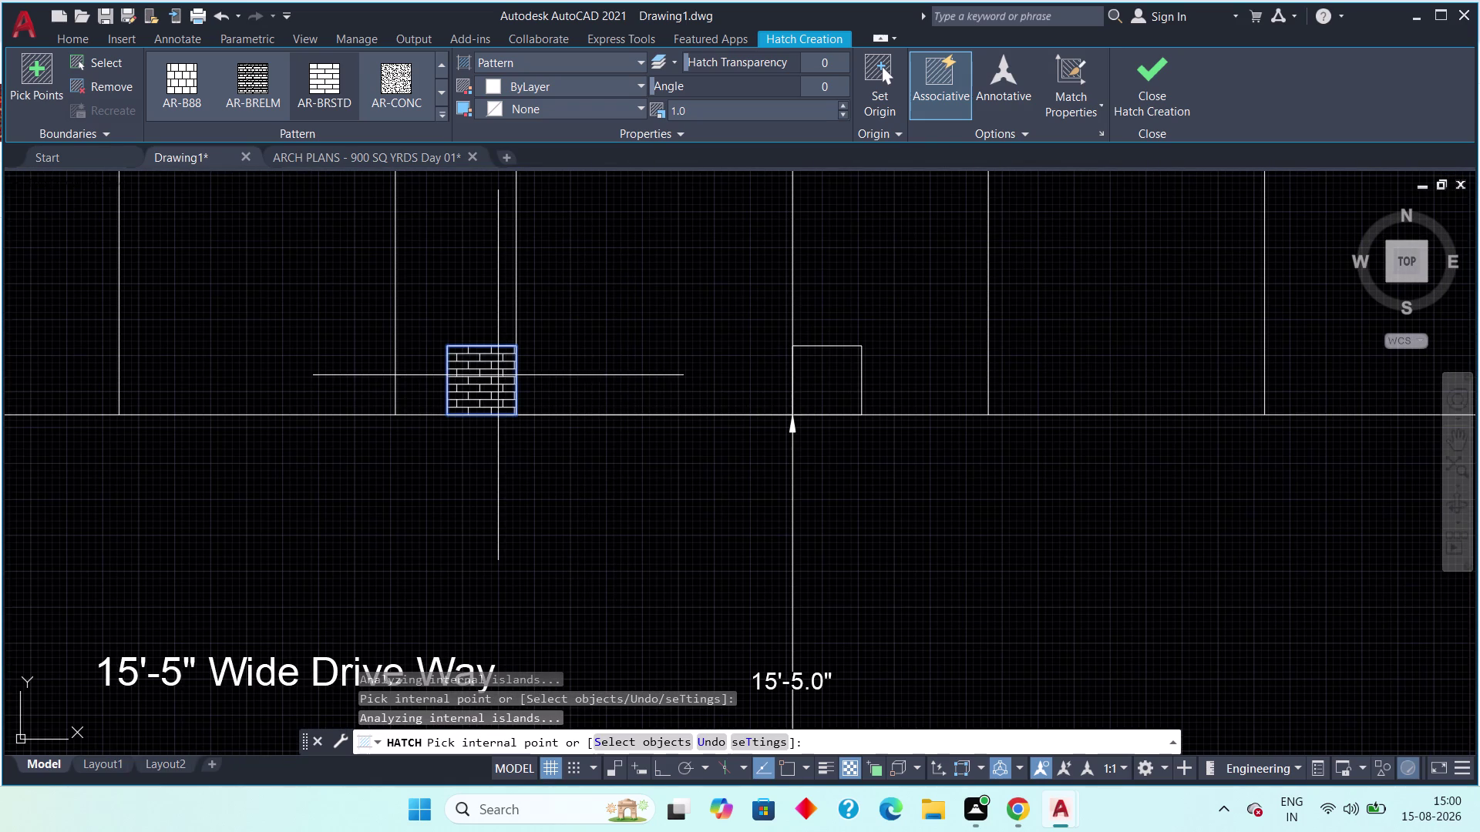
click(830, 381)
scroll(down, 3)
scroll(down, 3)
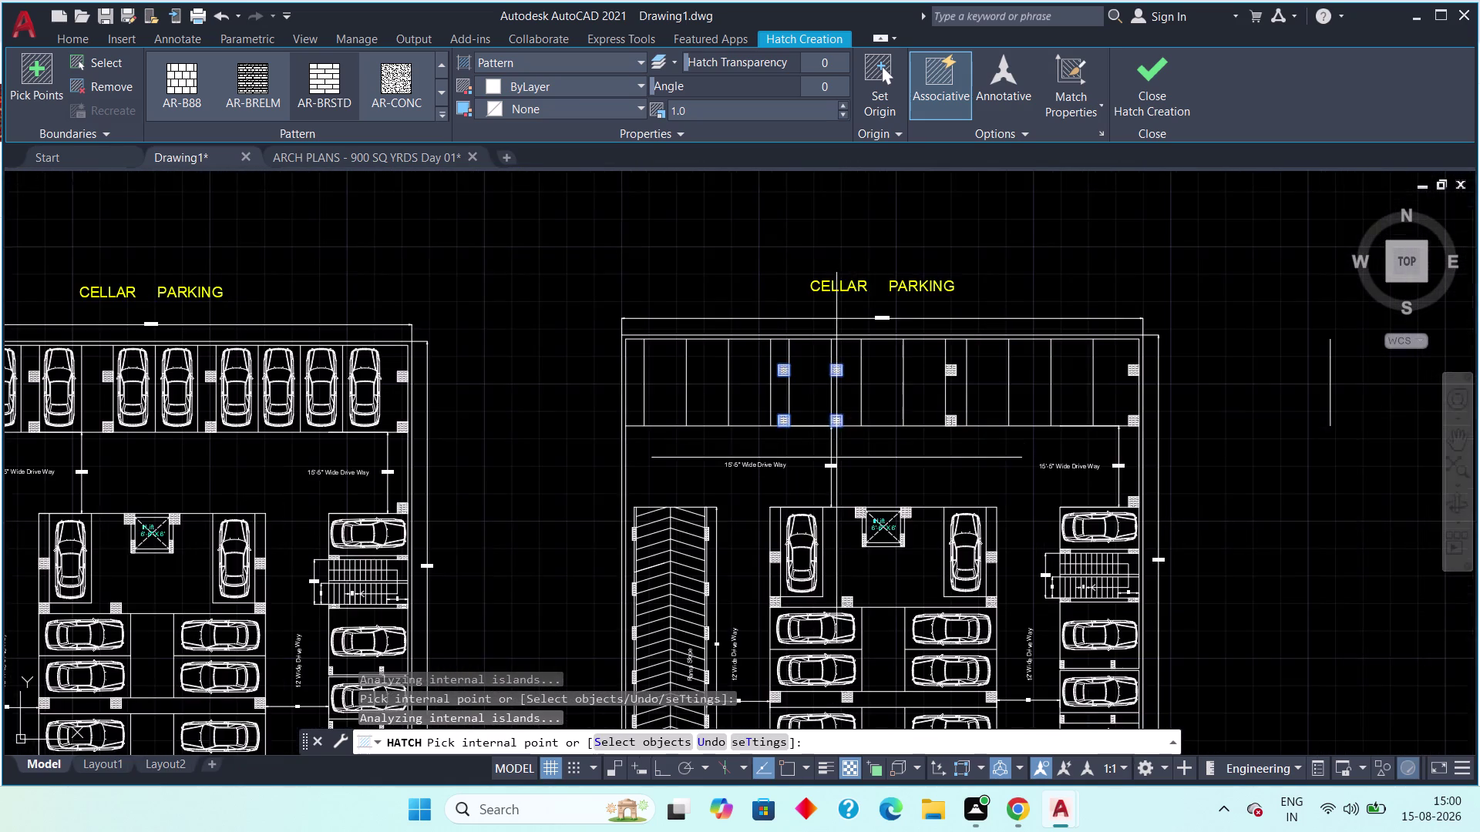
middle_drag(837, 457, 850, 354)
scroll(down, 3)
middle_drag(839, 430, 838, 415)
key(Escape)
key(Escape)
middle_drag(846, 344, 808, 403)
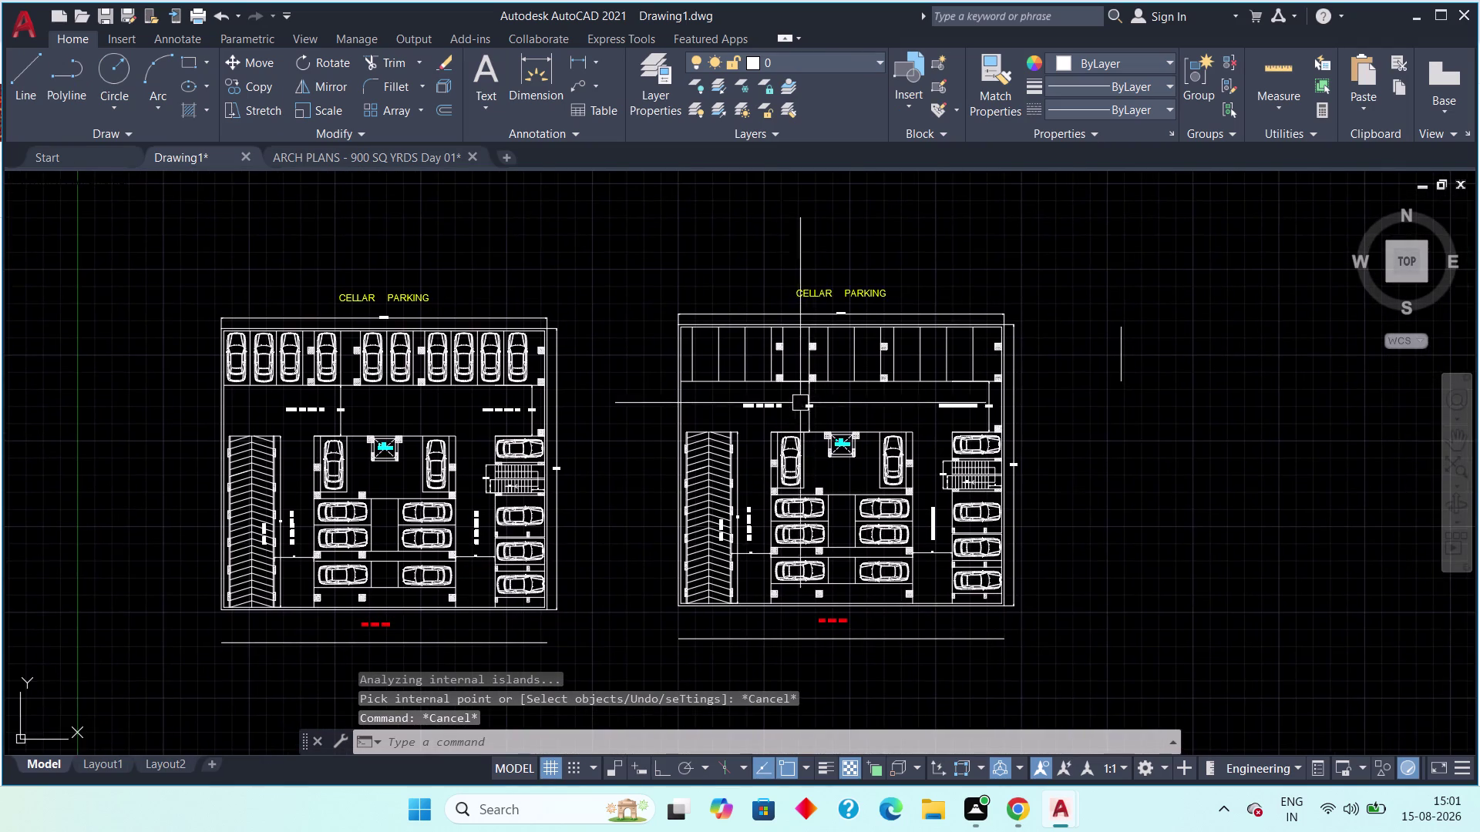
scroll(up, 3)
scroll(down, 3)
middle_drag(703, 380, 725, 397)
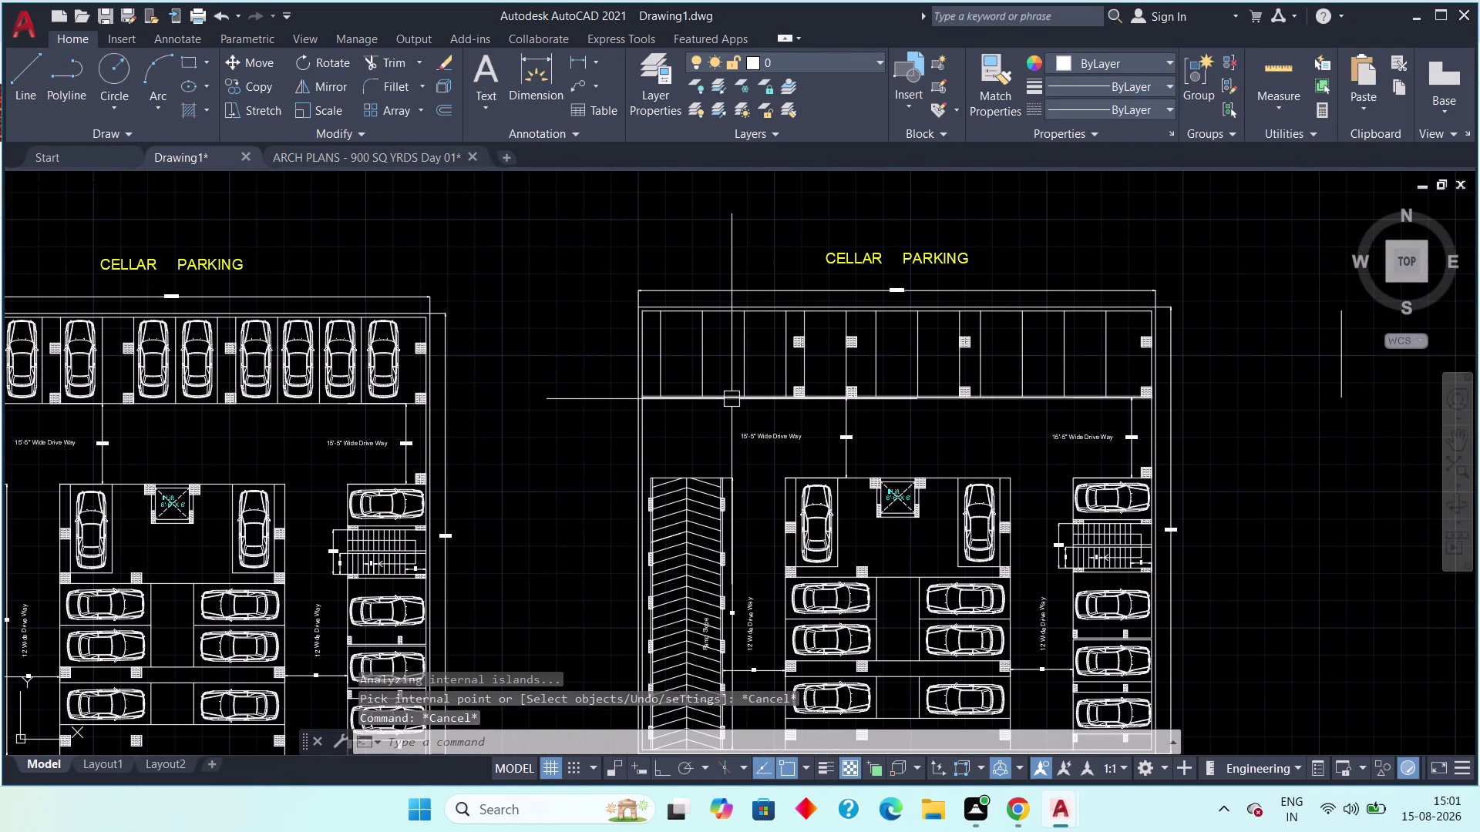
click(358, 153)
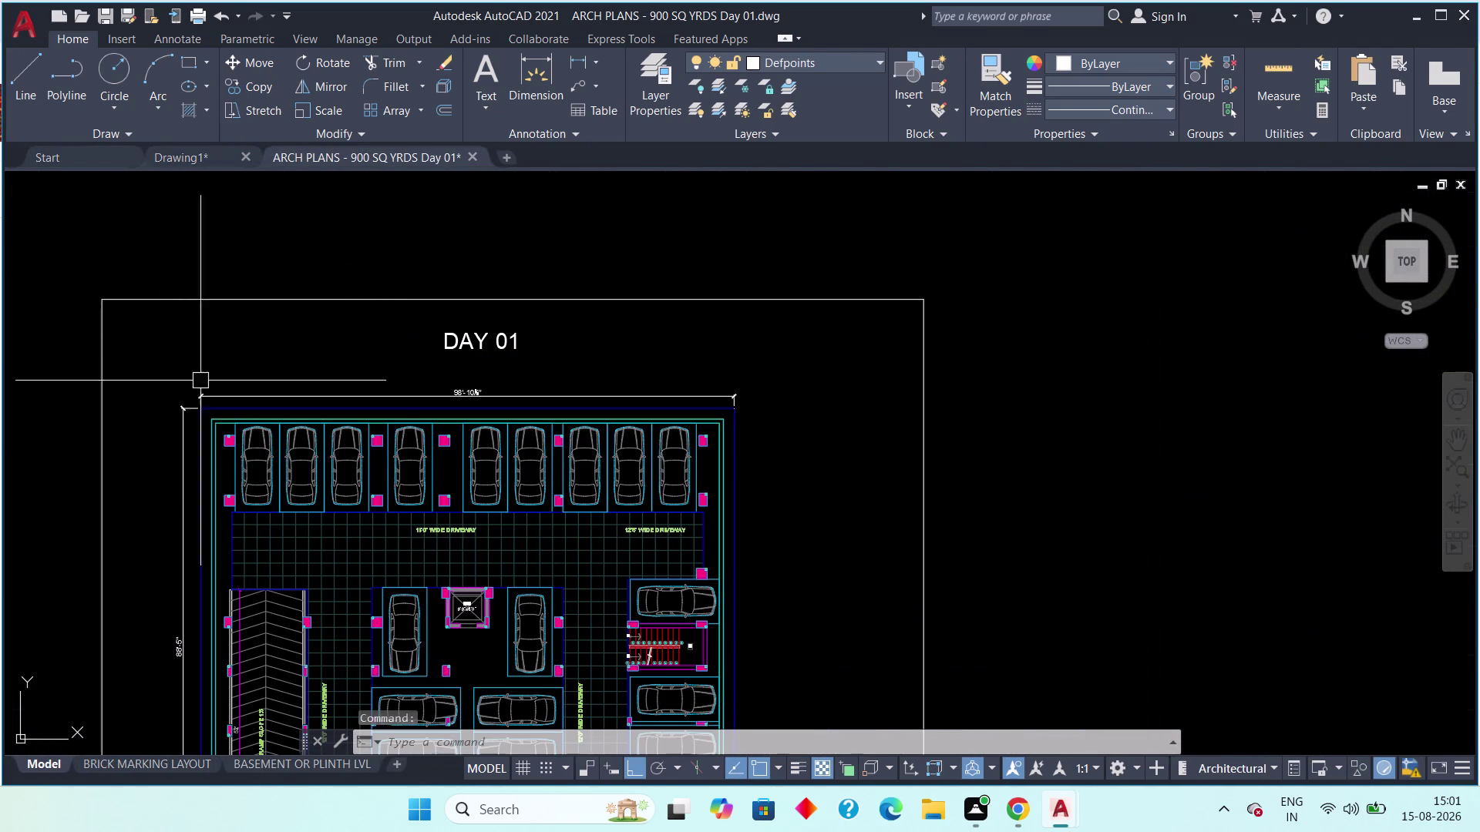
middle_drag(233, 416, 397, 354)
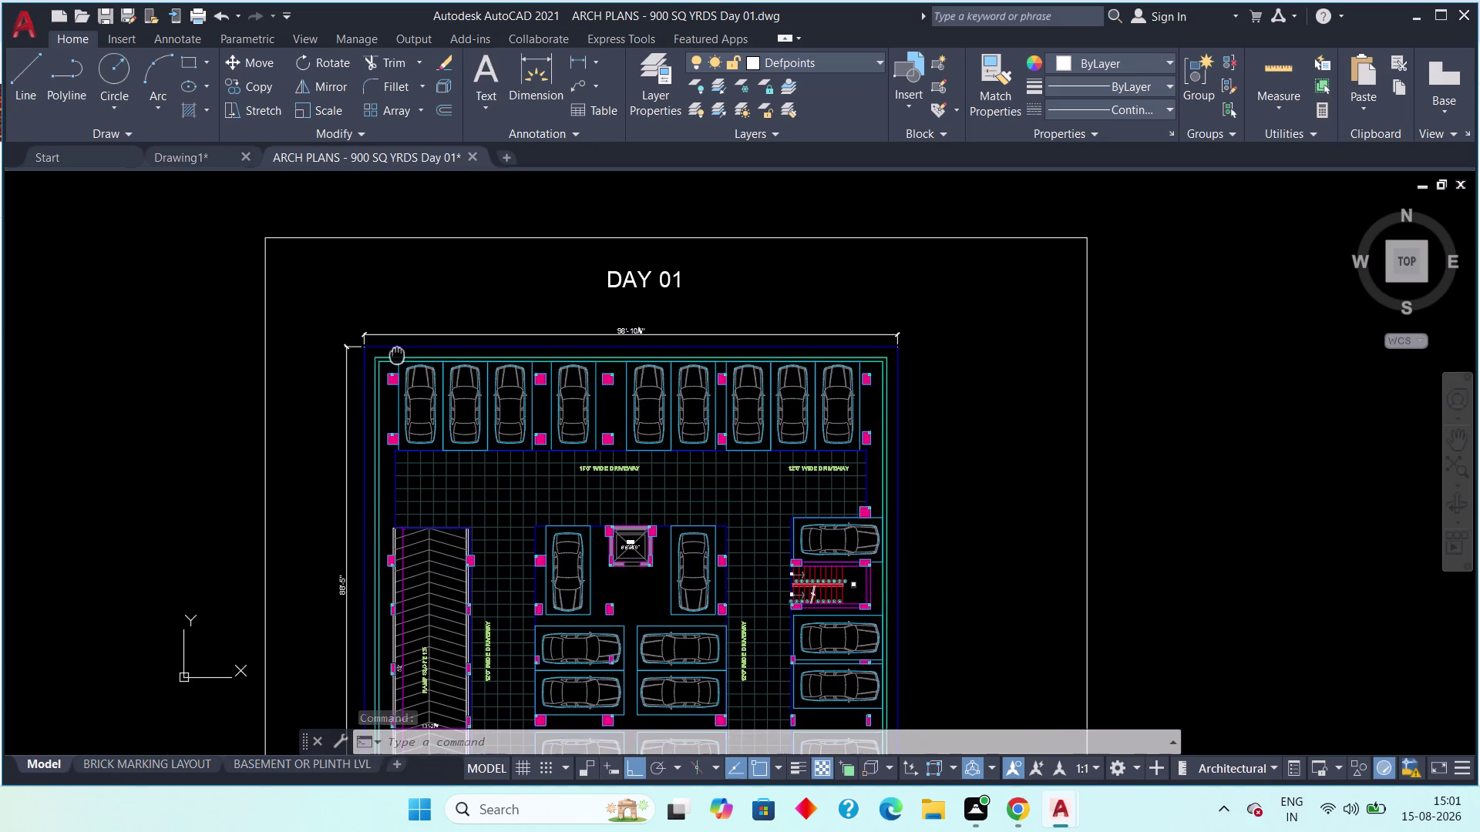
middle_drag(397, 354, 395, 354)
scroll(up, 3)
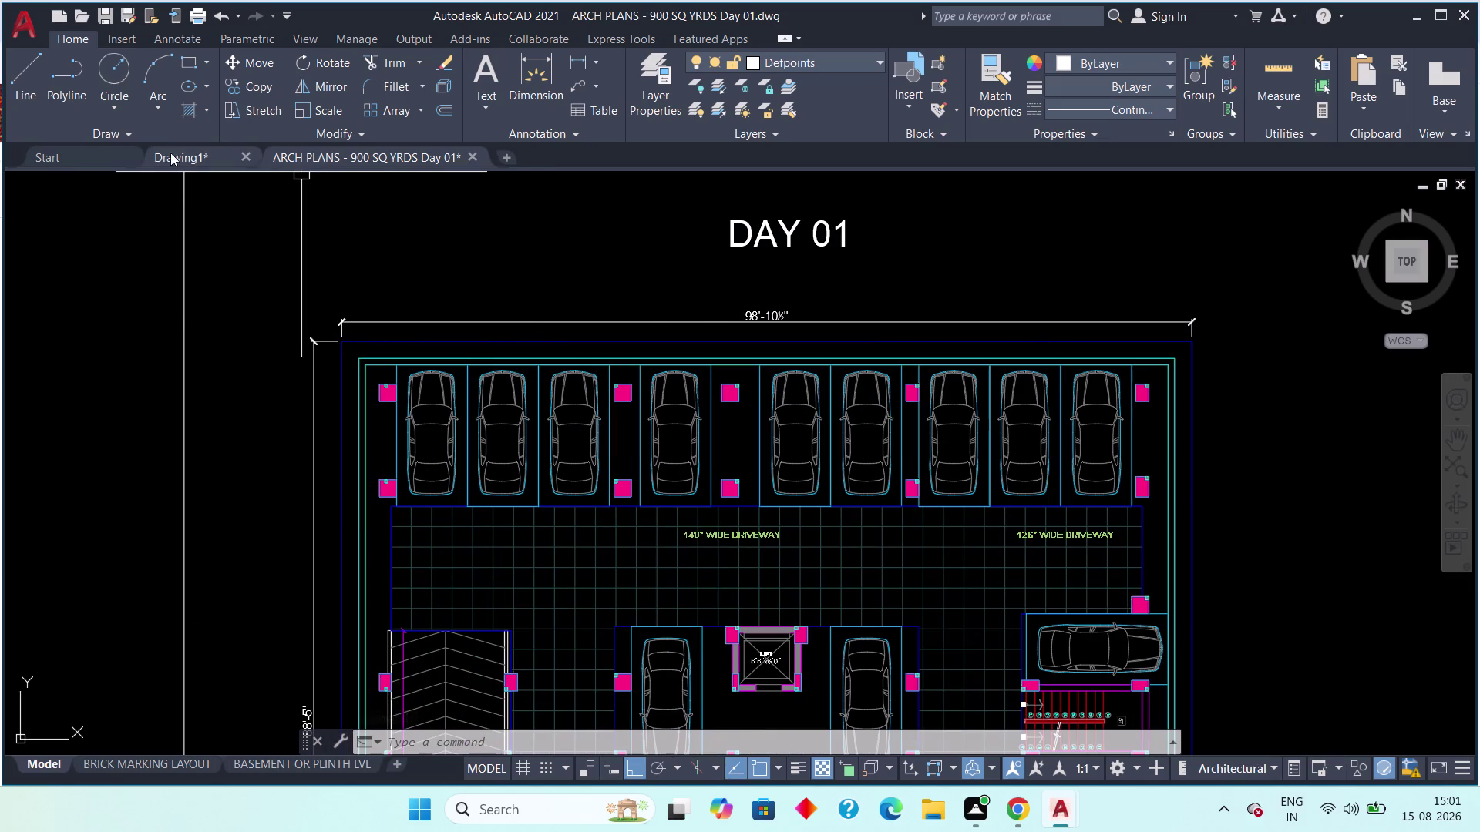
click(172, 158)
middle_drag(680, 424, 508, 412)
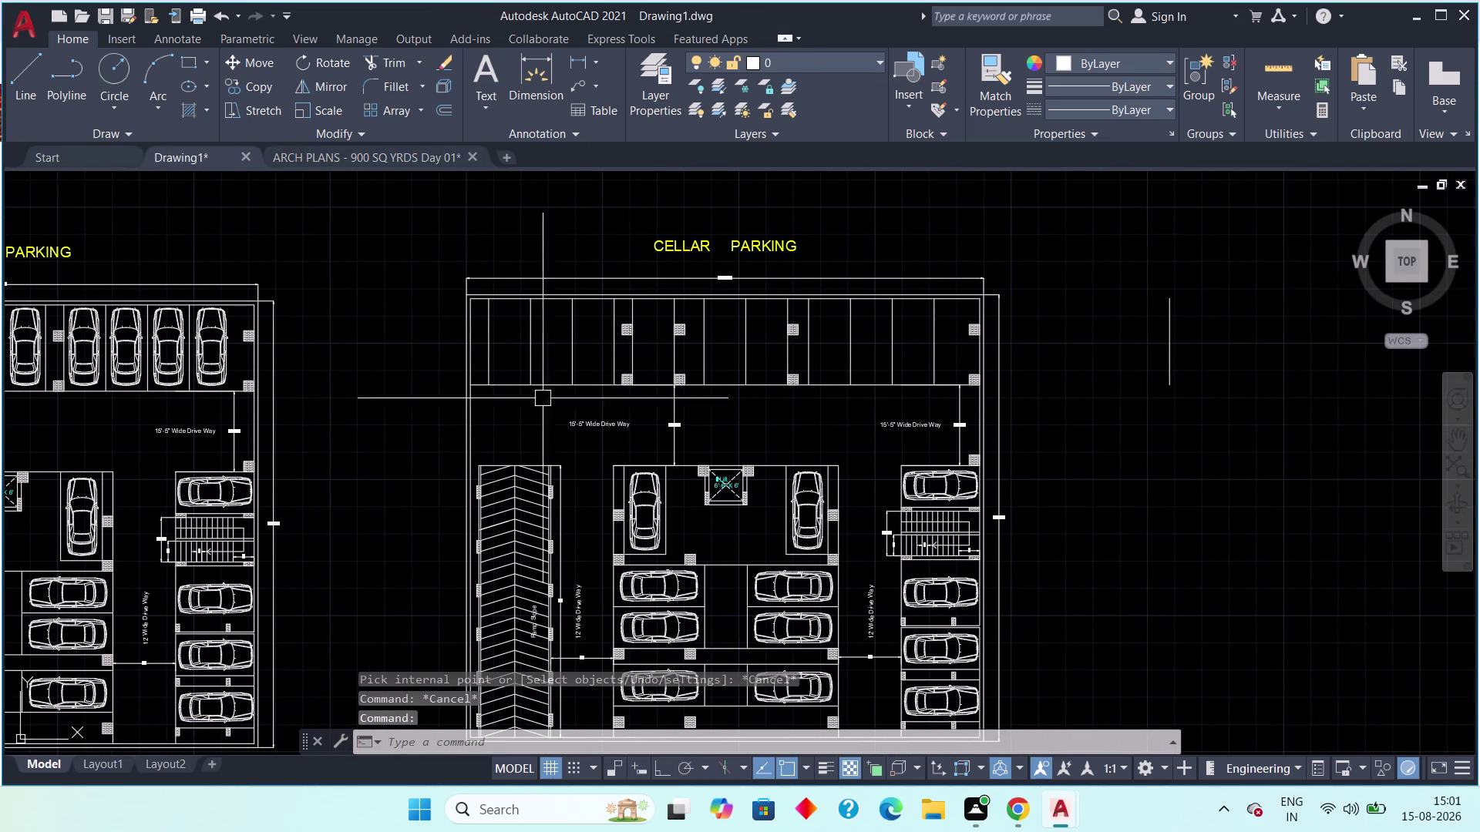
Try selecting around the upper bay columns, then clear the accidental selection.
scroll(up, 3)
drag(613, 363, 613, 370)
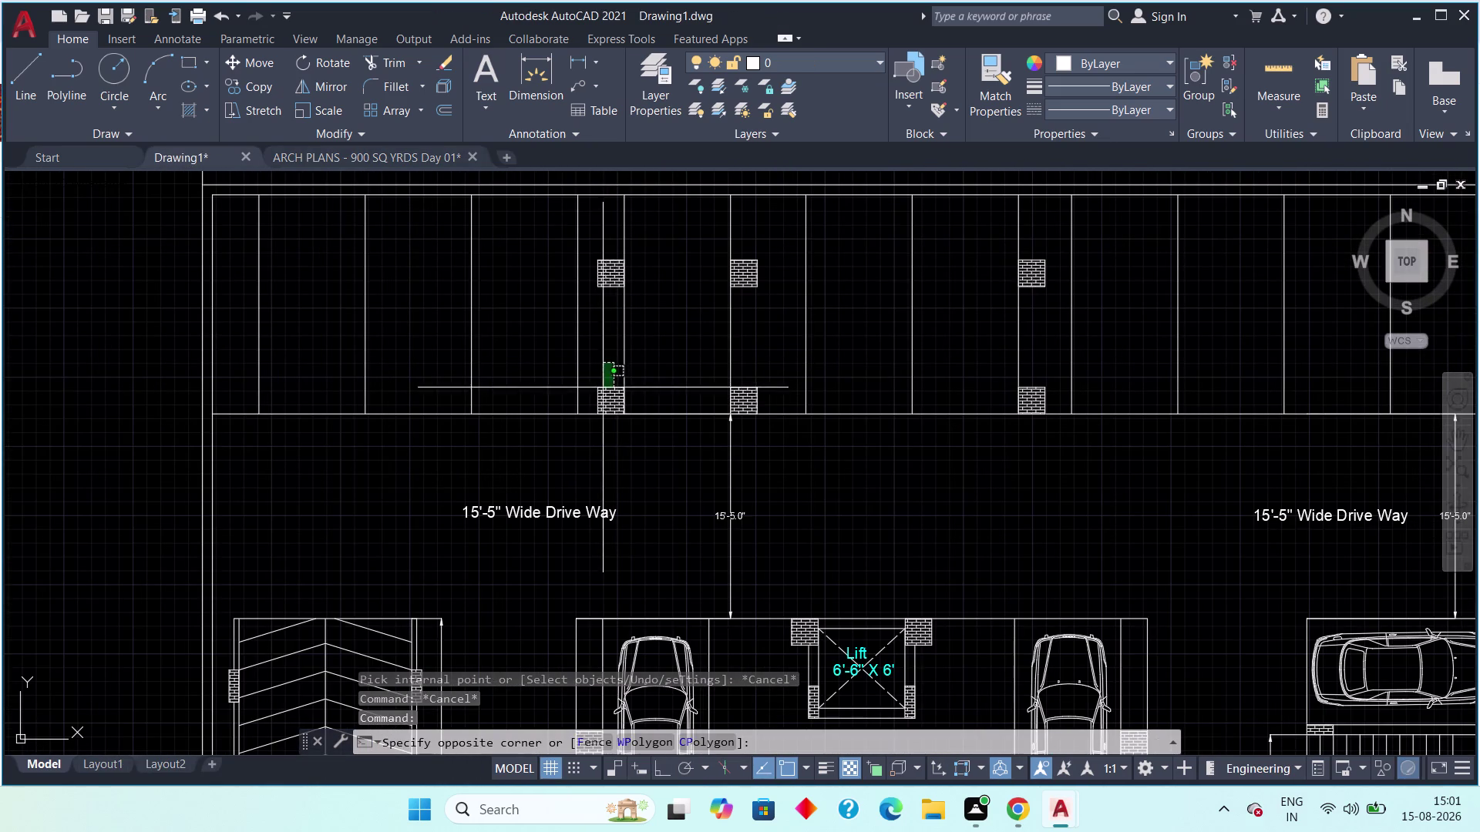
key(Escape)
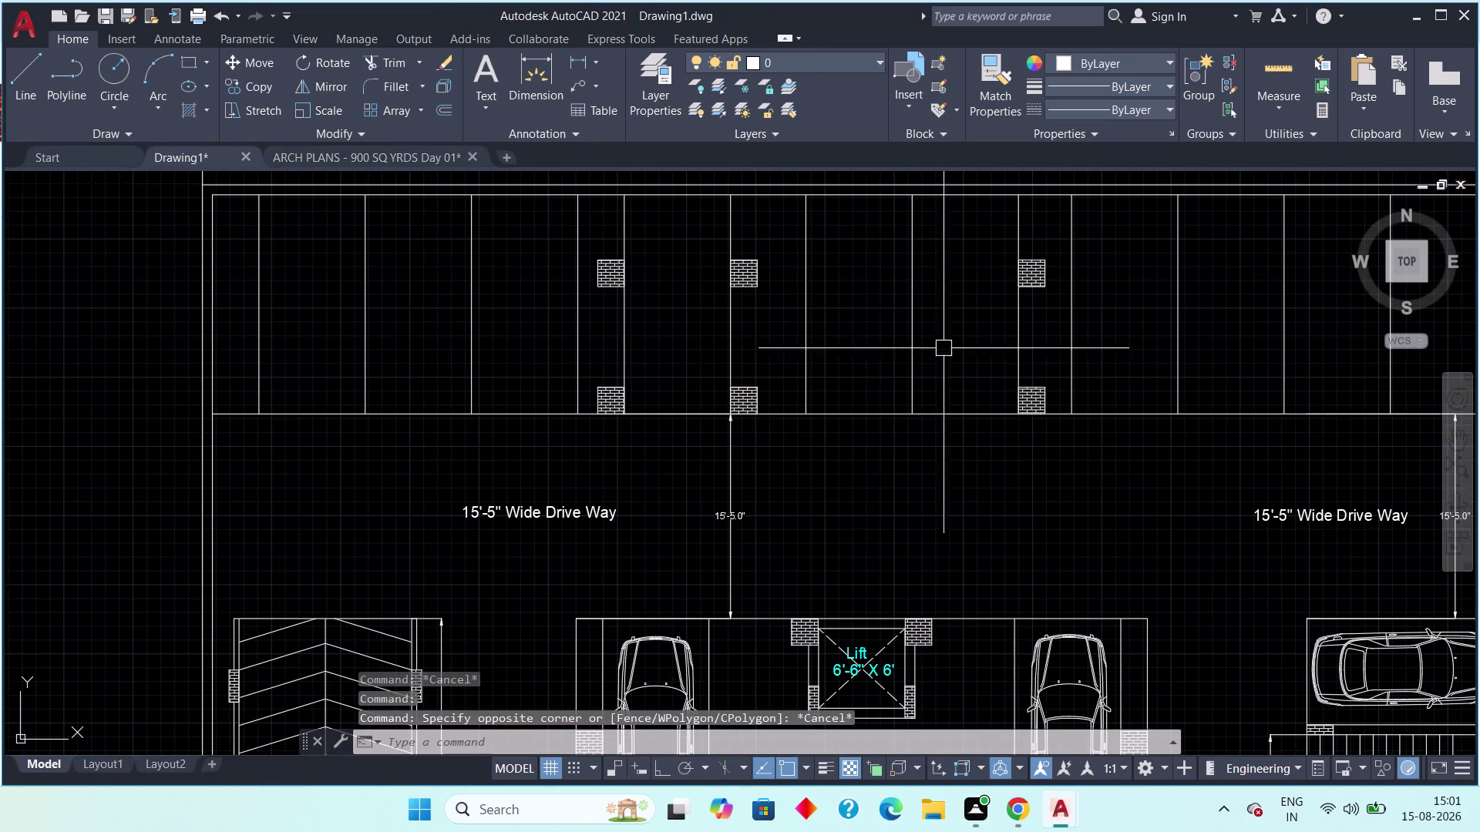
click(1048, 232)
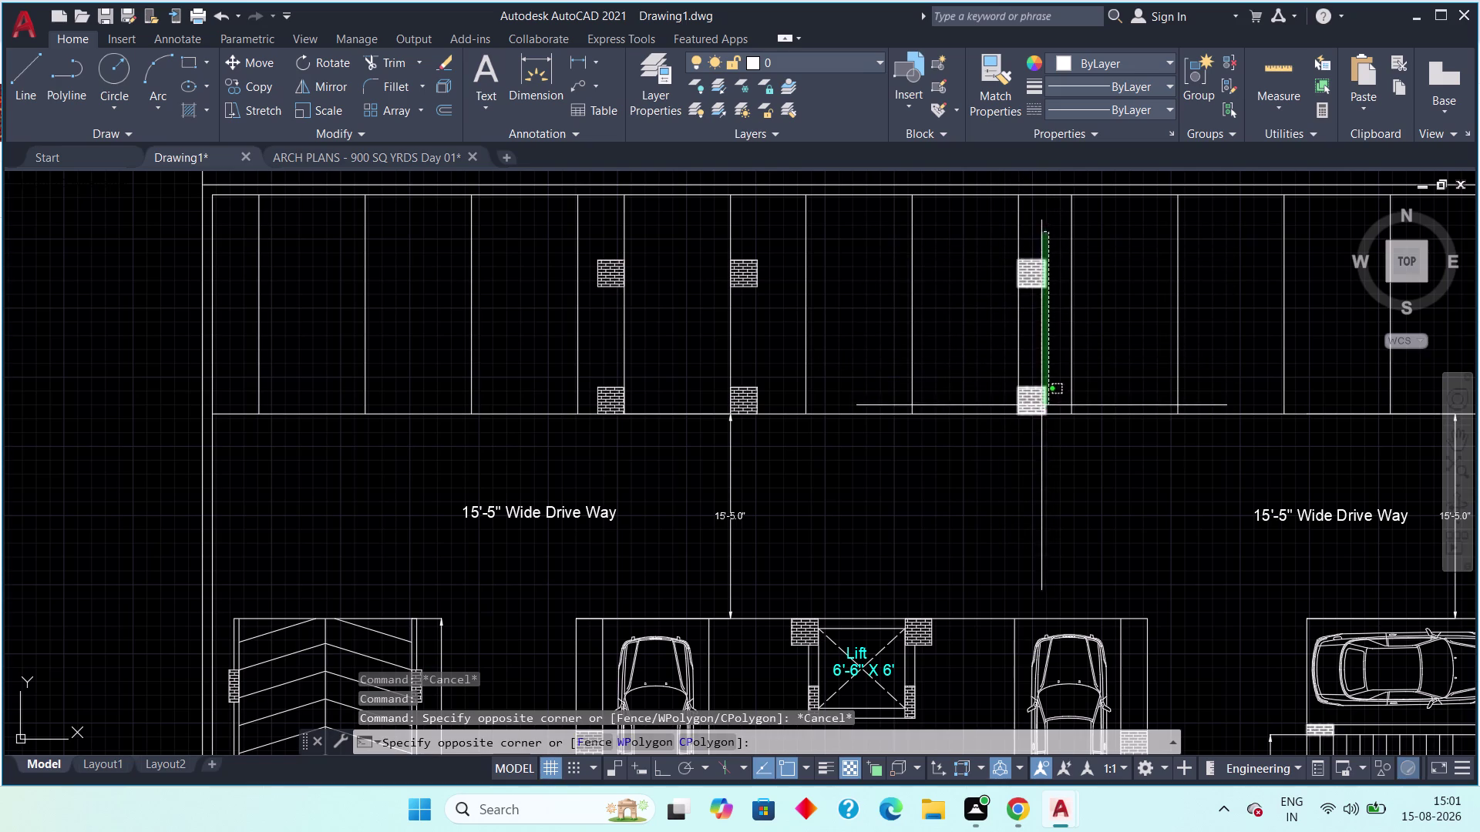
click(1041, 404)
middle_drag(1040, 396, 878, 399)
scroll(down, 3)
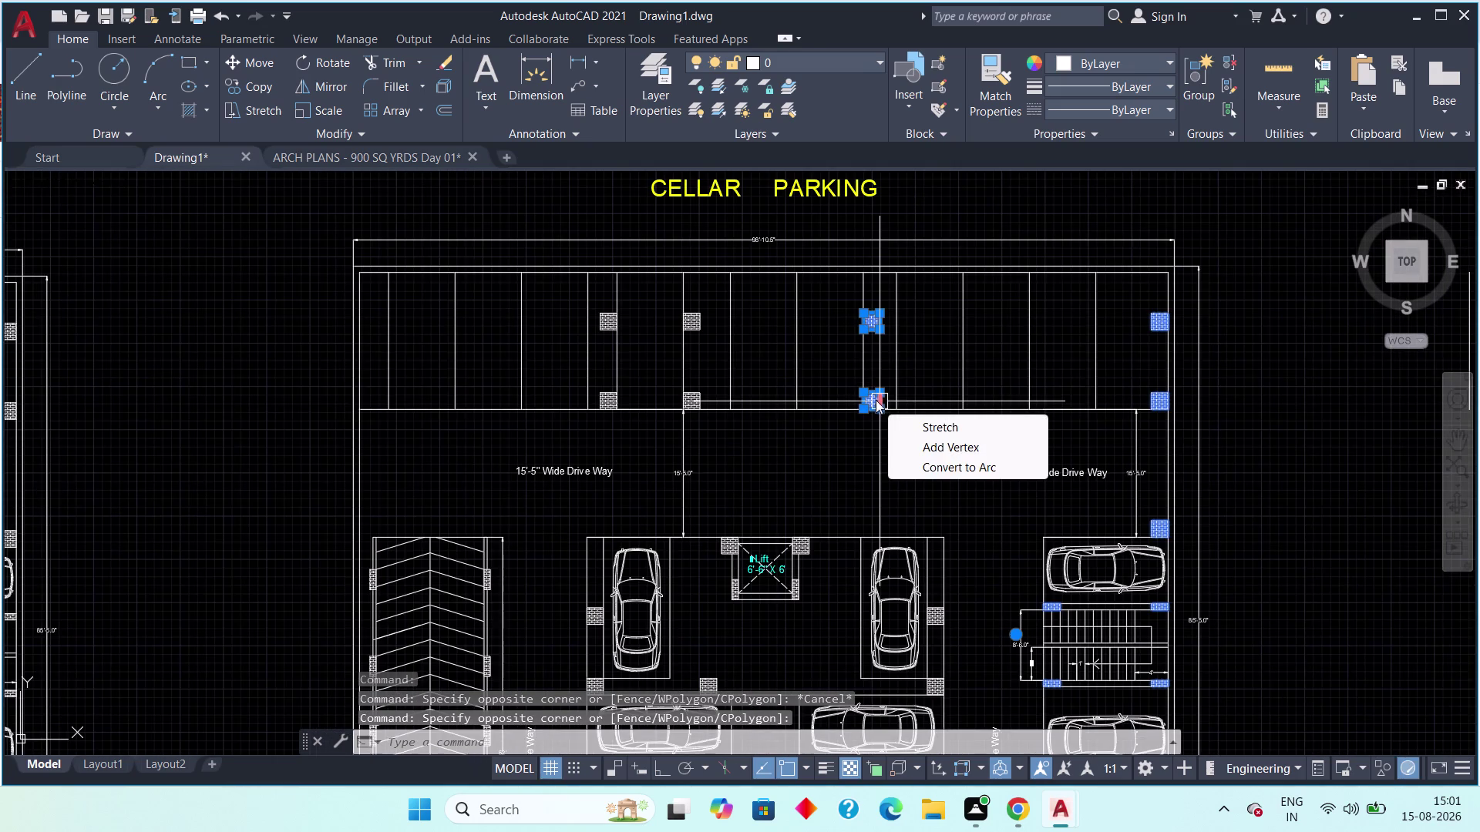
key(Escape)
key(Escape)
key(Escape)
key(Escape)
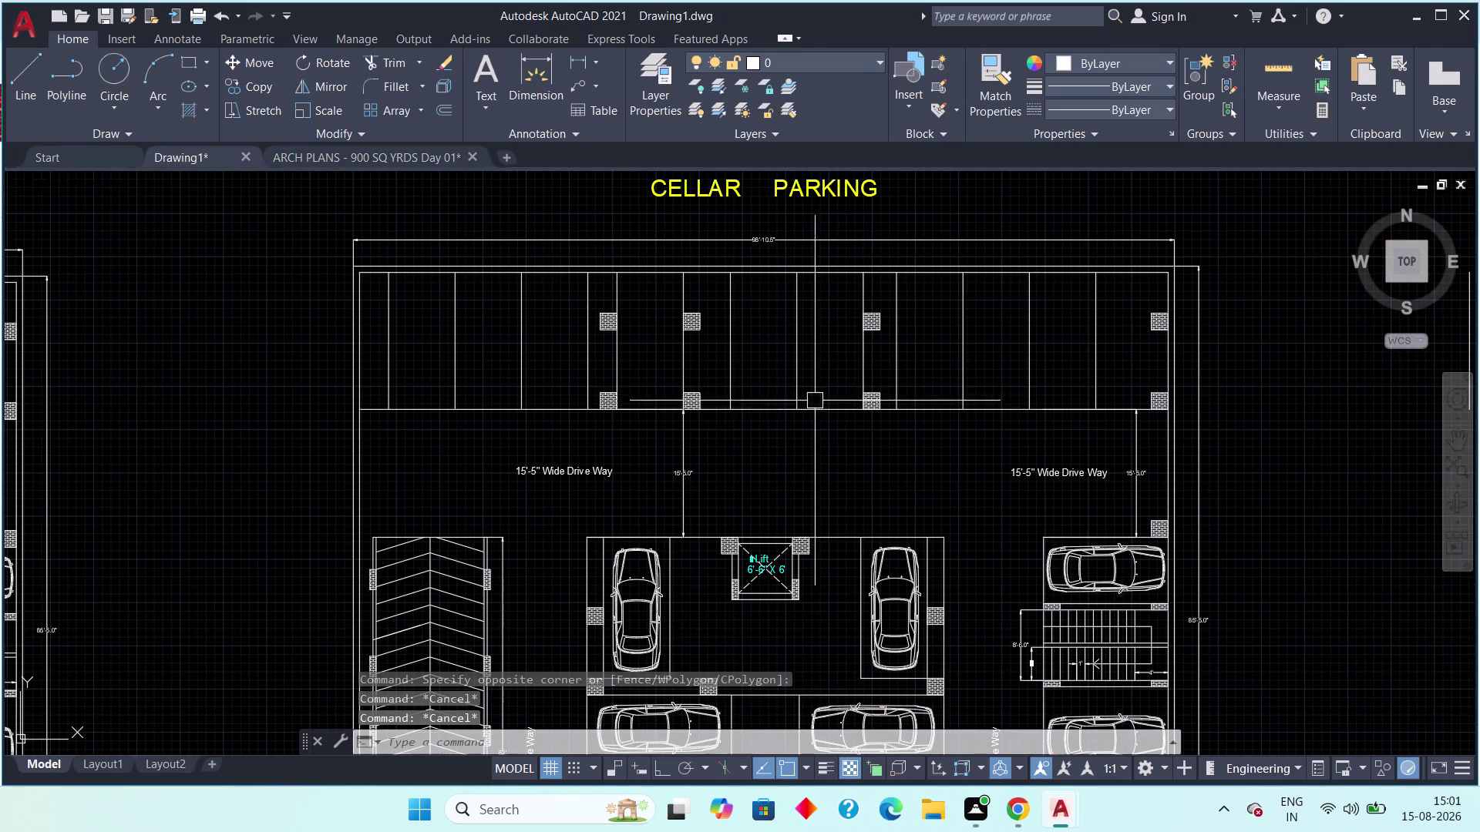
Select a bay line's lower and upper columns, then cancel the selection.
click(704, 391)
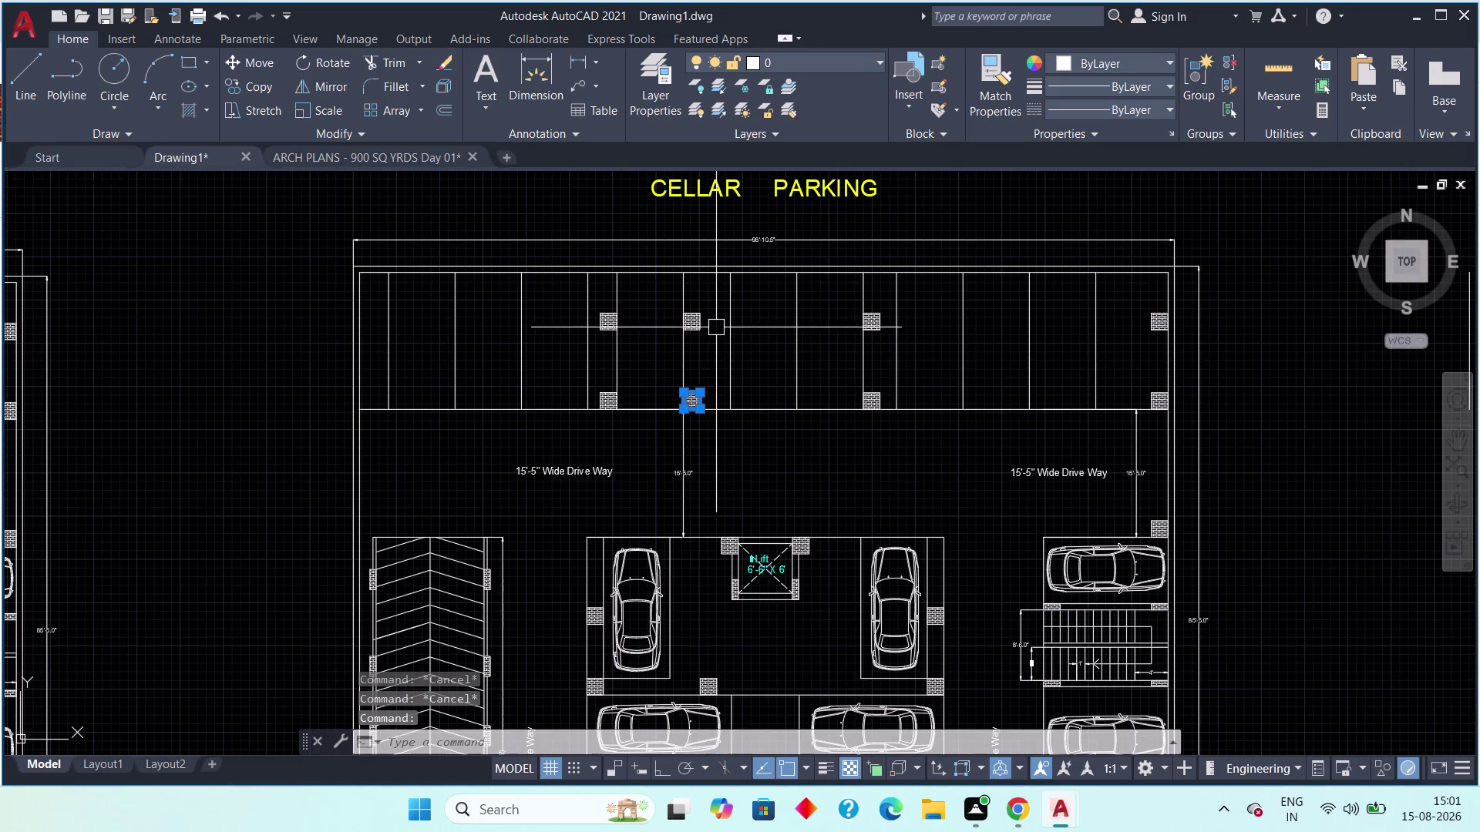
click(703, 327)
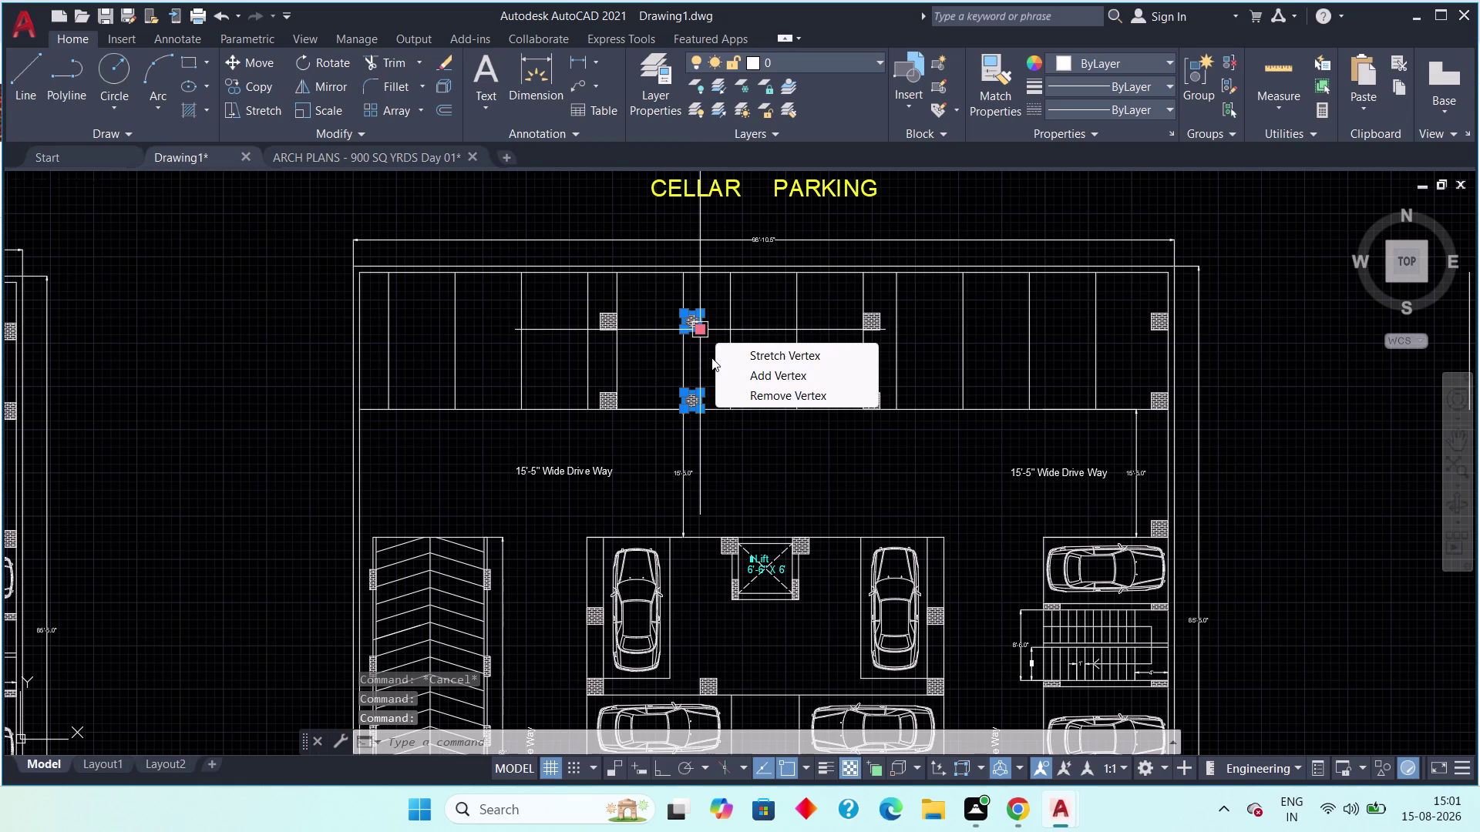
key(c)
key(o)
key(space)
key(c)
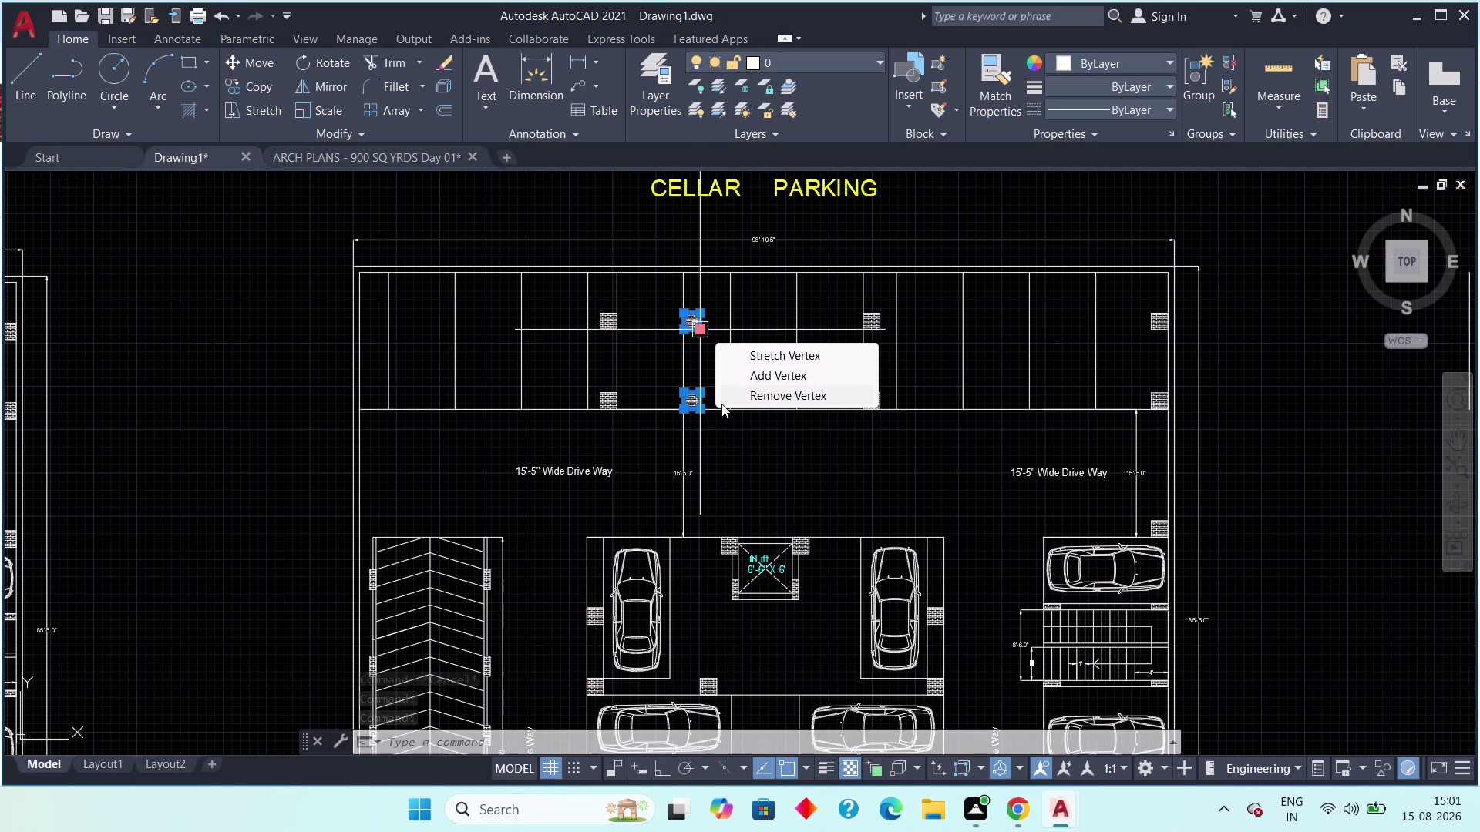
key(o)
key(Escape)
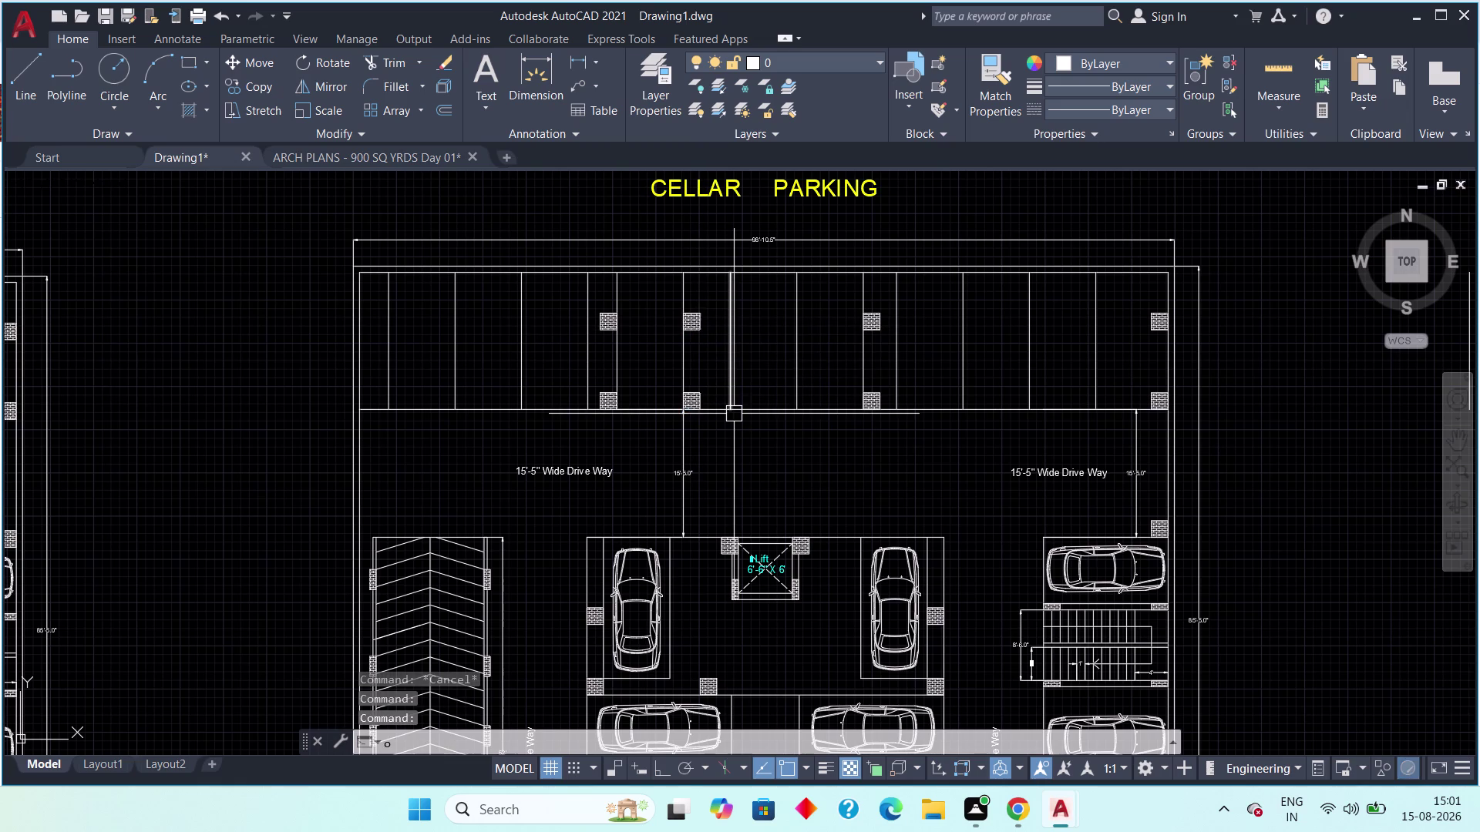
key(Escape)
key(Escape)
key(Escape)
key(Escape)
Select the upper and lower brick-hatched columns and start COPY.
scroll(up, 3)
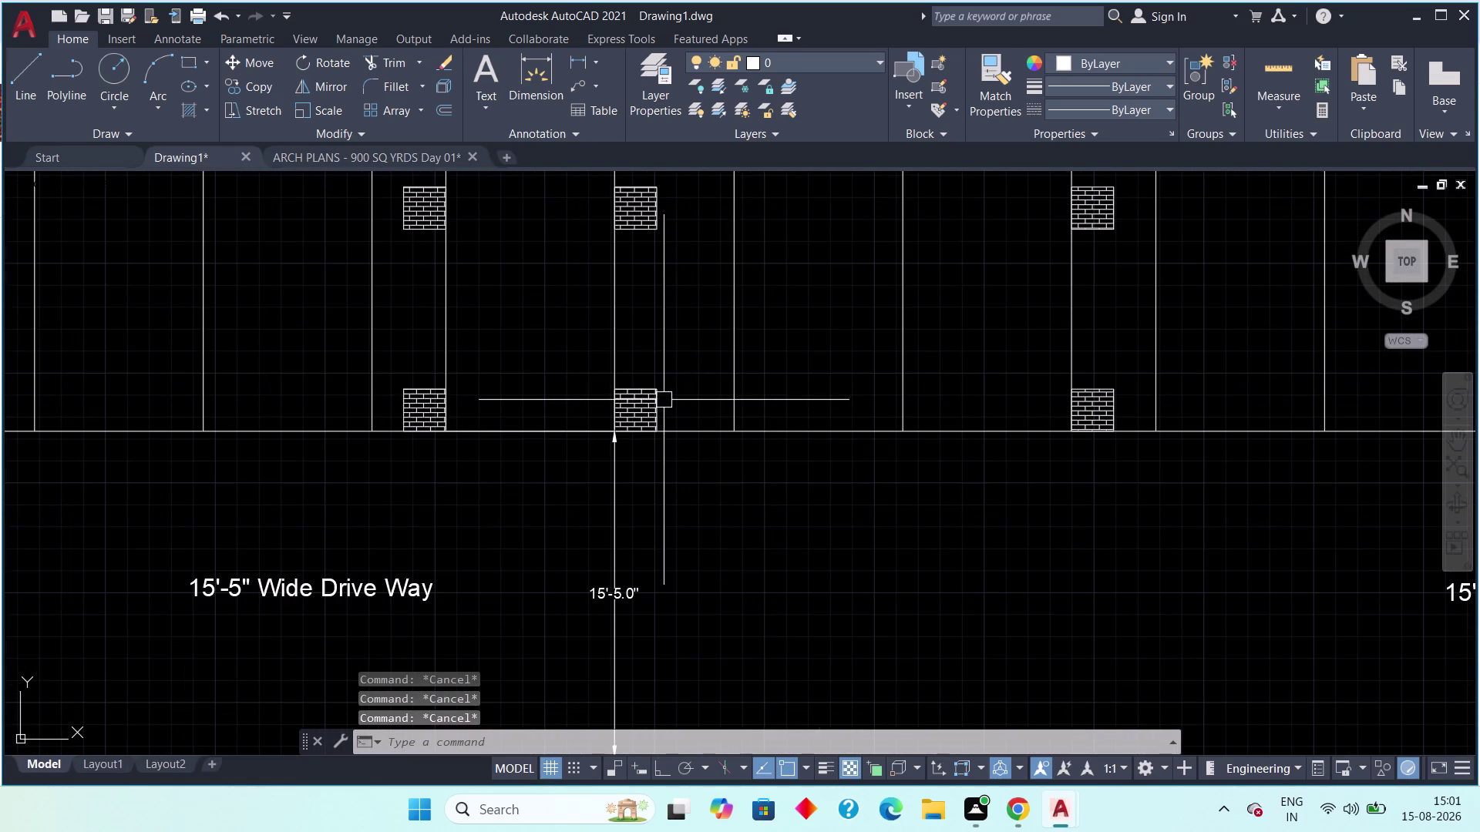
click(664, 401)
click(640, 232)
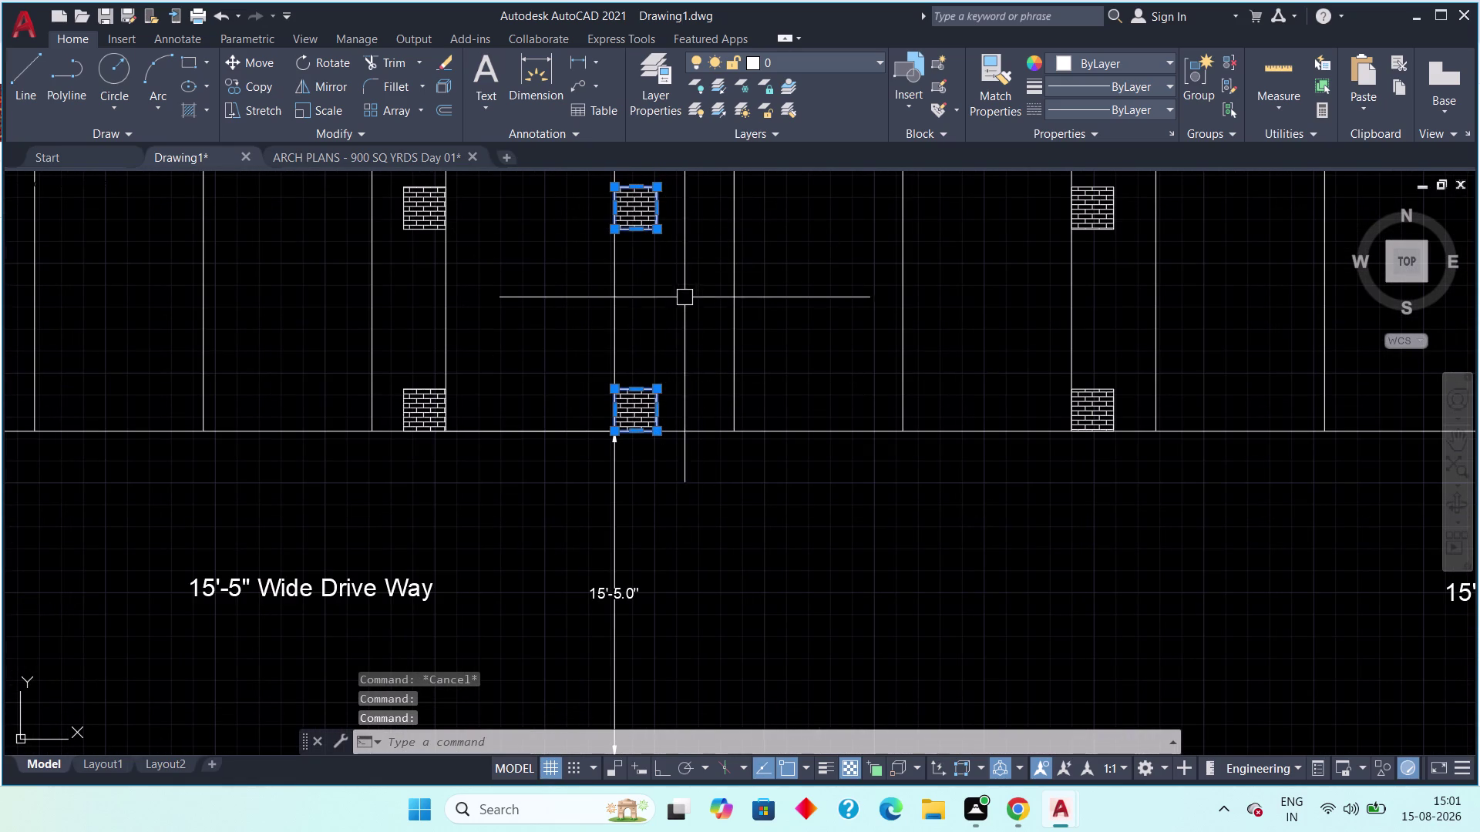
key(c)
key(o)
key(space)
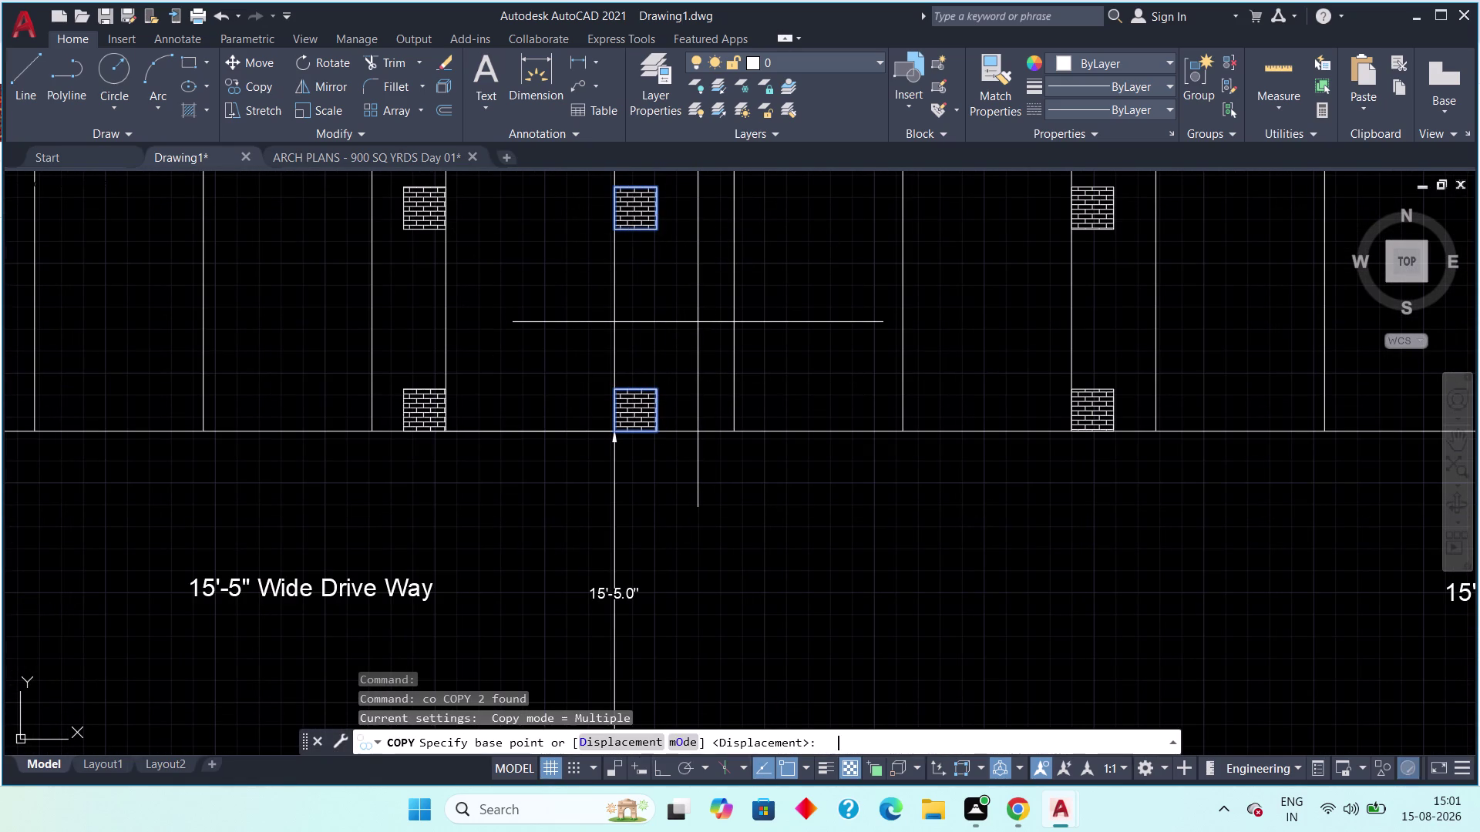
scroll(up, 3)
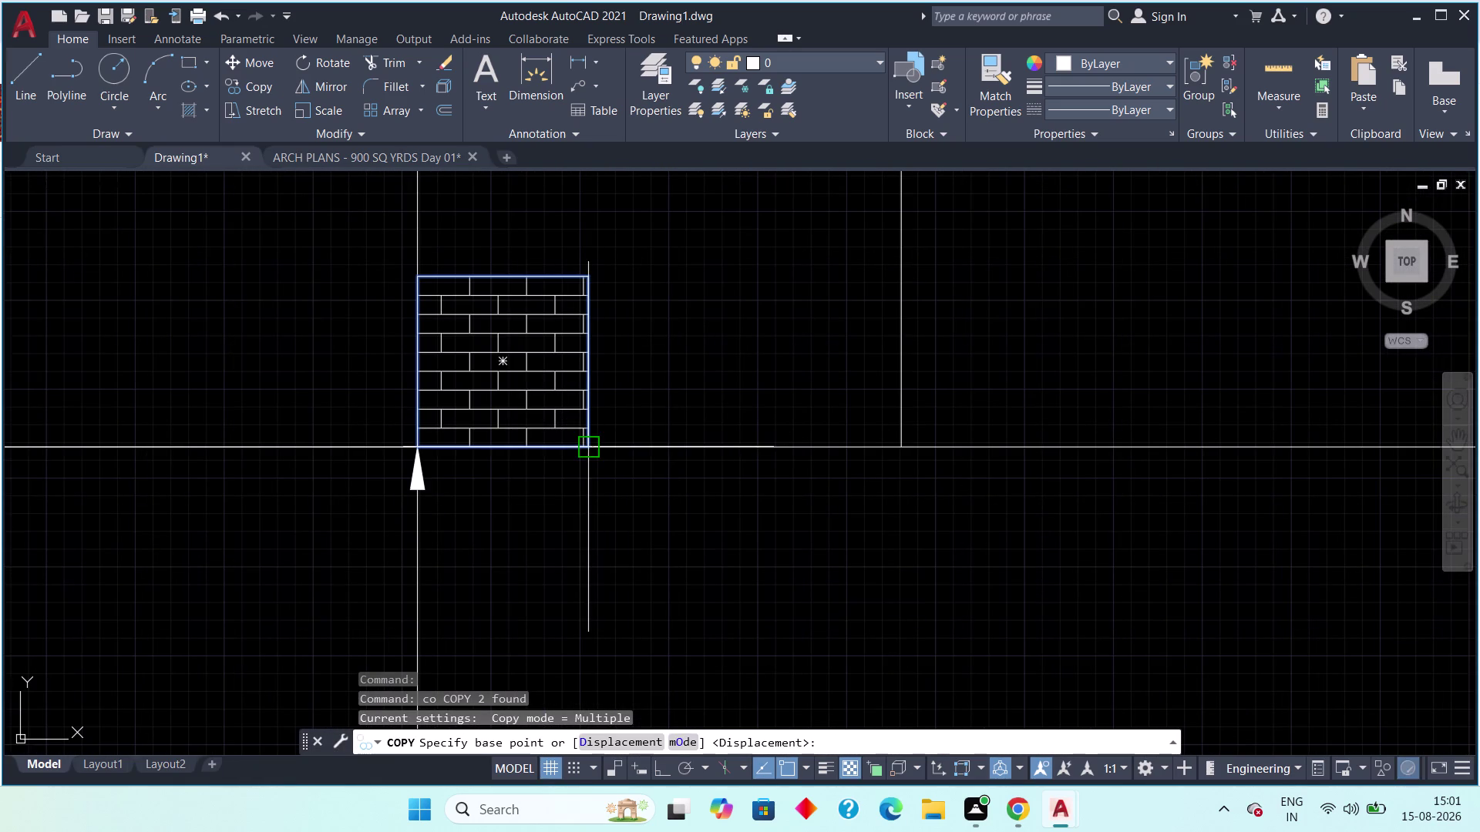
click(593, 443)
scroll(down, 3)
middle_drag(528, 427, 846, 419)
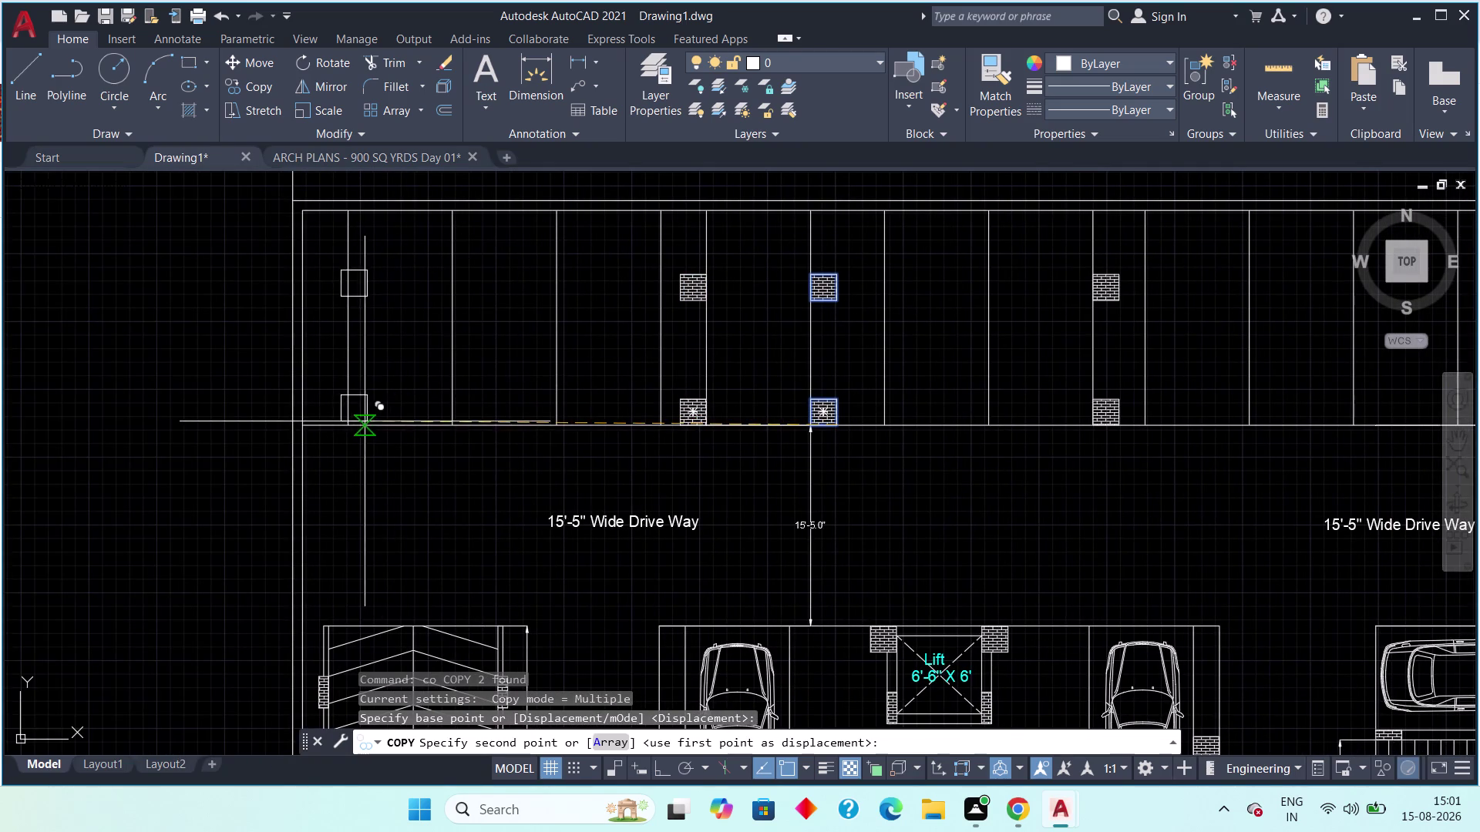
scroll(up, 3)
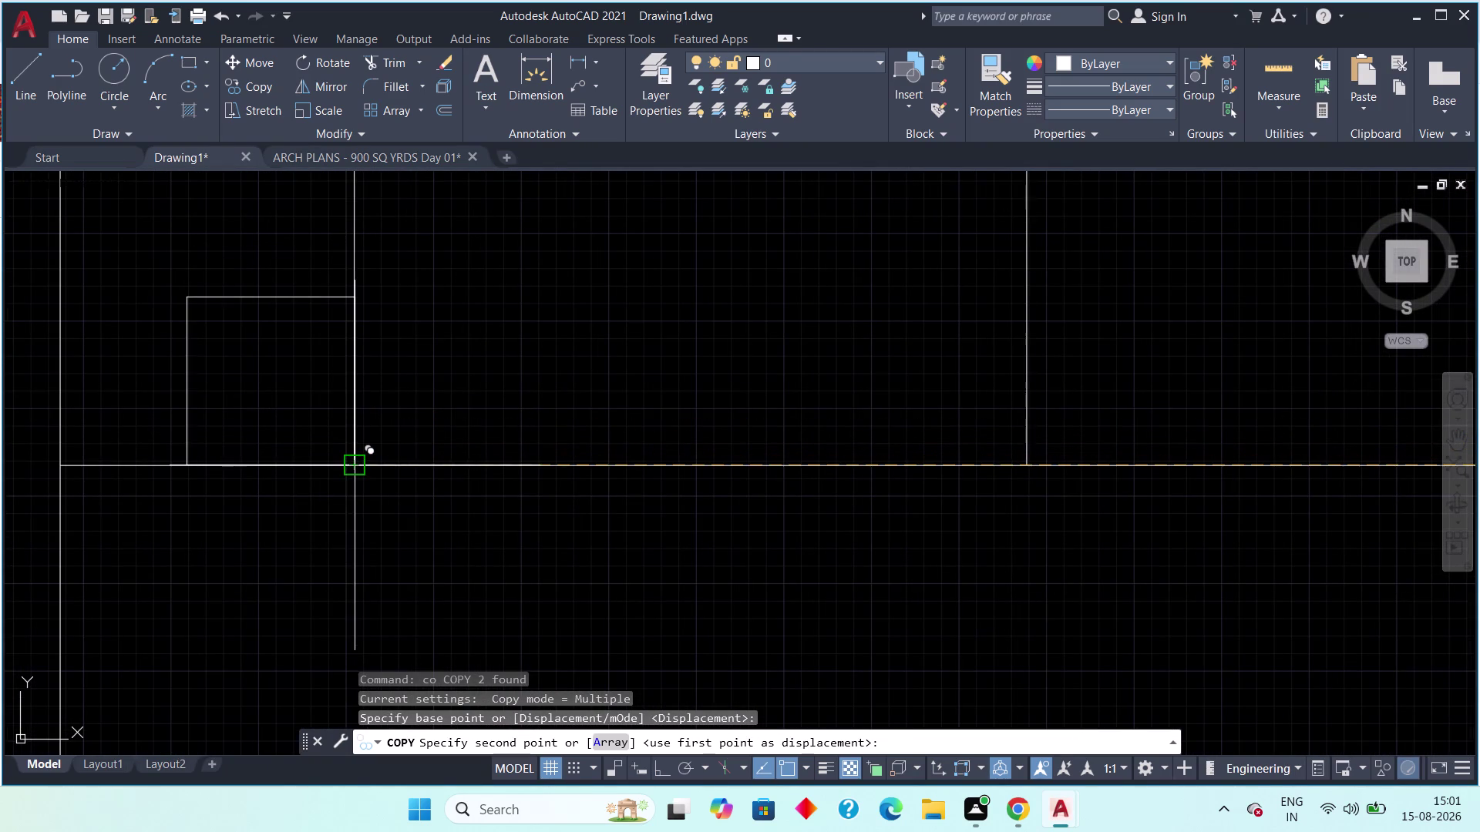
click(357, 461)
scroll(down, 3)
scroll(up, 3)
middle_drag(379, 431, 526, 407)
key(Escape)
key(Escape)
middle_drag(518, 428, 599, 477)
scroll(down, 3)
scroll(down, 3)
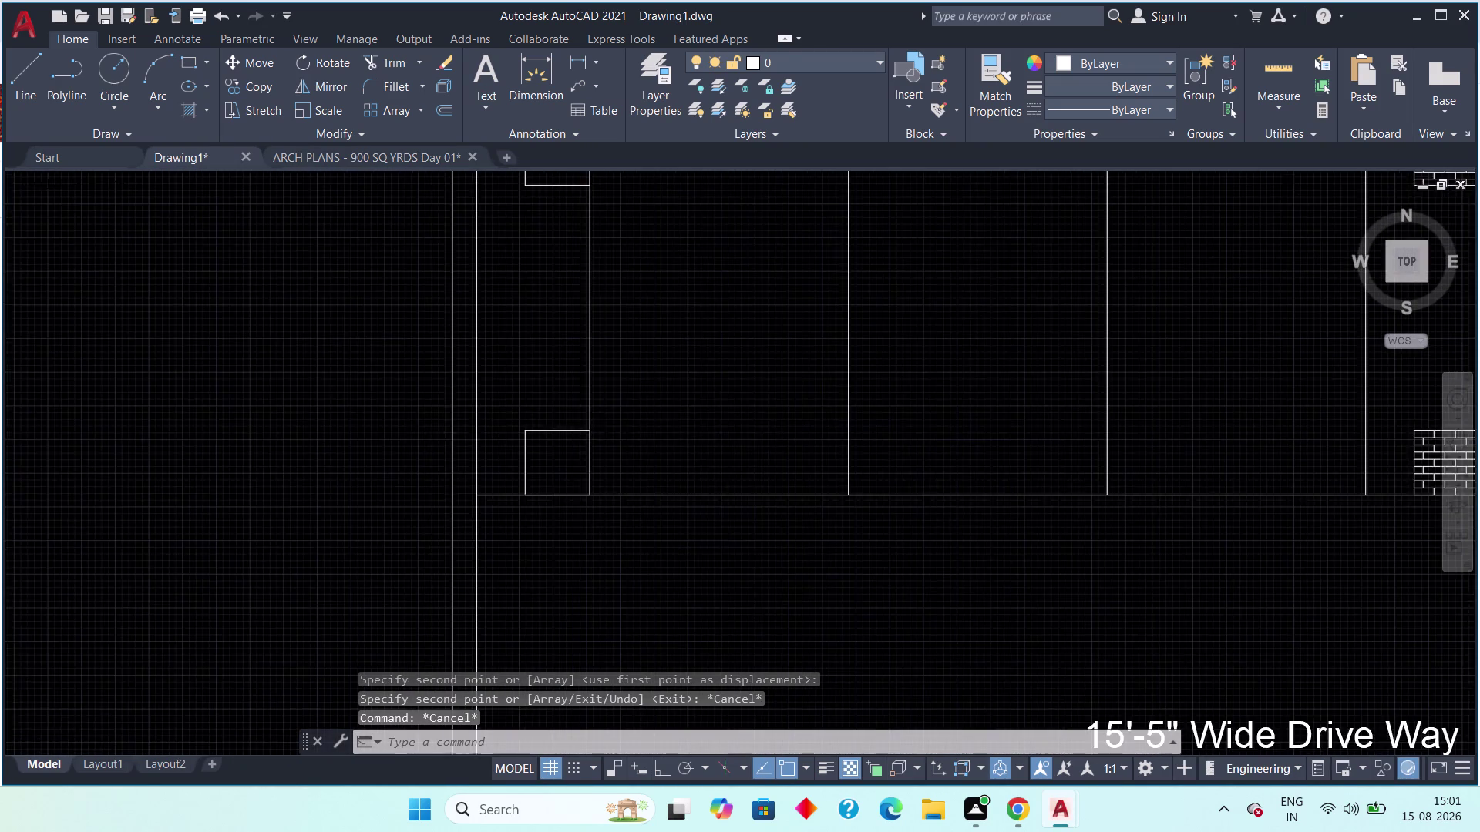
middle_drag(606, 417, 622, 460)
key(h)
key(space)
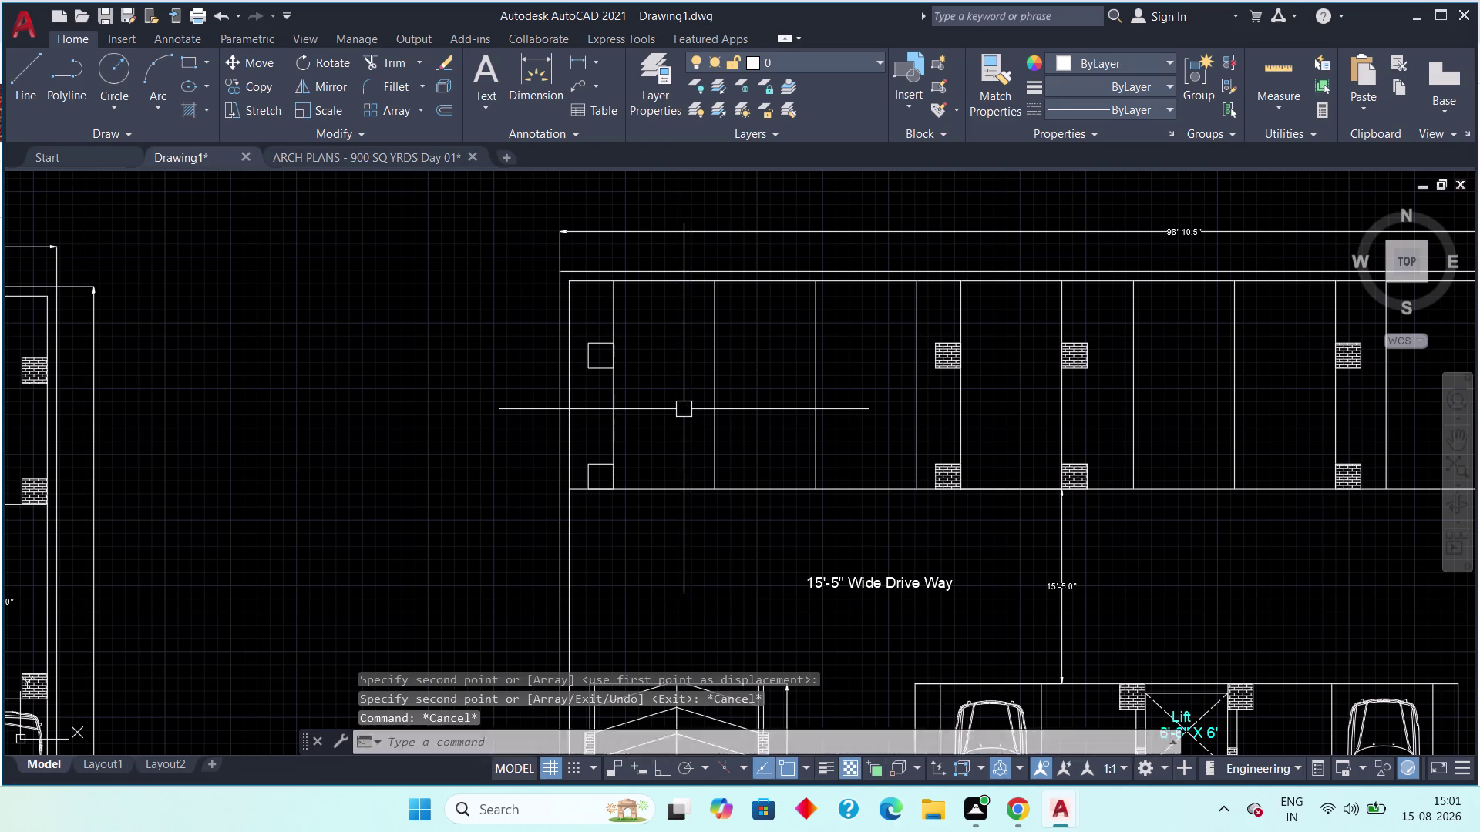
Brick-hatch the two leftmost empty column outlines on the top bay line and close Hatch.
scroll(up, 3)
click(623, 343)
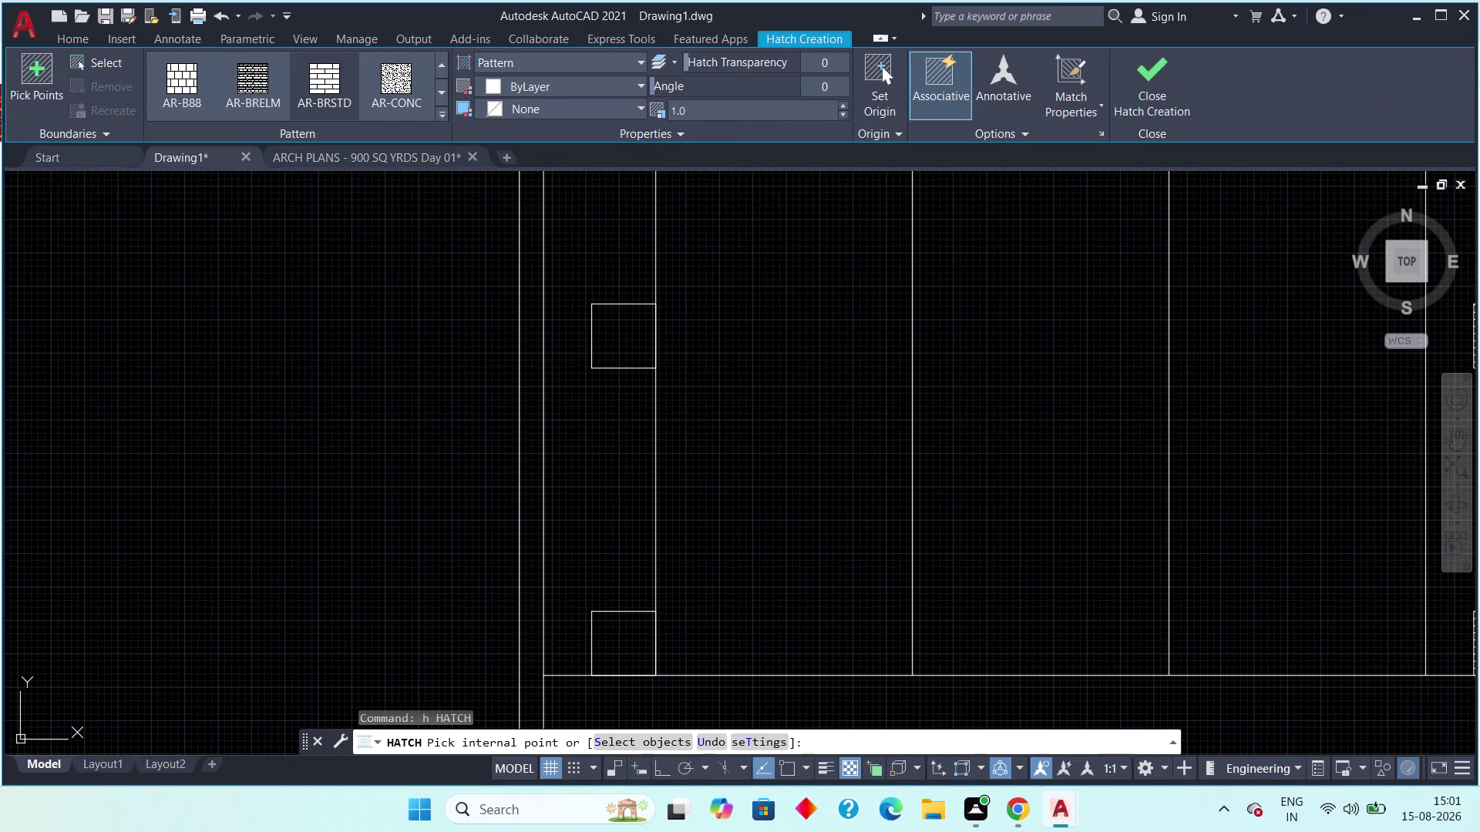
middle_drag(638, 447, 651, 330)
click(643, 513)
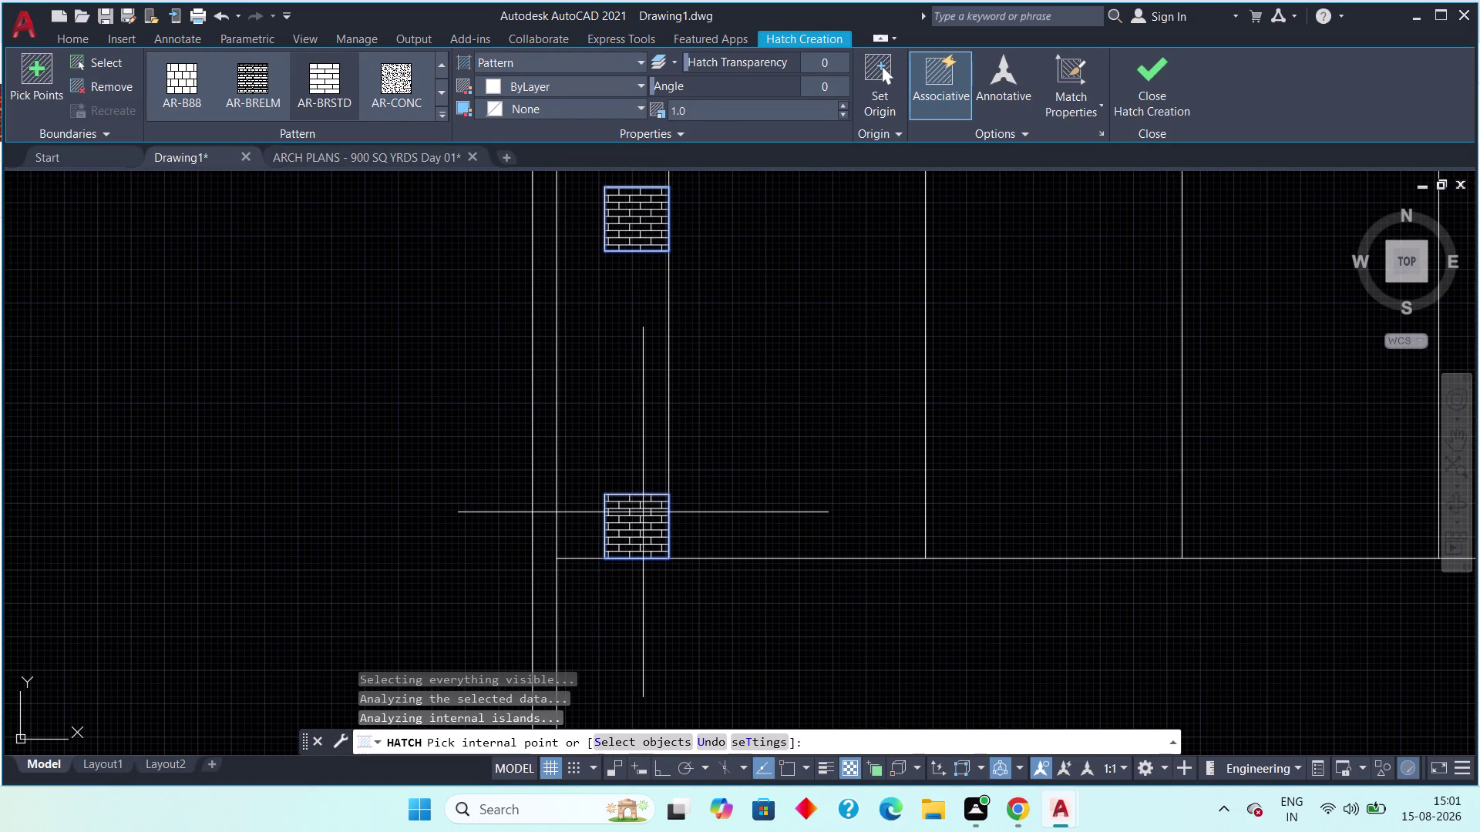
scroll(down, 3)
scroll(down, 3)
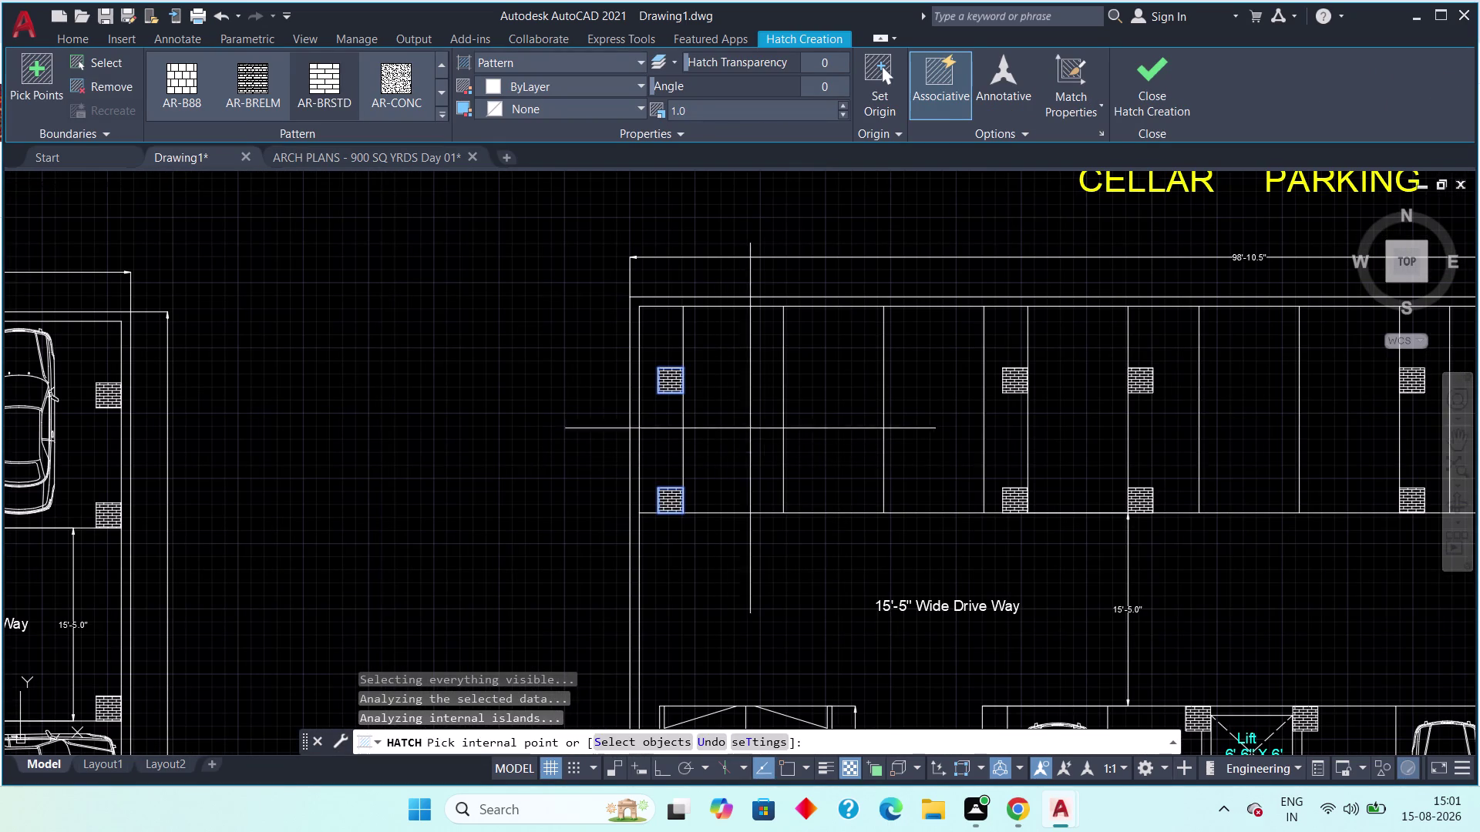
click(1142, 95)
scroll(down, 3)
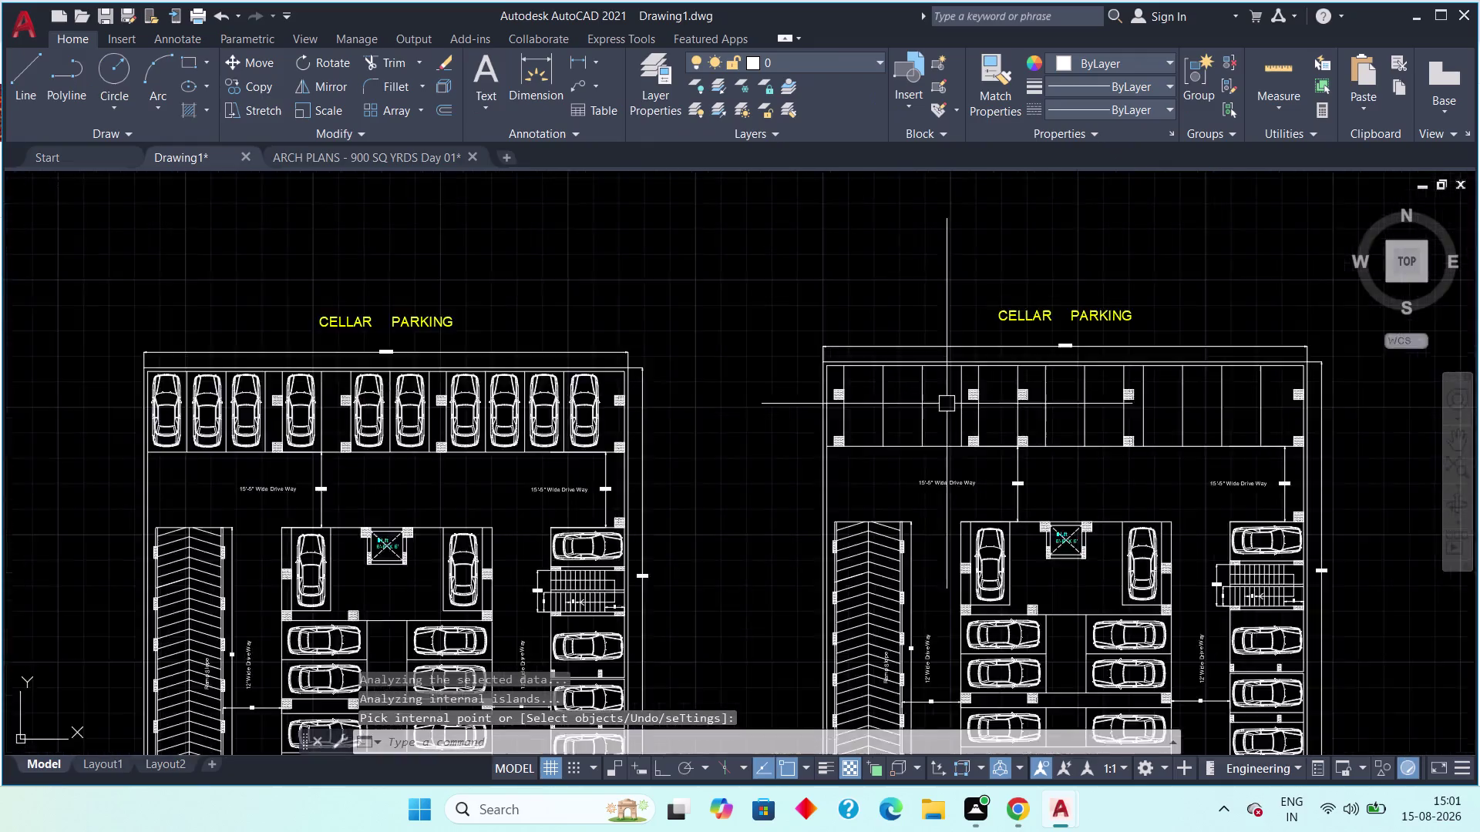
Cancel leftover commands and zoom to the original plan's top parking bays.
middle_drag(1005, 406, 873, 287)
key(Escape)
key(Escape)
key(Escape)
key(Escape)
key(Escape)
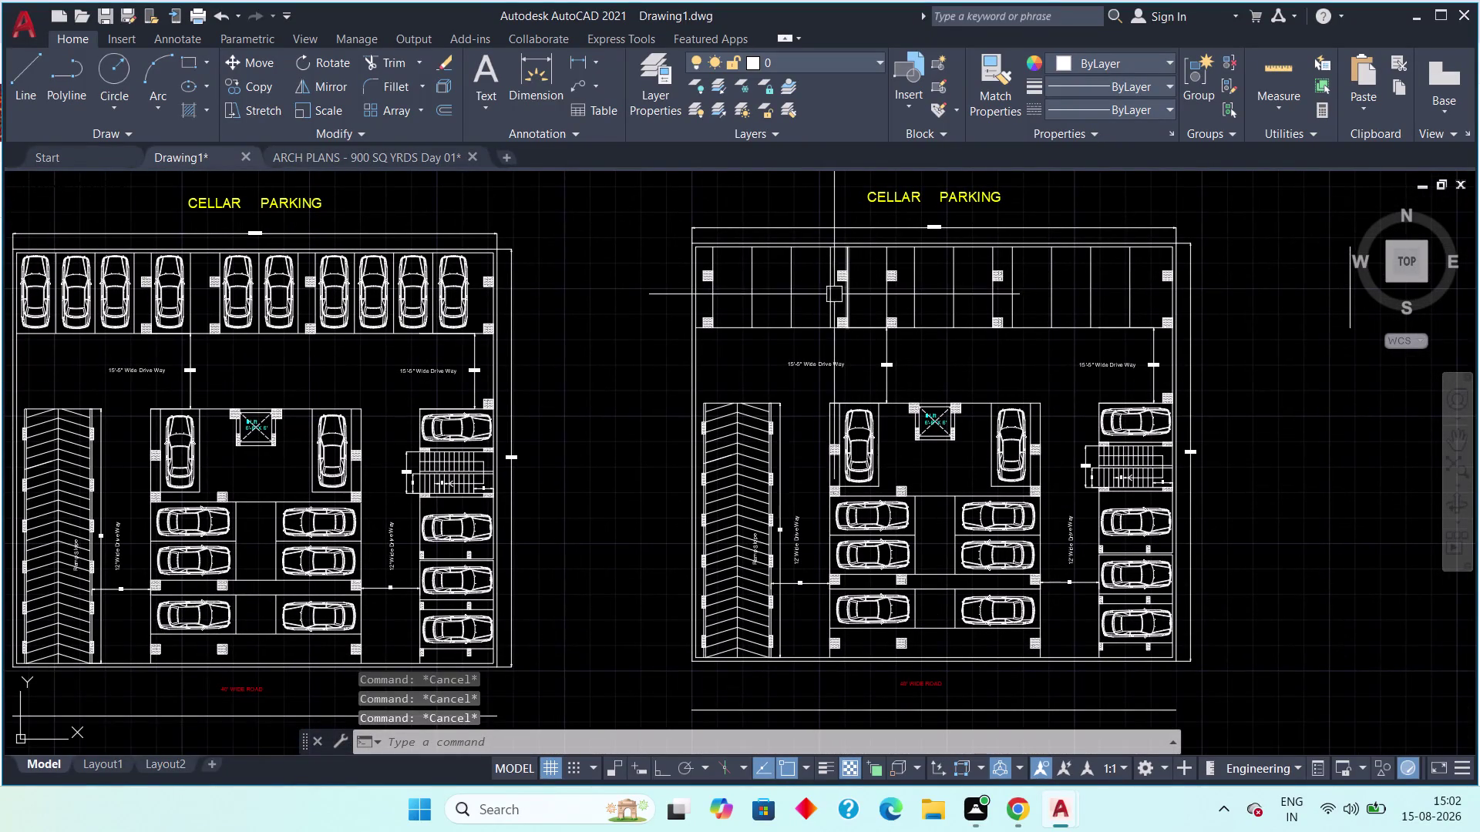
key(Escape)
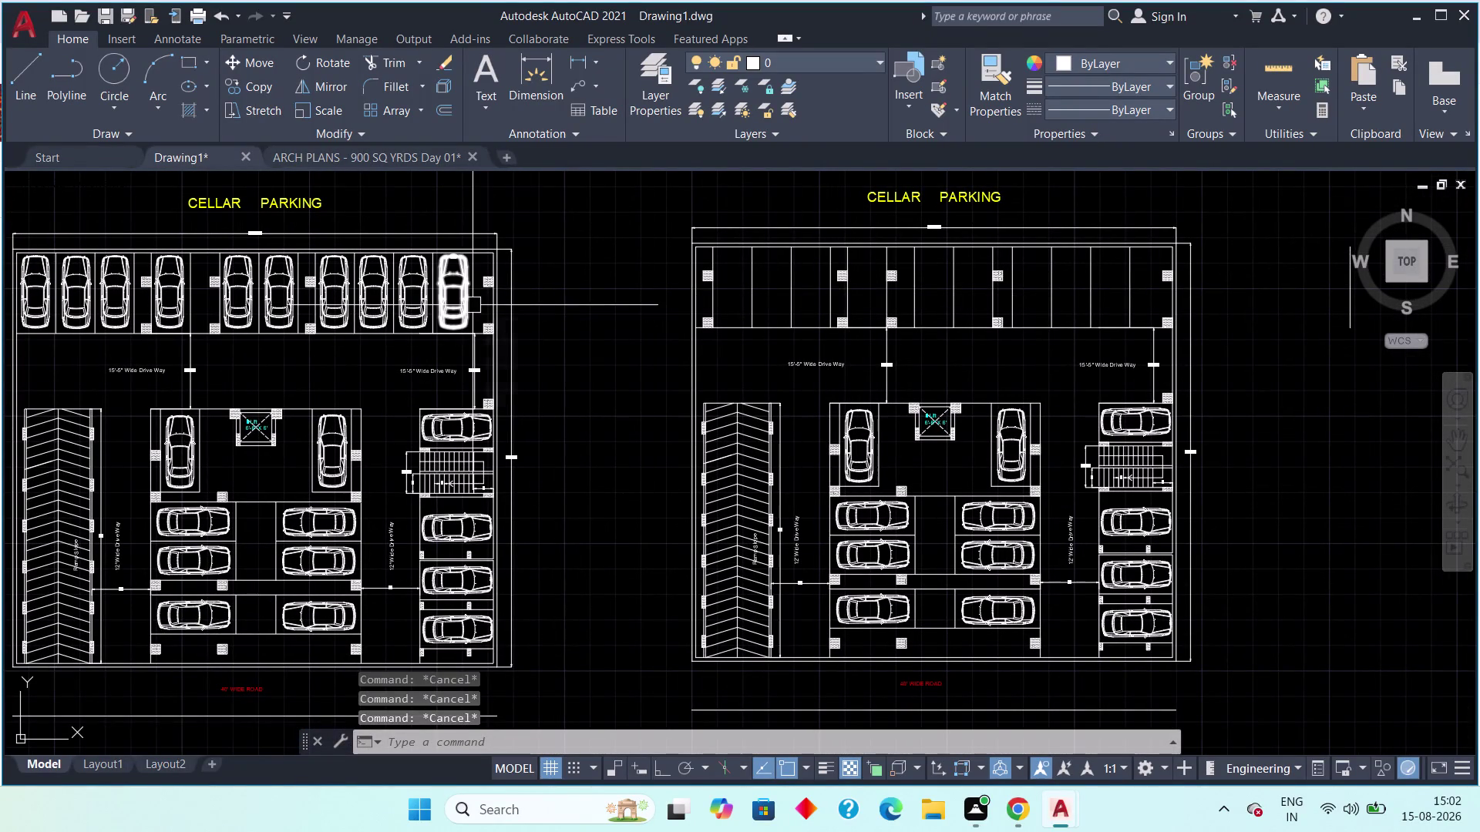
scroll(up, 3)
middle_drag(470, 316, 439, 421)
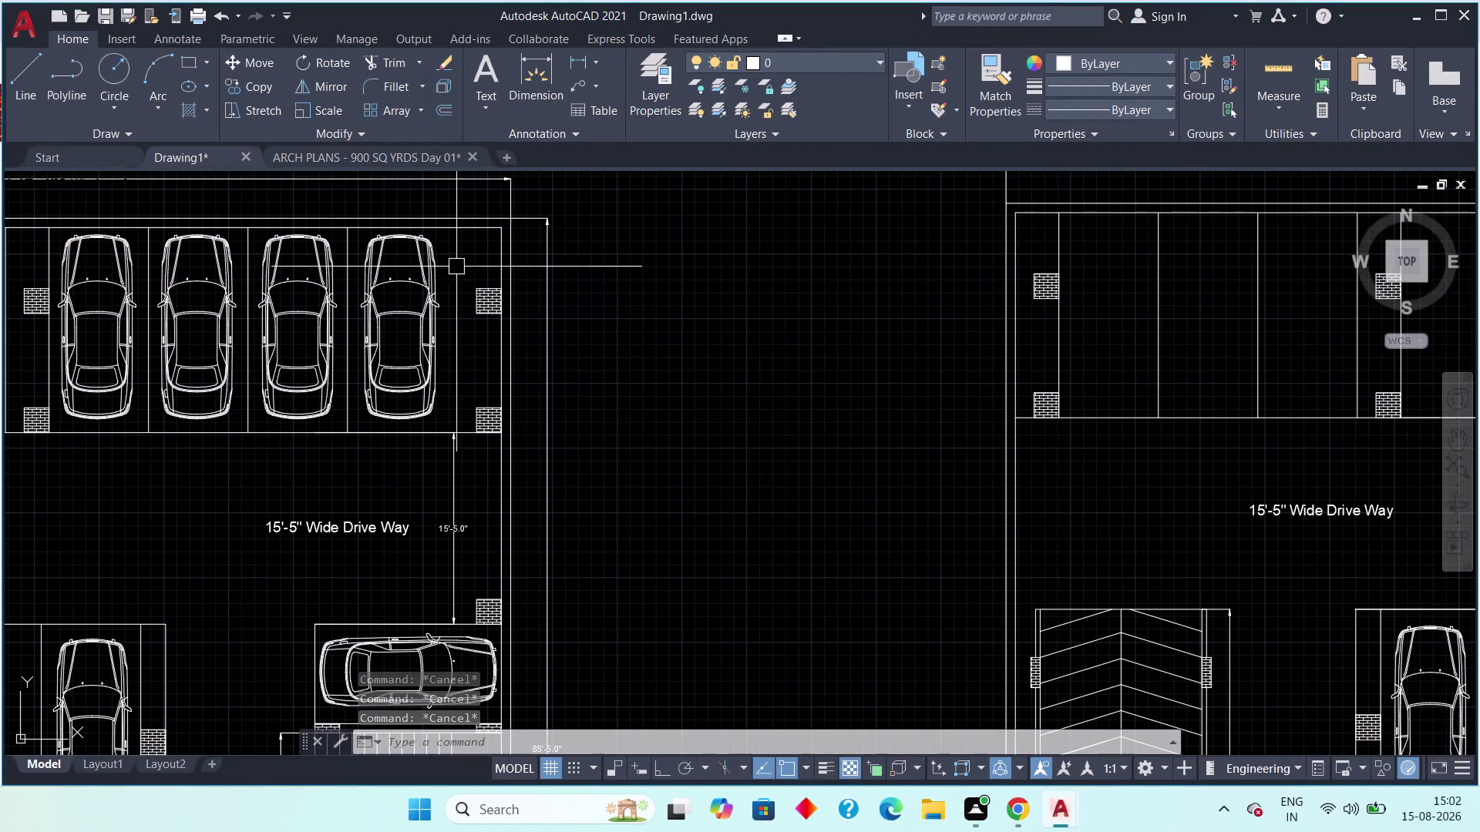
Copy the blue car into the first top bay of the plan copy.
click(452, 260)
click(417, 313)
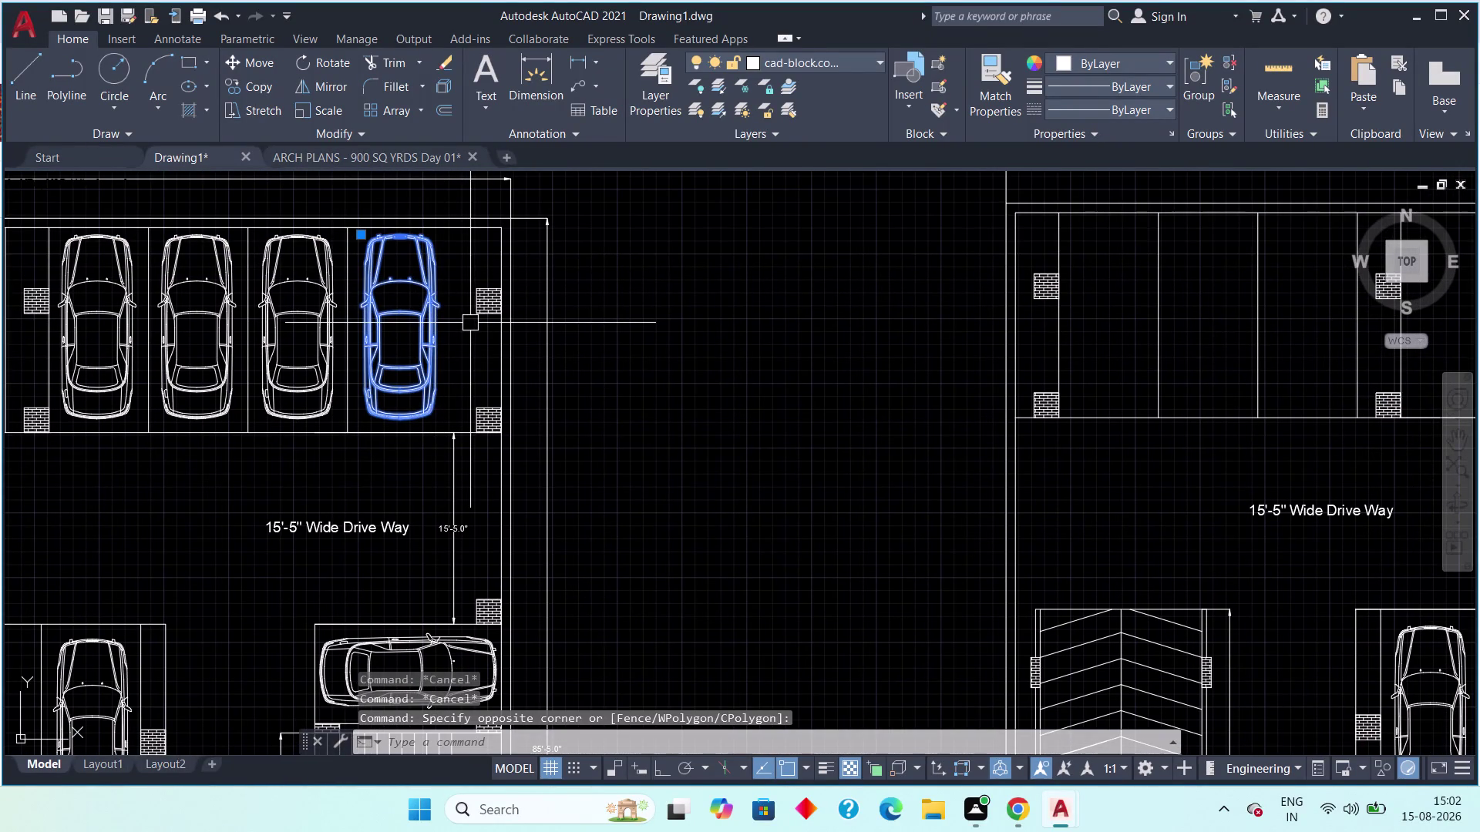
key(c)
key(o)
key(space)
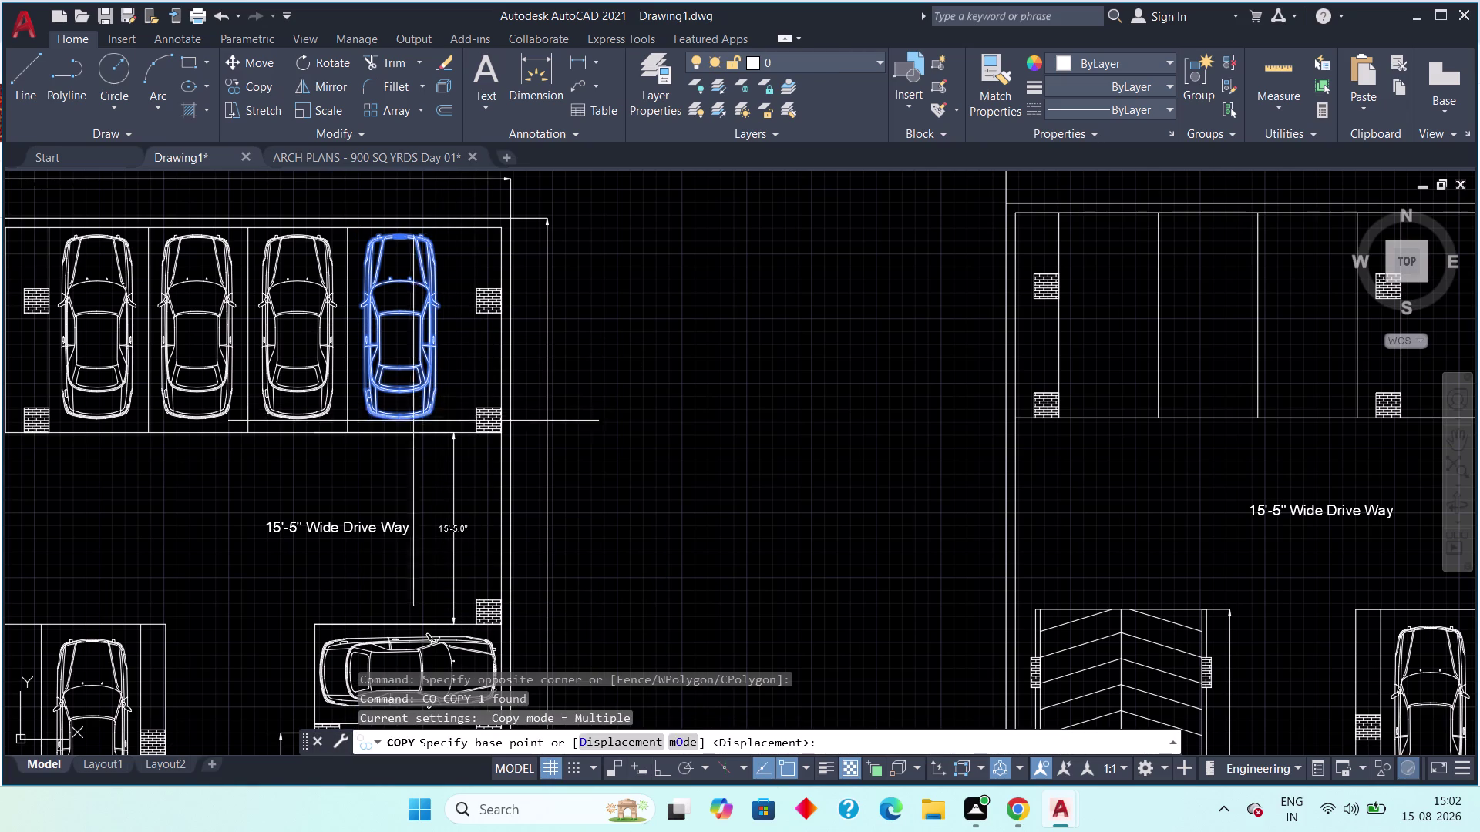
click(374, 243)
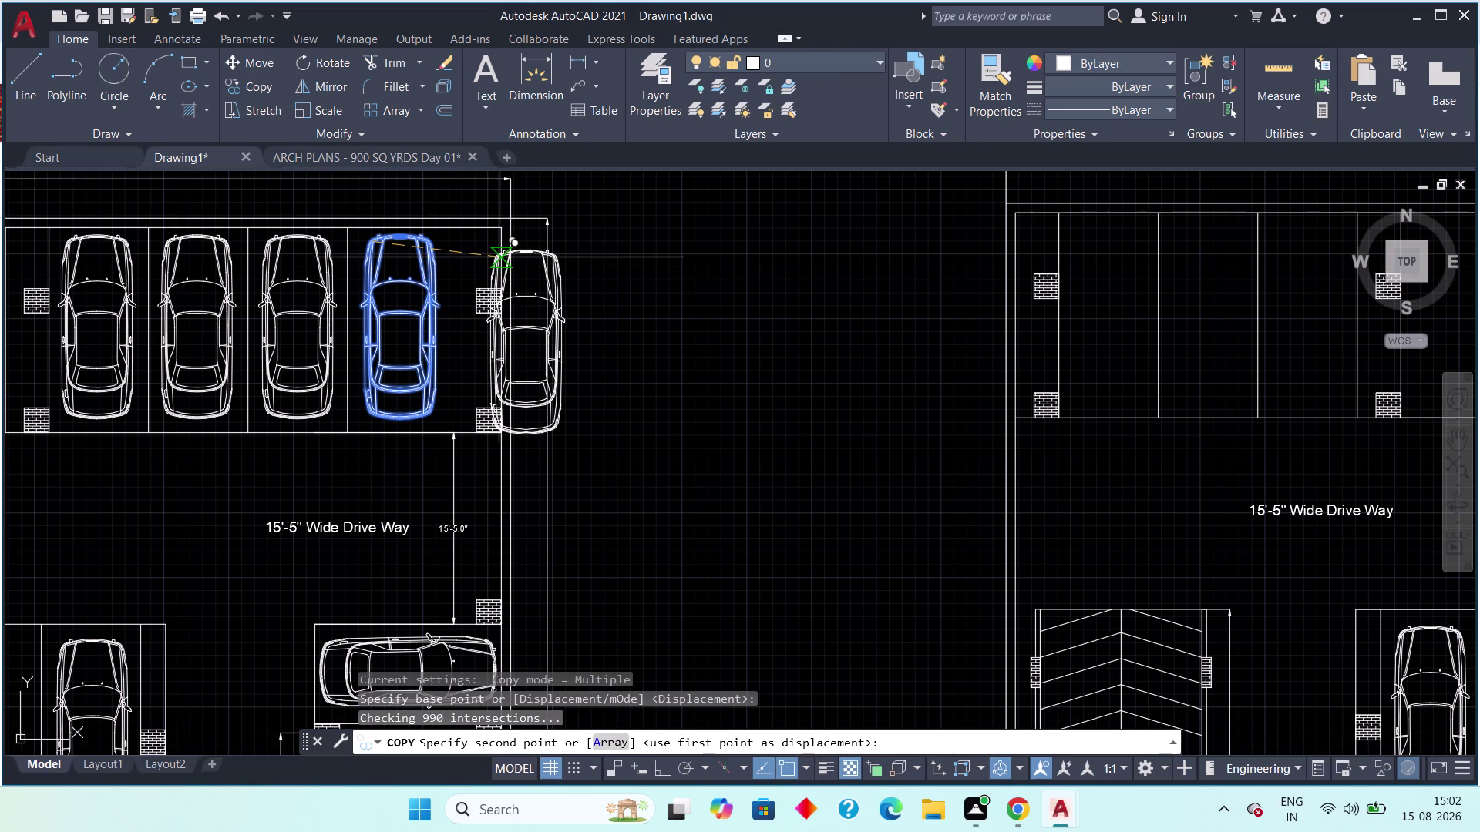
key(F8)
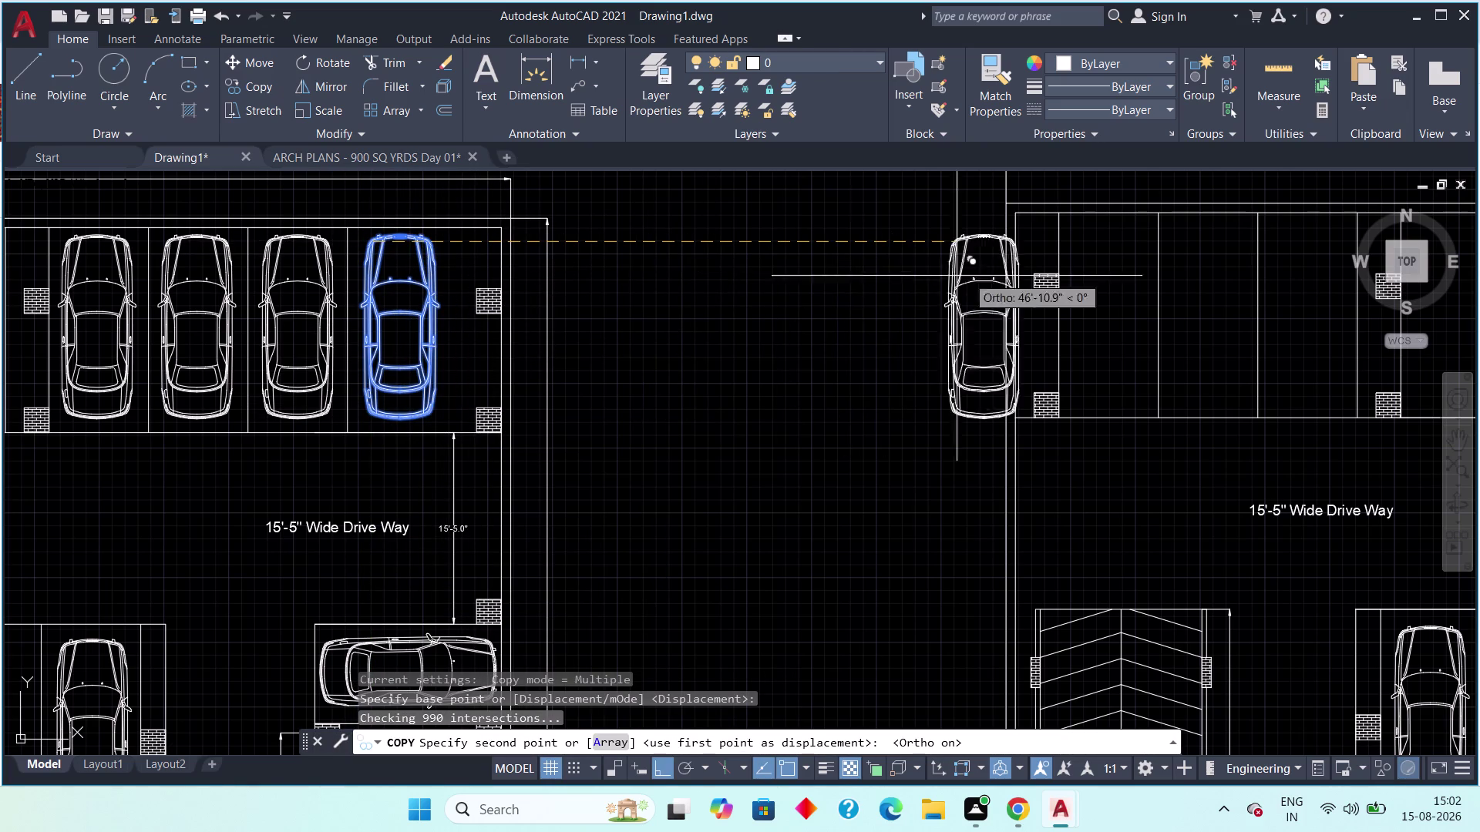
middle_drag(1018, 270, 770, 286)
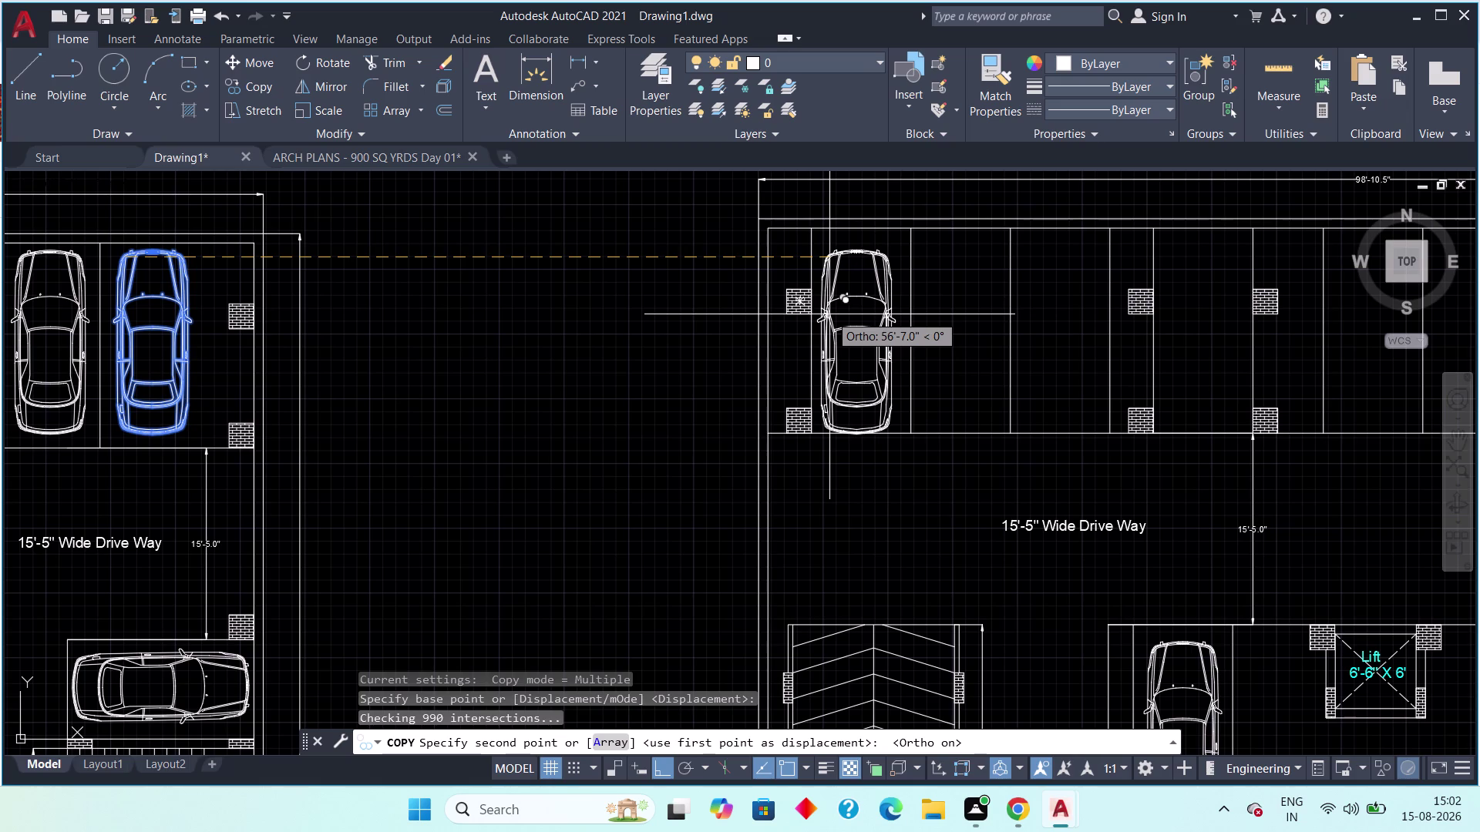
key(F8)
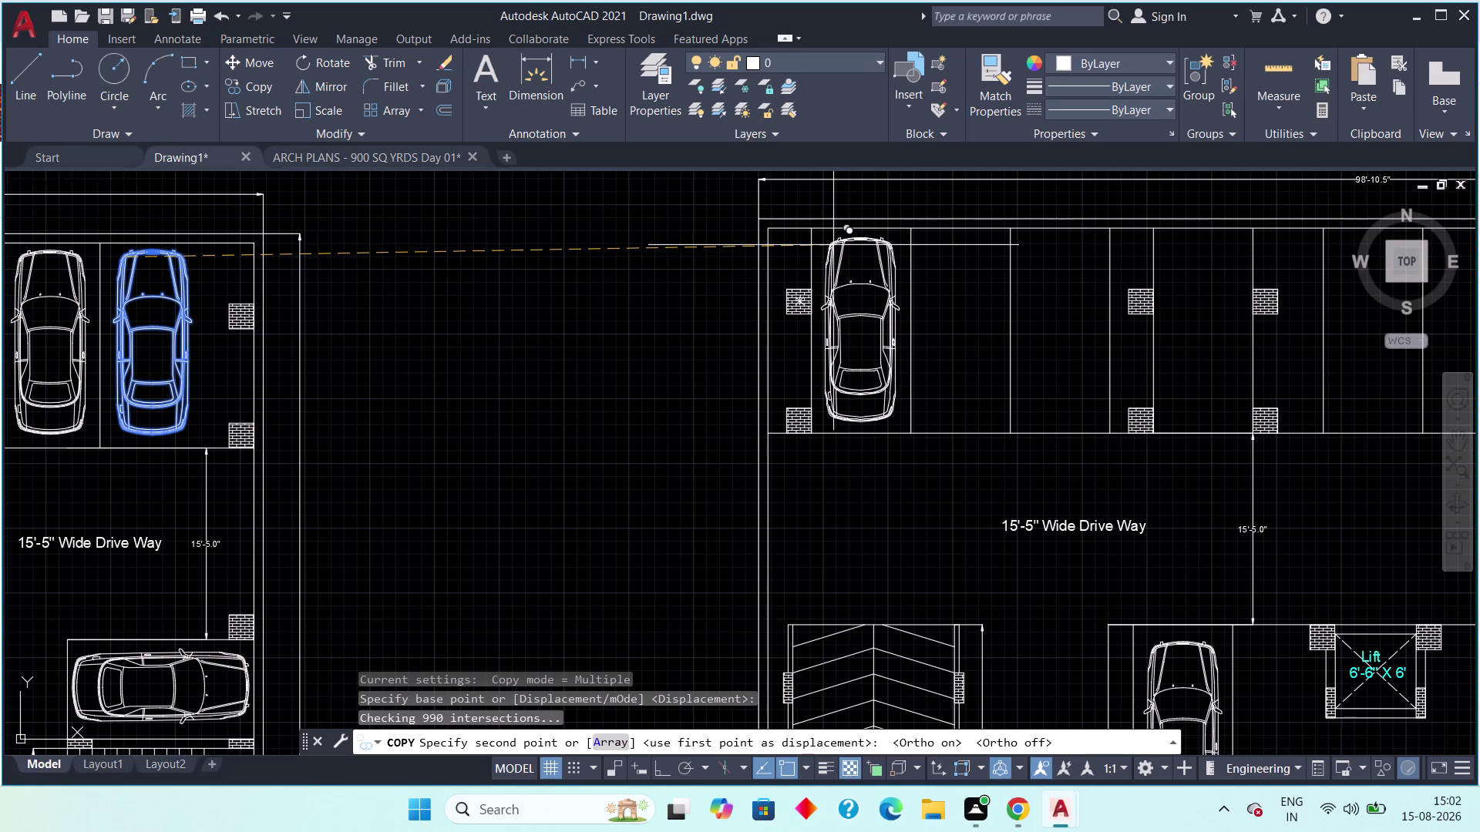
click(834, 245)
scroll(up, 3)
key(Escape)
key(Escape)
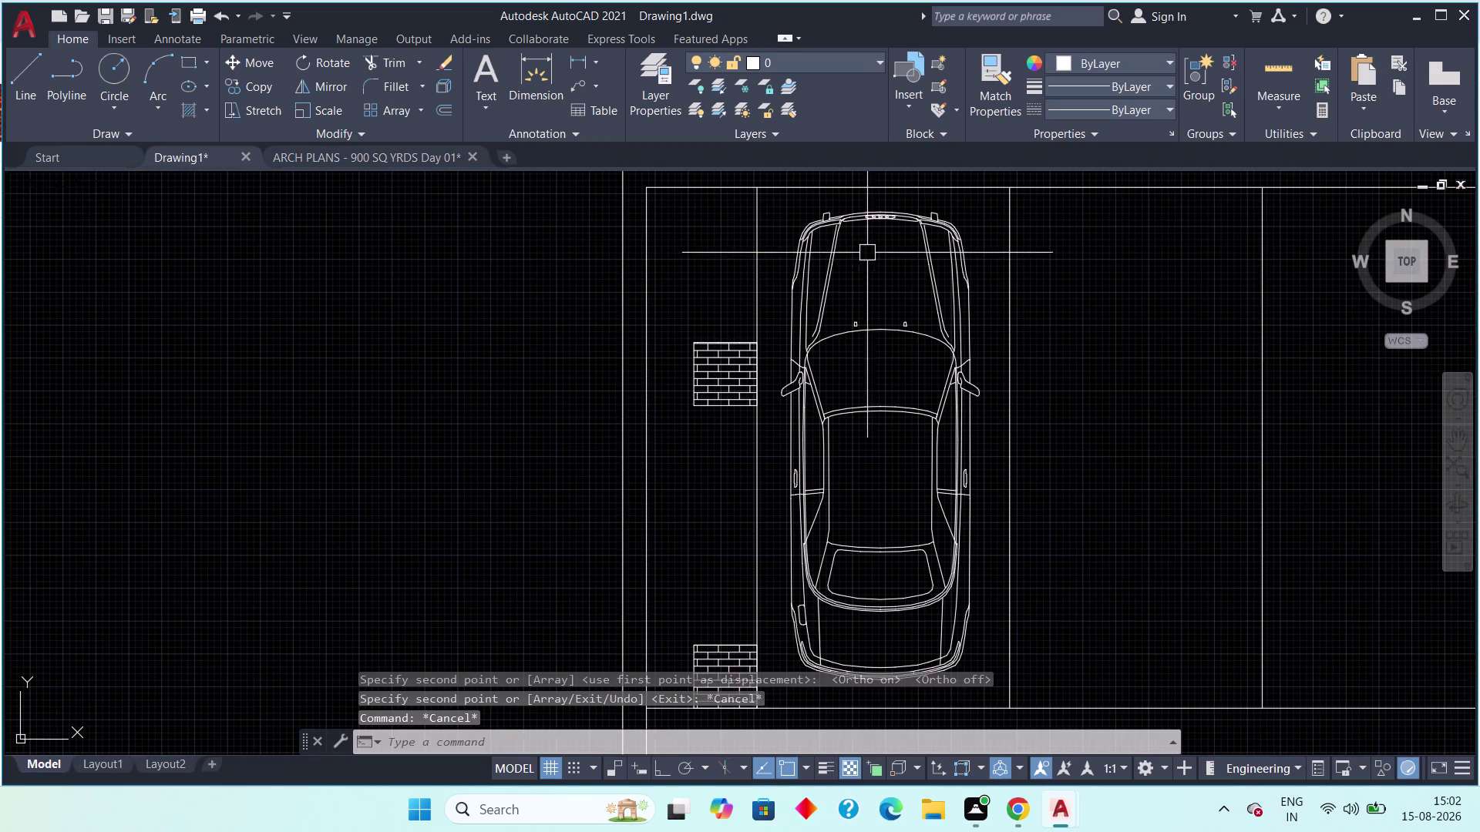
Start copying the placed car from its front base point with Ortho on.
middle_drag(872, 252, 755, 252)
click(861, 223)
click(799, 265)
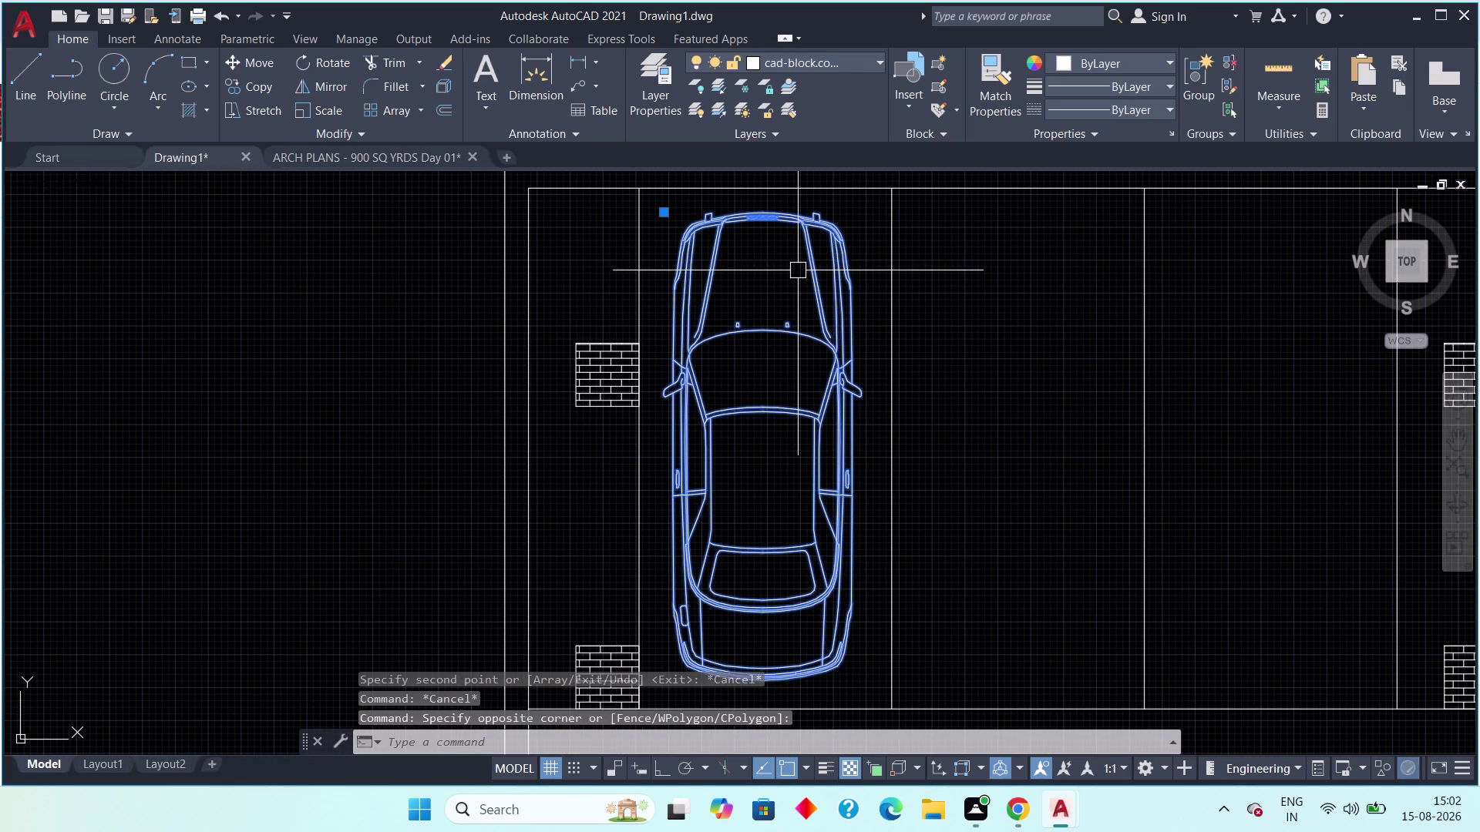
key(c)
key(o)
key(space)
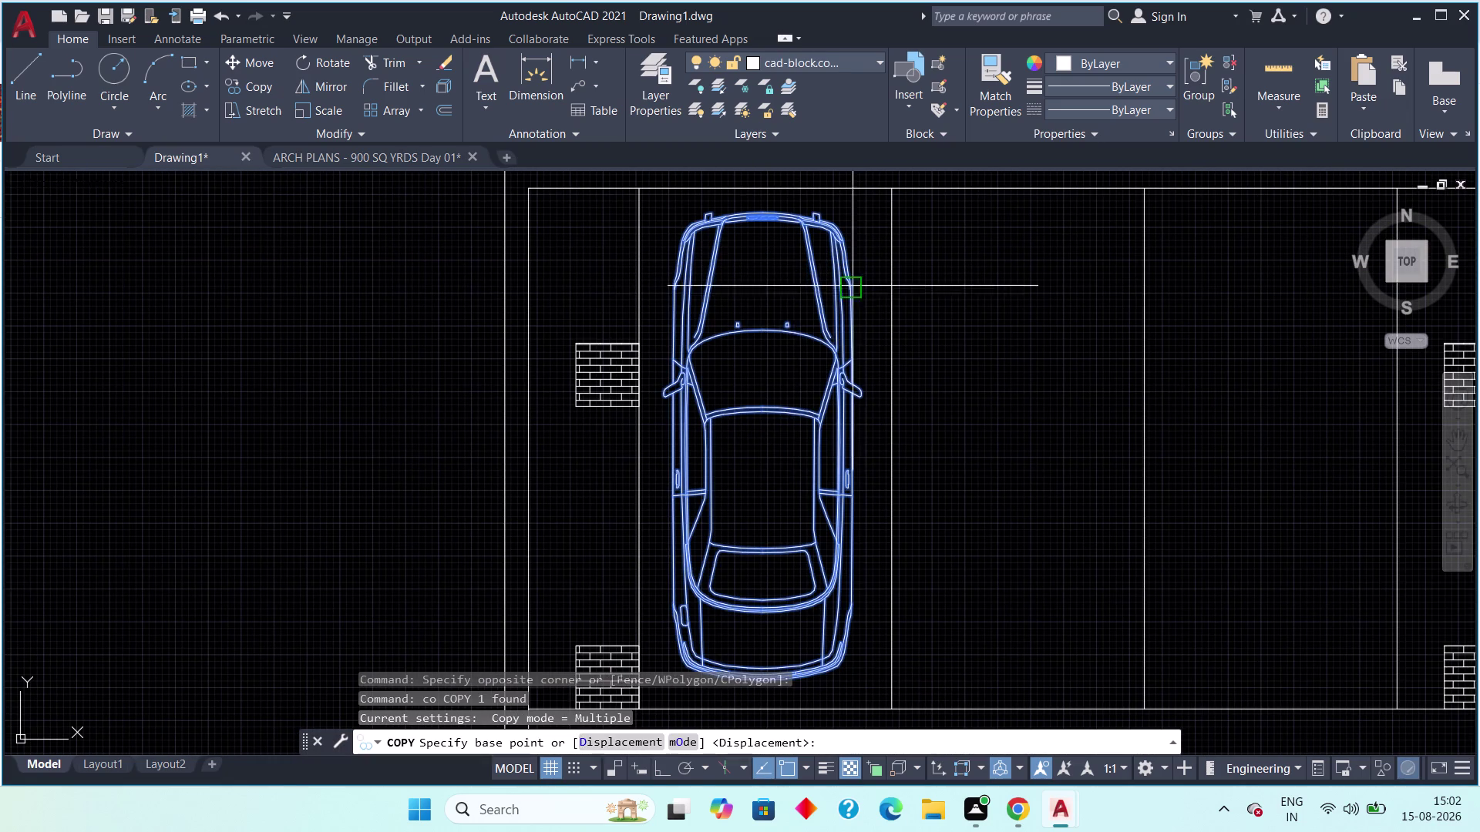
middle_drag(837, 250, 782, 319)
scroll(down, 3)
click(702, 297)
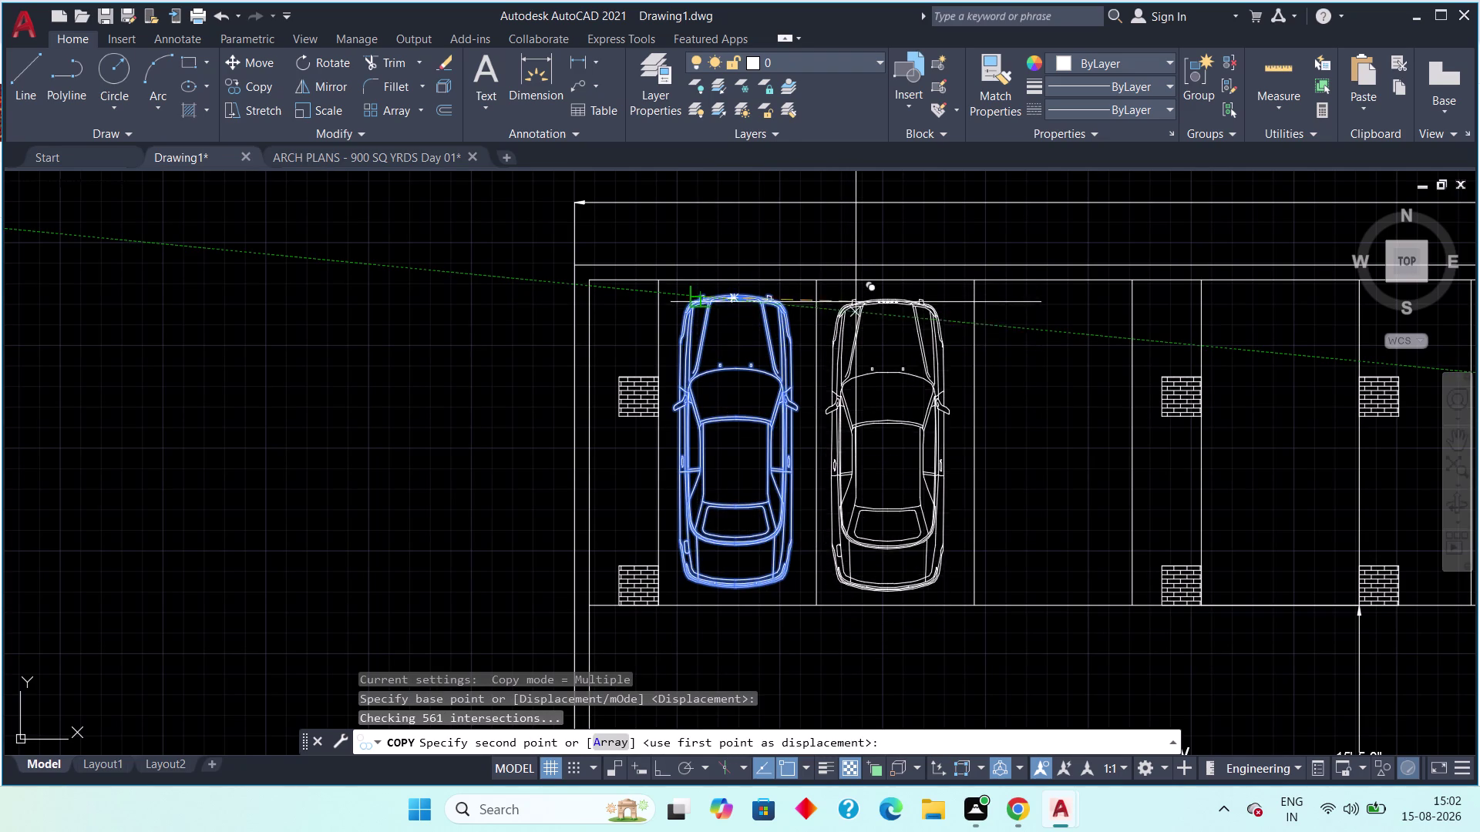
key(F8)
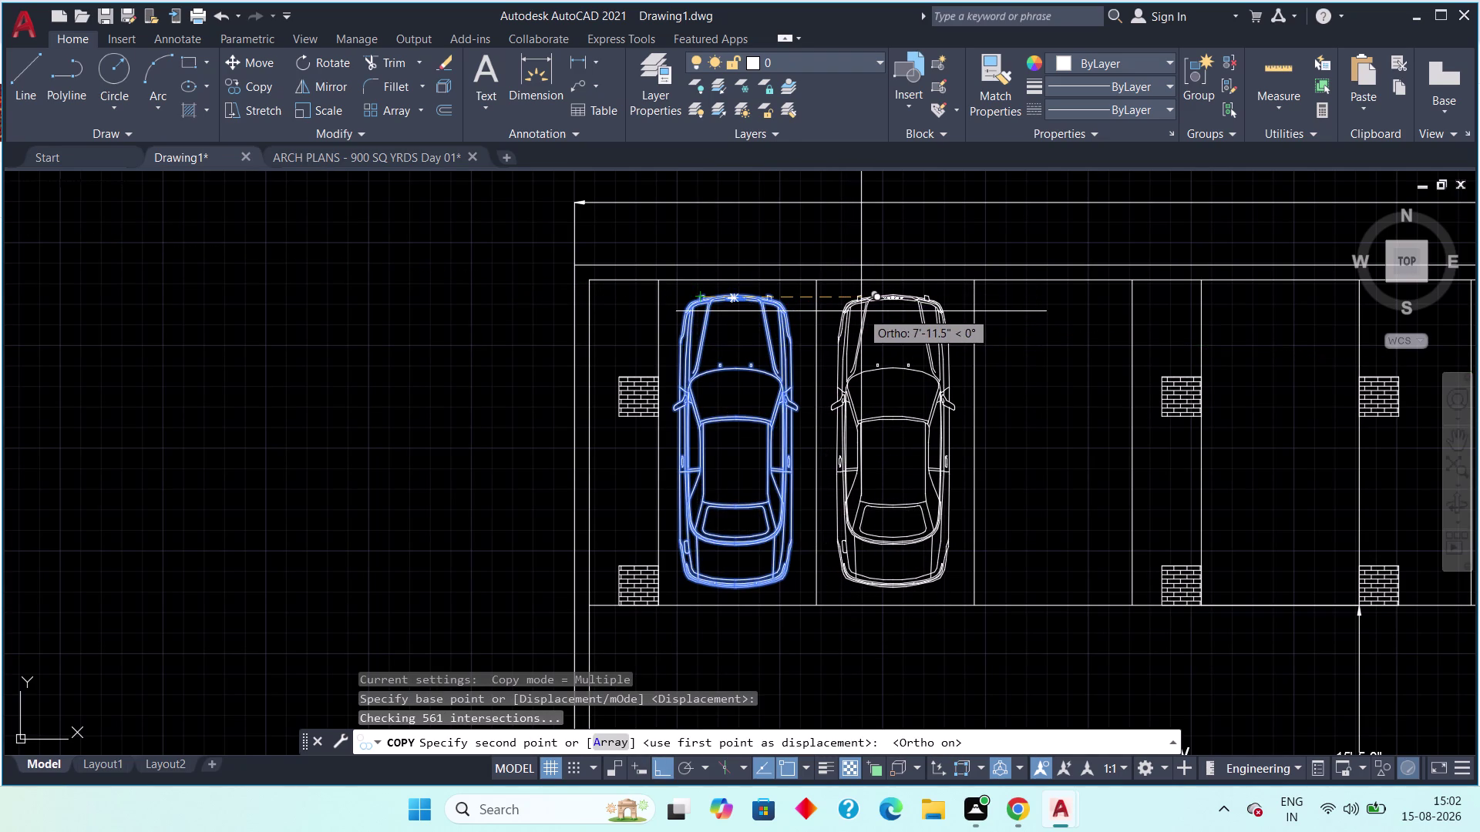
Place car copies in the next several top bays along the row.
click(861, 311)
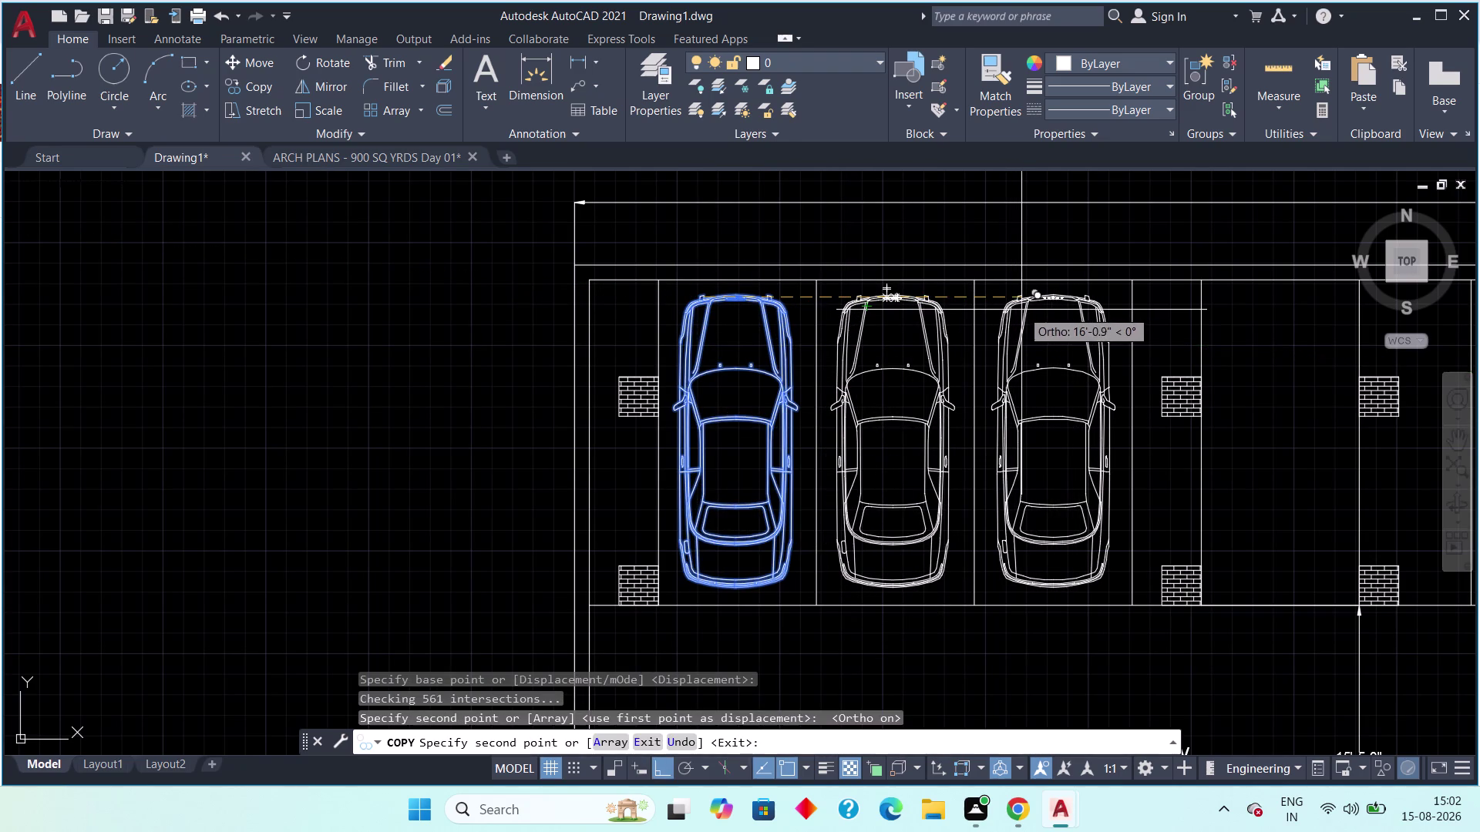
click(1021, 310)
middle_drag(1071, 308, 748, 288)
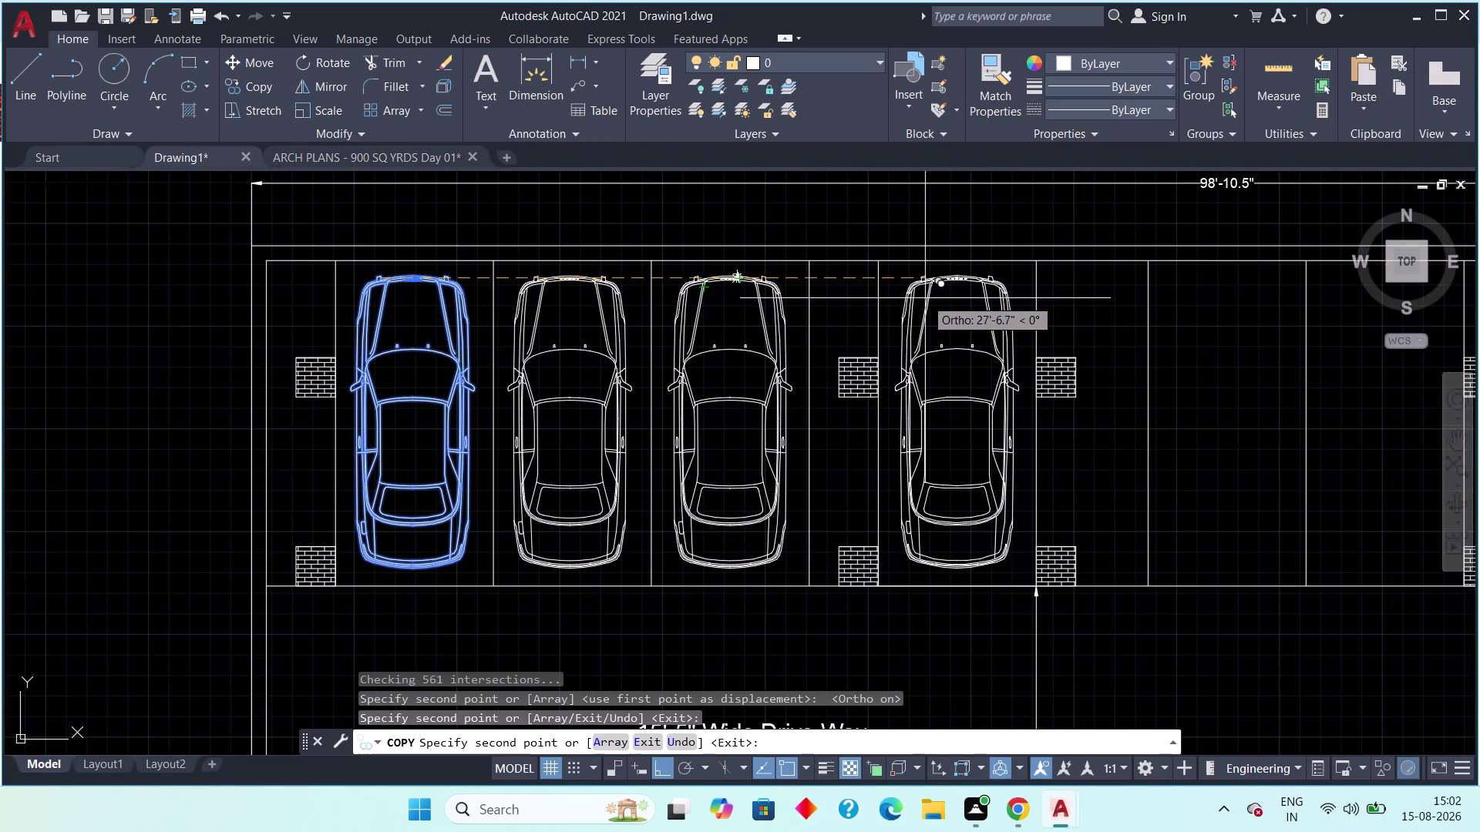
click(925, 298)
middle_drag(1002, 306, 750, 294)
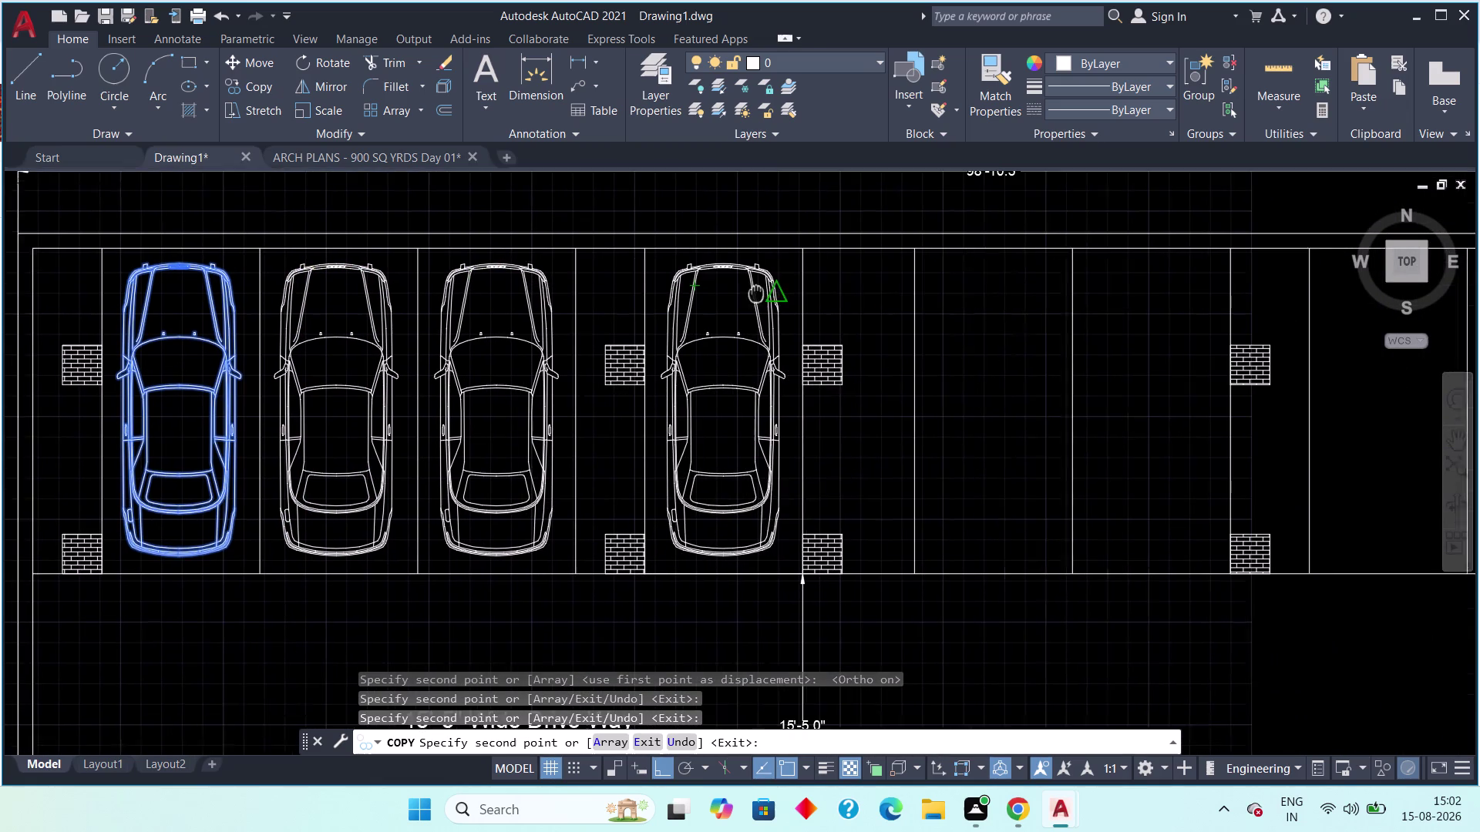
middle_drag(750, 294, 745, 293)
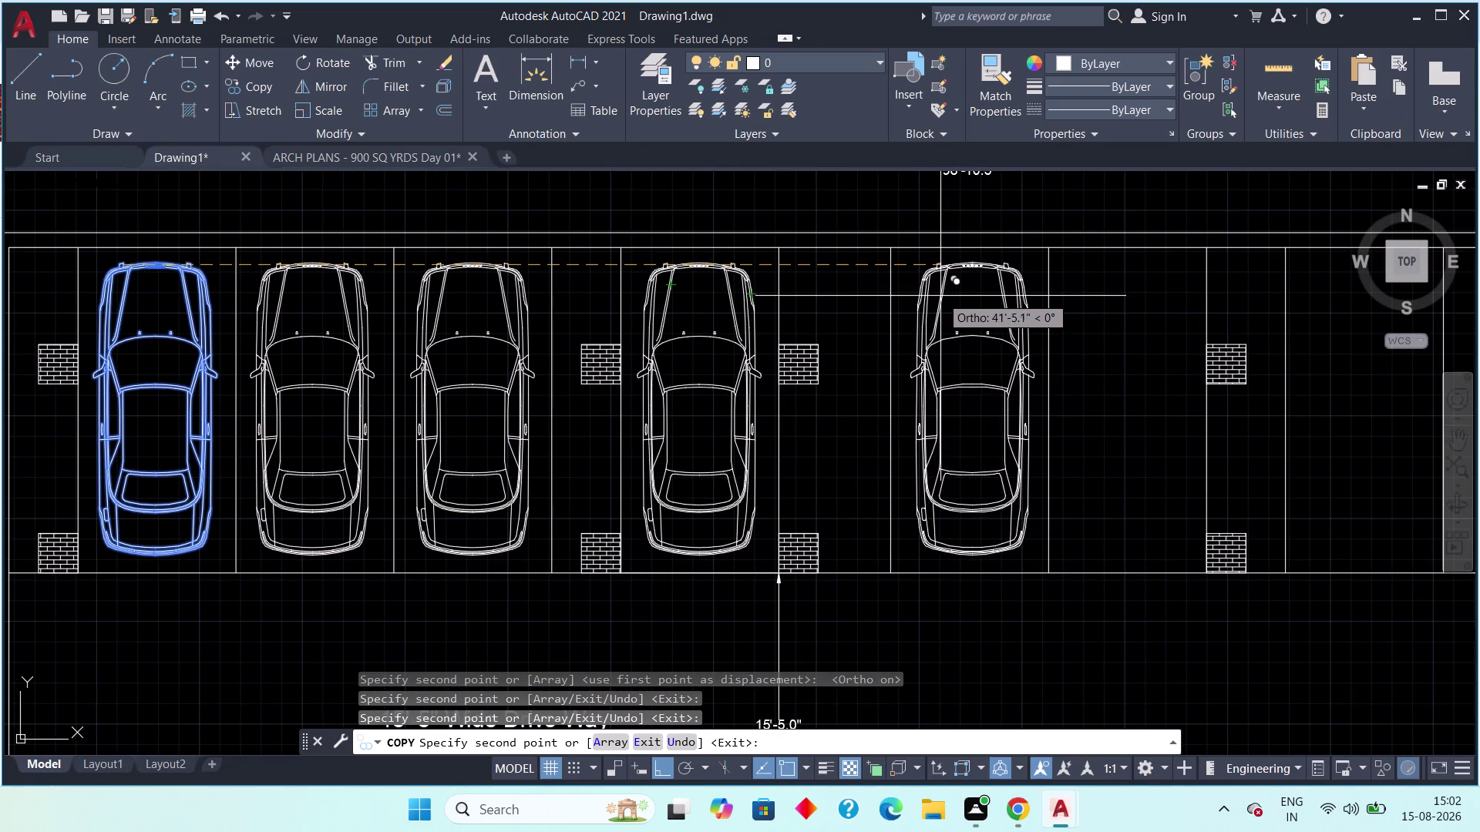
click(939, 296)
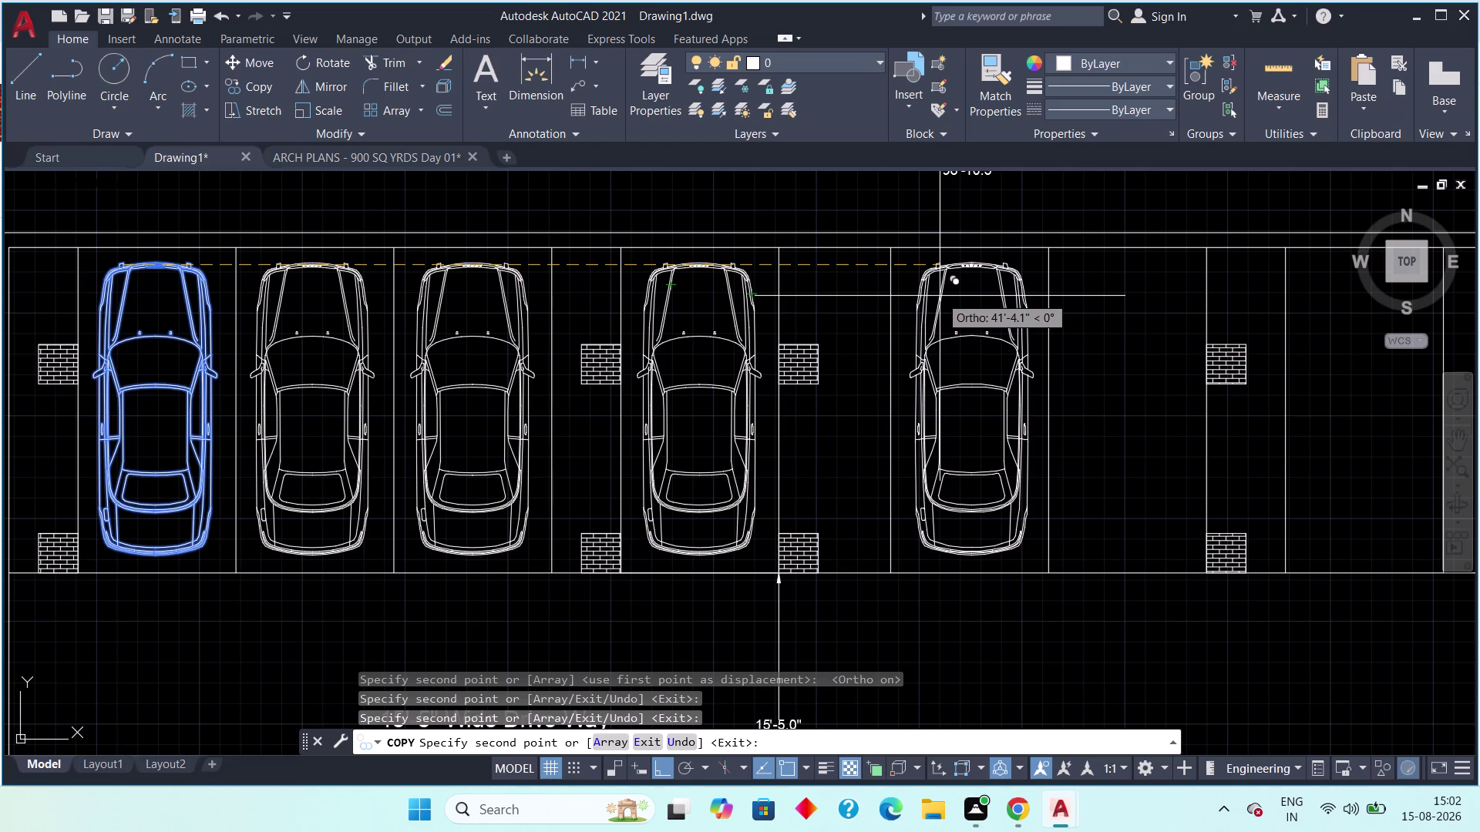
middle_drag(996, 298, 724, 288)
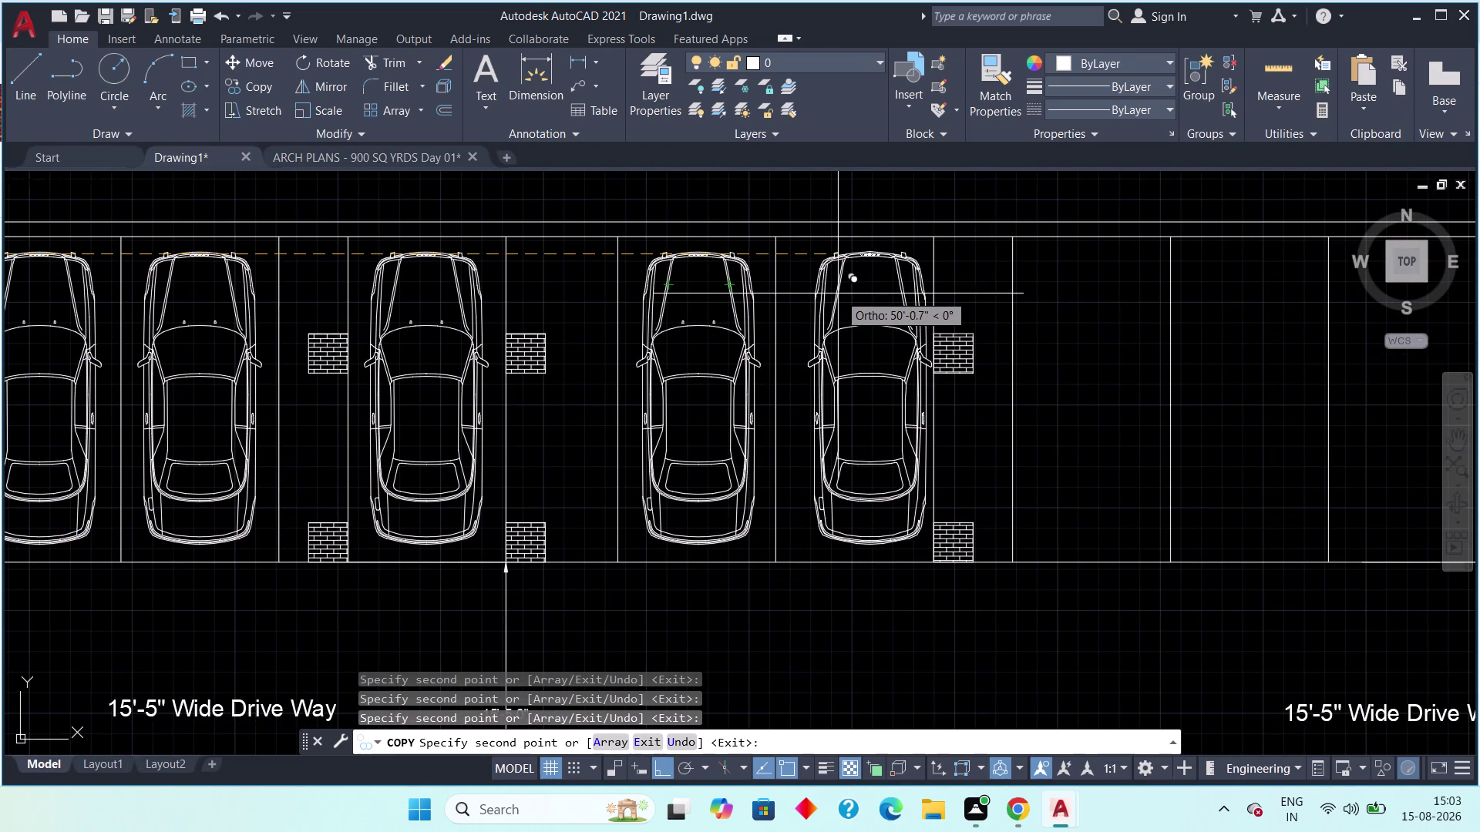
click(826, 293)
Fill the last empty top bays with cars, end copying, and view the whole plan.
middle_drag(875, 295, 764, 297)
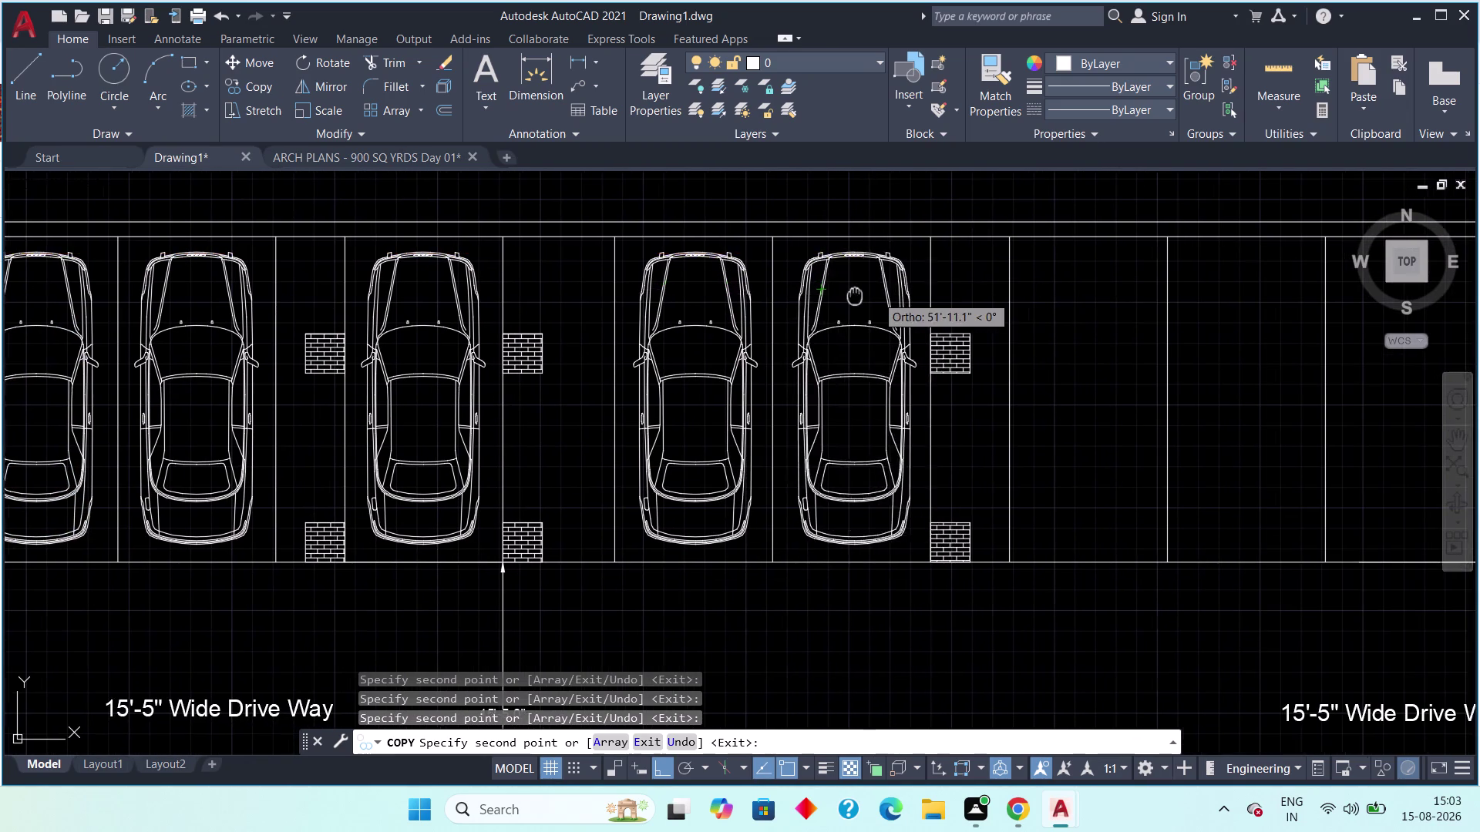
middle_drag(764, 297, 618, 290)
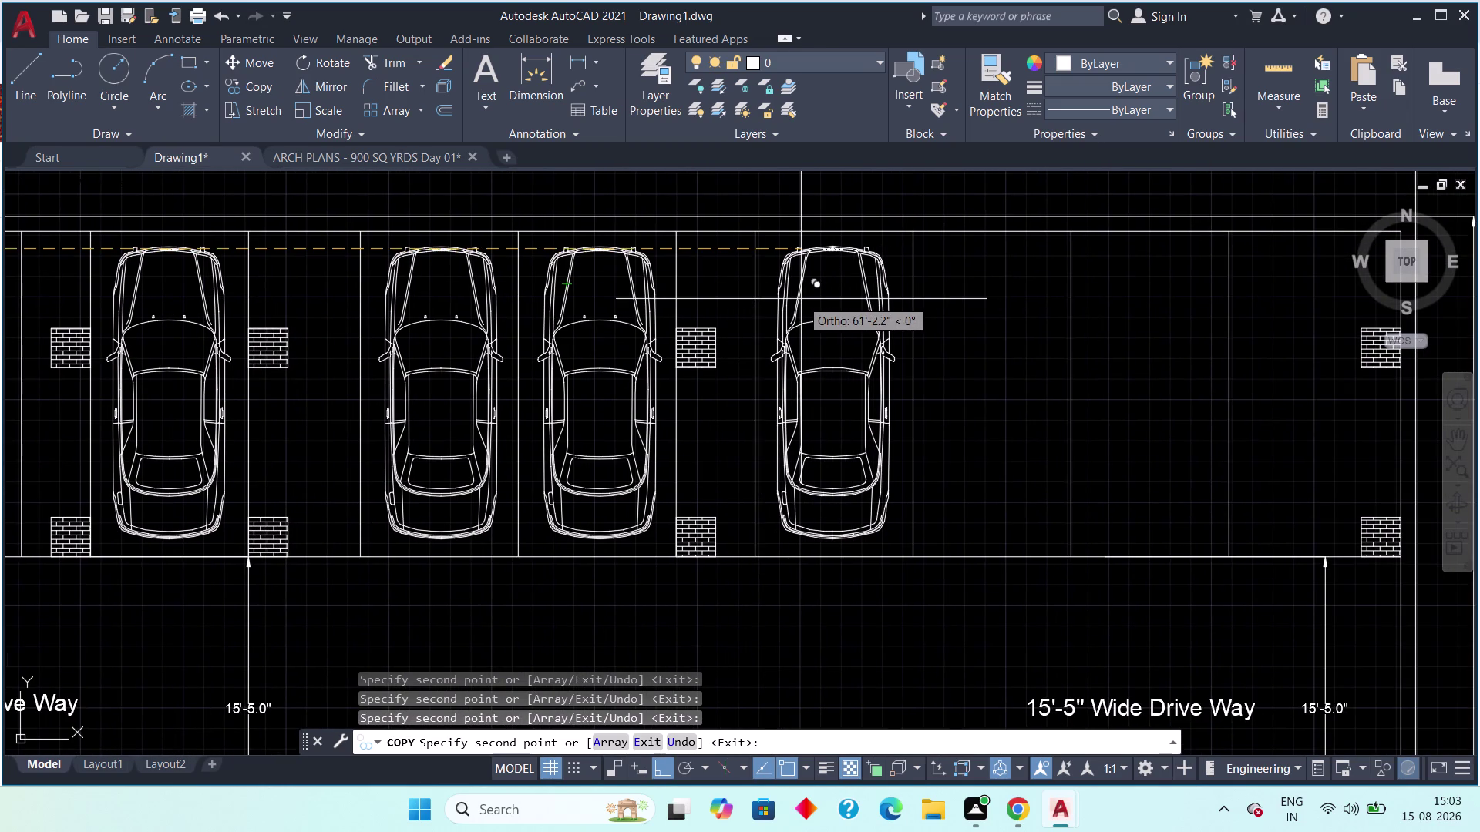
click(801, 300)
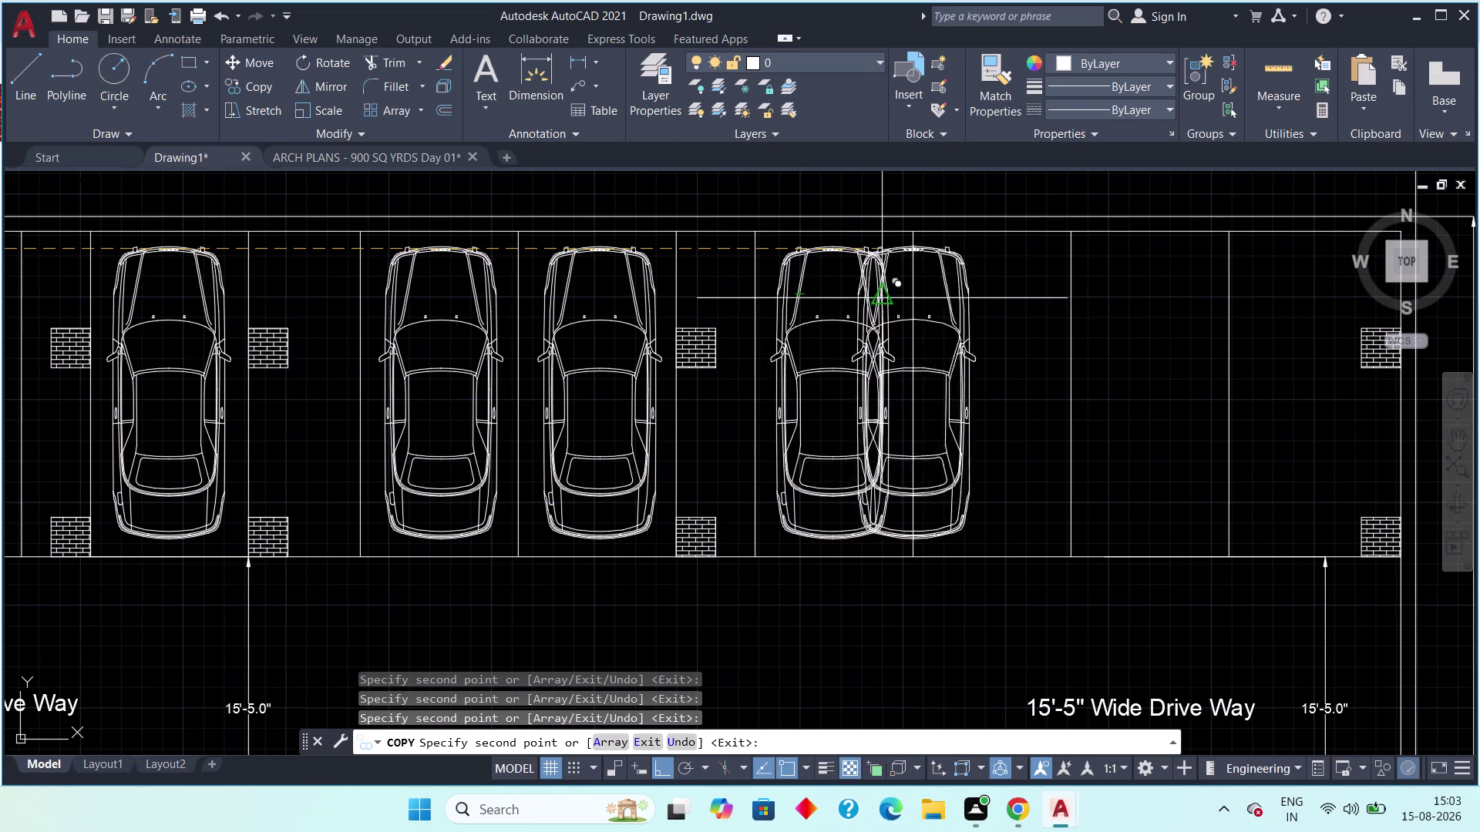
middle_drag(867, 300, 626, 286)
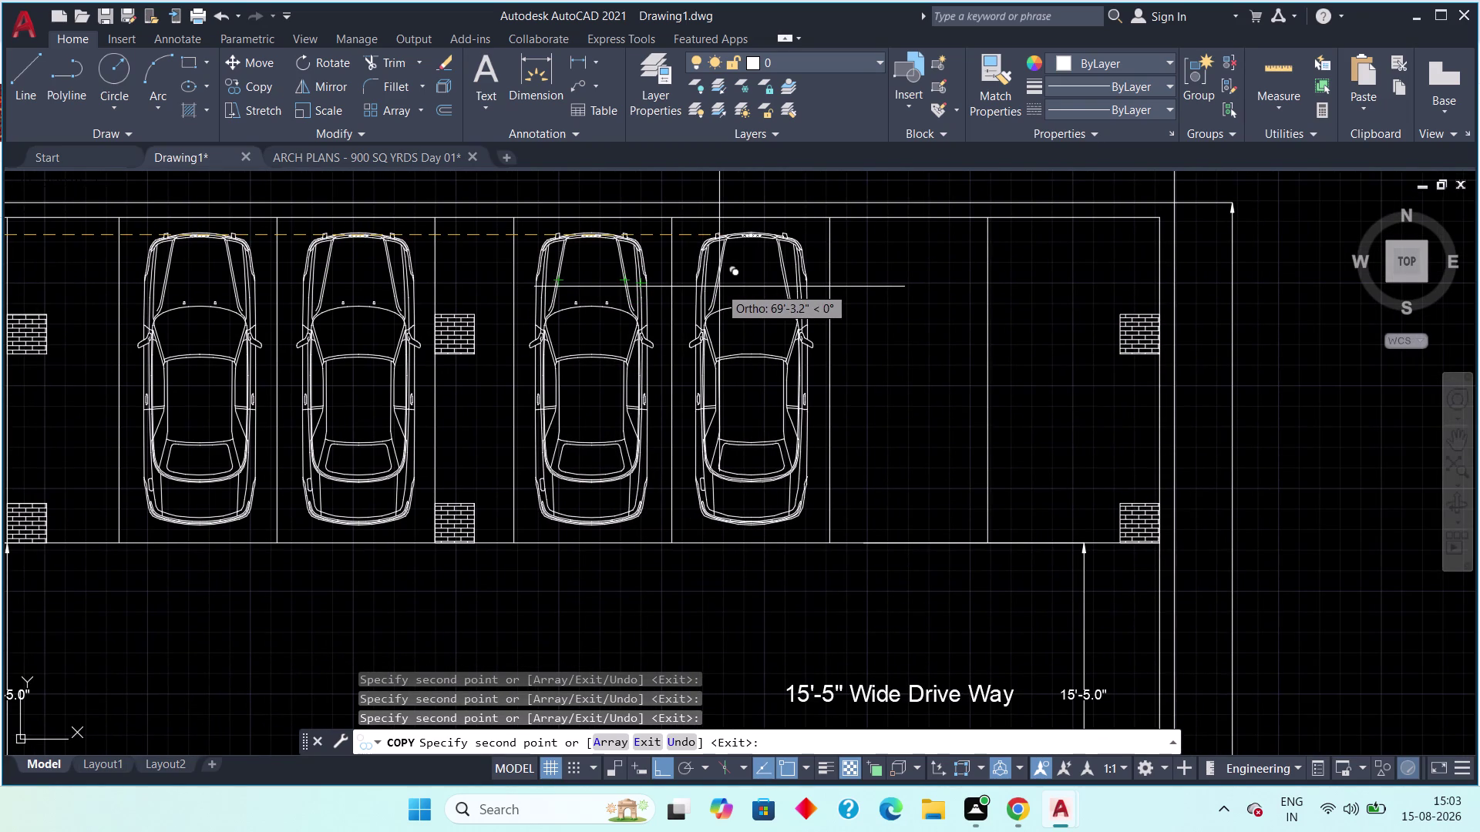
click(719, 287)
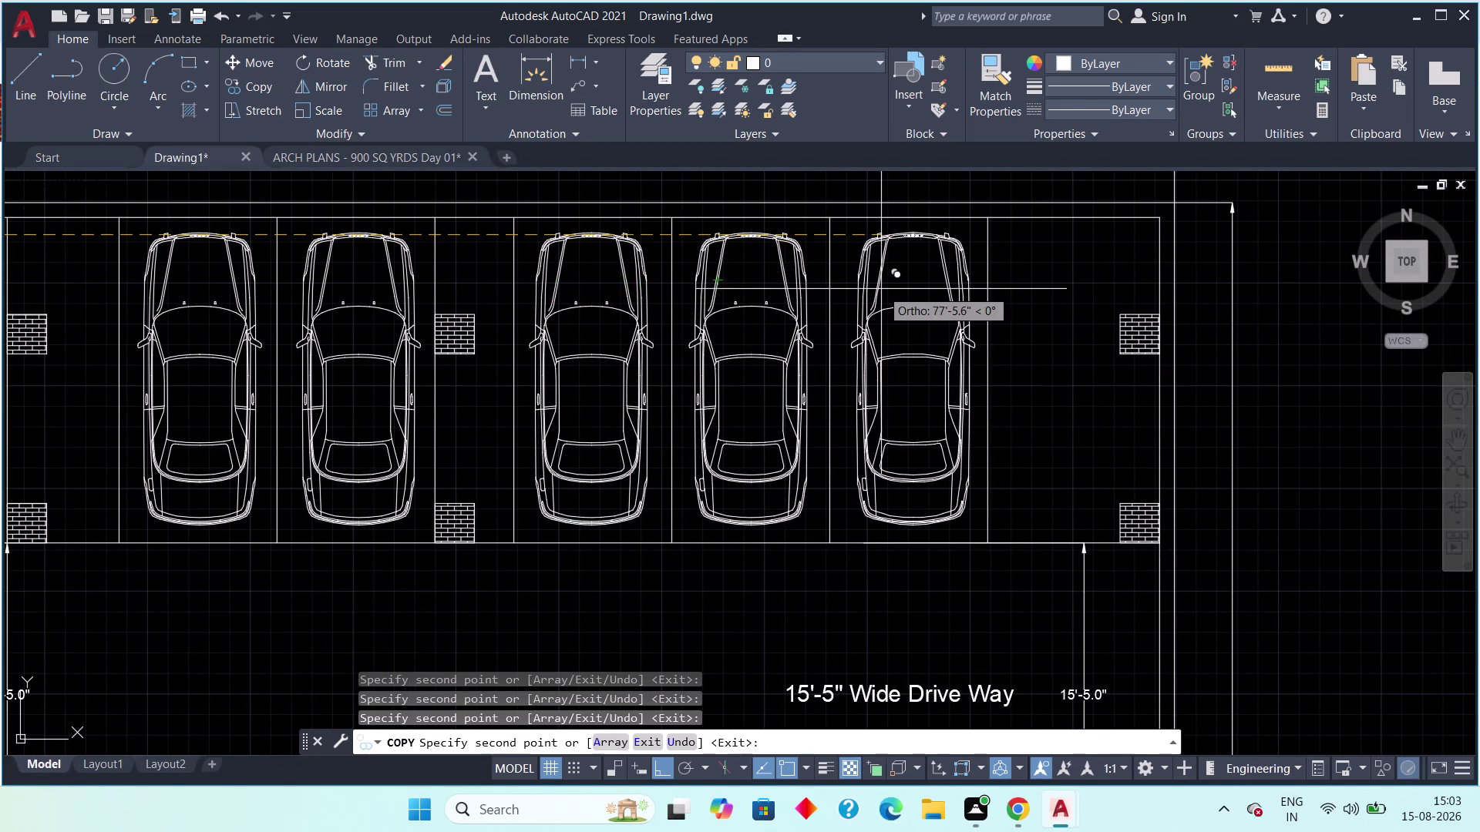
click(881, 289)
middle_drag(885, 290, 552, 282)
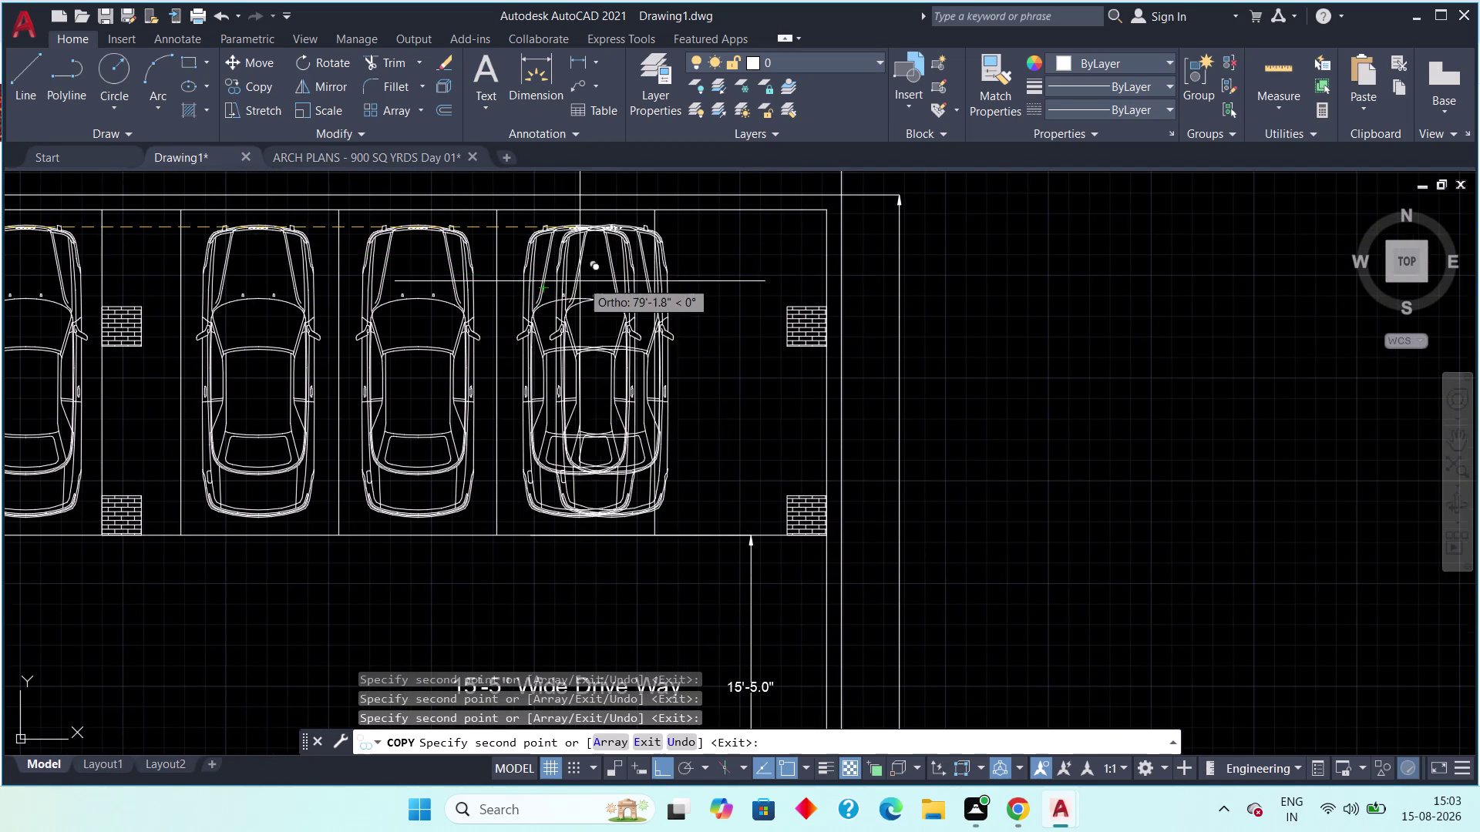
scroll(down, 3)
key(Escape)
scroll(down, 3)
middle_drag(497, 358, 495, 356)
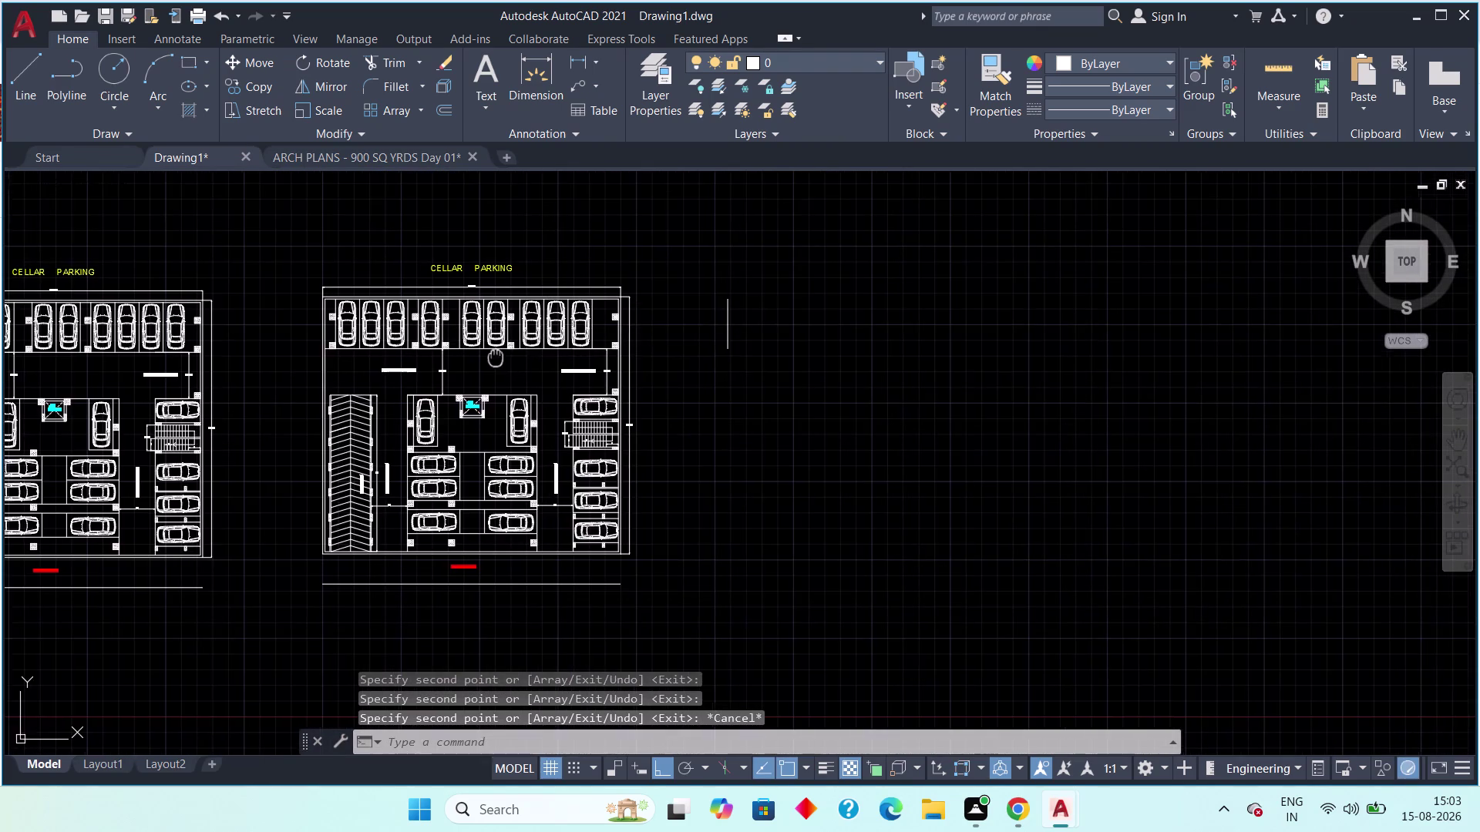
middle_drag(495, 356, 631, 335)
scroll(up, 3)
middle_drag(517, 325, 697, 366)
scroll(down, 3)
scroll(down, 3)
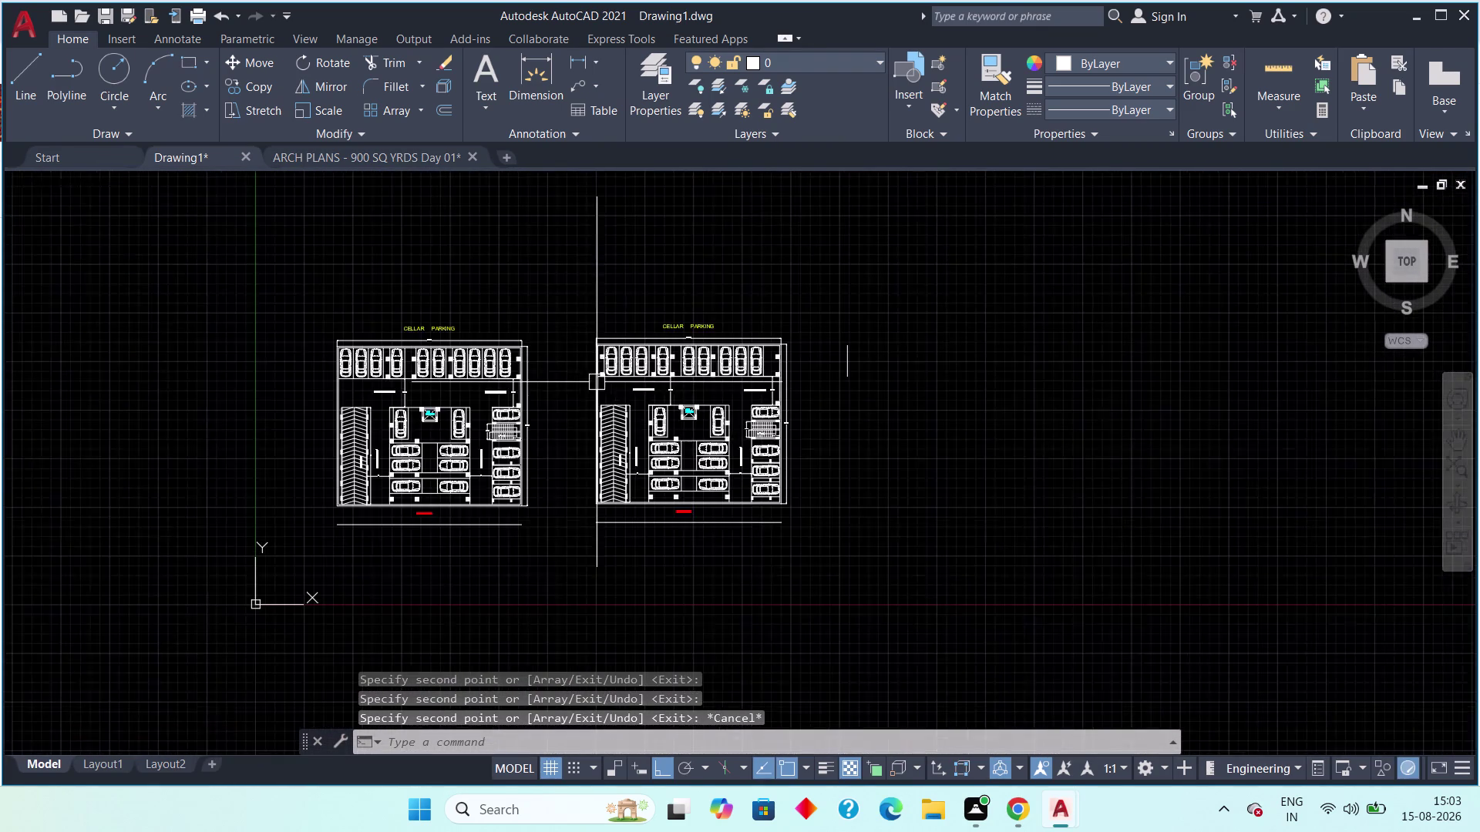
key(Escape)
key(Escape)
key(Escape)
key(Escape)
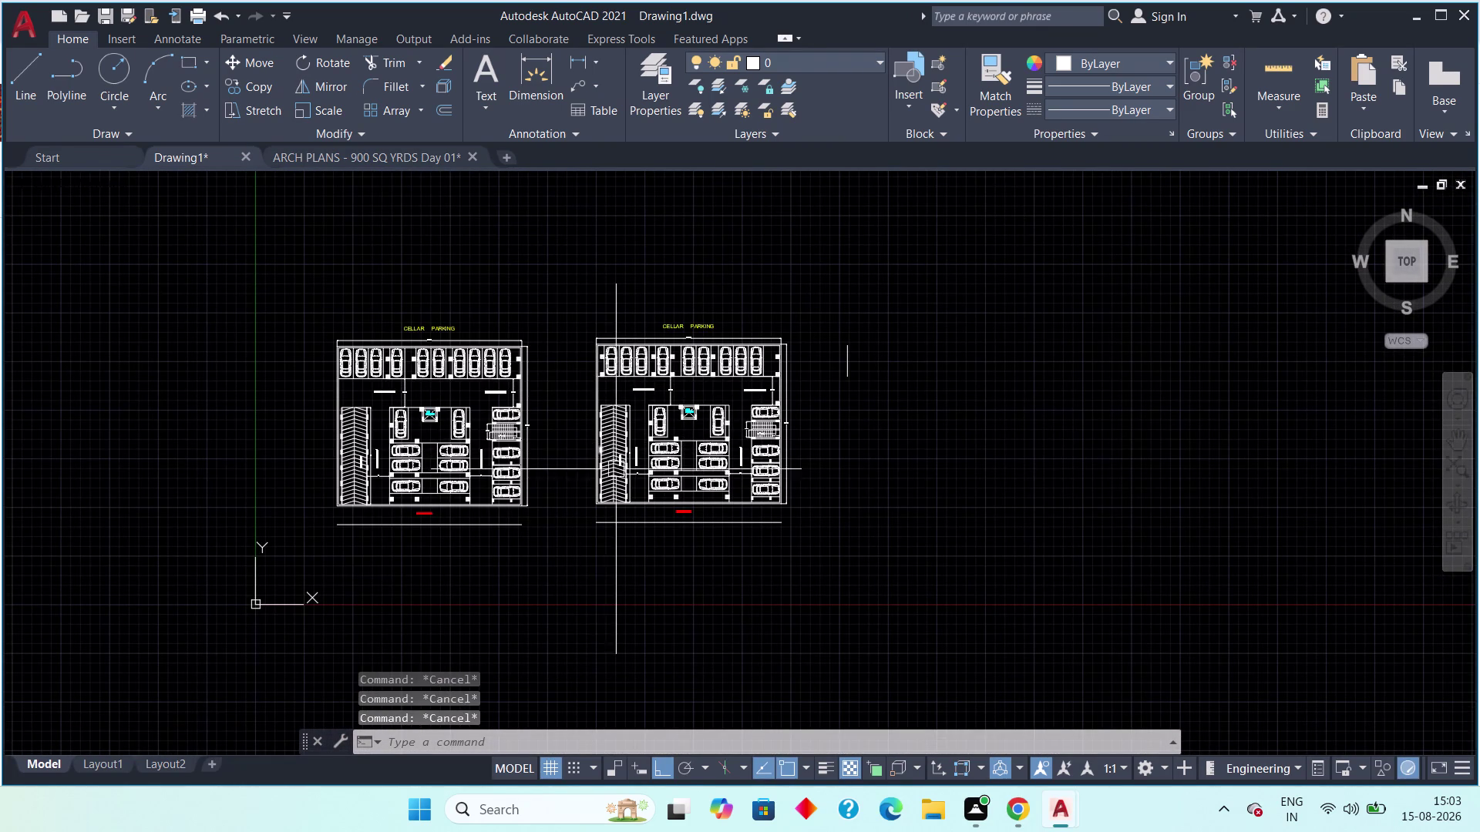
scroll(up, 3)
middle_drag(657, 469, 605, 539)
scroll(down, 3)
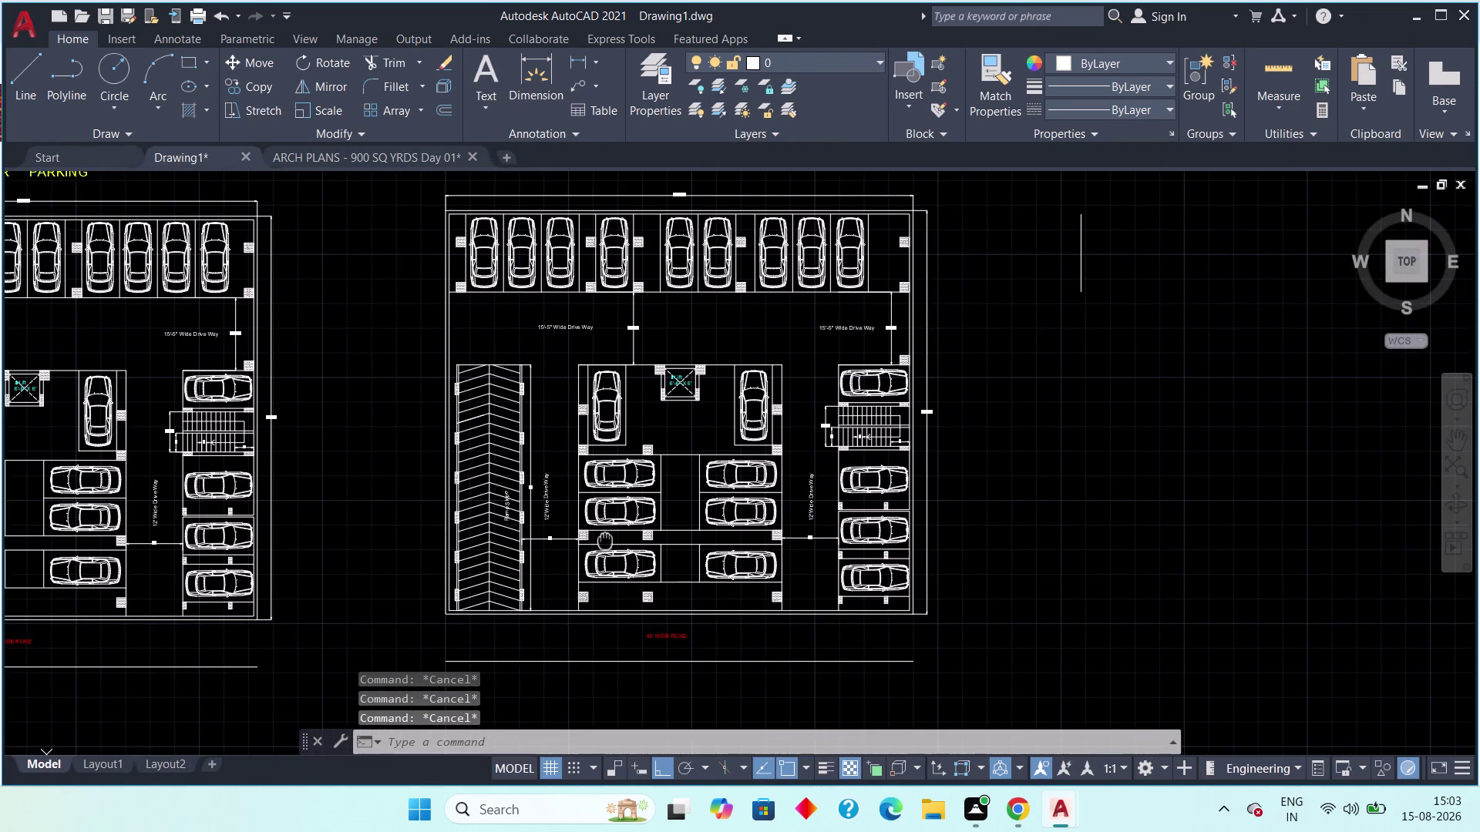
scroll(up, 3)
middle_drag(678, 377, 597, 512)
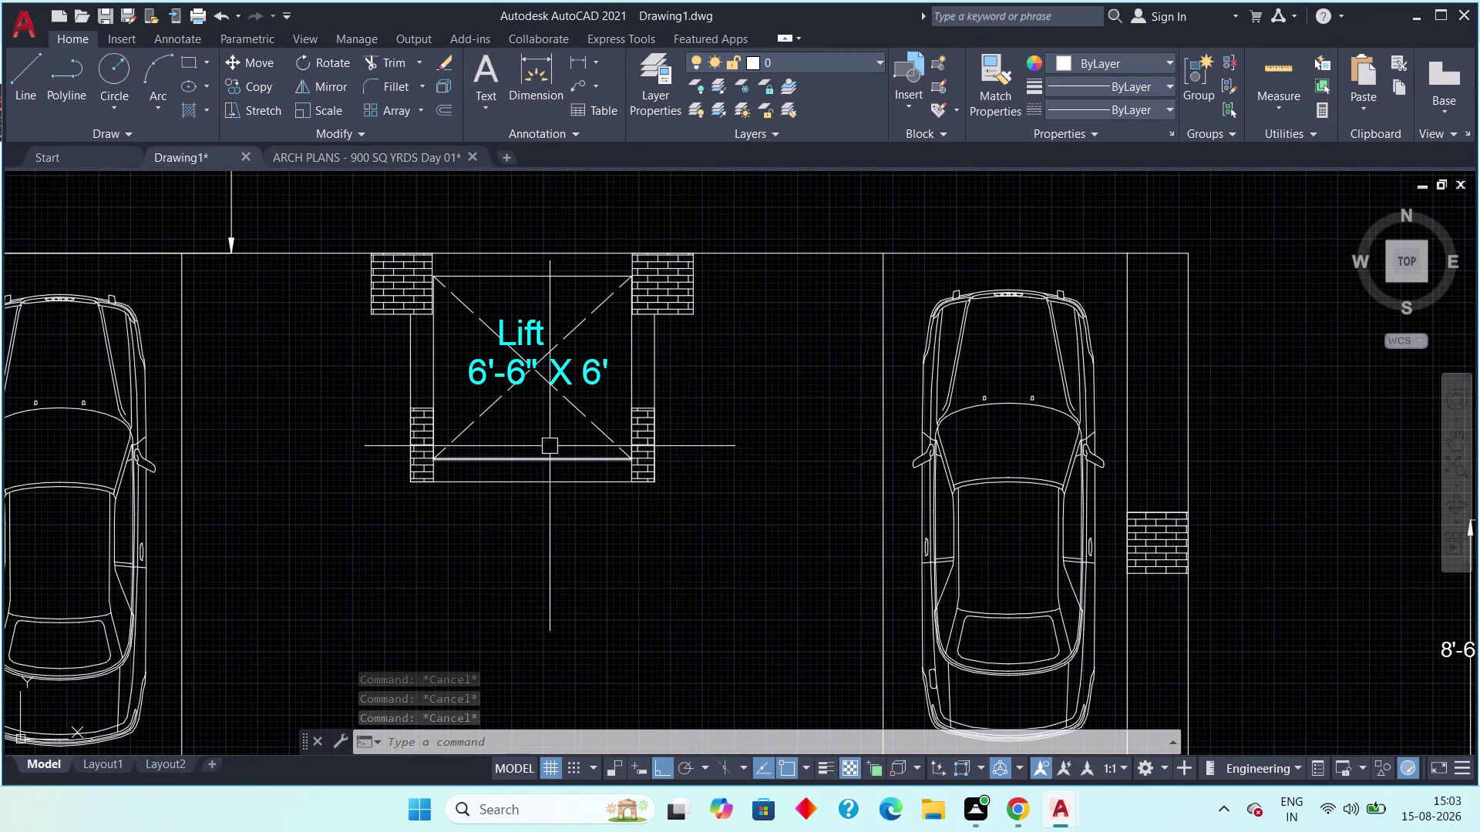
double_click(521, 340)
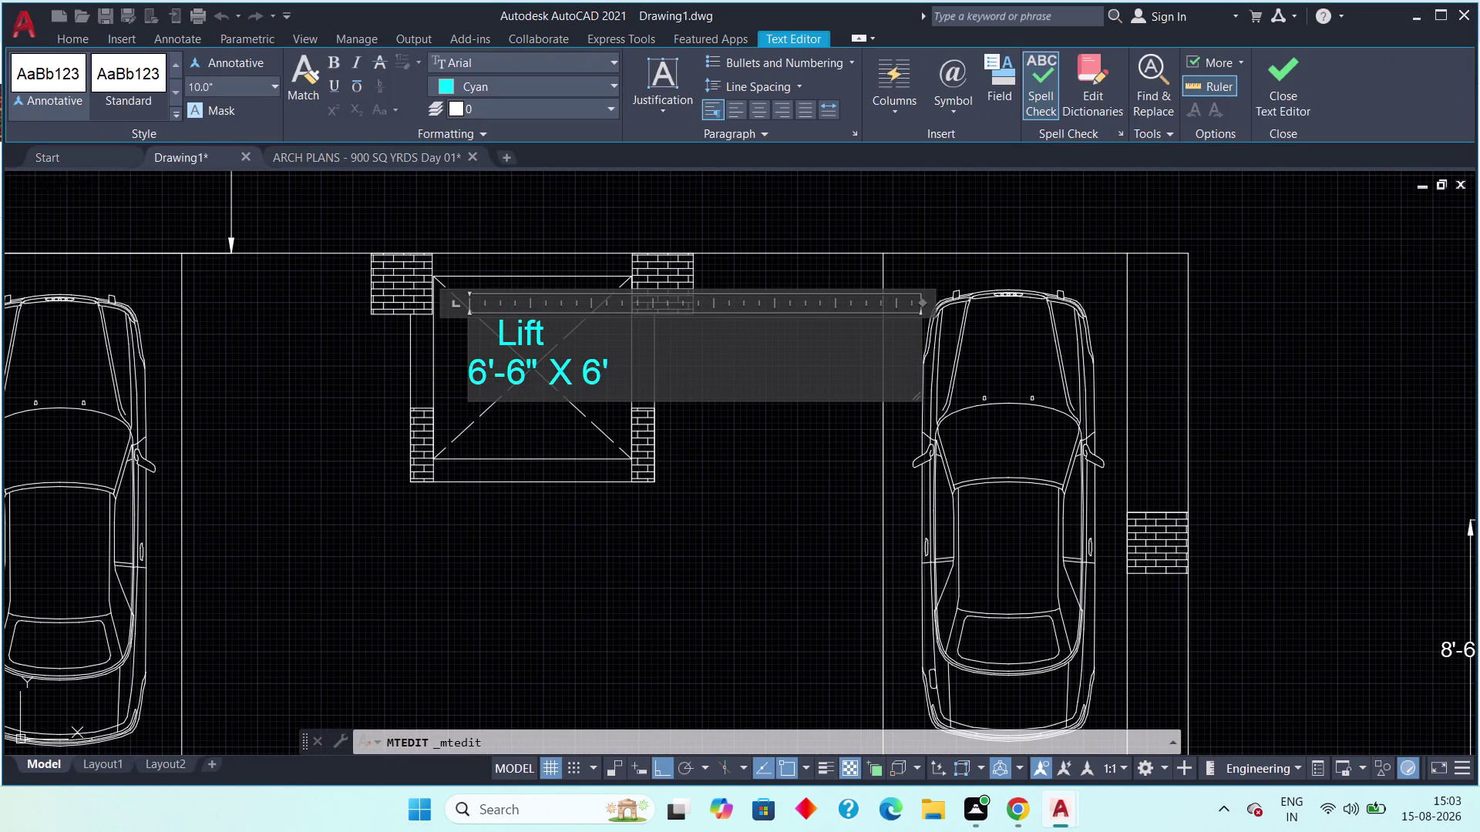
click(487, 335)
click(488, 335)
key(space)
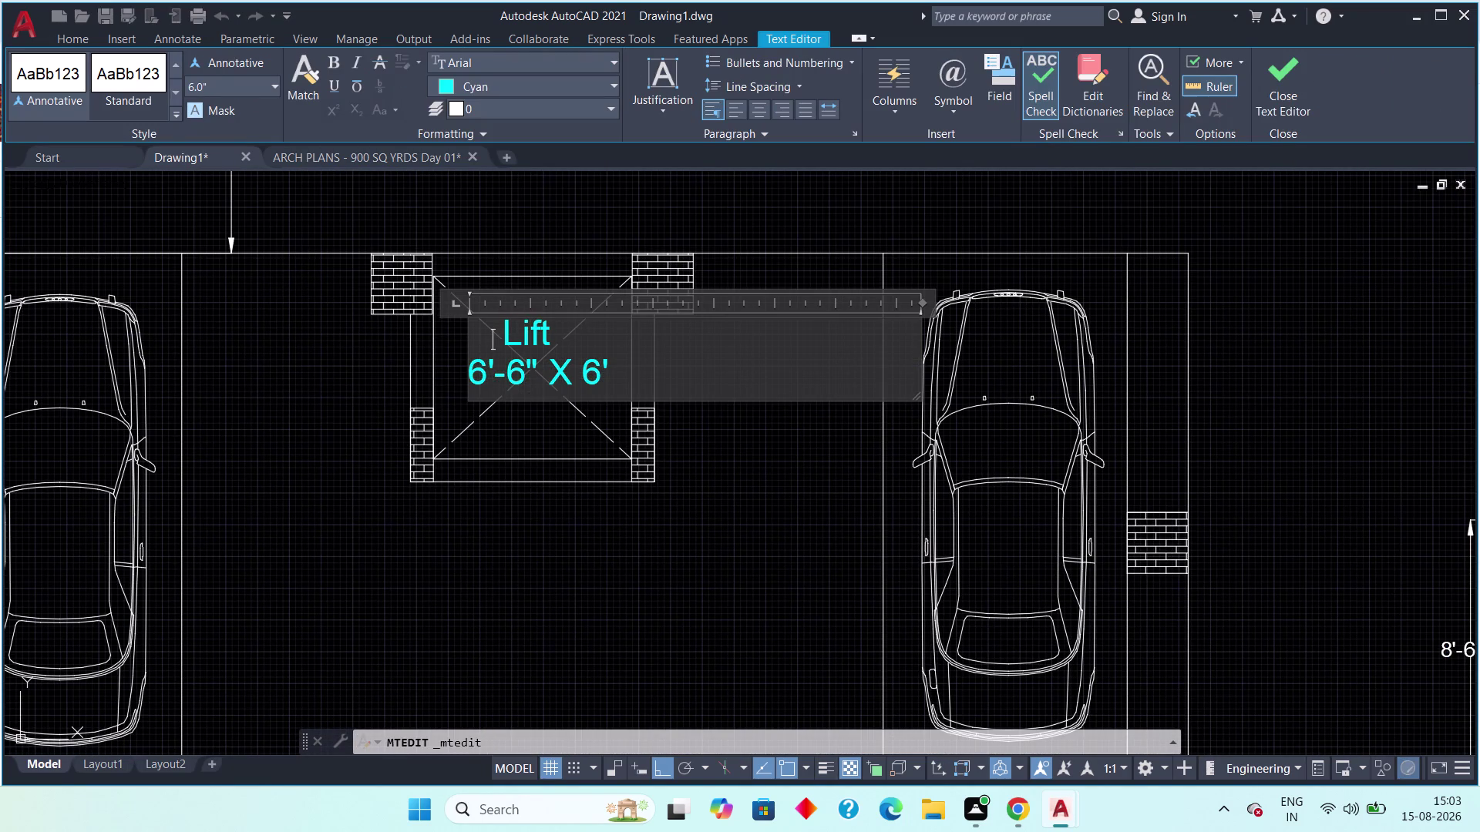
key(space)
click(1296, 78)
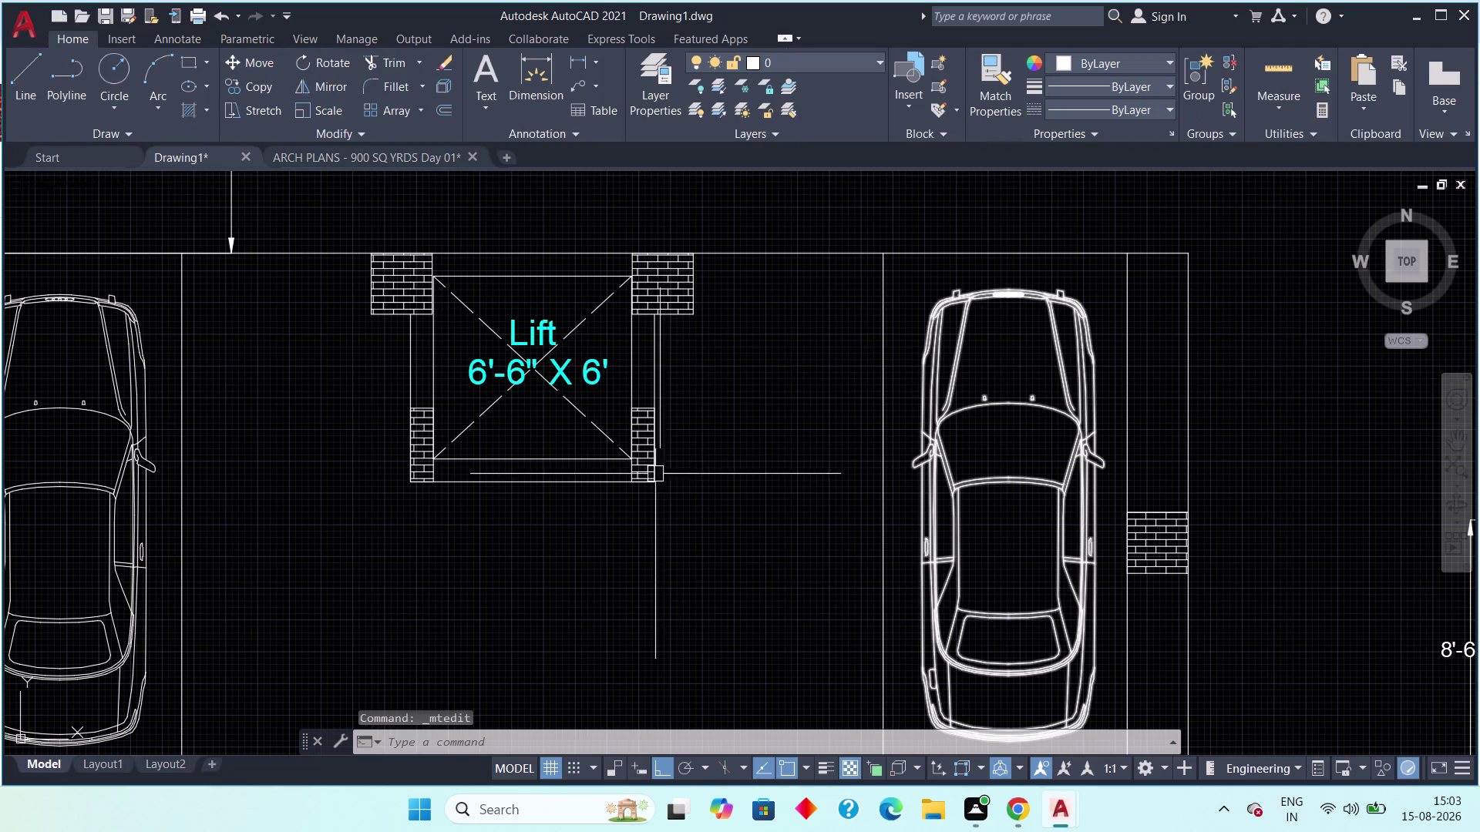
scroll(down, 3)
middle_drag(694, 489, 696, 406)
scroll(down, 3)
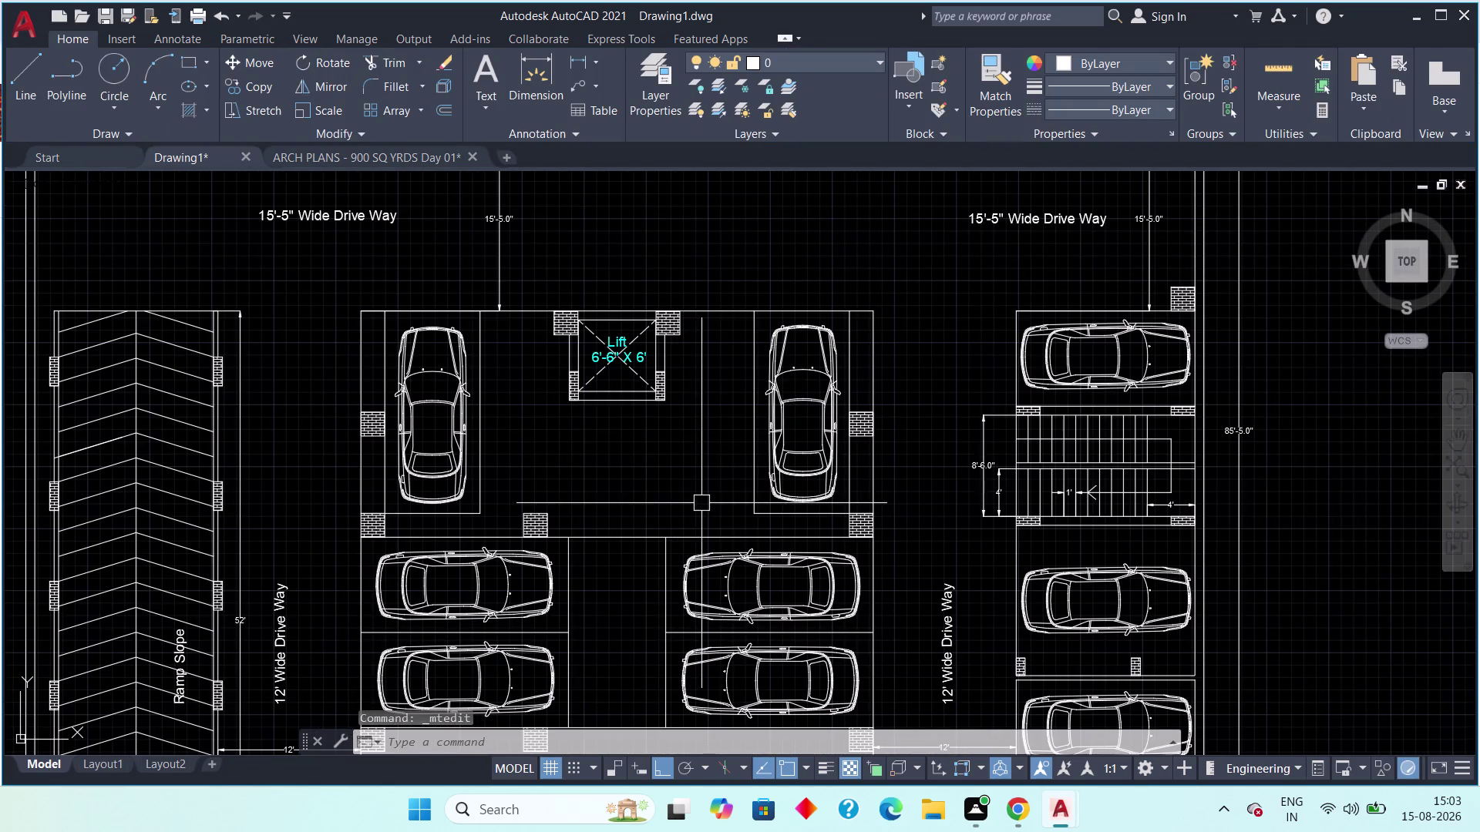
scroll(down, 3)
scroll(down, 3)
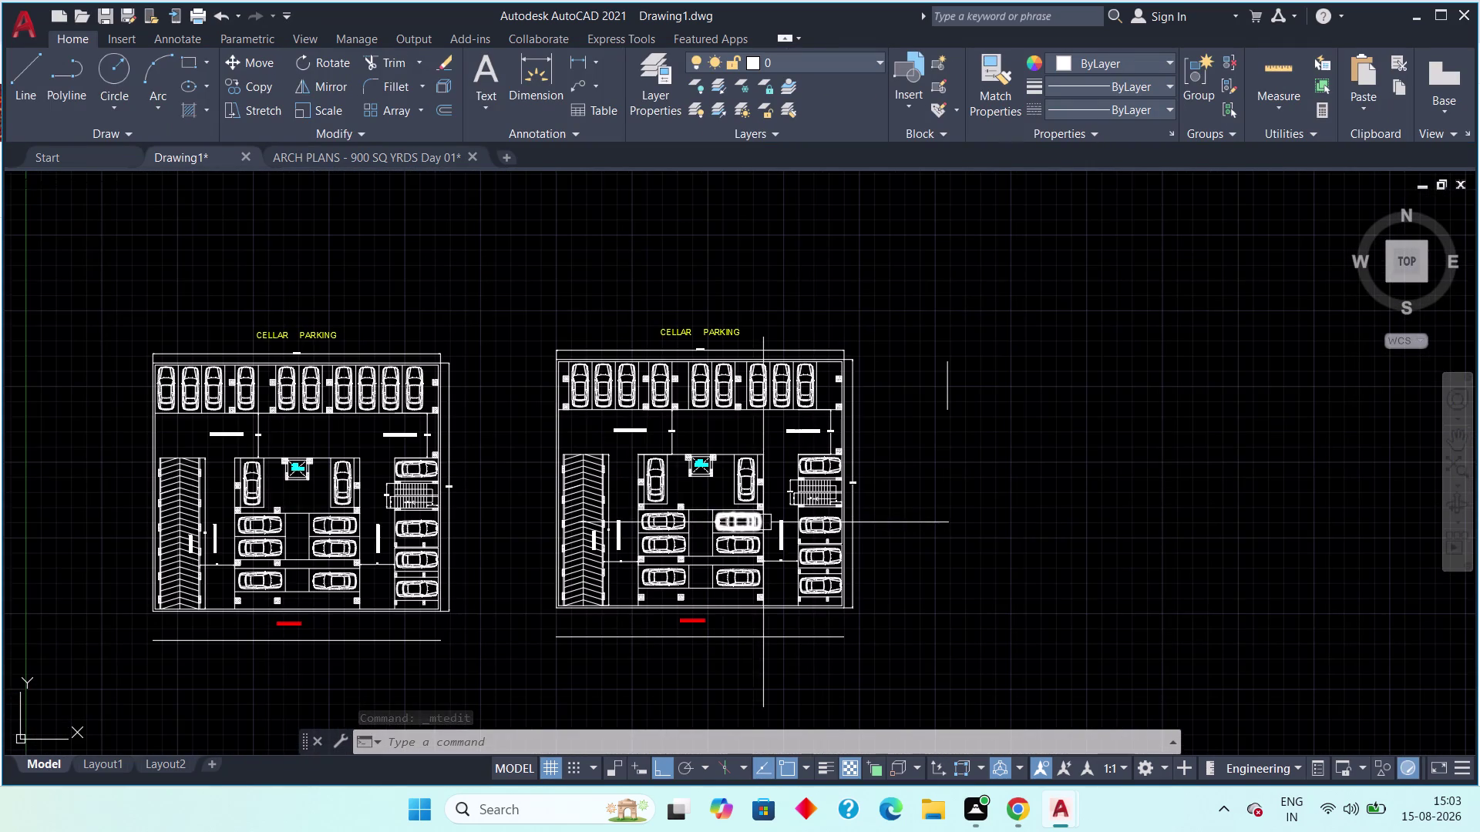
middle_drag(562, 560, 641, 573)
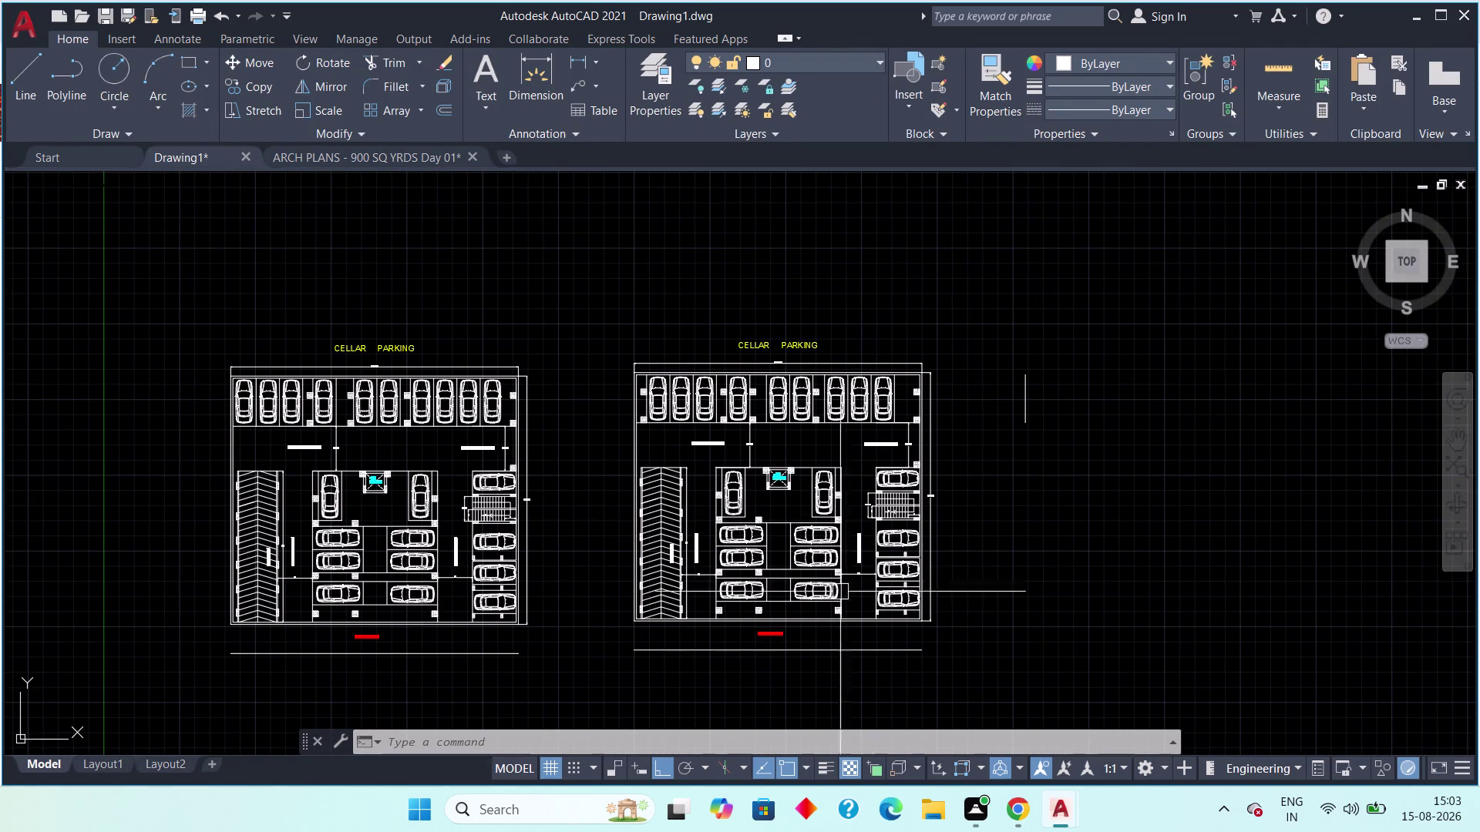